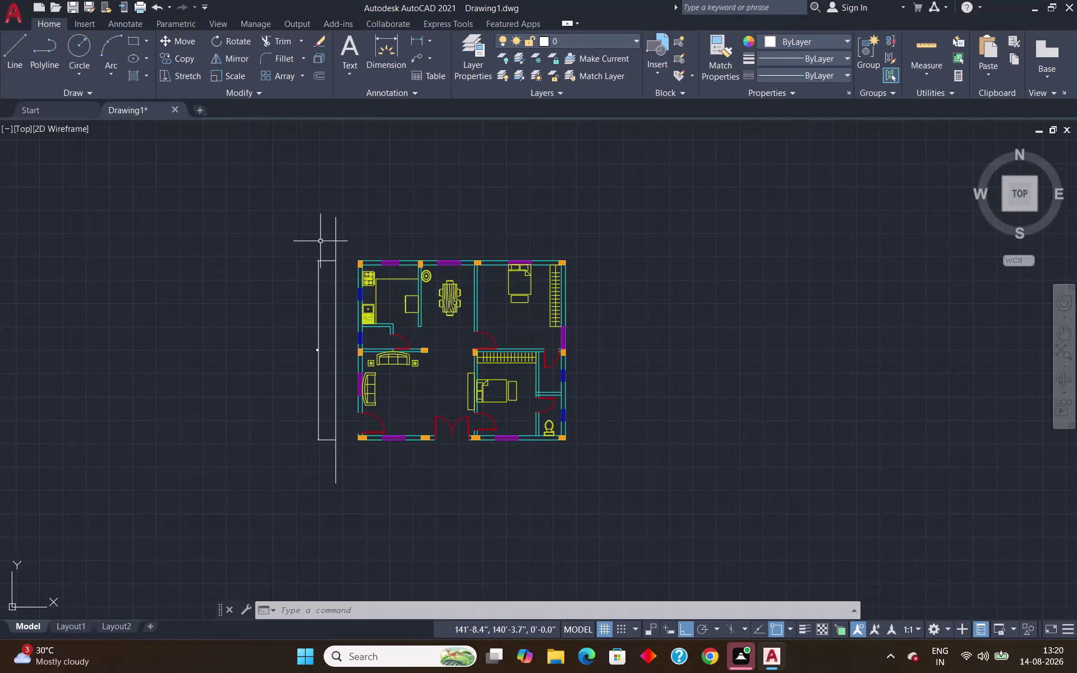
Draw the 43' top plot edge from the top of the left boundary line.
scroll(up, 3)
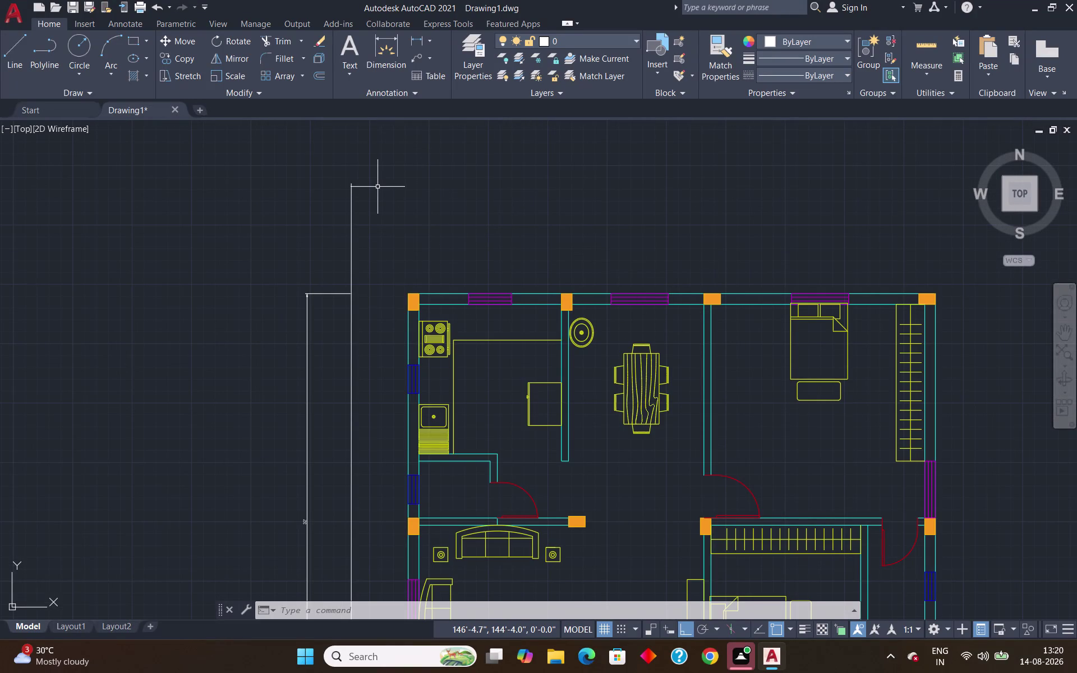
key(l)
key(Return)
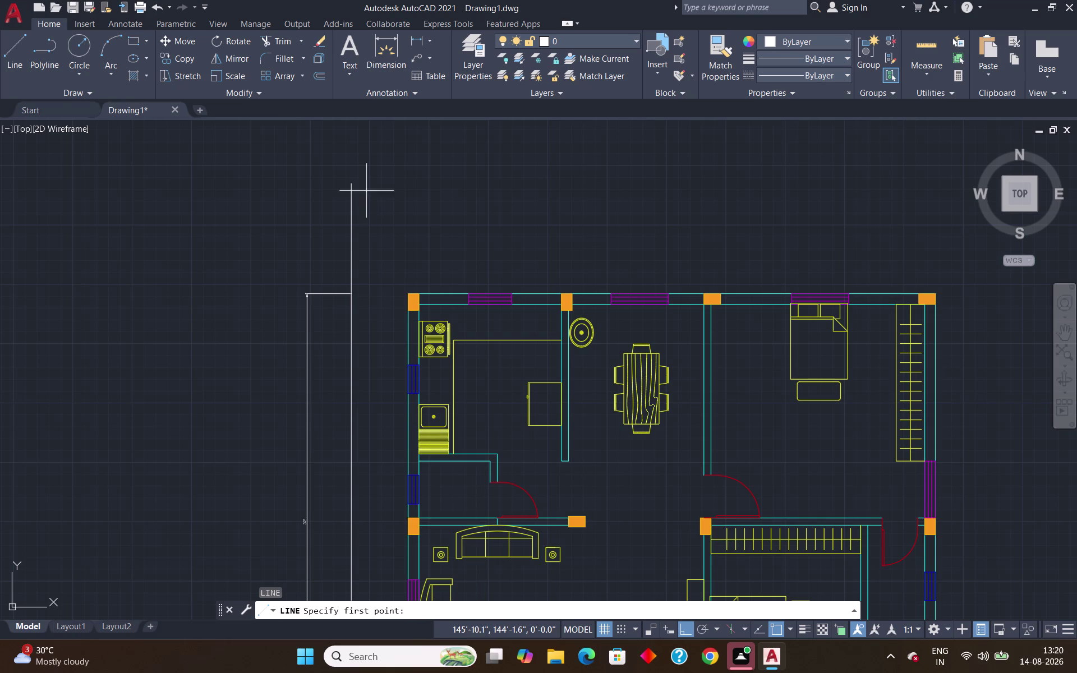
click(347, 186)
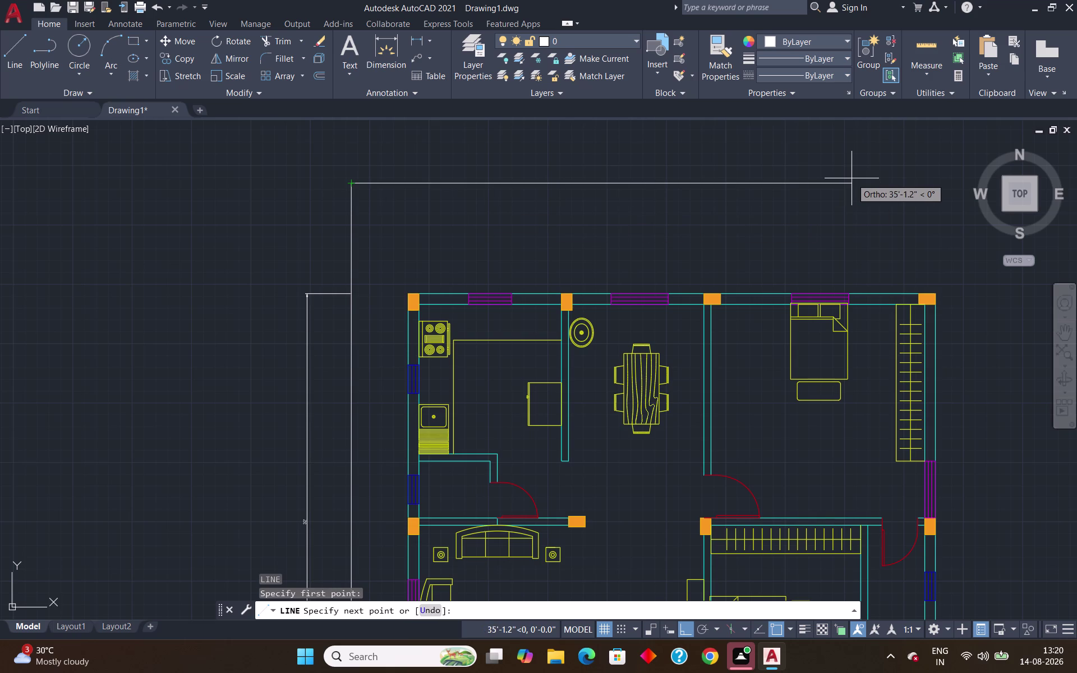
text(43')
key(Return)
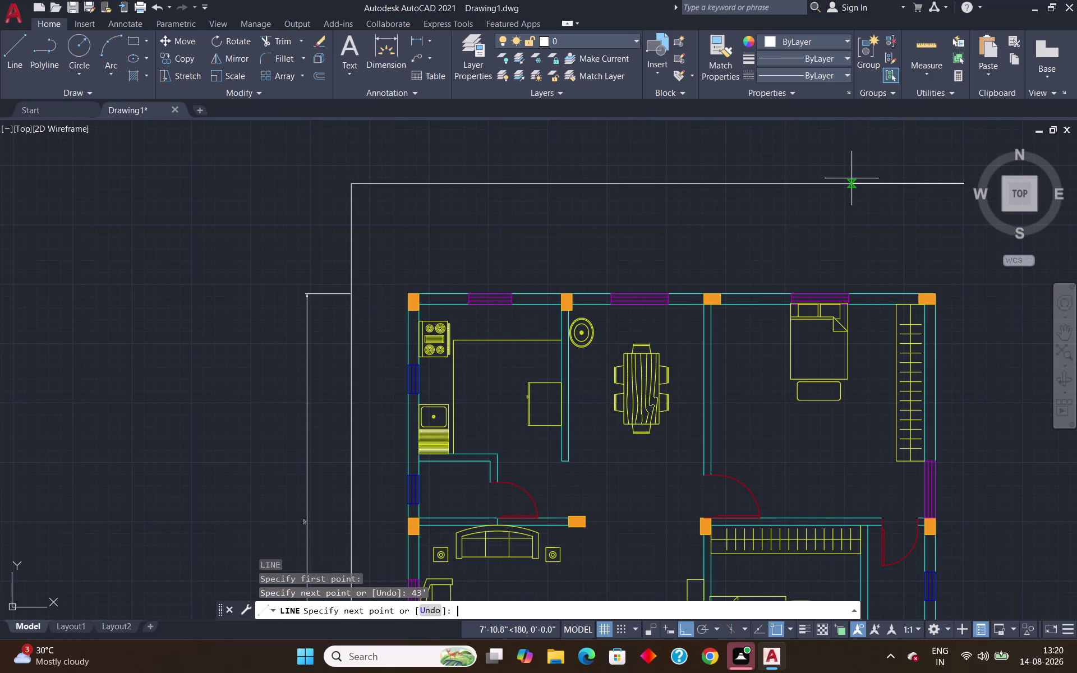
Continue the boundary with a 47'5" right edge and a 45' bottom edge.
scroll(down, 3)
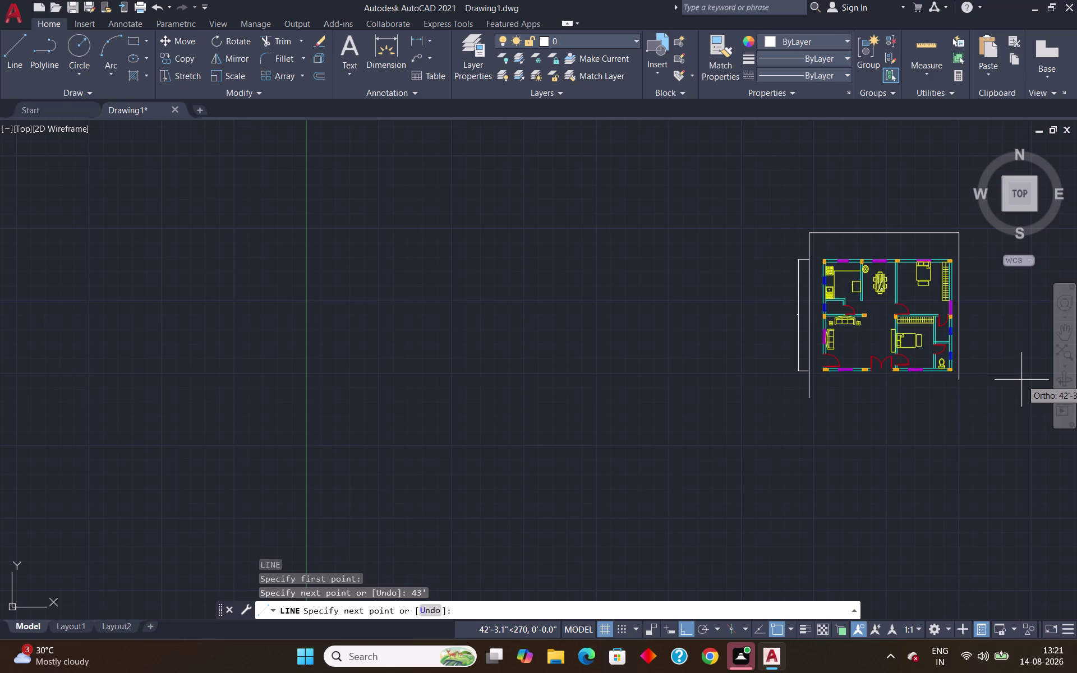
text(4)
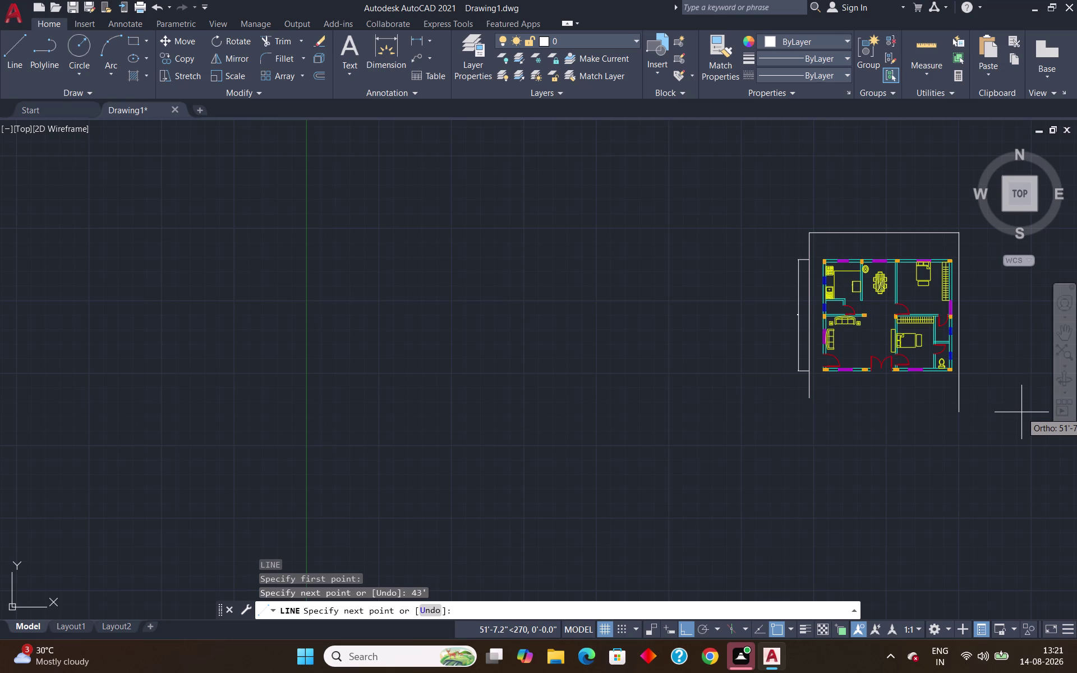
text(7')
key(5)
key(shift+quotedbl)
key(Return)
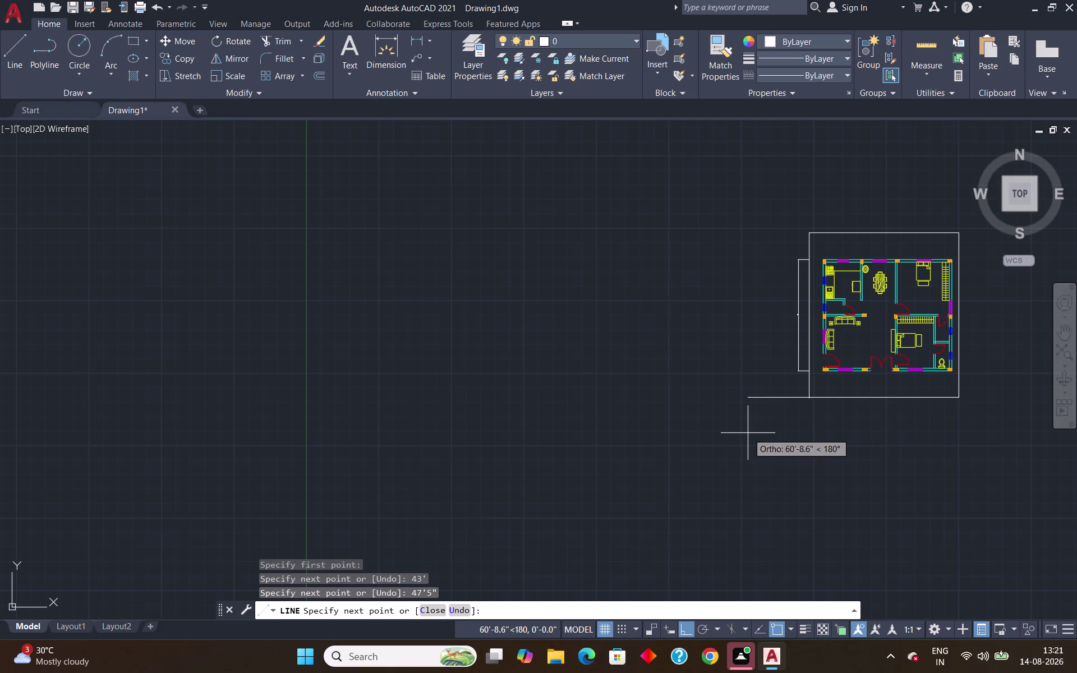
text(4)
text(5)
key(apostrophe)
key(Return)
key(Return)
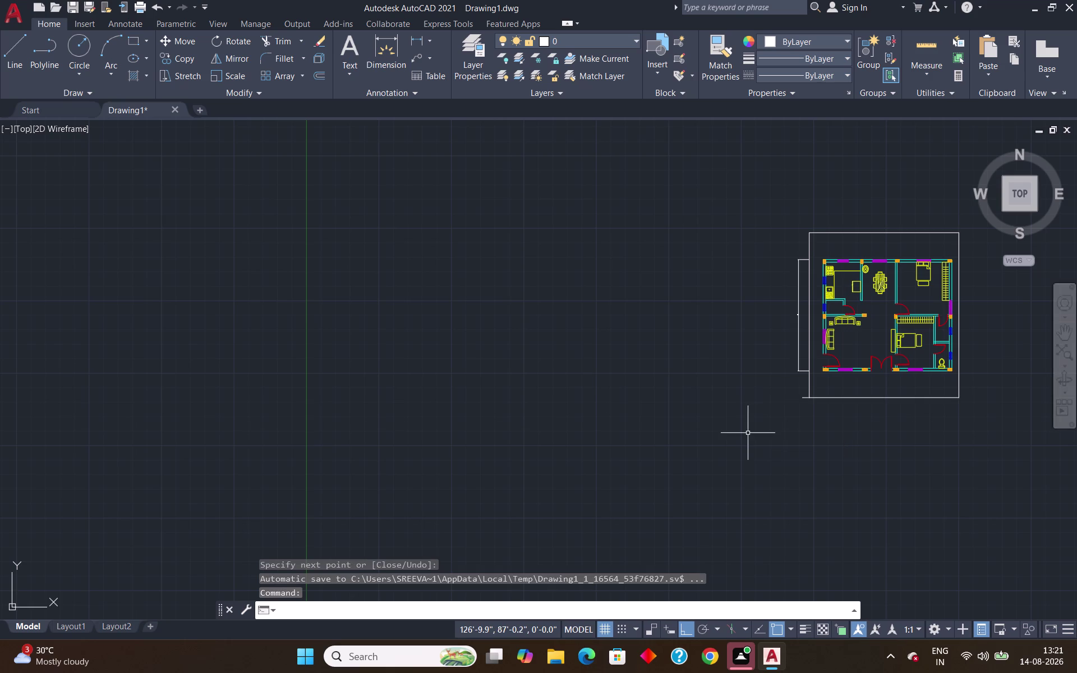
Erase the misplaced bottom boundary line.
scroll(up, 3)
scroll(down, 3)
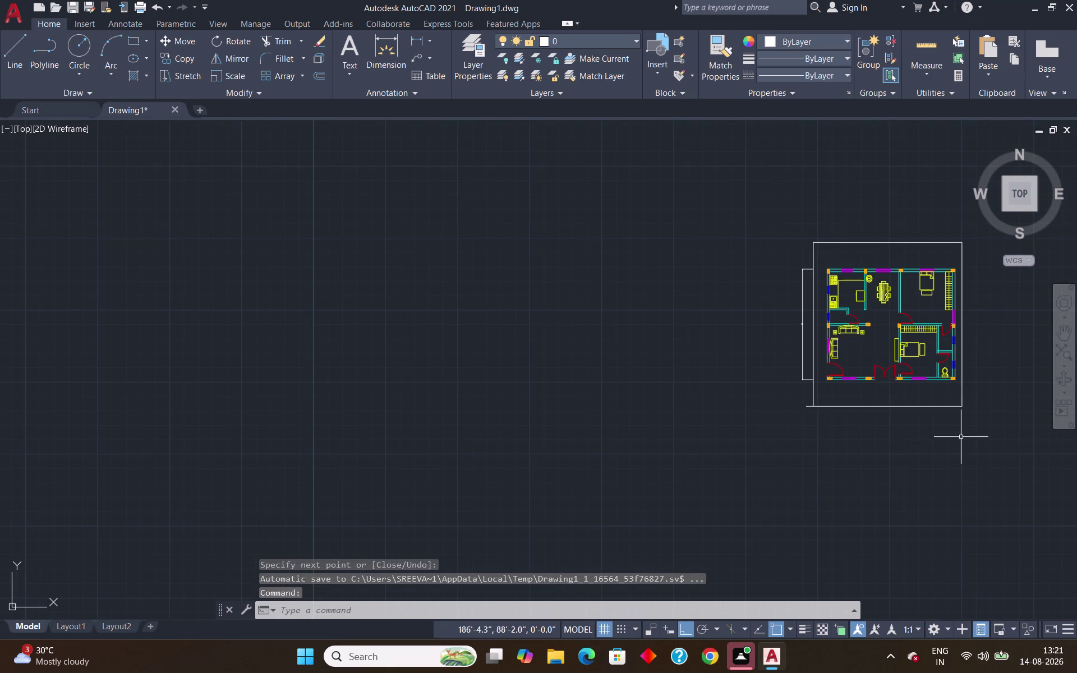
scroll(up, 3)
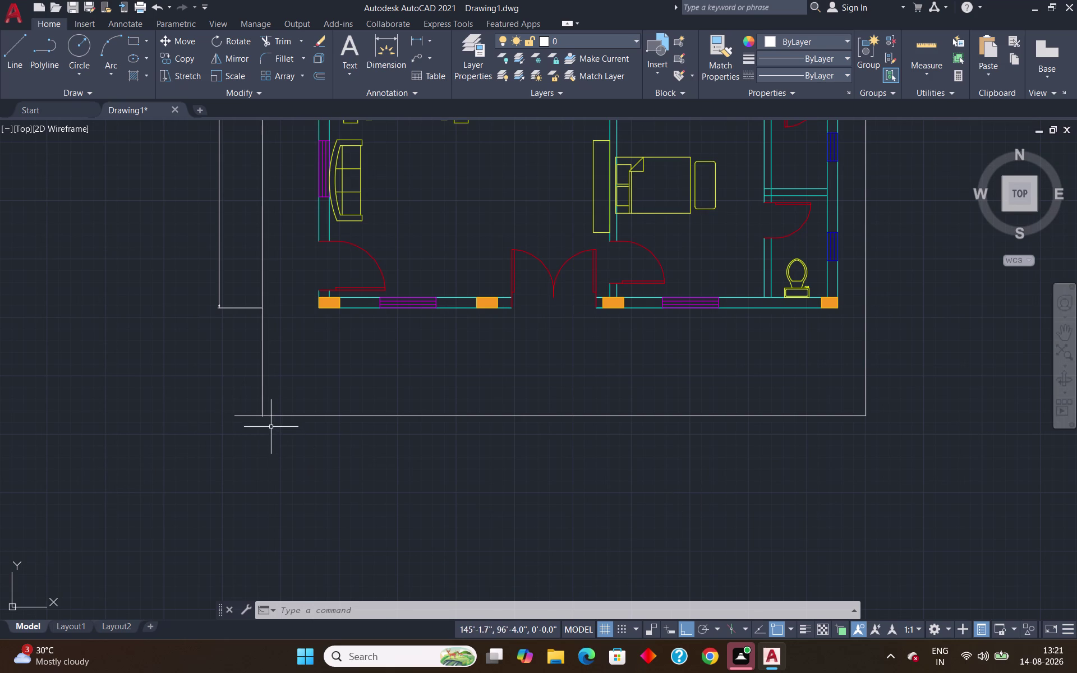
scroll(up, 3)
scroll(up, 3)
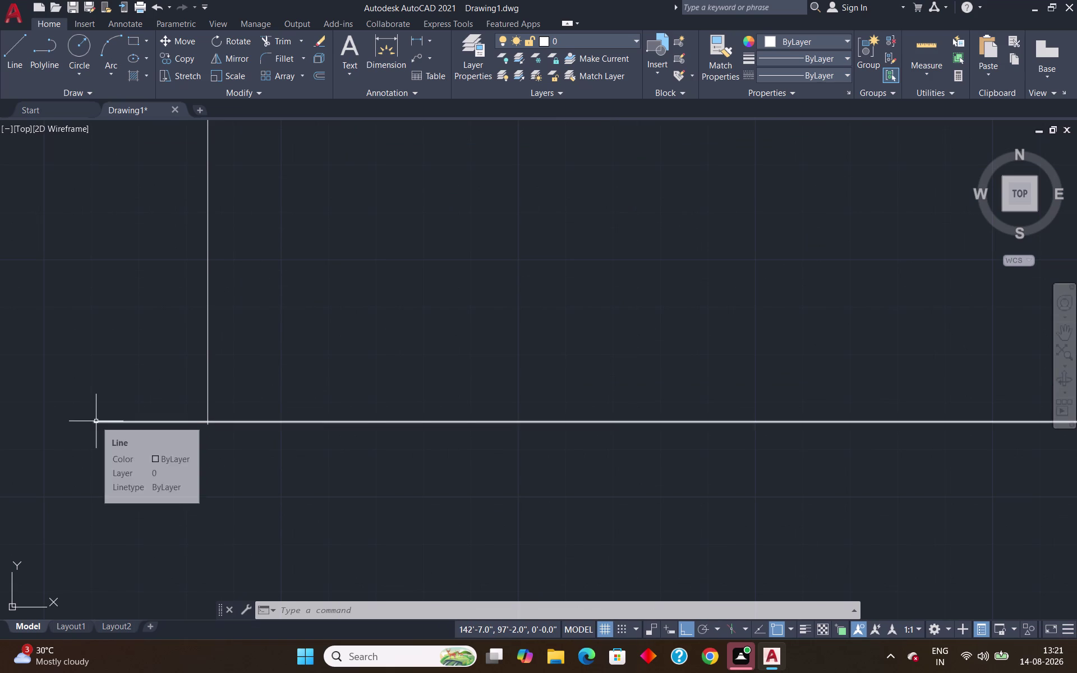
click(151, 423)
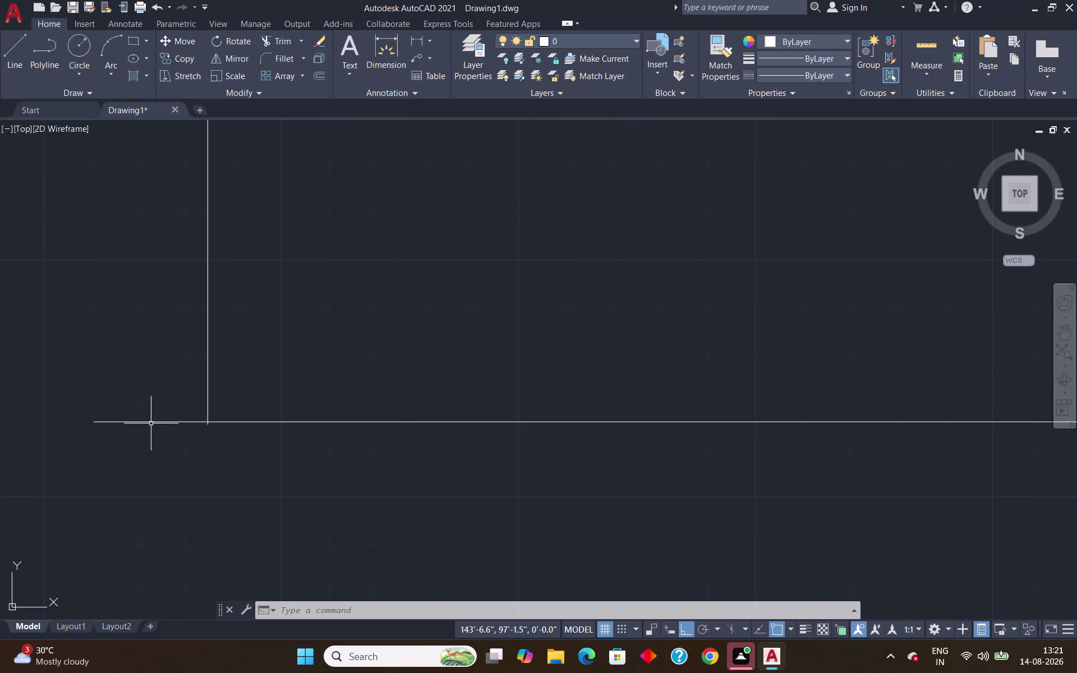
key(Delete)
Draw a new 43' bottom edge from the plot's lower-left corner.
key(l)
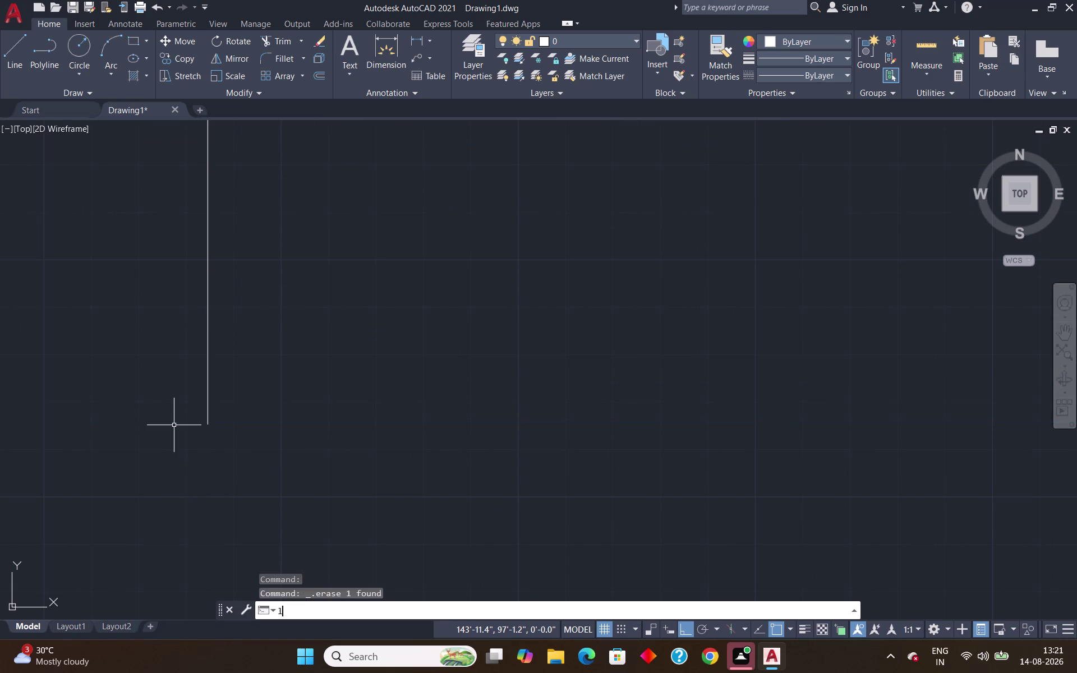
key(Return)
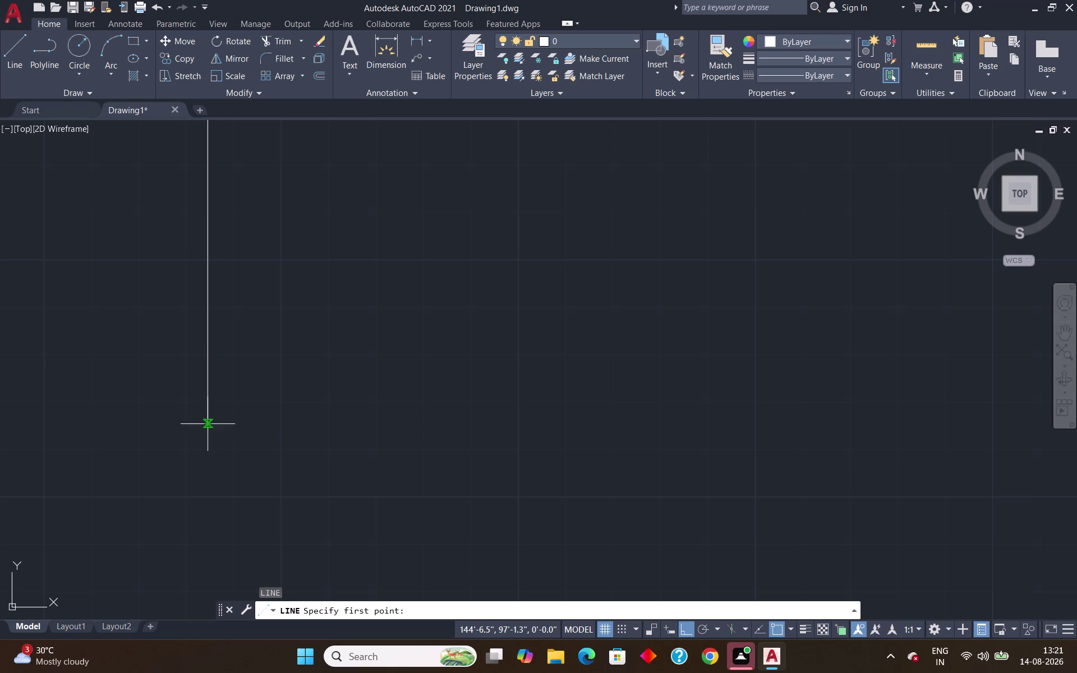
click(210, 423)
text(4)
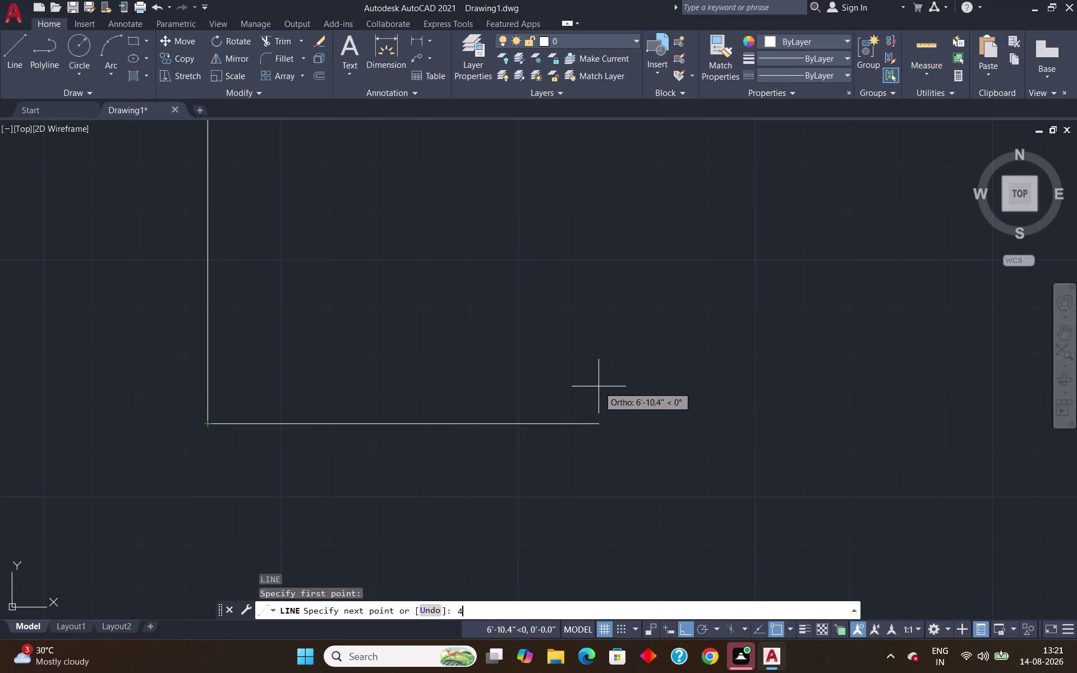
text(3)
key(apostrophe)
key(Return)
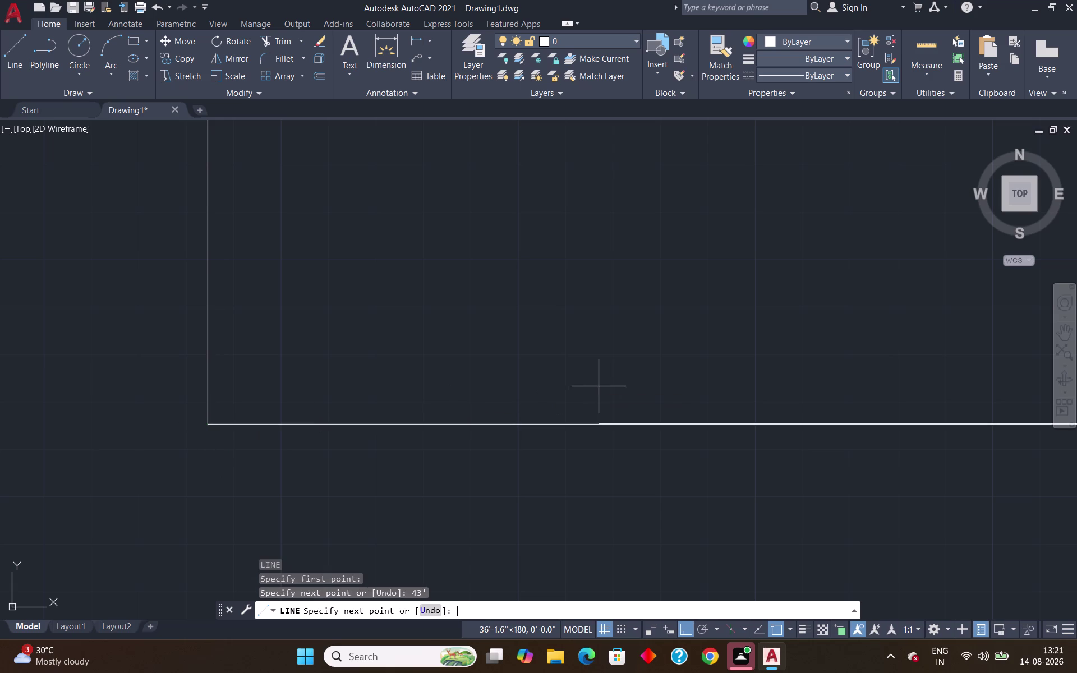
Pan to bring the whole plot into view.
key(l)
key(Return)
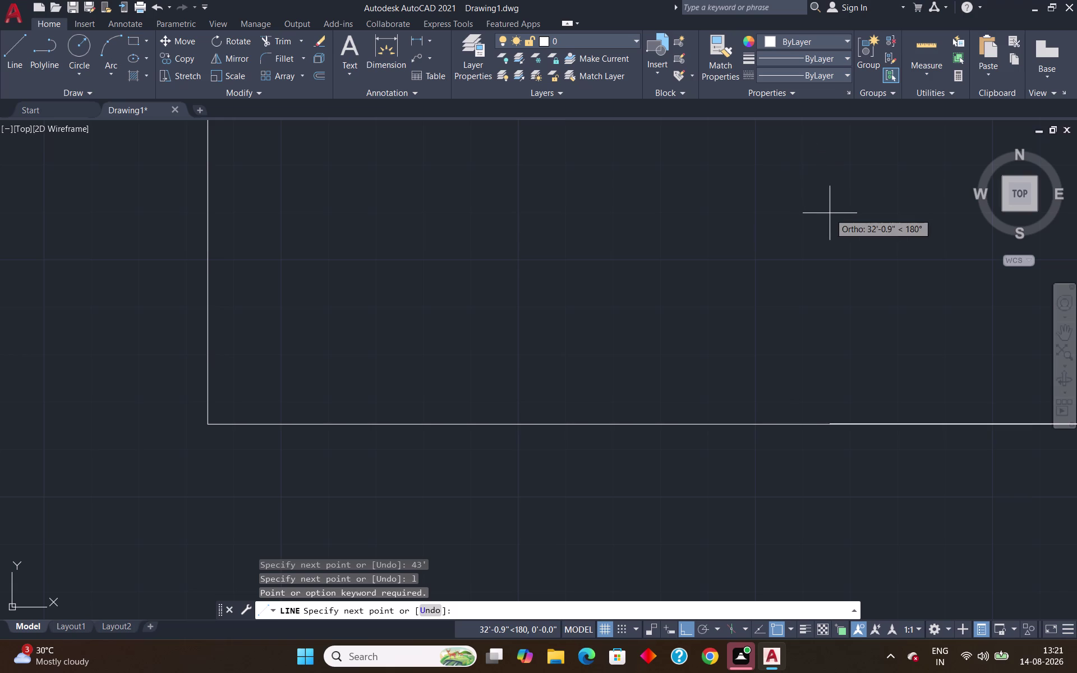
key(Return)
scroll(down, 3)
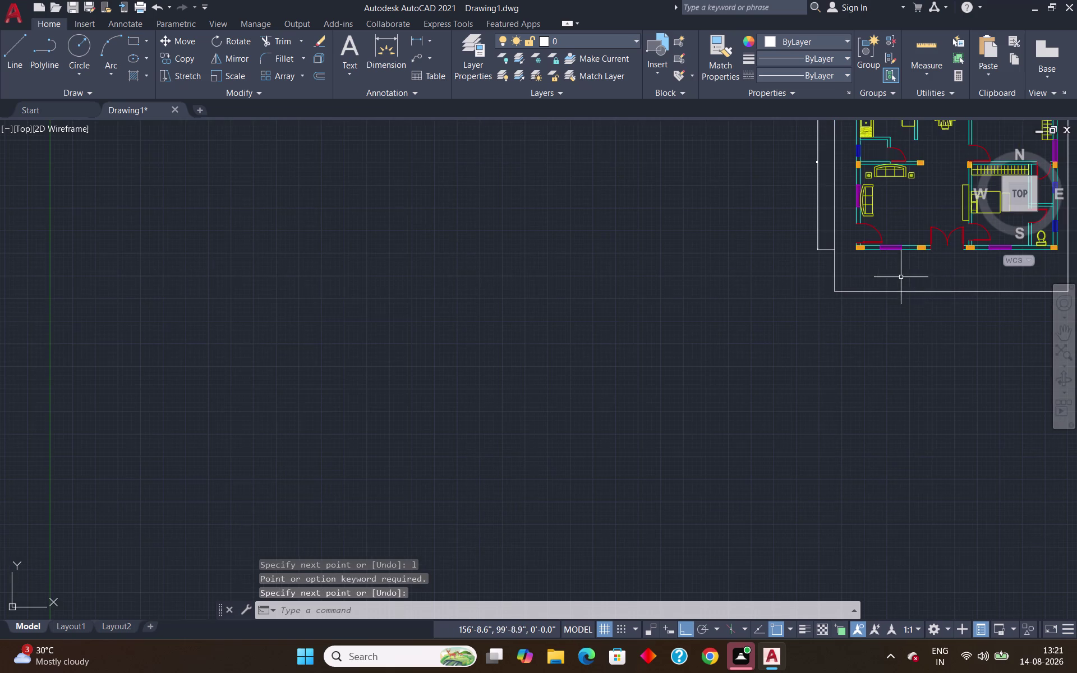
middle_drag(929, 299, 443, 459)
key(l)
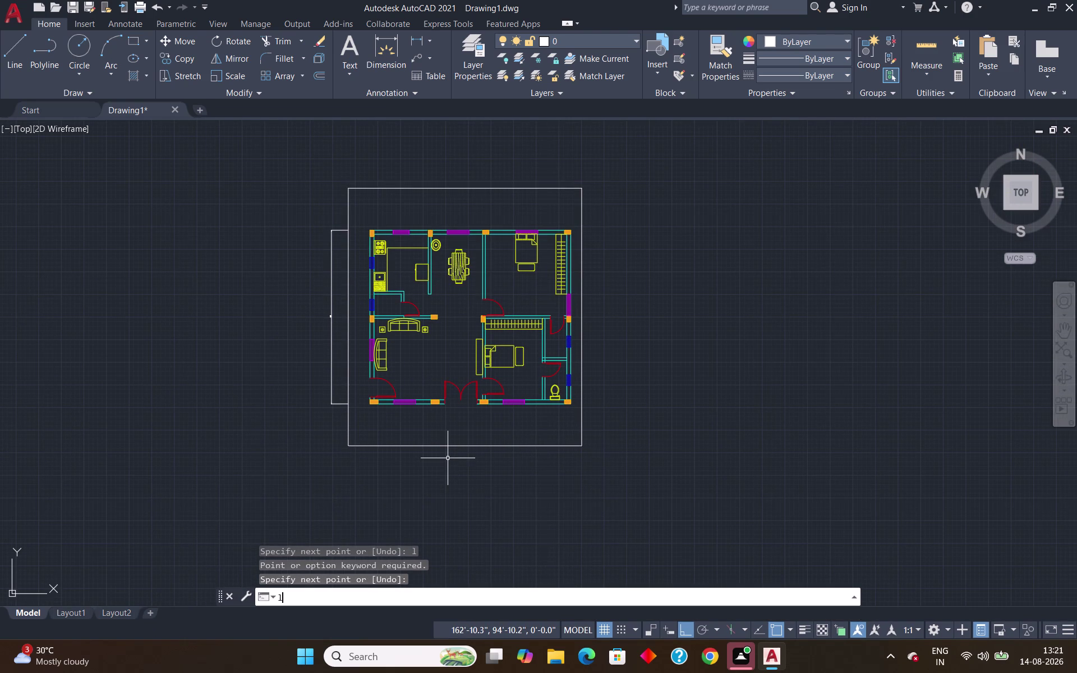
key(Return)
scroll(up, 3)
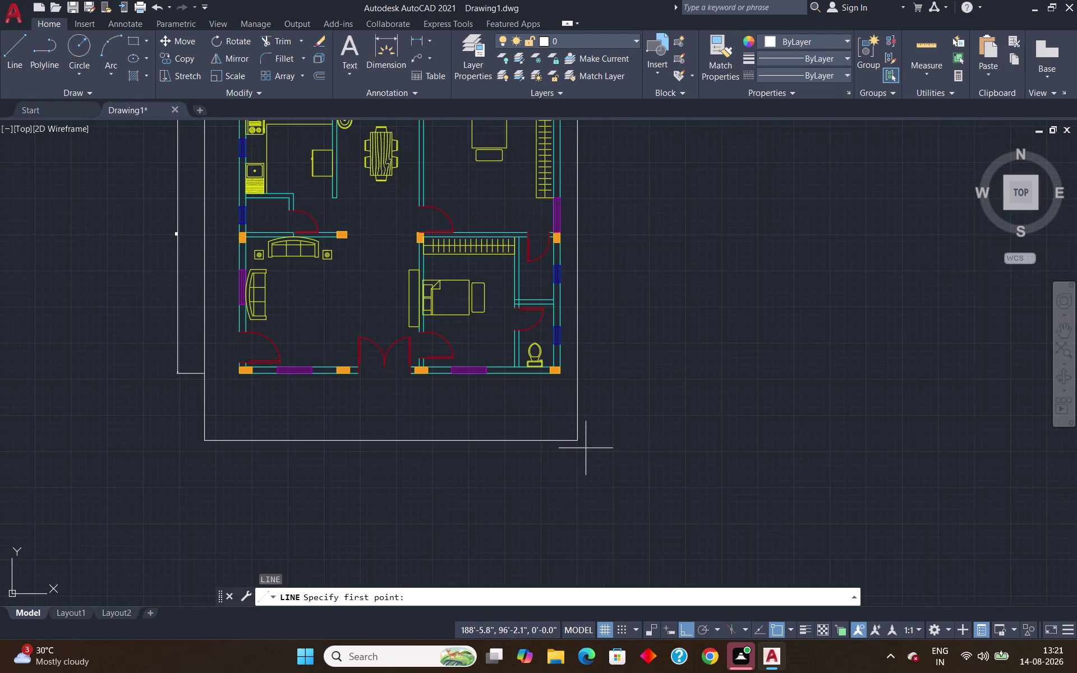
click(579, 442)
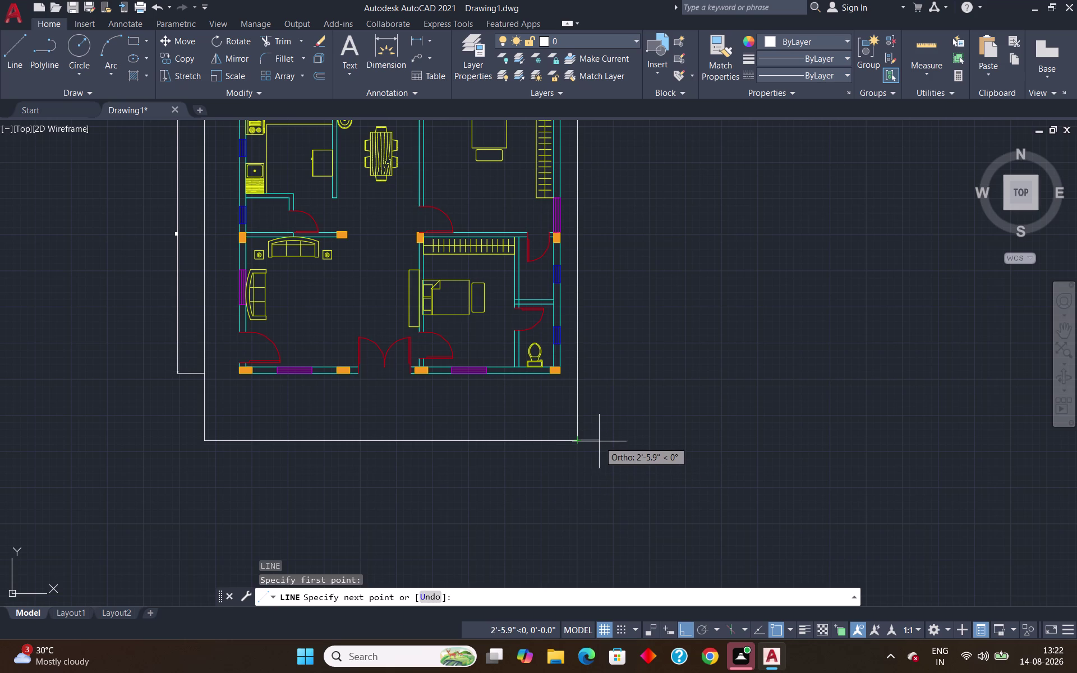
key(Return)
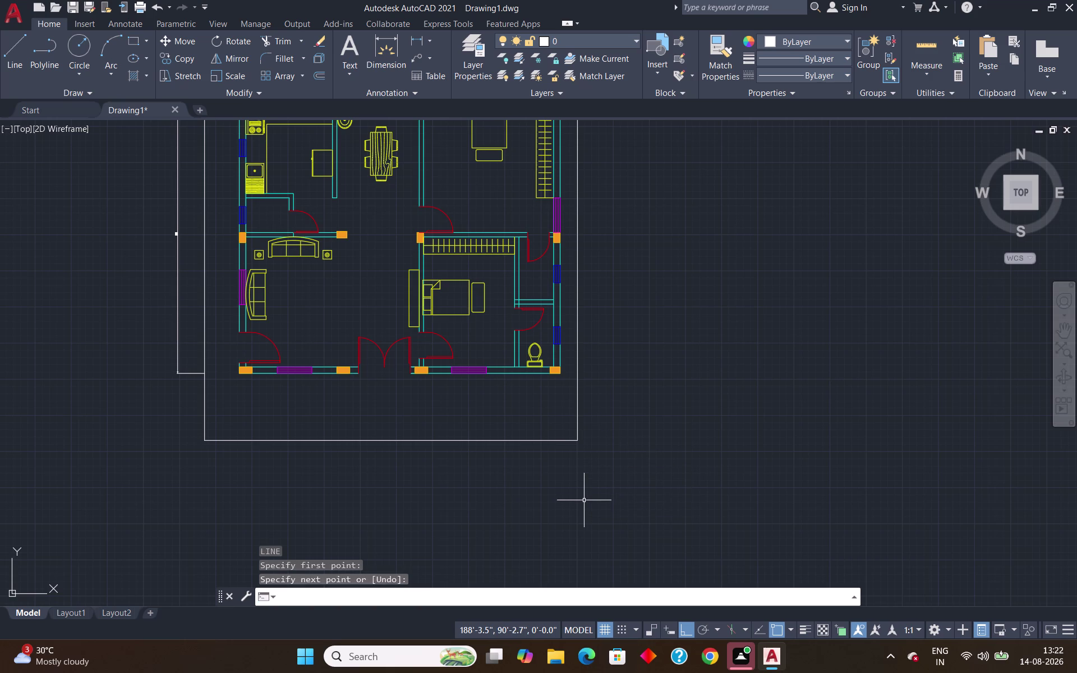
scroll(down, 3)
scroll(up, 3)
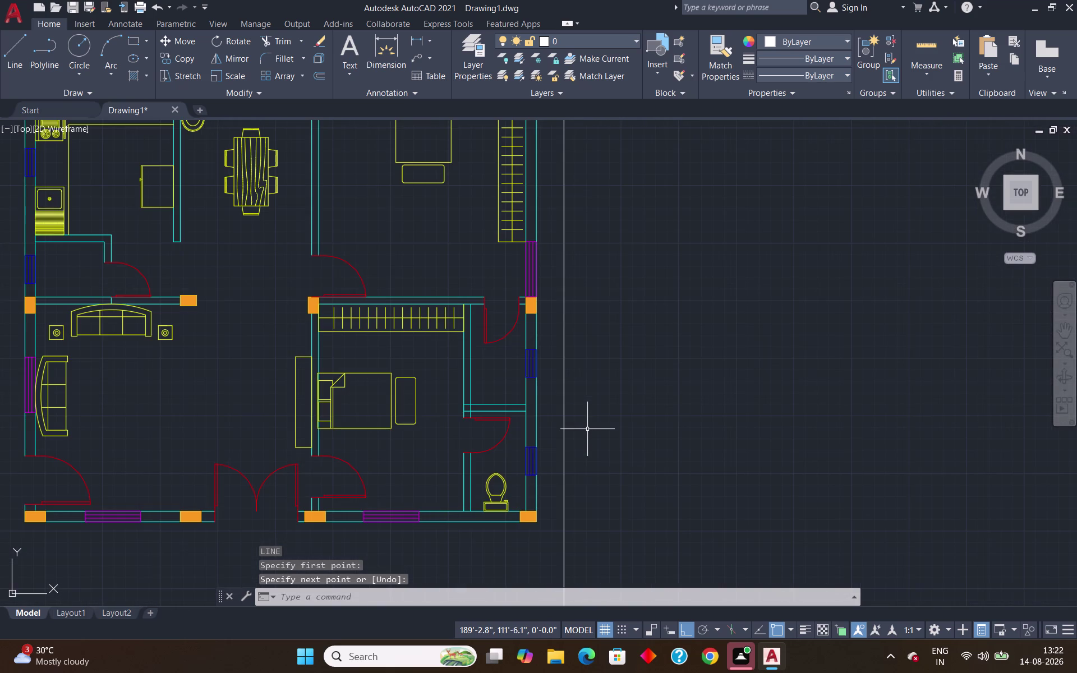
scroll(down, 3)
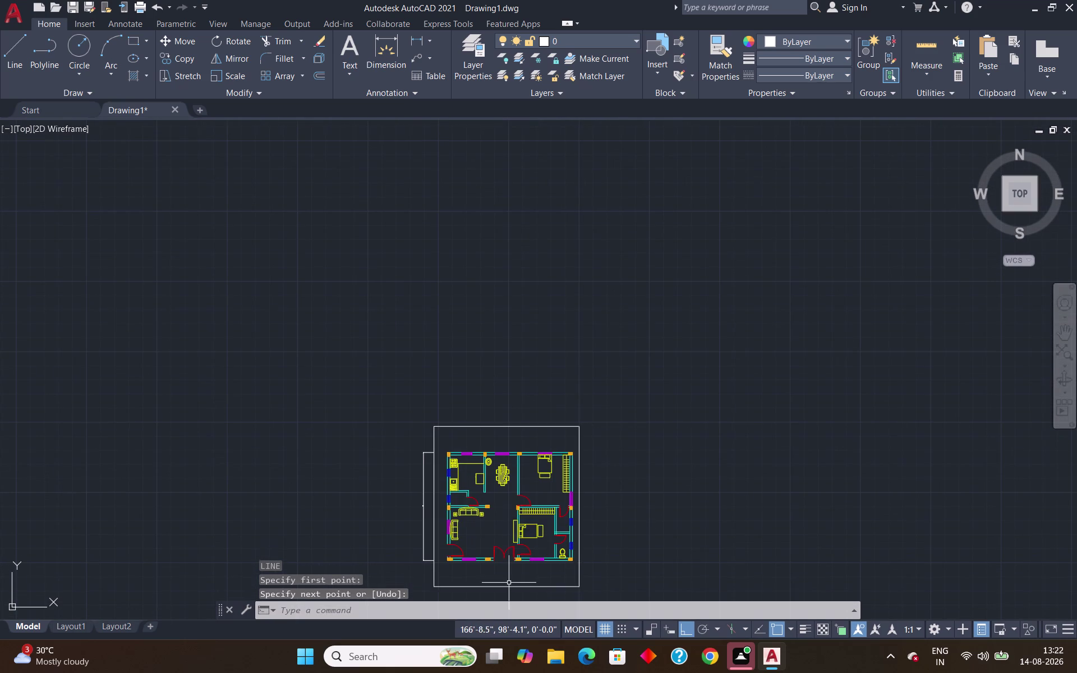
scroll(up, 3)
scroll(down, 3)
scroll(up, 3)
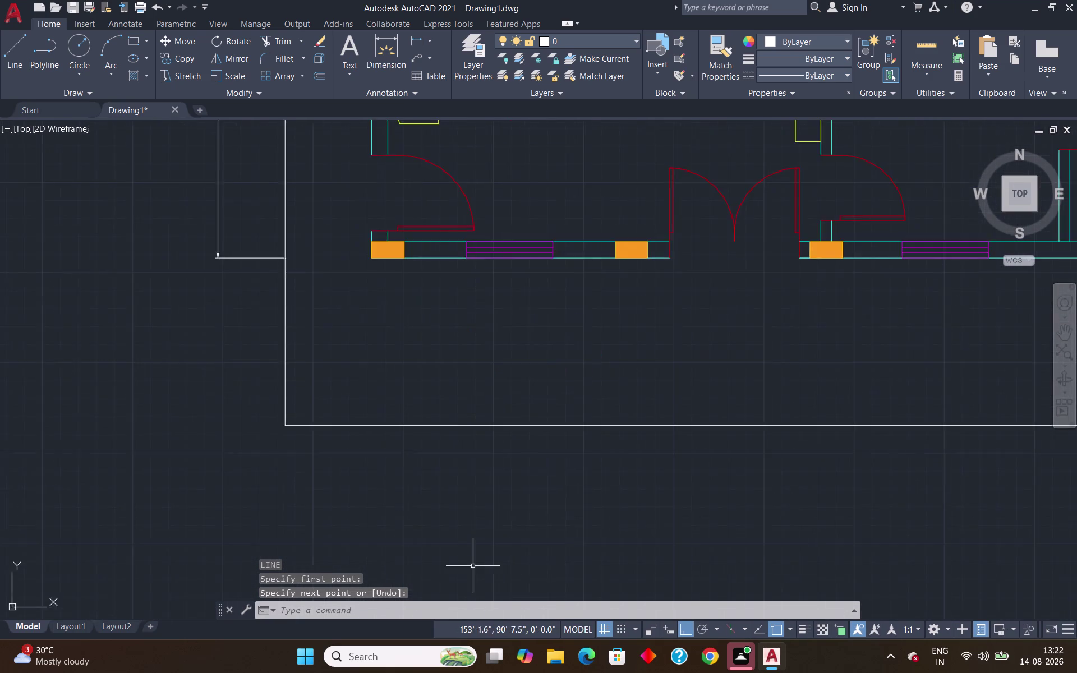
scroll(up, 3)
scroll(down, 3)
scroll(up, 3)
scroll(up, 3)
scroll(down, 3)
scroll(down, 3)
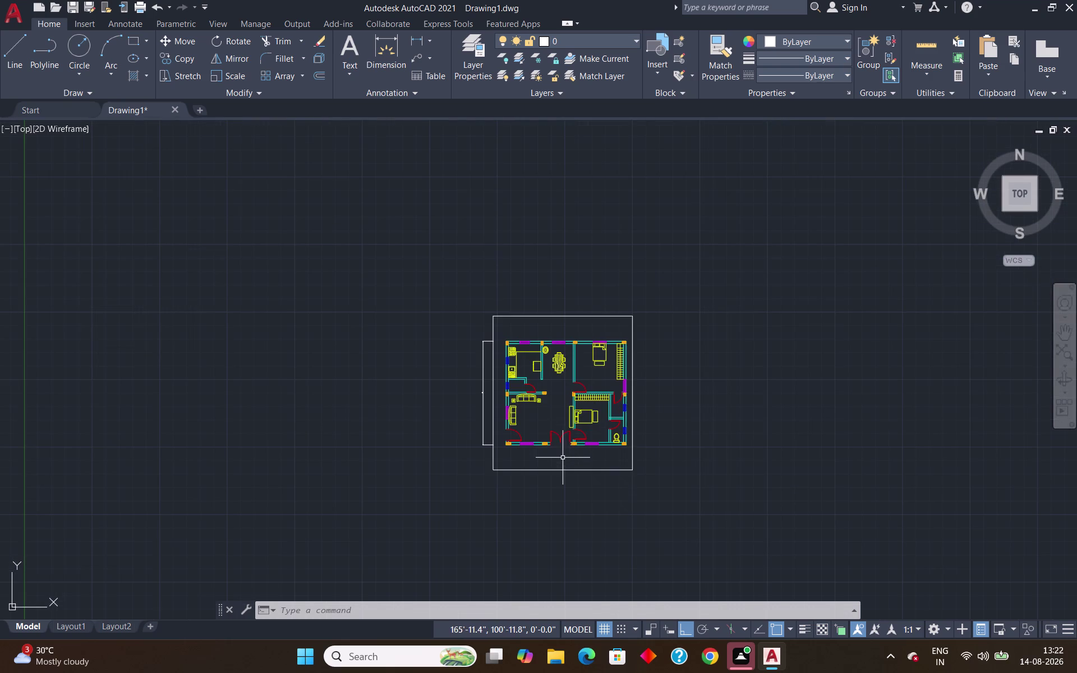
scroll(up, 3)
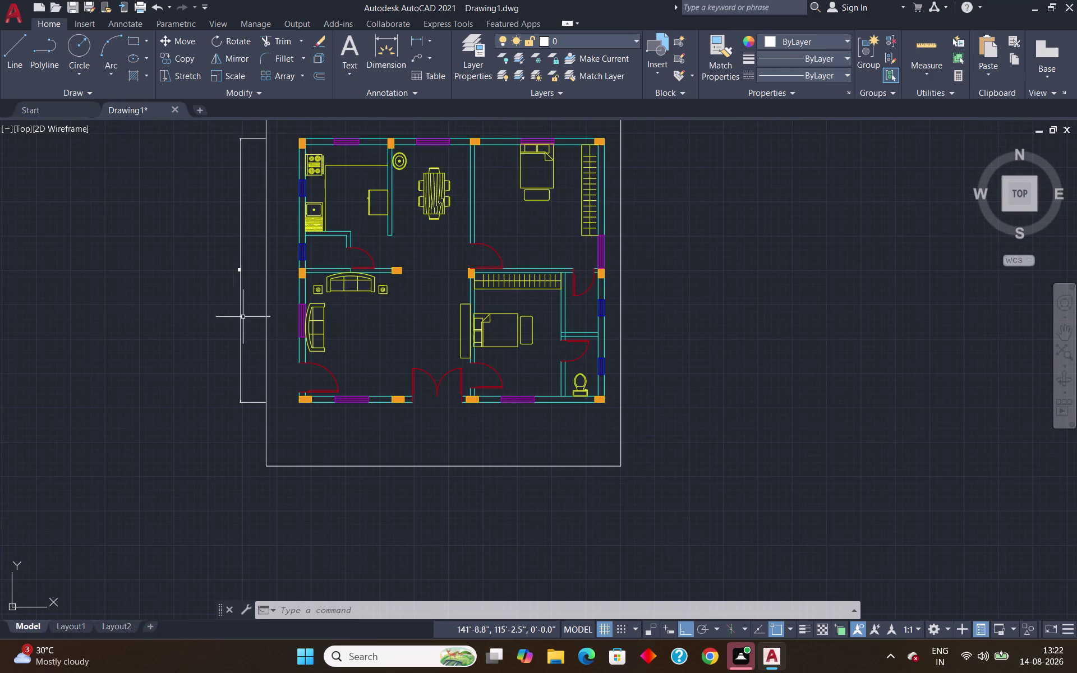
Erase the 32' dimension beside the plot.
click(241, 273)
key(Delete)
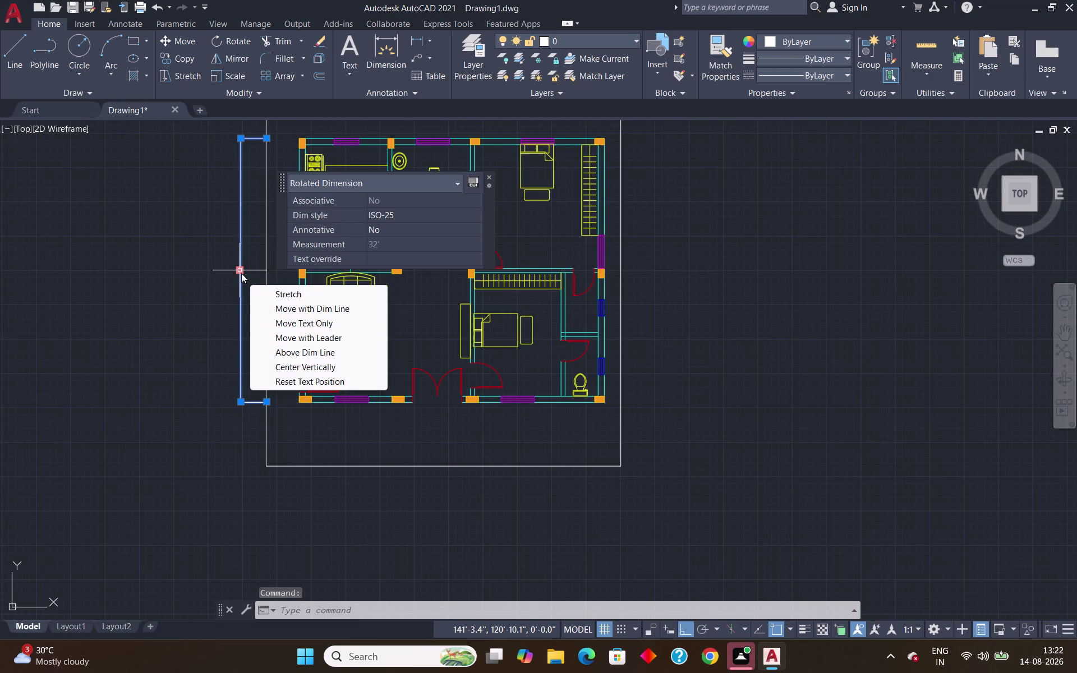
key(Delete)
key(Delete)
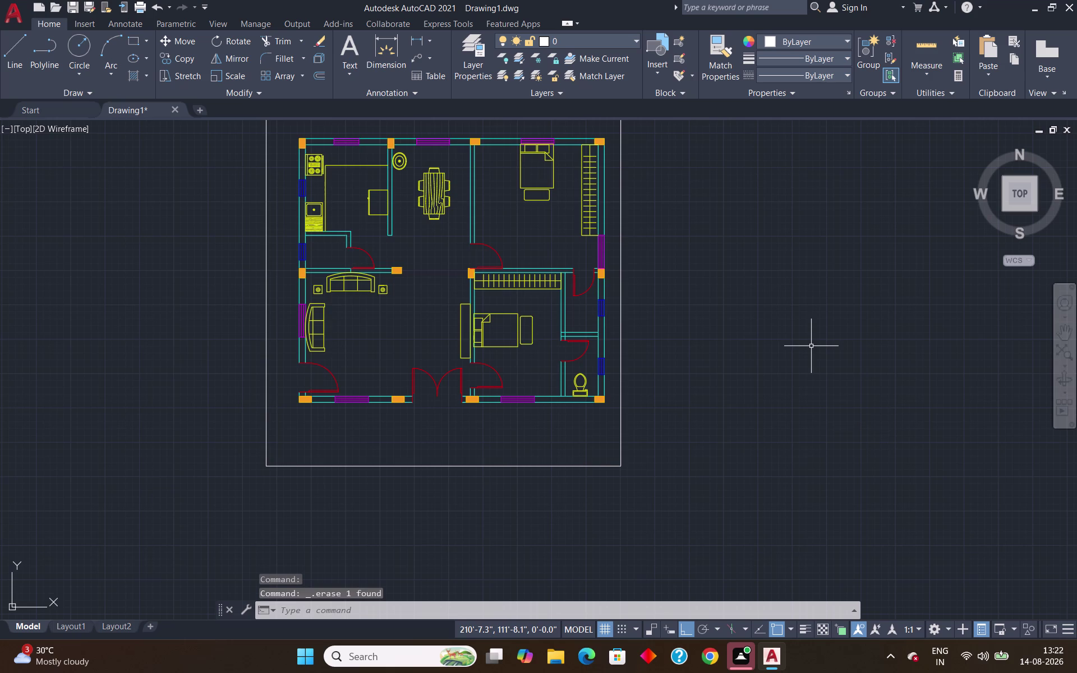
Recentre the plot and zoom in on the house's lower-left front wall.
scroll(down, 3)
middle_drag(777, 347, 644, 367)
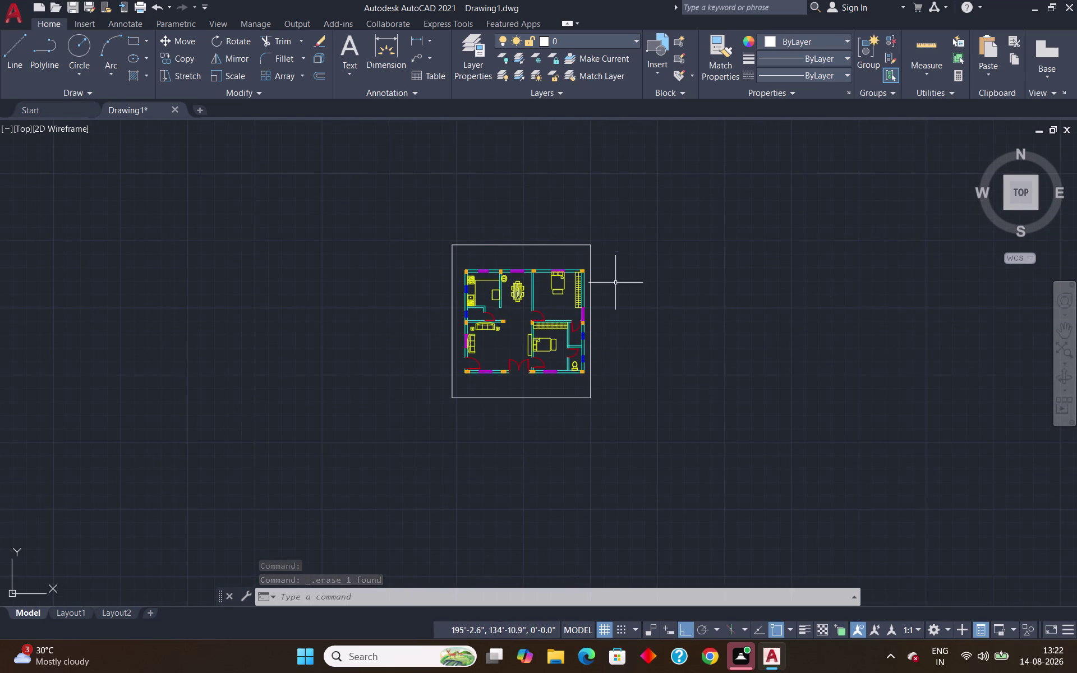
scroll(up, 3)
scroll(up, 3)
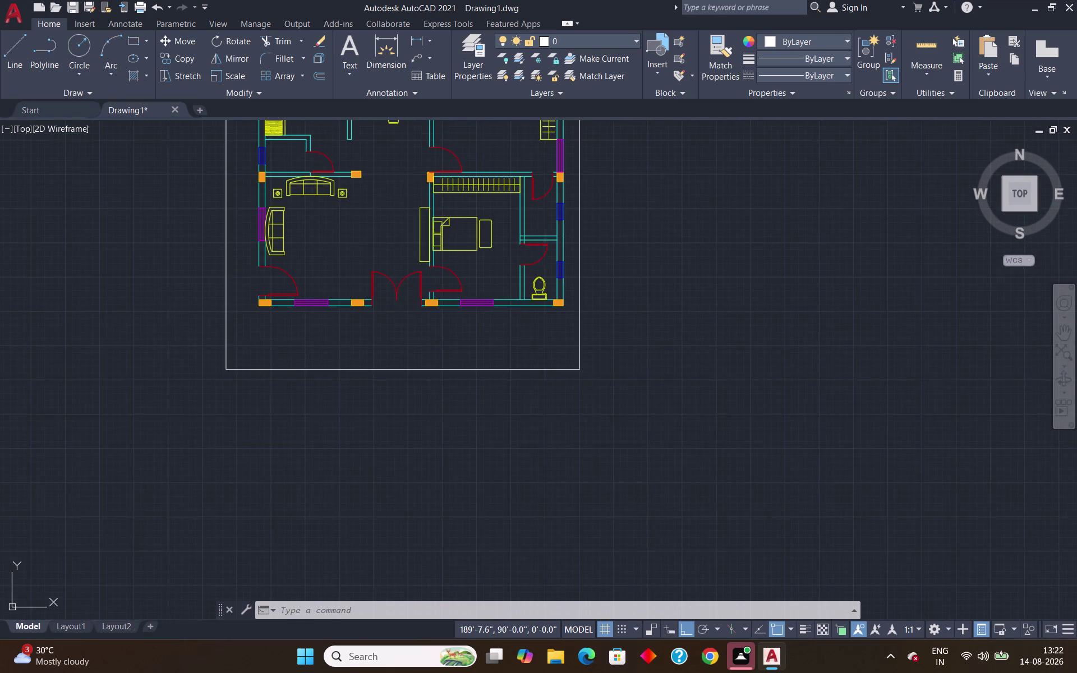
scroll(down, 3)
scroll(up, 3)
scroll(up, 3)
scroll(down, 3)
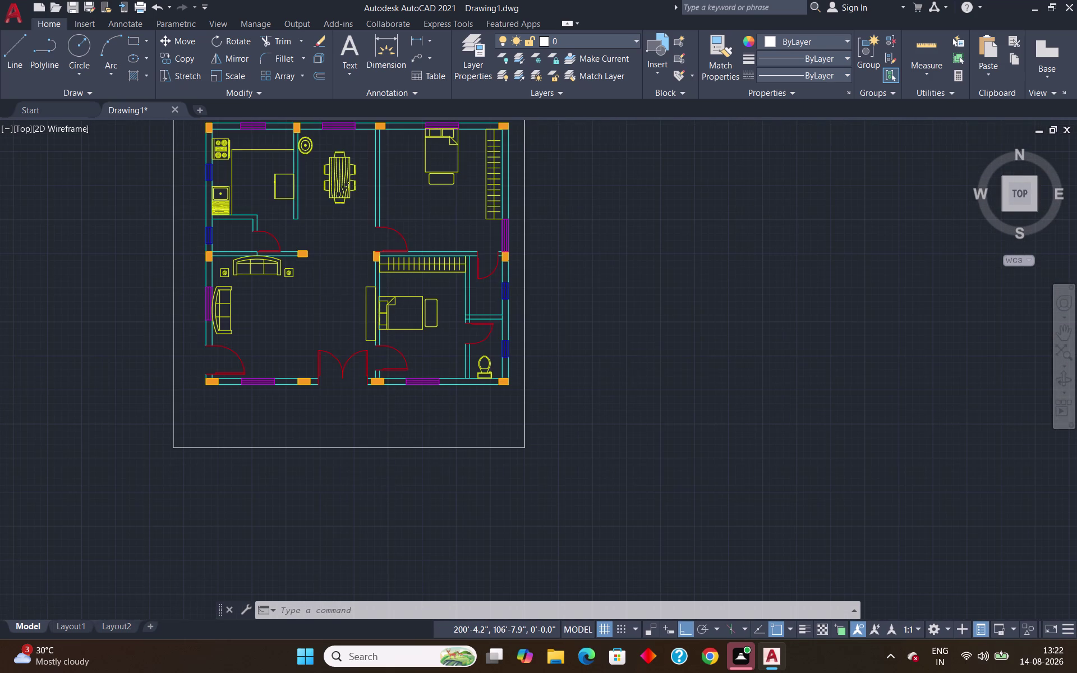
scroll(up, 3)
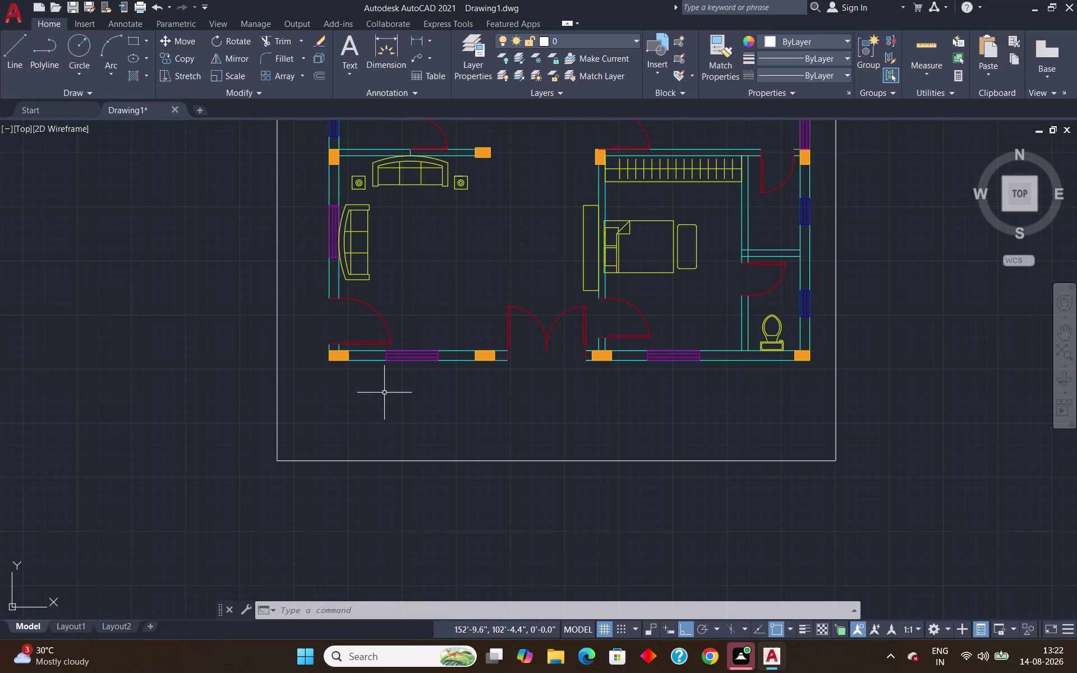
scroll(up, 3)
scroll(down, 3)
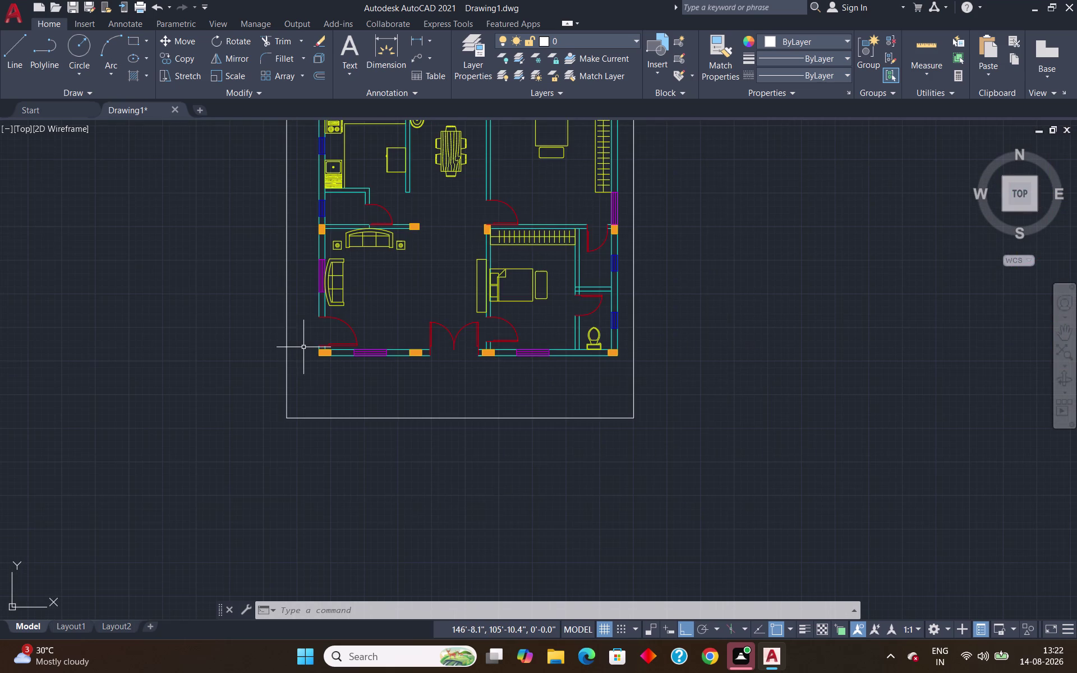
scroll(up, 3)
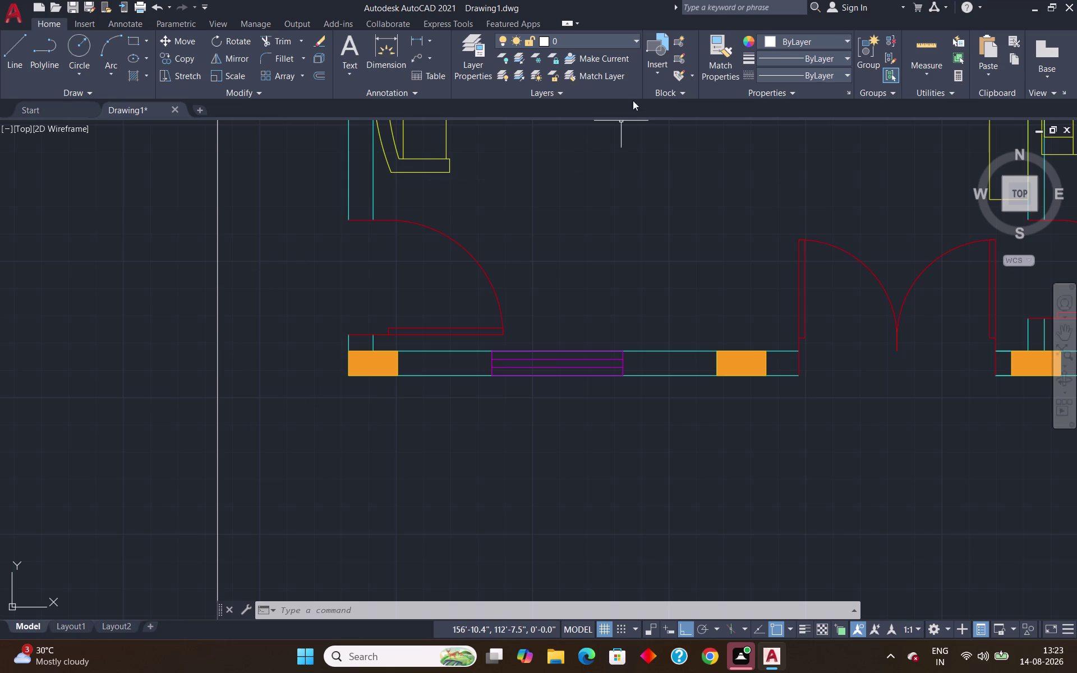
On the stairs layer, draw a line down from the wall corner, then left to the plot edge.
click(597, 37)
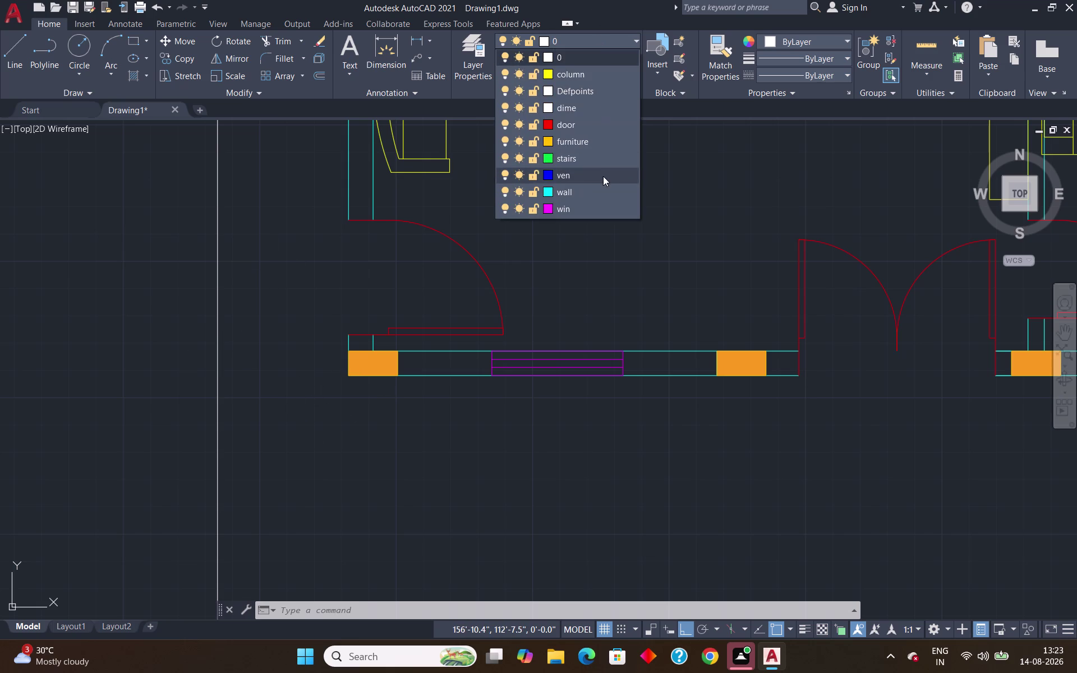
click(594, 161)
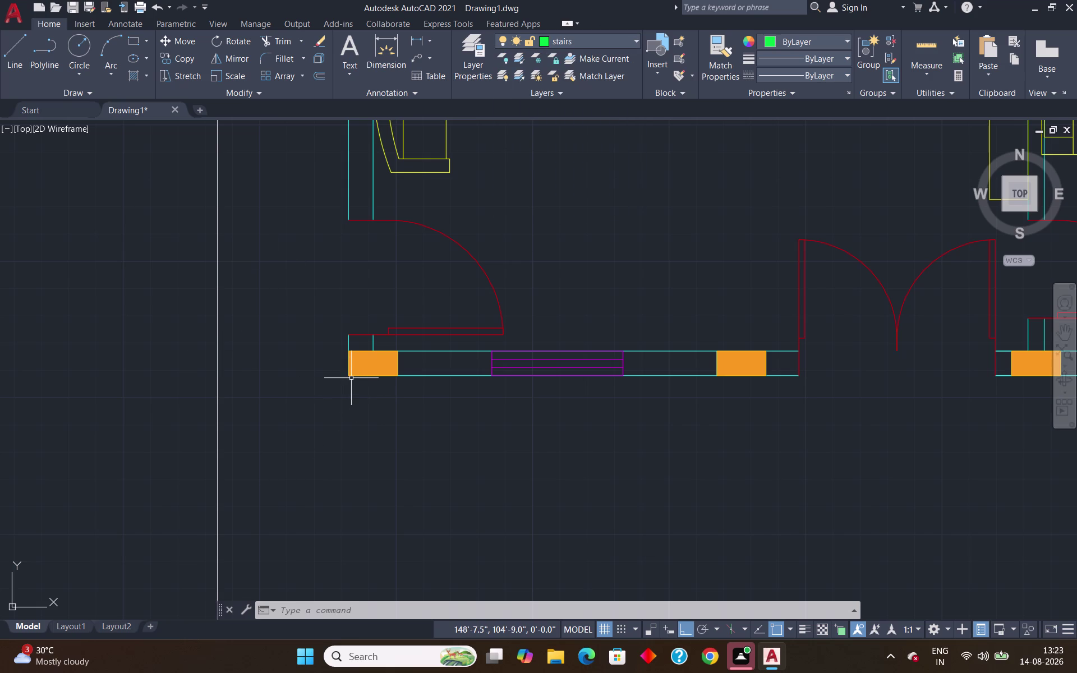
key(l)
key(Return)
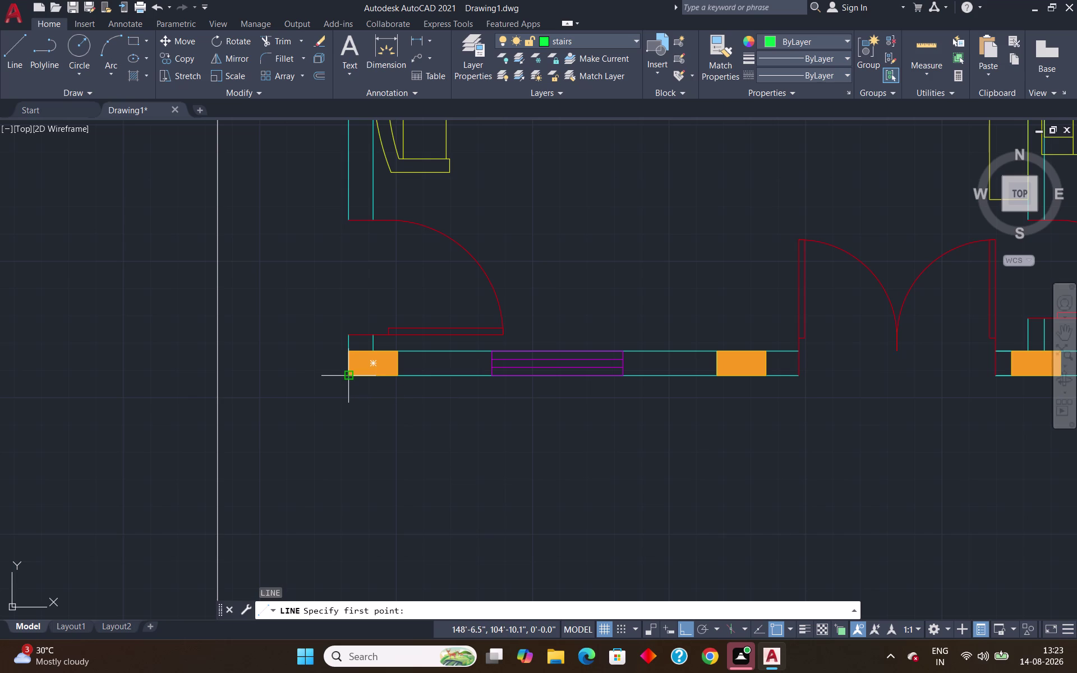
click(346, 353)
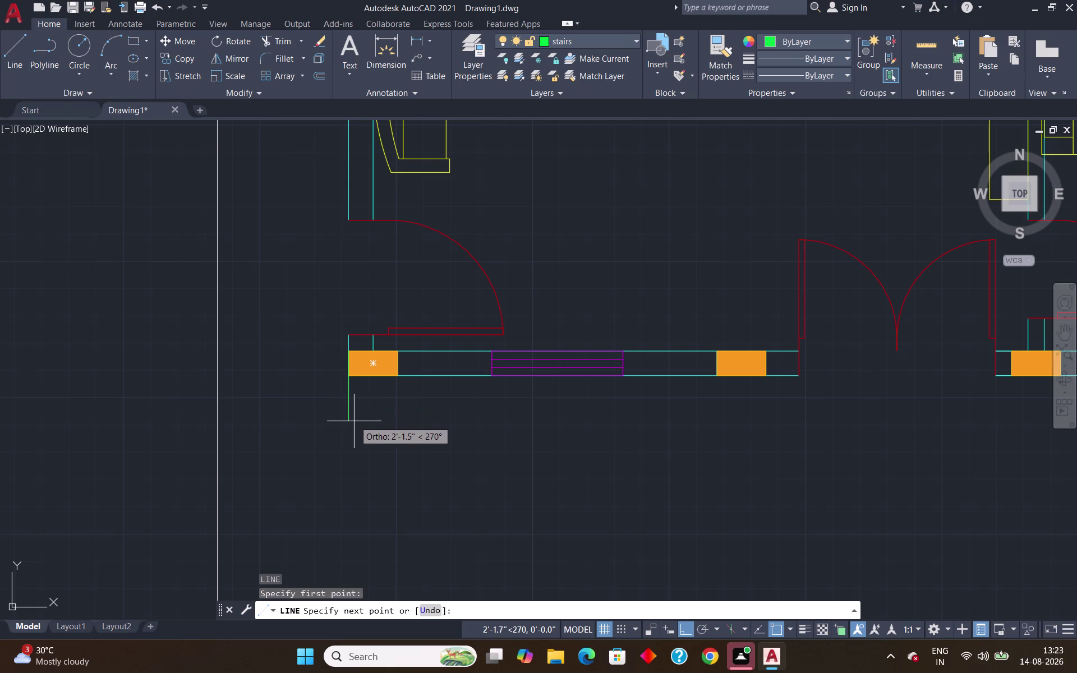
click(347, 452)
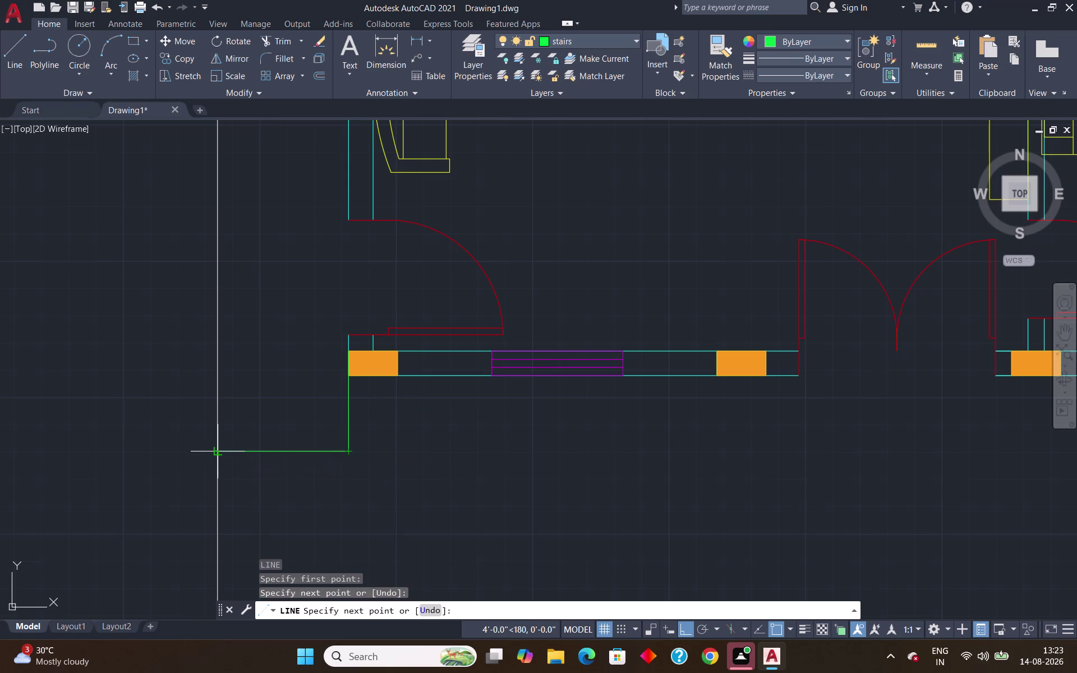
click(218, 448)
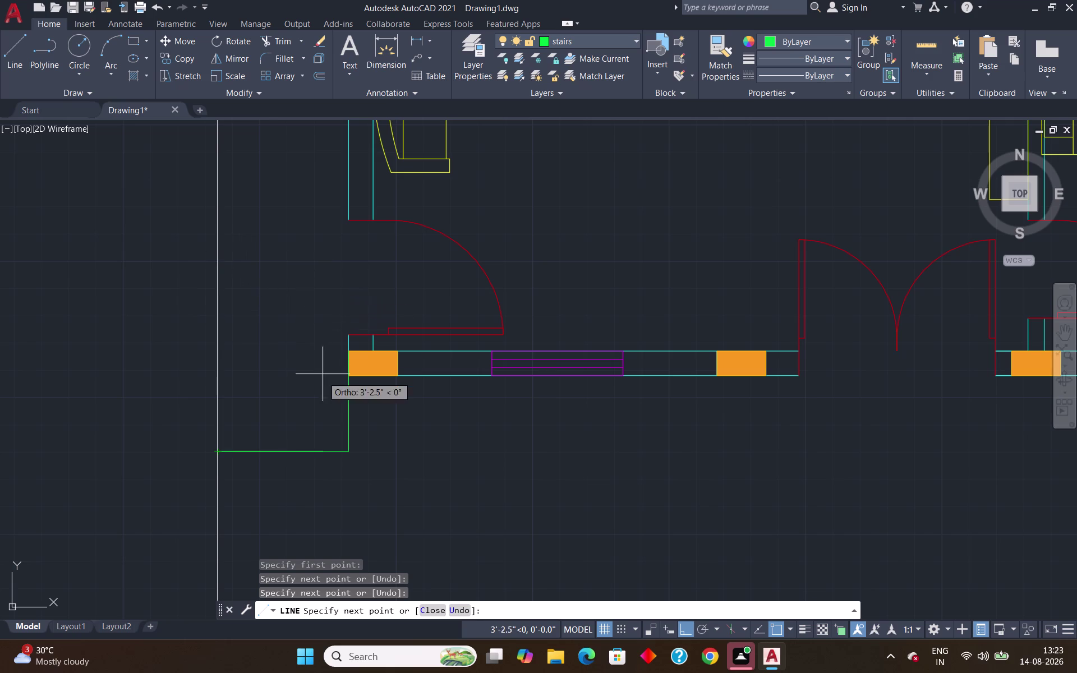
key(Escape)
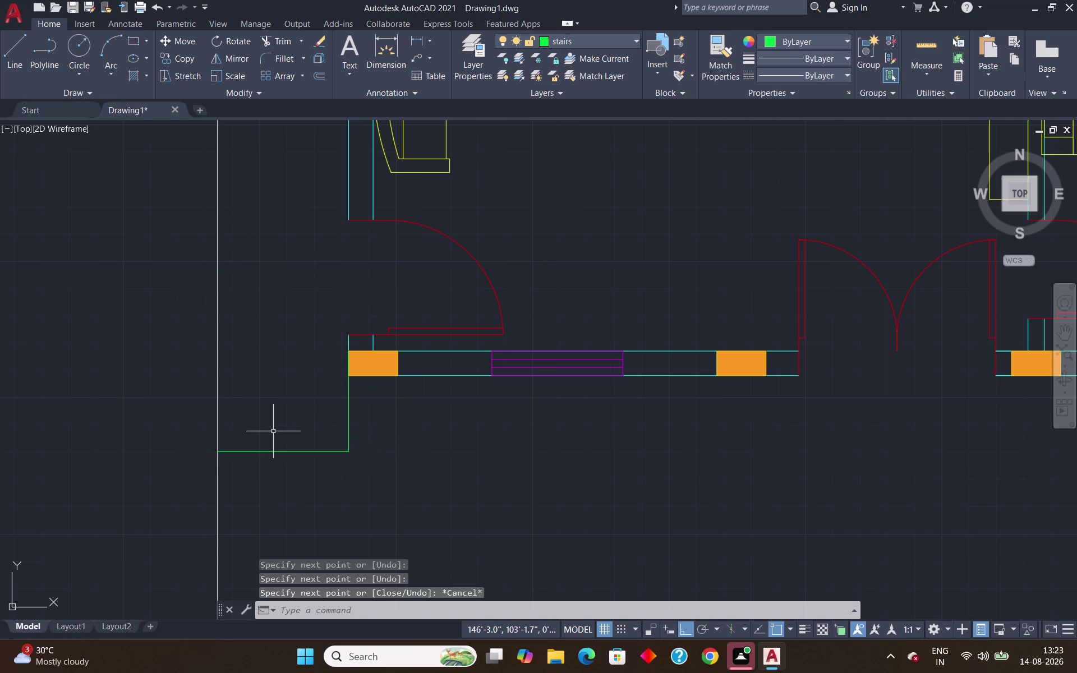
Draw a second porch line from beside the door up and left to the plot edge.
key(l)
key(Return)
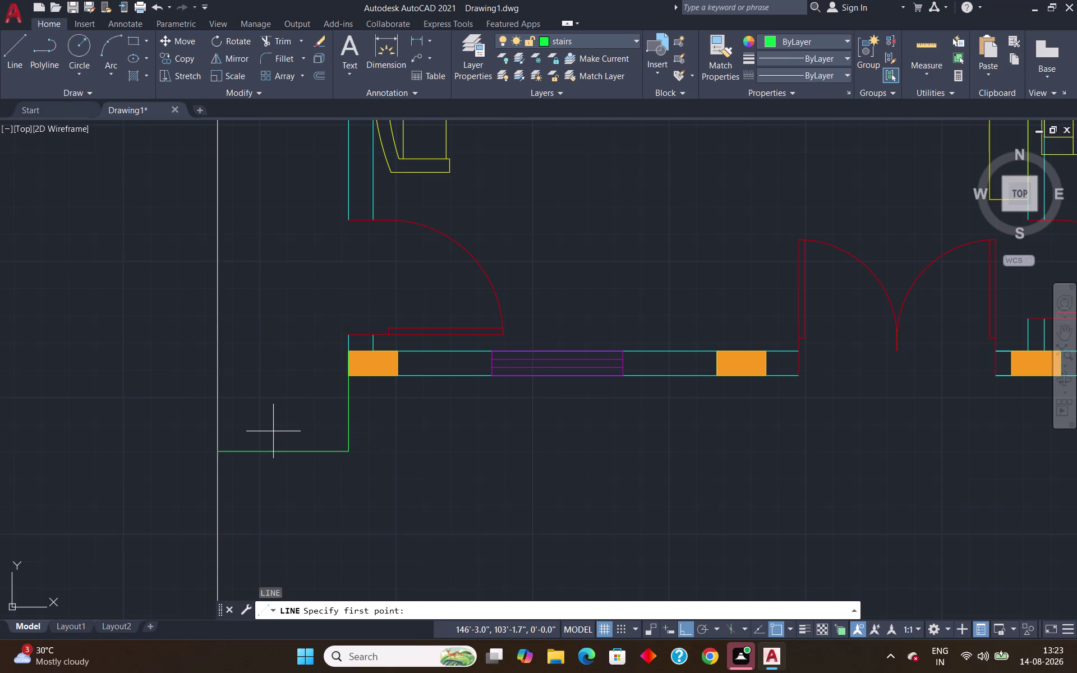
click(346, 217)
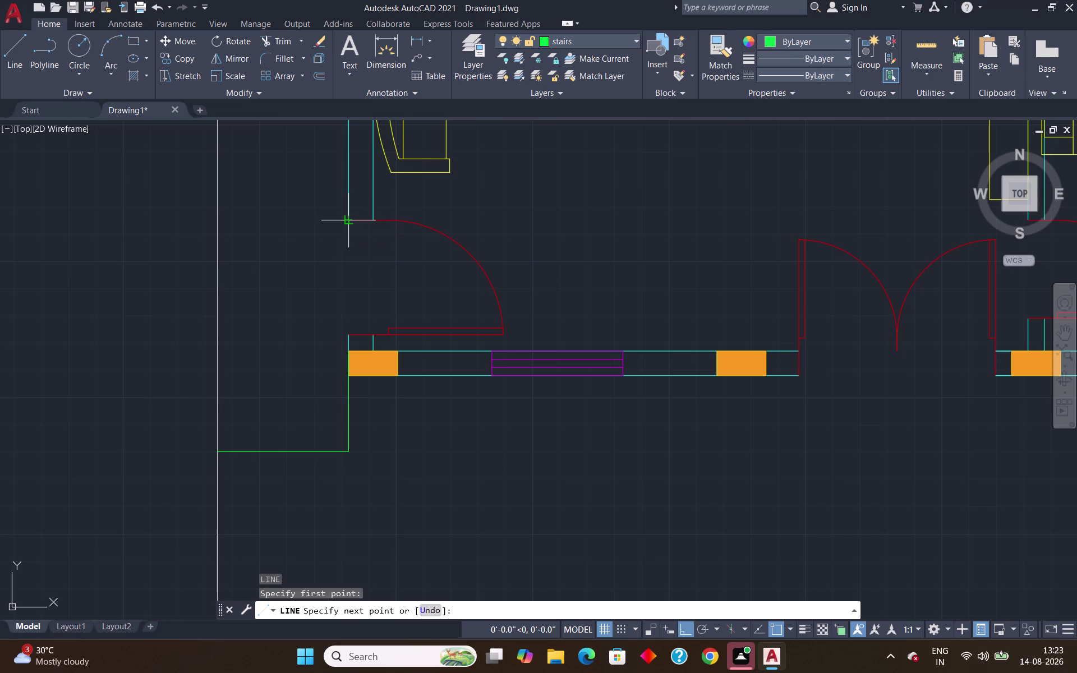
click(329, 157)
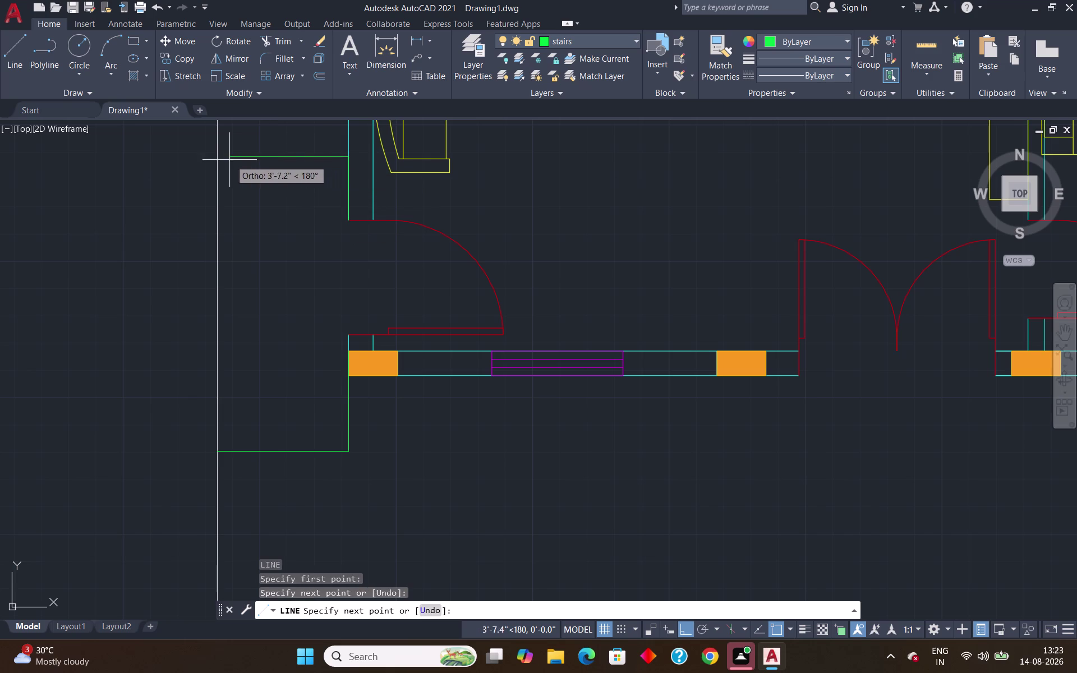
click(221, 157)
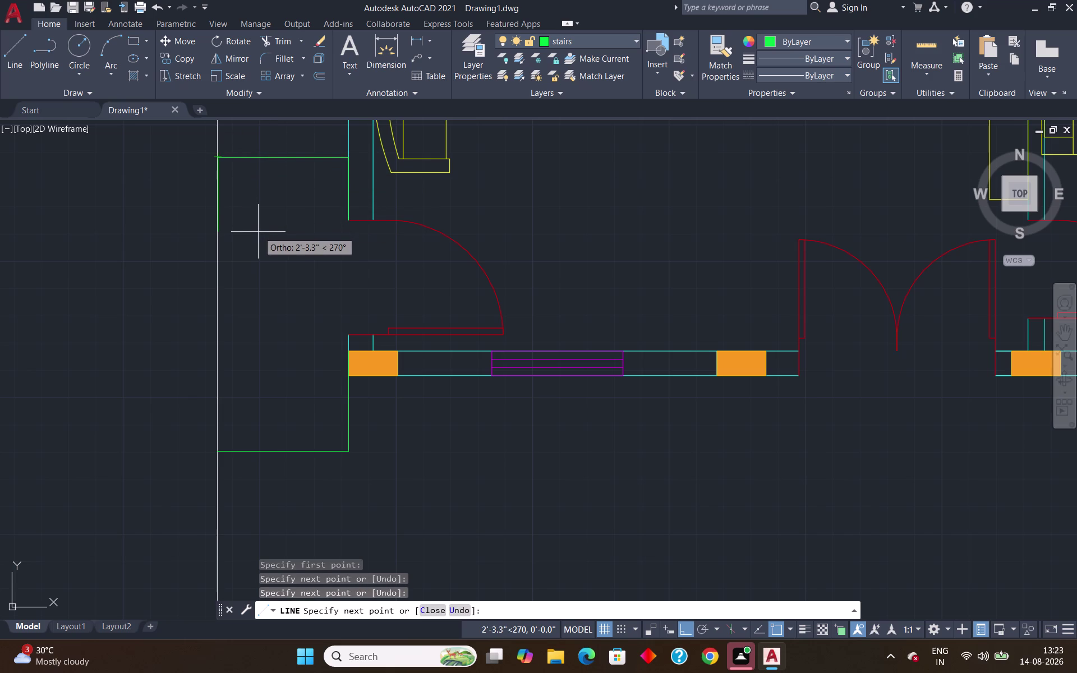
key(F8)
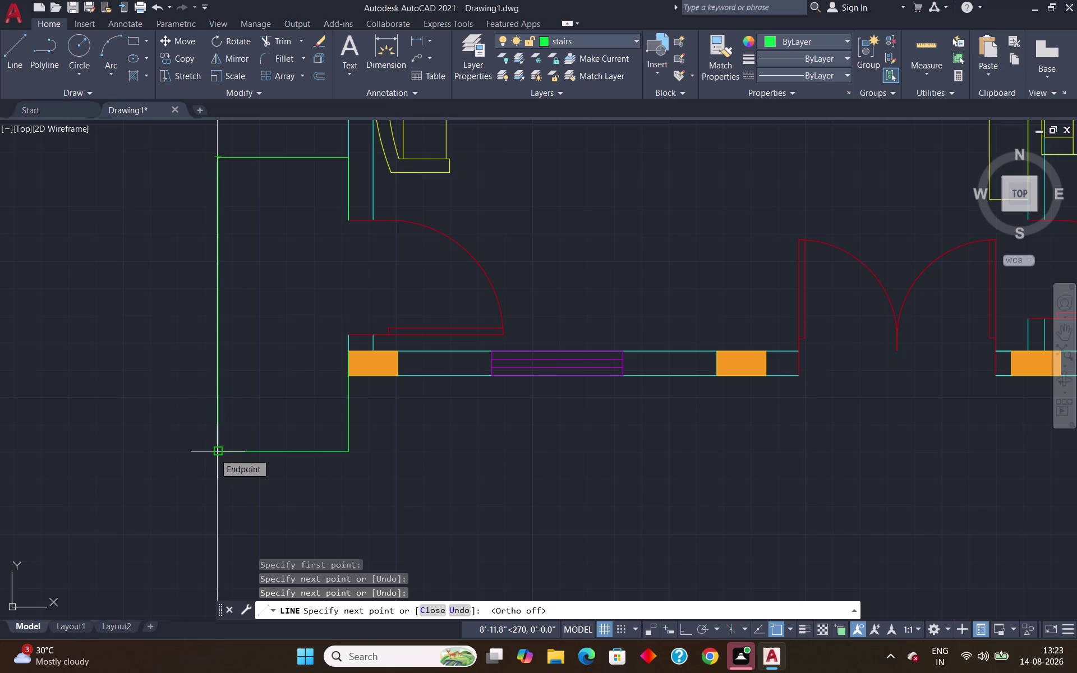
click(215, 453)
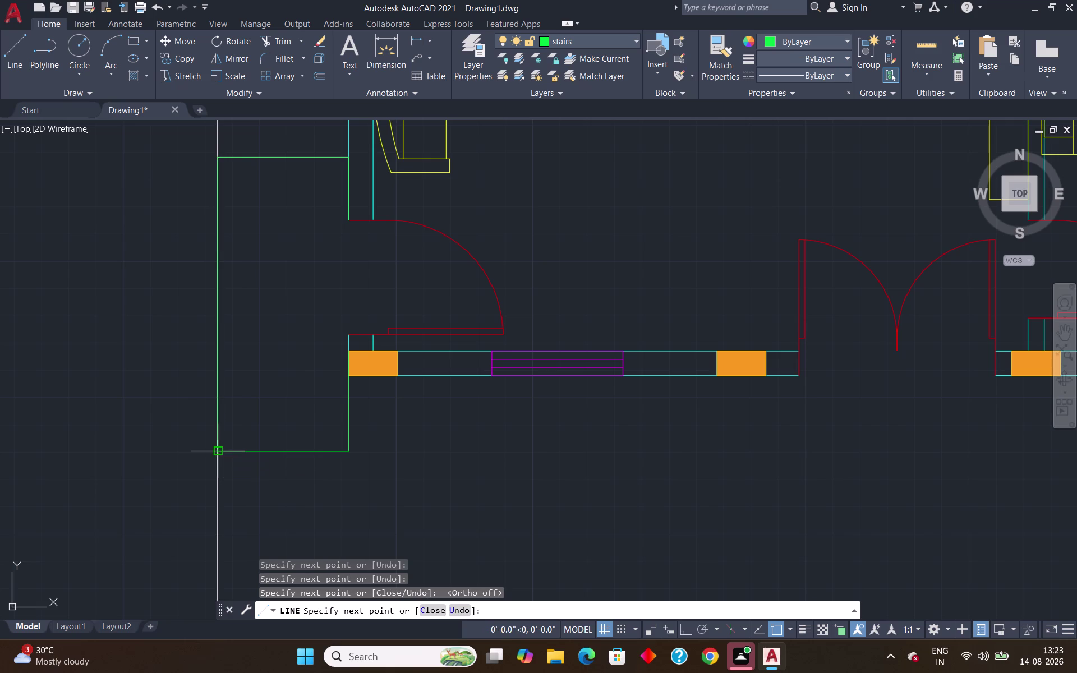
key(Return)
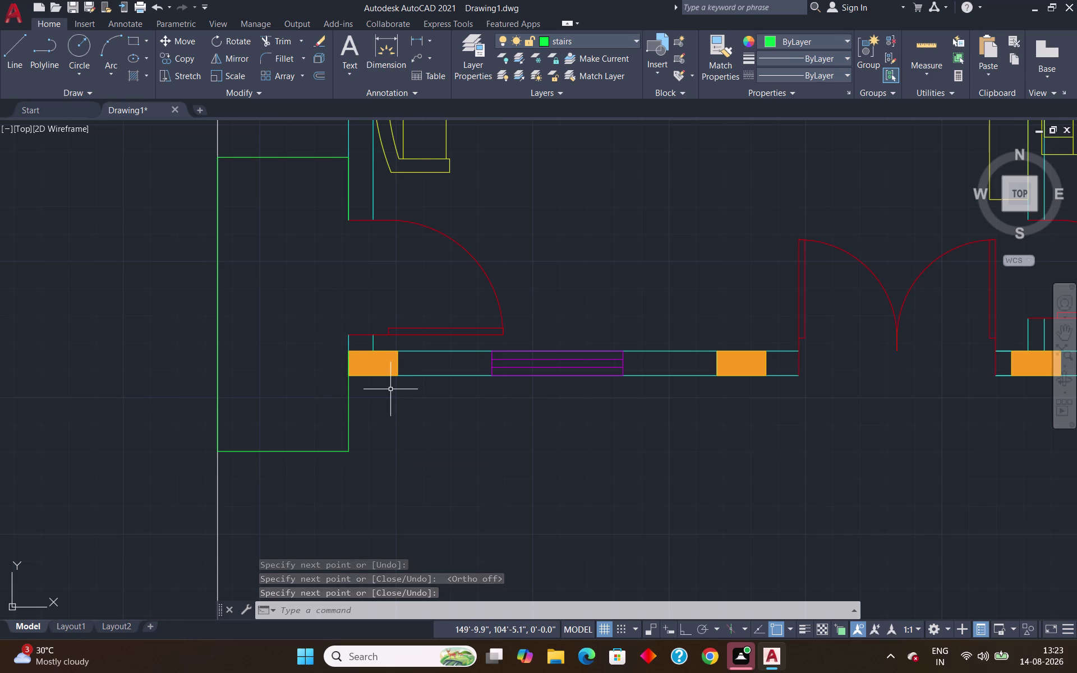
Draw a crossing line from the front wall corner left to the plot edge.
key(l)
key(Return)
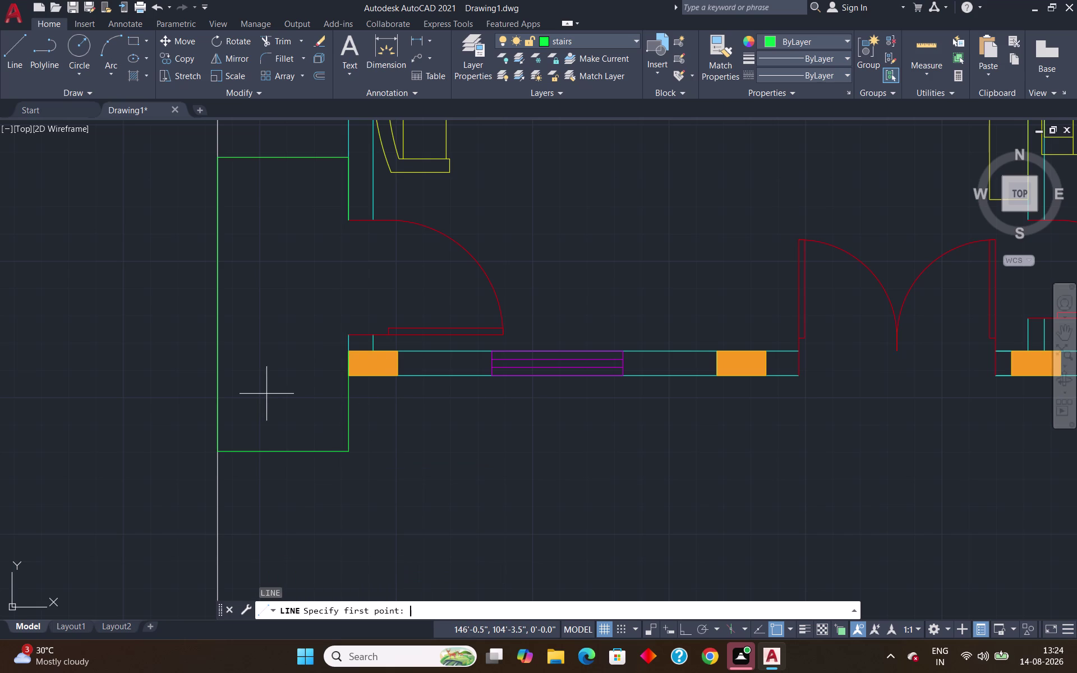
click(345, 354)
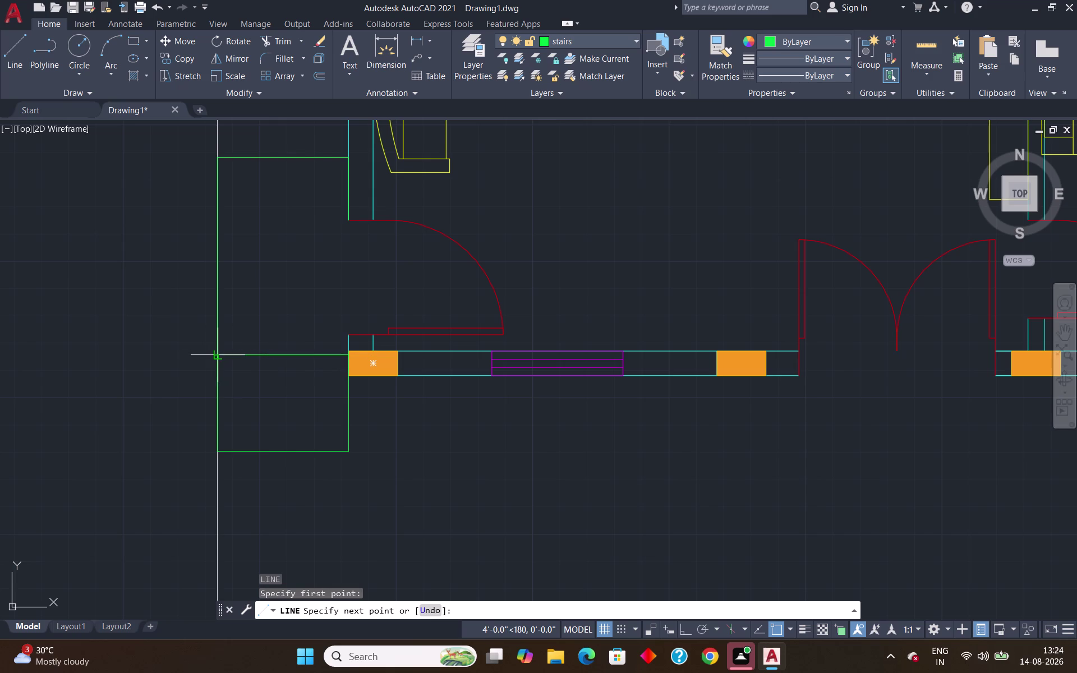
click(218, 352)
key(Return)
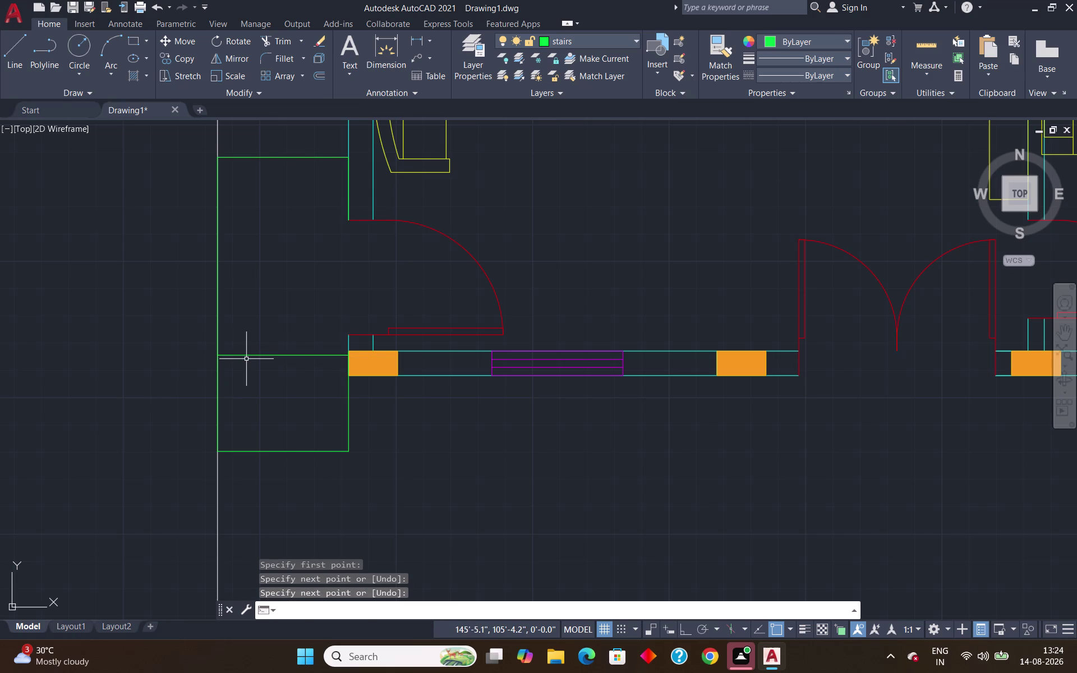
key(o)
key(Return)
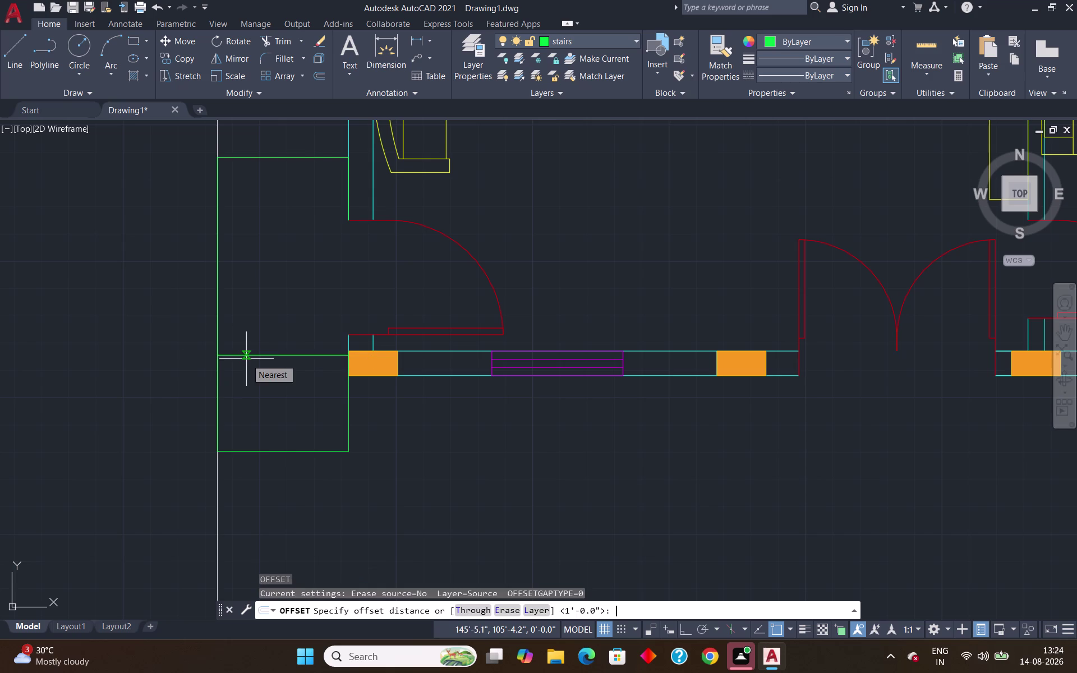
Try offsetting the crossing line at 1" and then 1', cancelling both.
key(1)
key(shift+quotedbl)
key(Return)
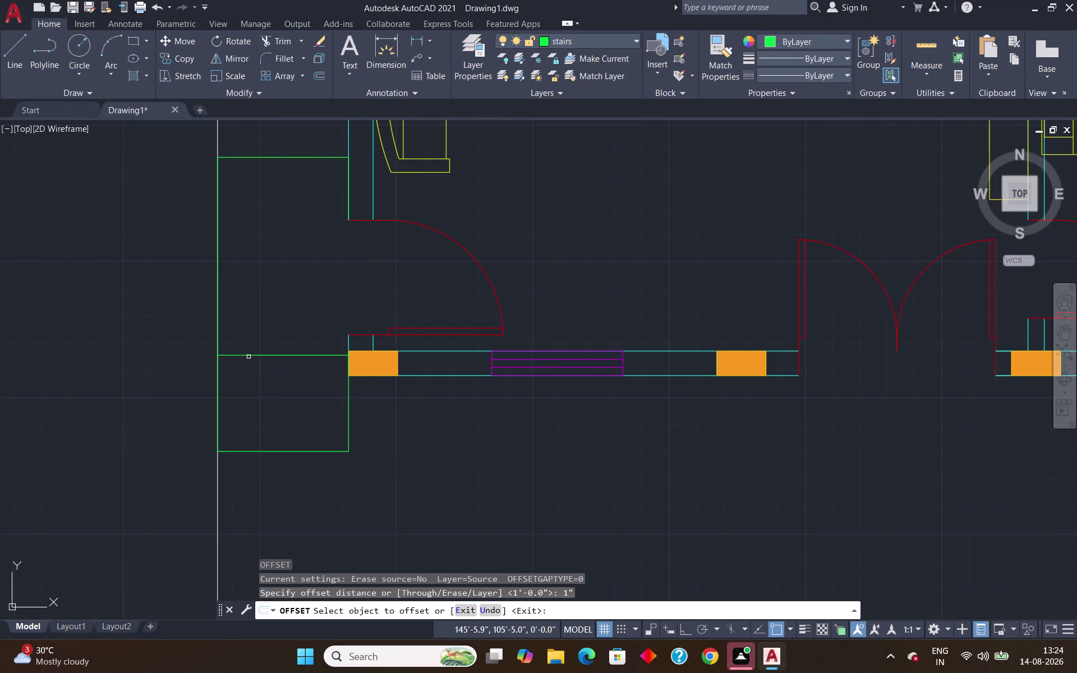
click(248, 356)
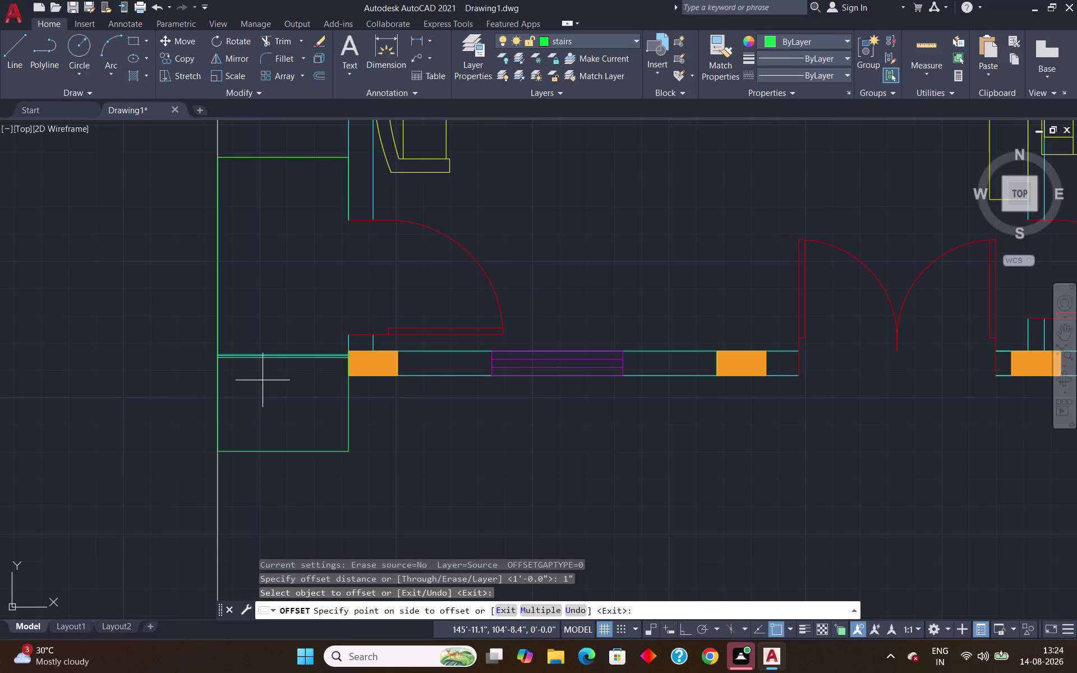
key(Escape)
key(o)
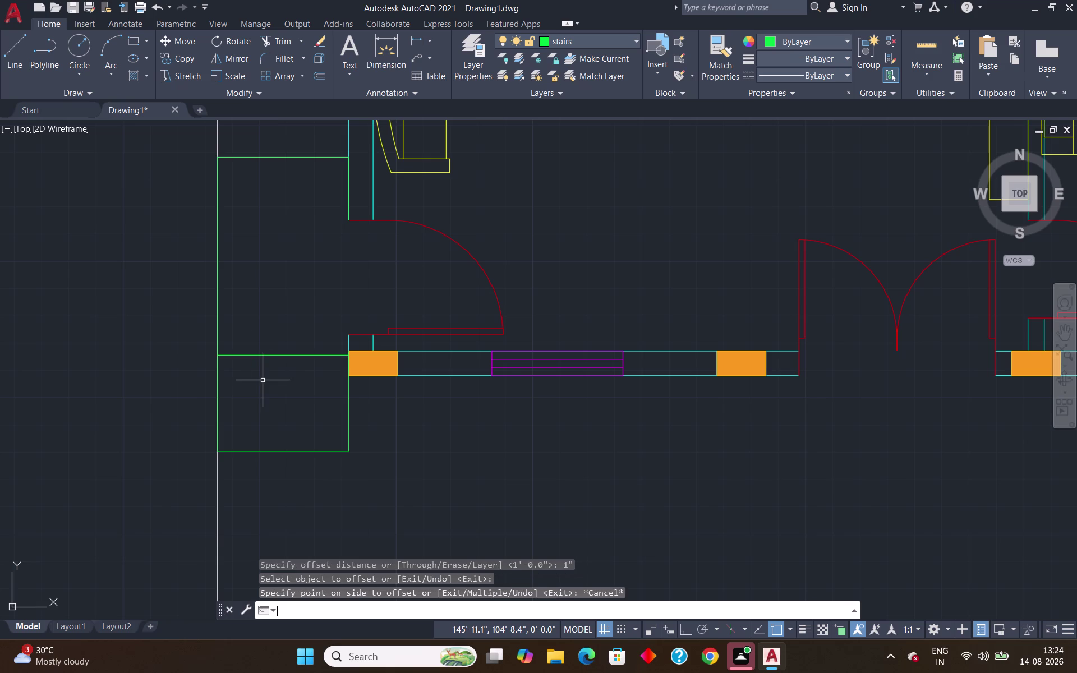
key(Return)
text(1')
key(Return)
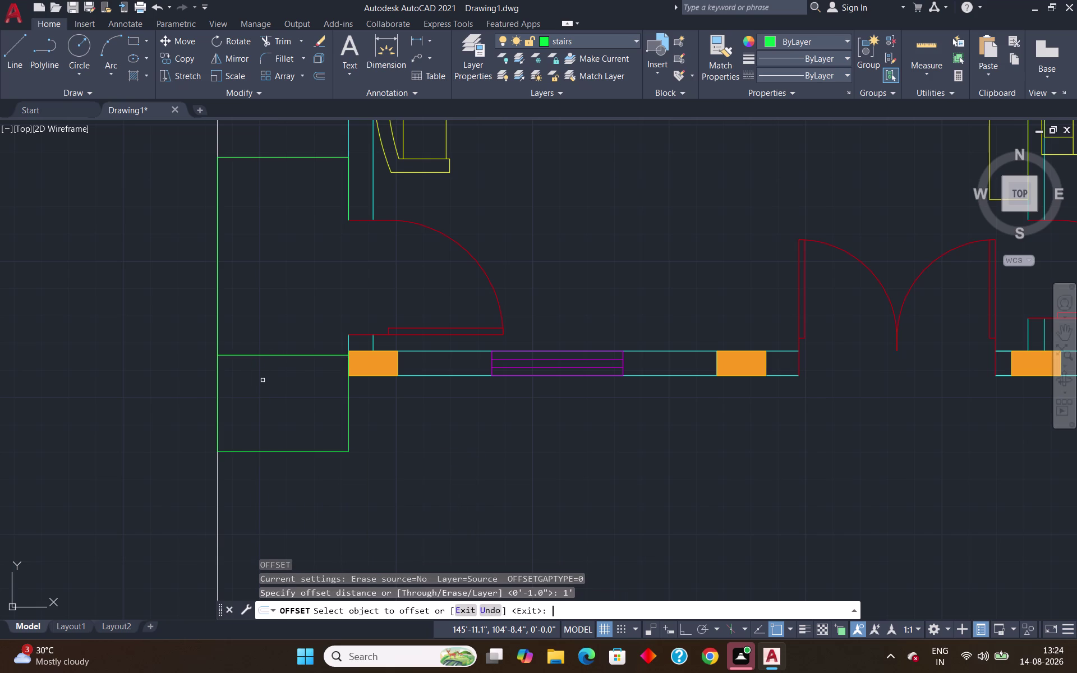
click(241, 355)
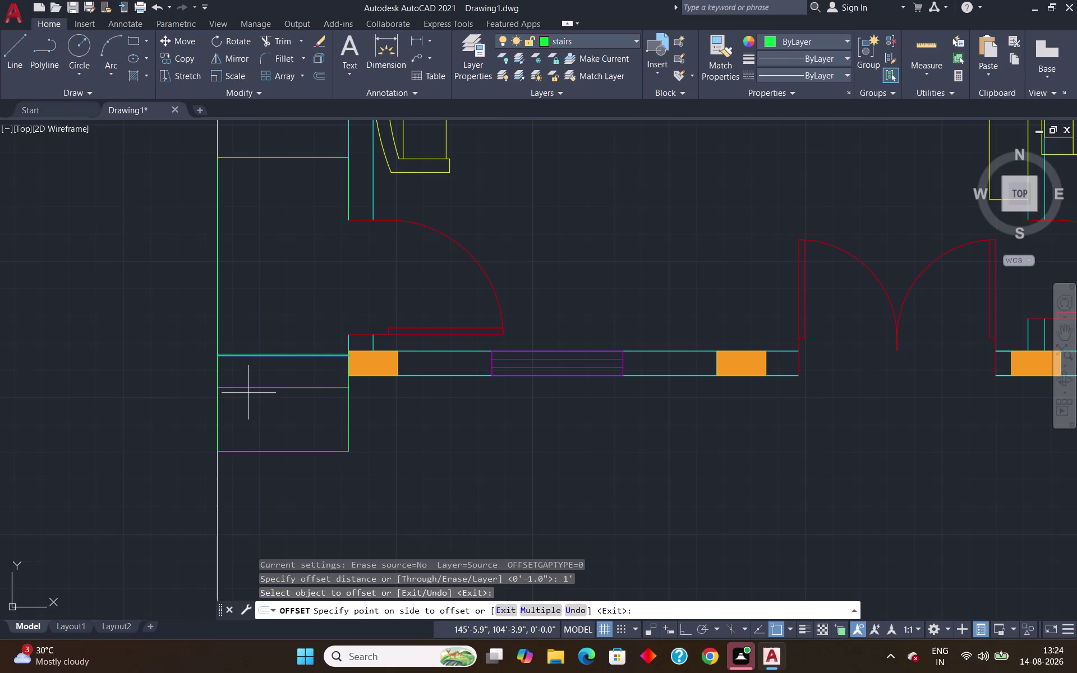
key(Escape)
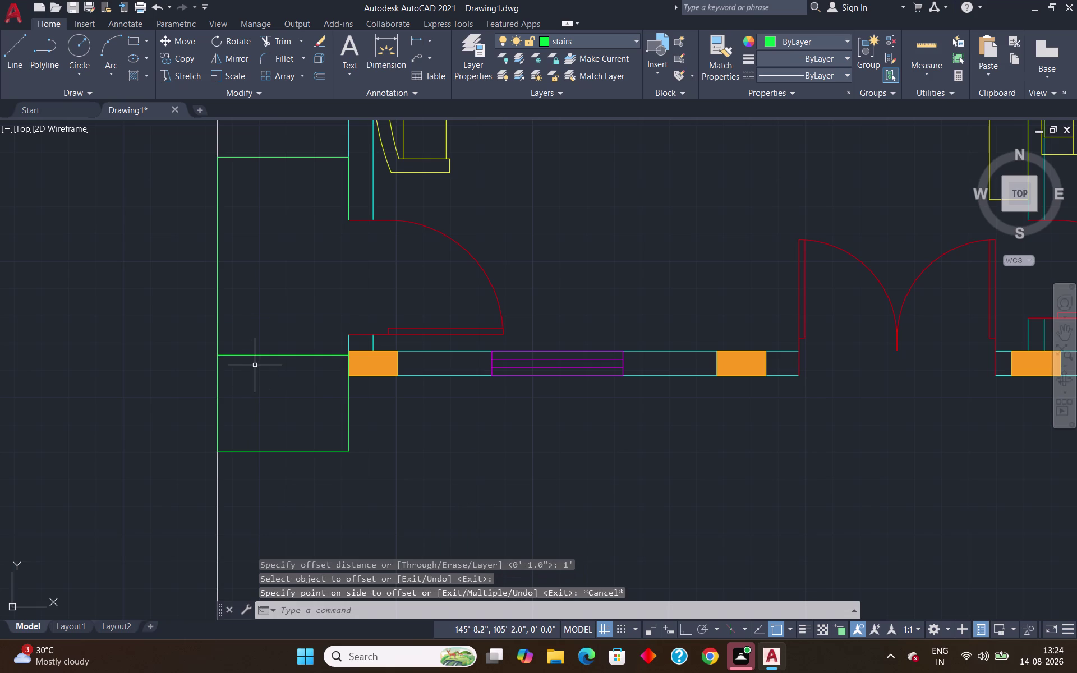
Attempt a 6' offset of the top stair line, then cancel it.
key(o)
key(Return)
key(6)
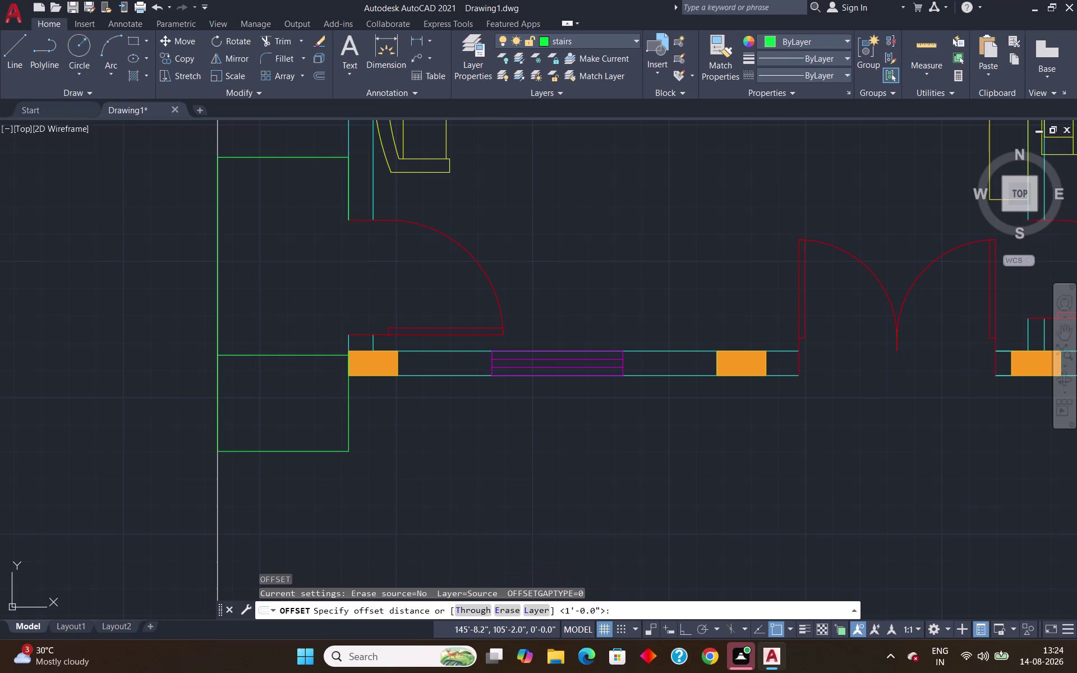
key(apostrophe)
key(BackSpace)
key(apostrophe)
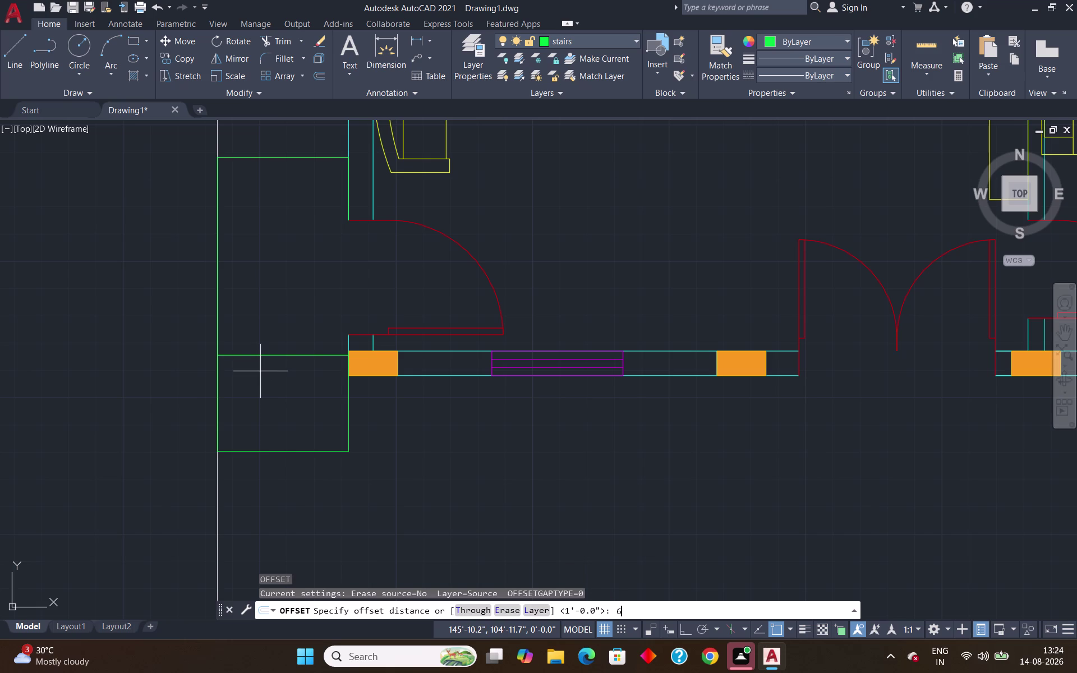
key(Return)
key(Return)
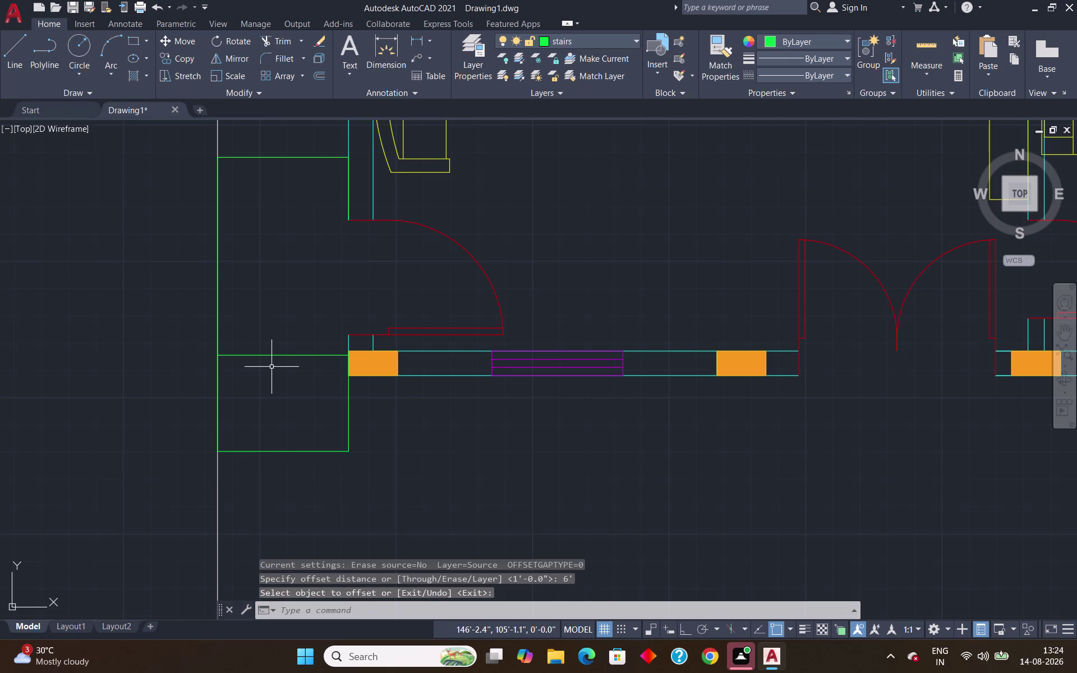
key(o)
key(Return)
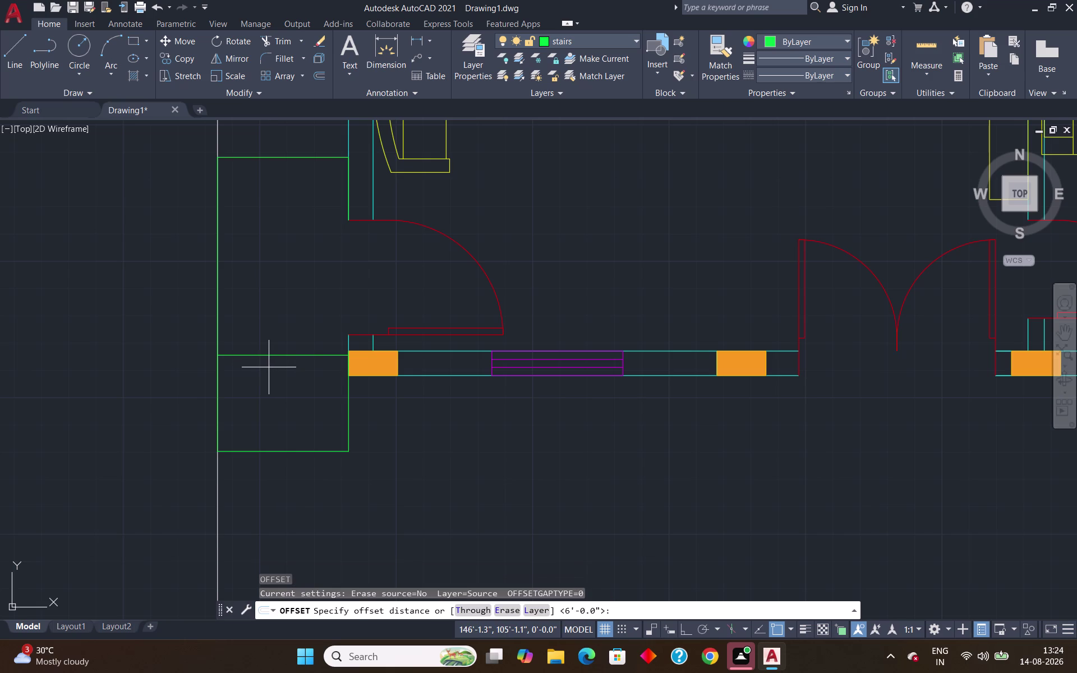
key(Return)
click(268, 355)
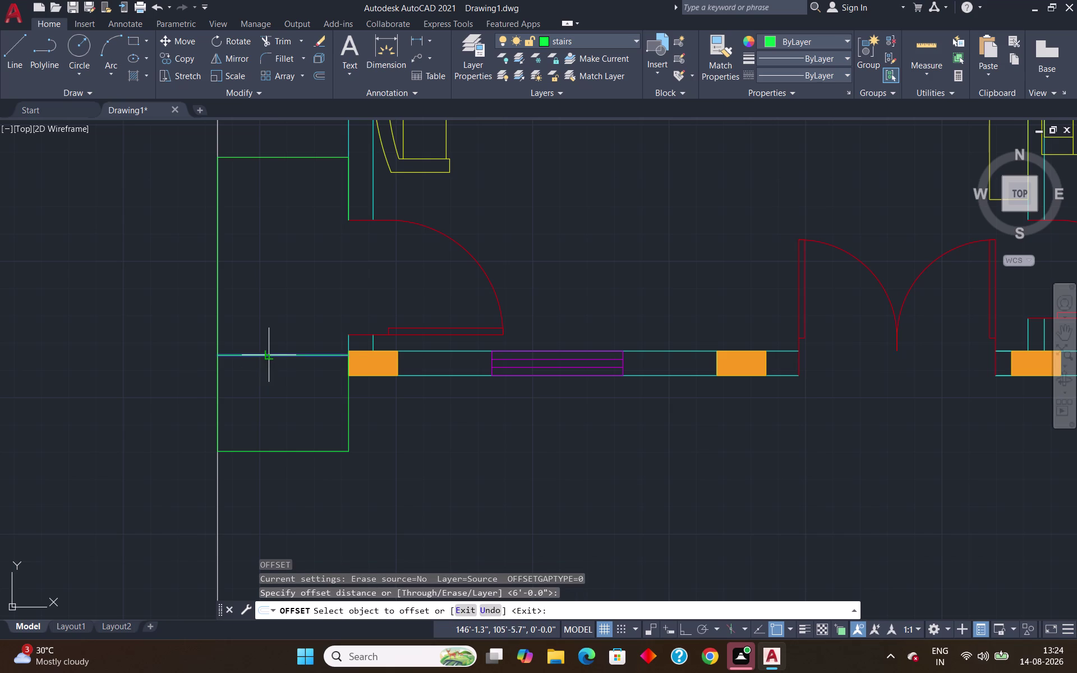
key(Escape)
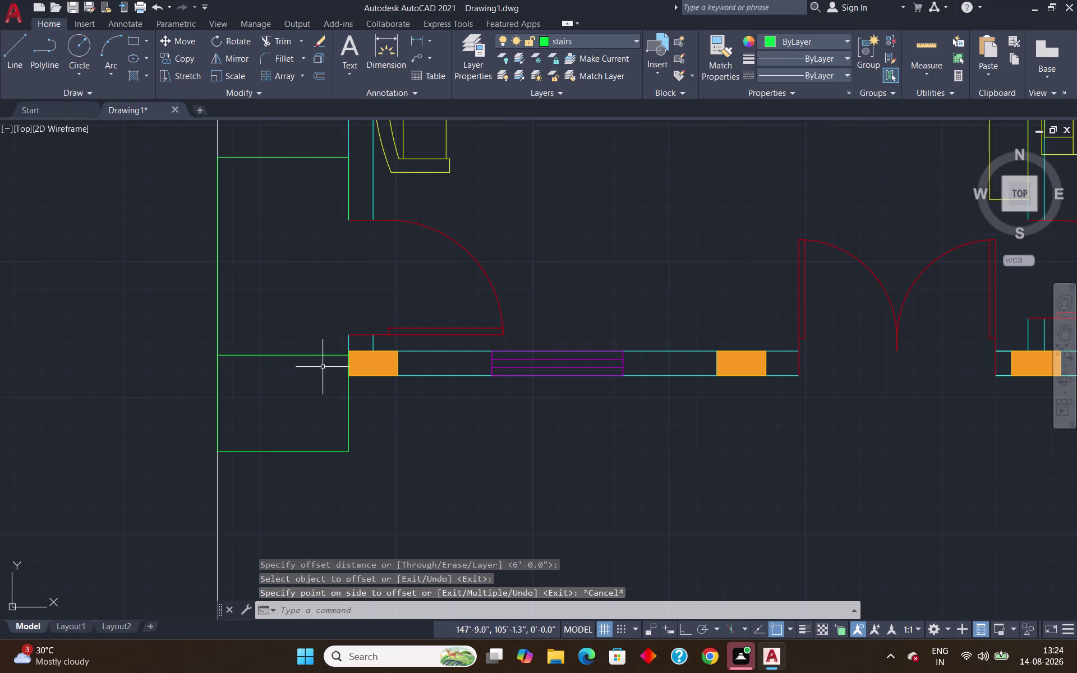
Offset the top stair line downward three times at 6" spacing.
key(o)
key(Return)
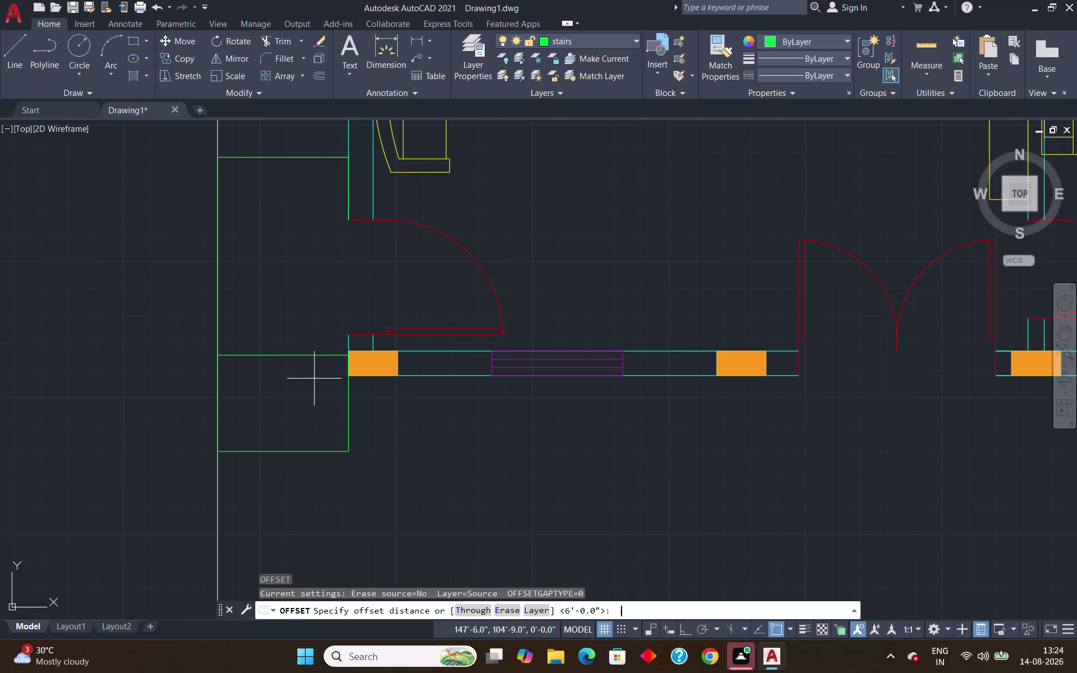
key(6)
key(apostrophe)
key(BackSpace)
key(shift+quotedbl)
key(Return)
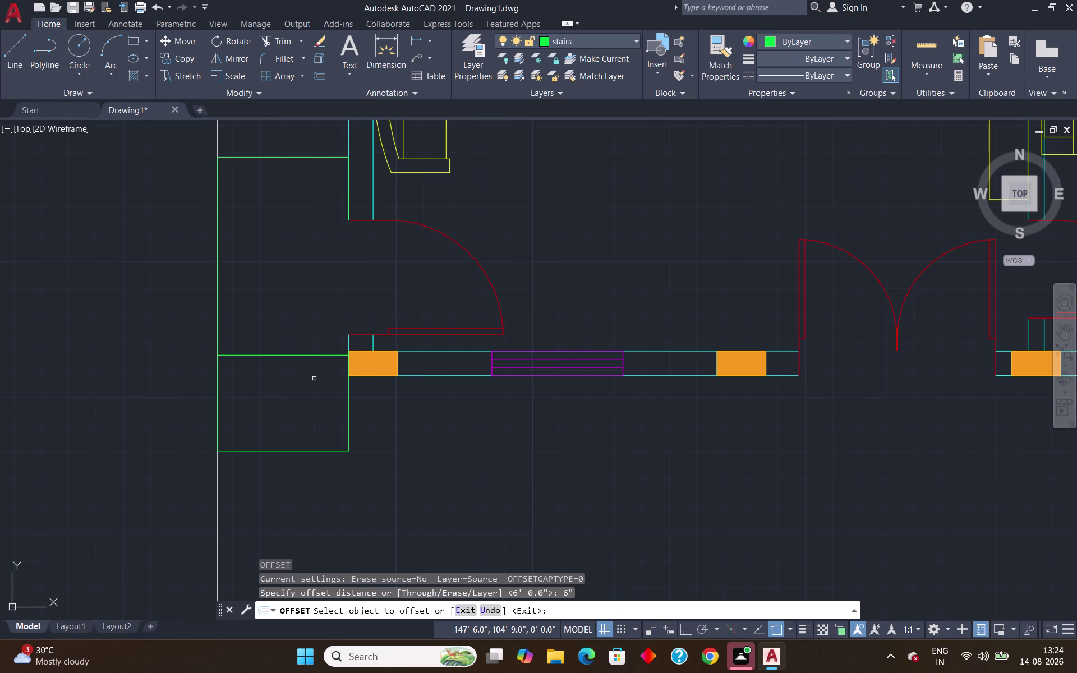
click(263, 355)
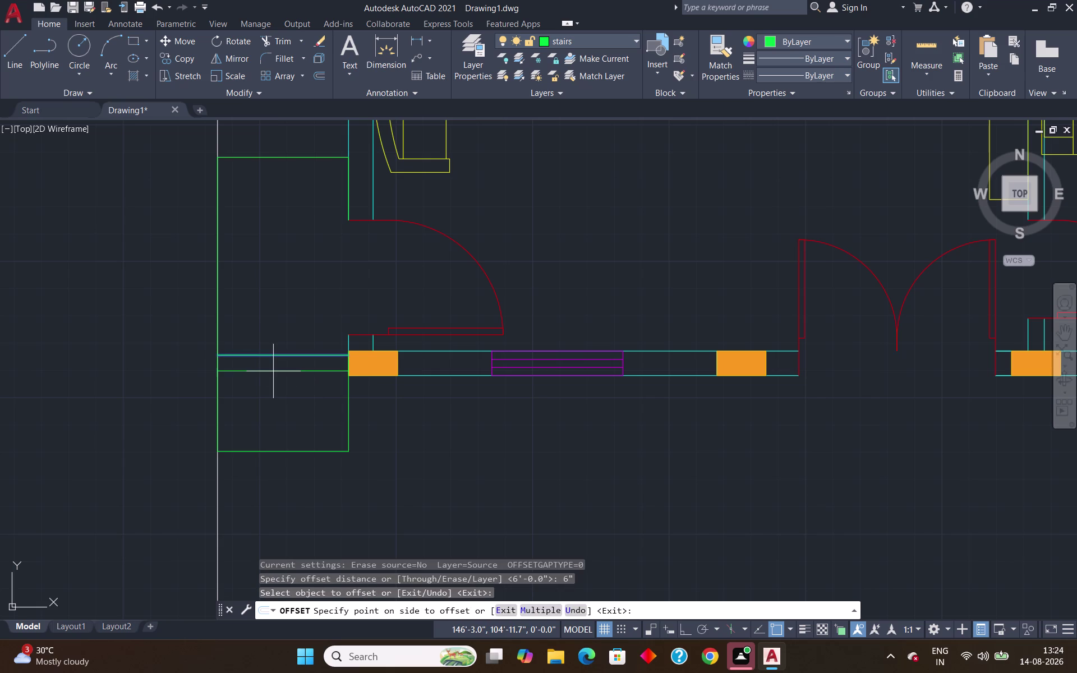
click(273, 372)
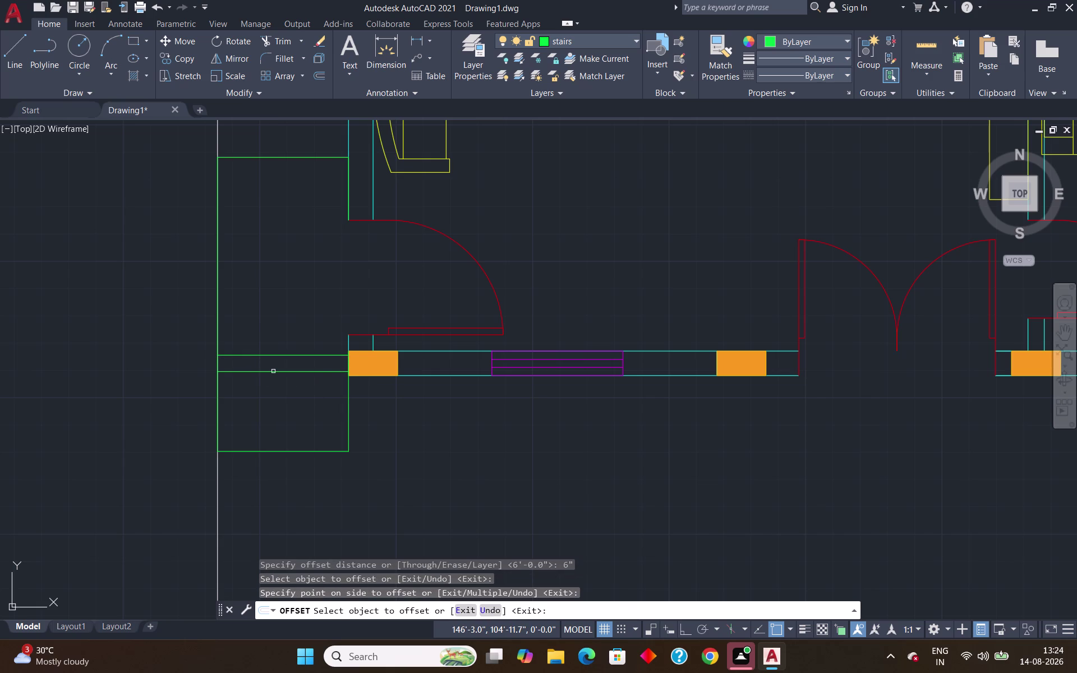
click(273, 371)
click(284, 403)
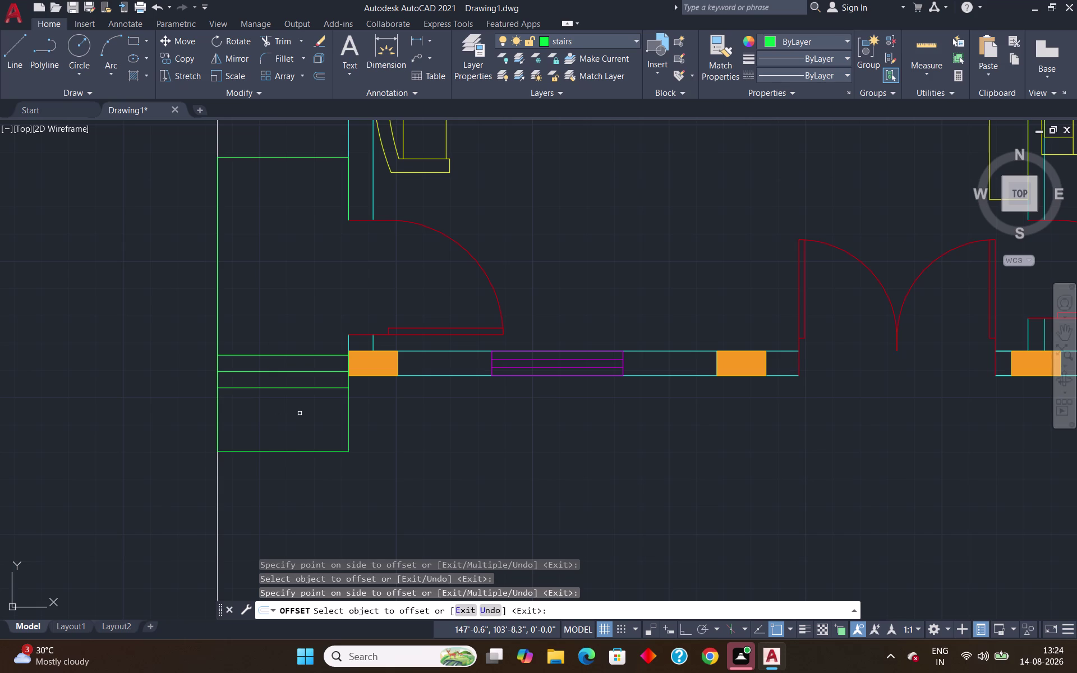
click(265, 388)
click(270, 402)
key(Escape)
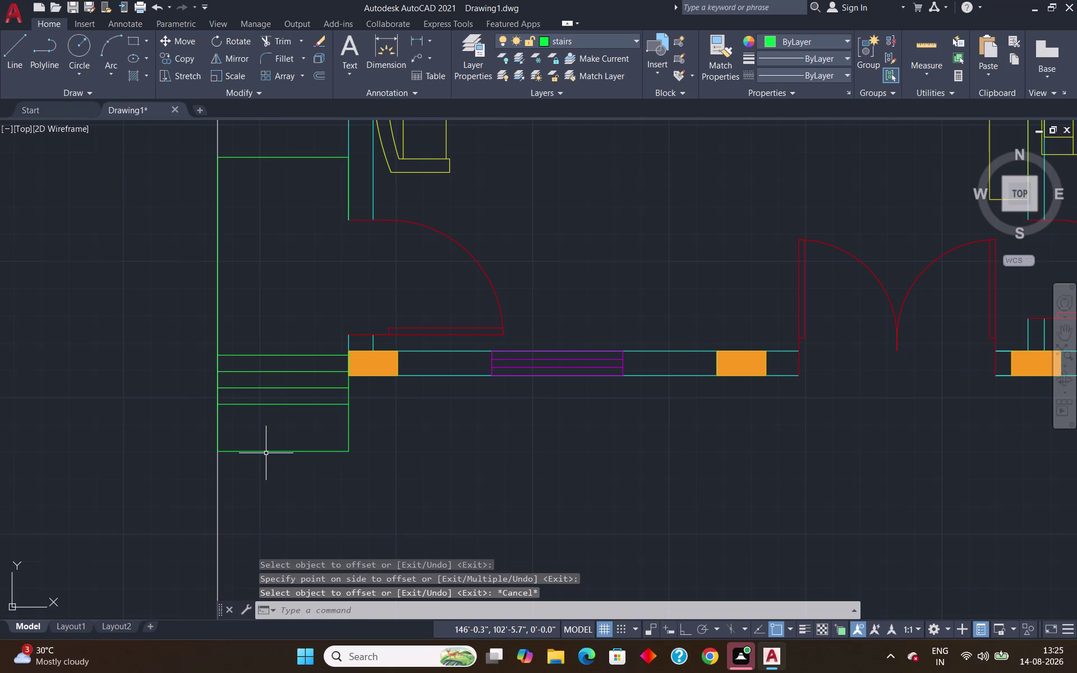
Draw two slanted lines from the stair box's bottom-left corner to a centre peak and bottom-right corner.
key(l)
key(Return)
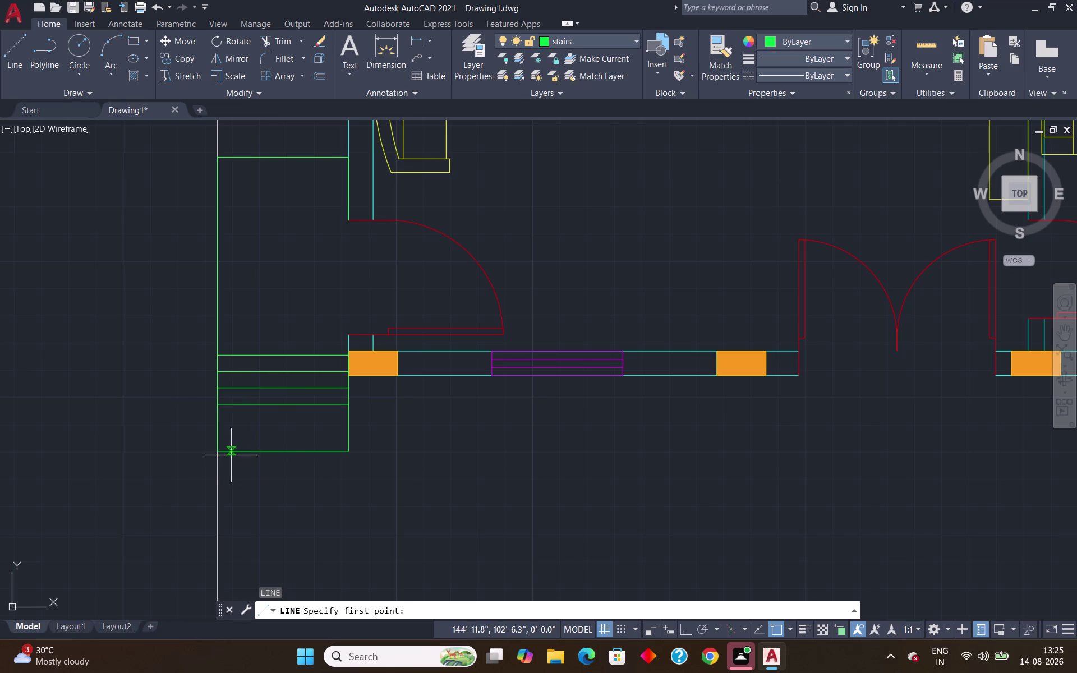
key(Escape)
key(l)
key(Return)
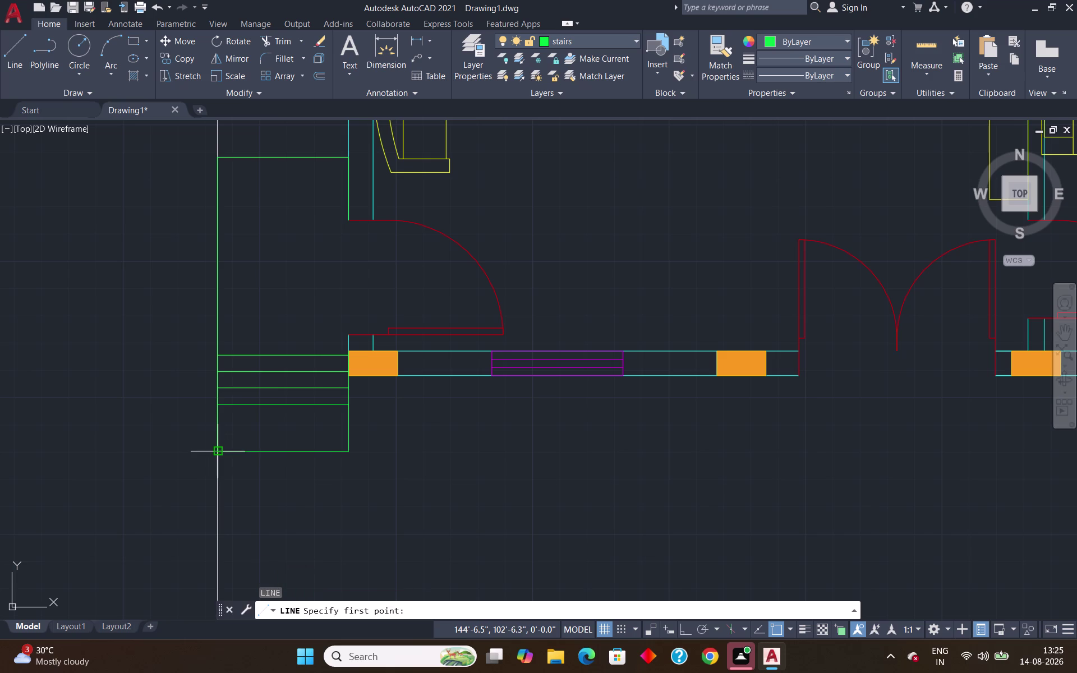
click(220, 451)
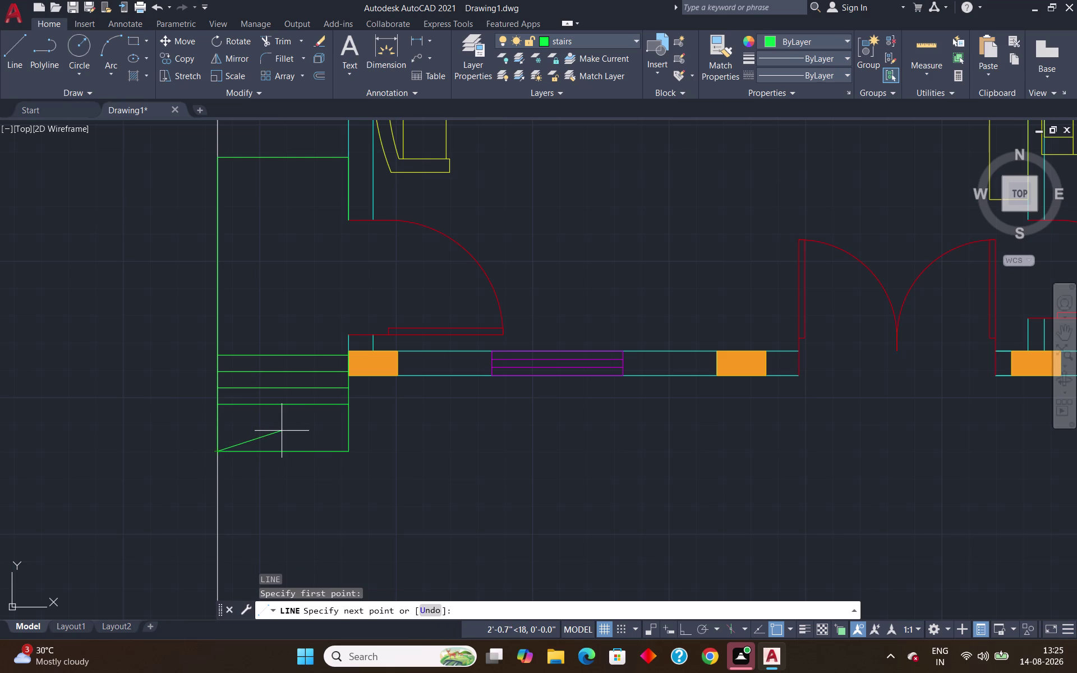
click(281, 431)
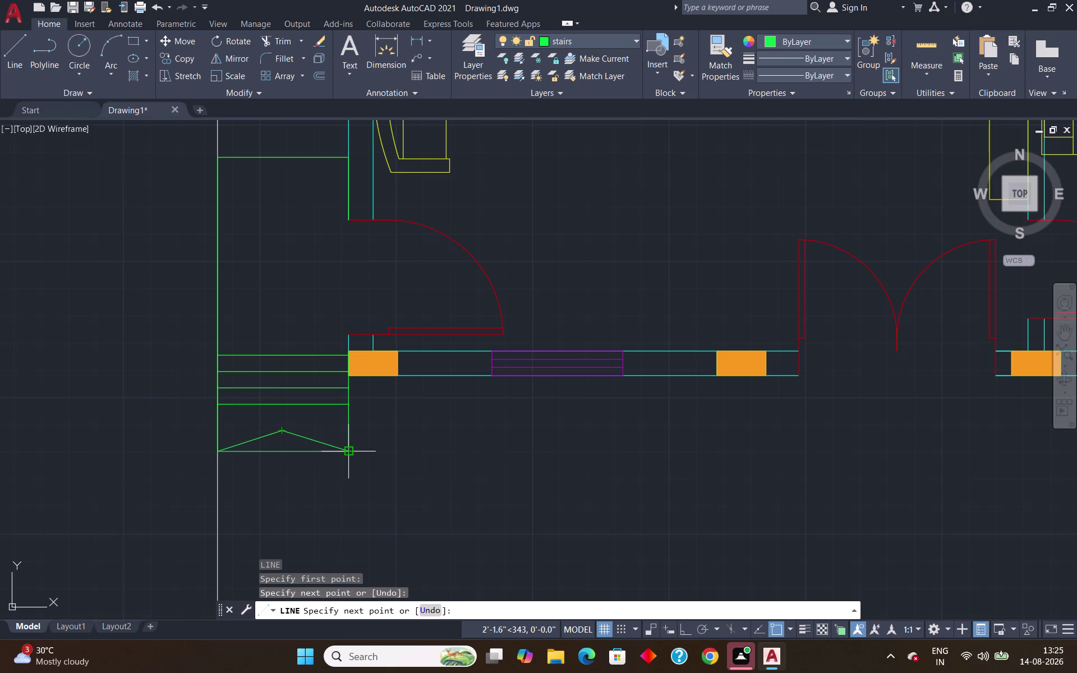
click(347, 451)
key(Return)
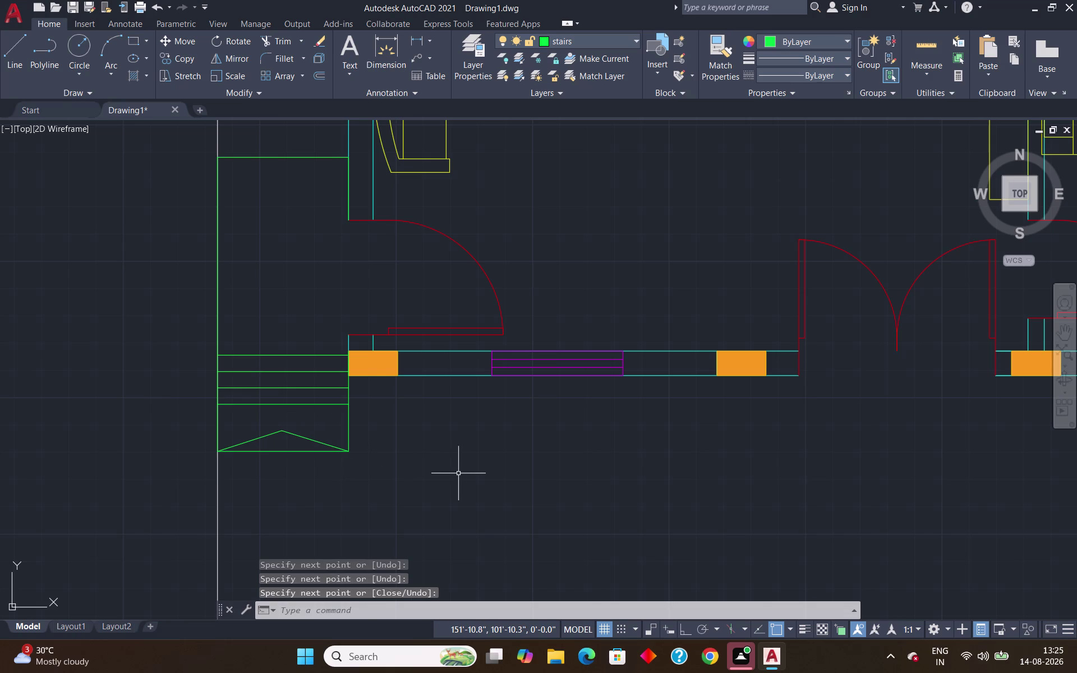
Draw a short line, about 3'6", down from the wall corner by the front-left door.
scroll(down, 3)
middle_drag(475, 496, 398, 421)
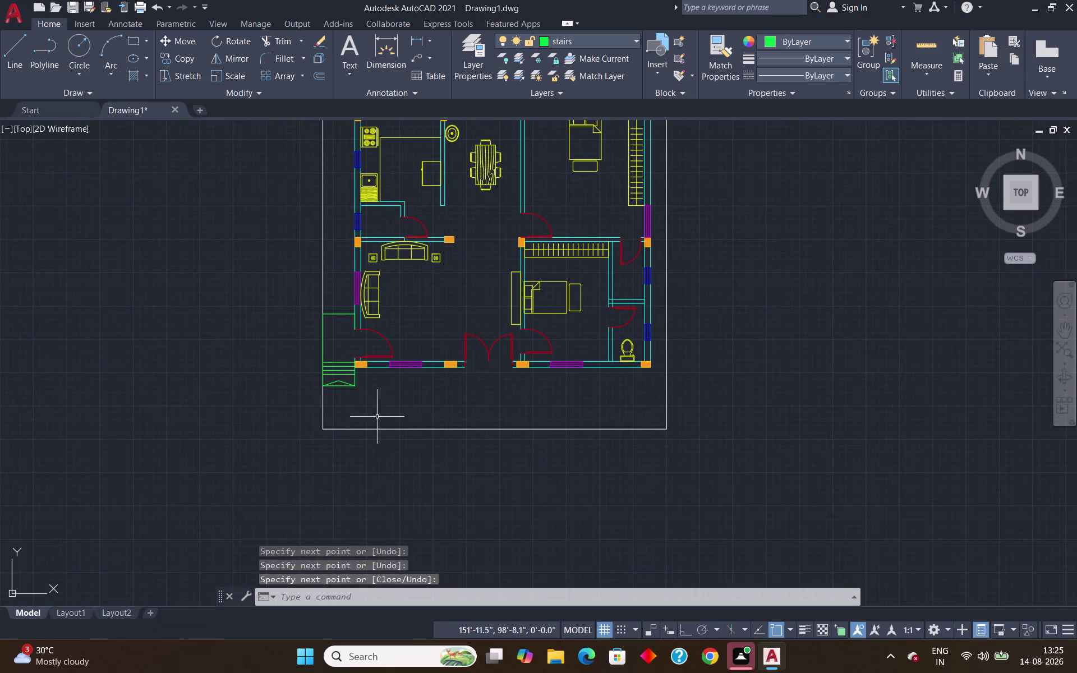
scroll(up, 3)
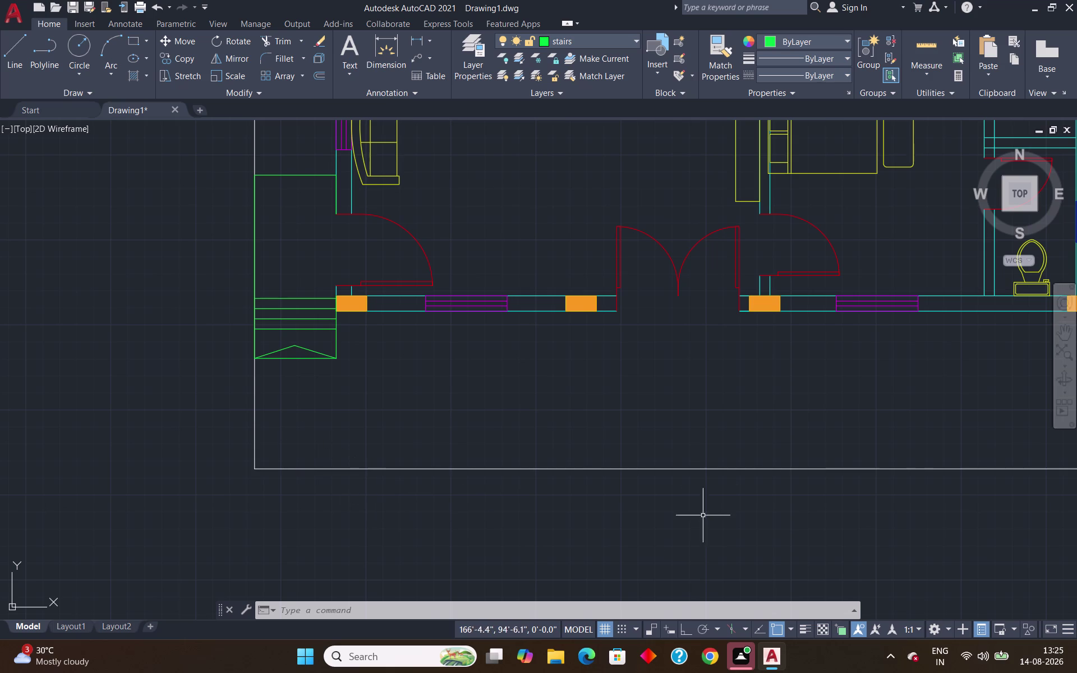
scroll(down, 3)
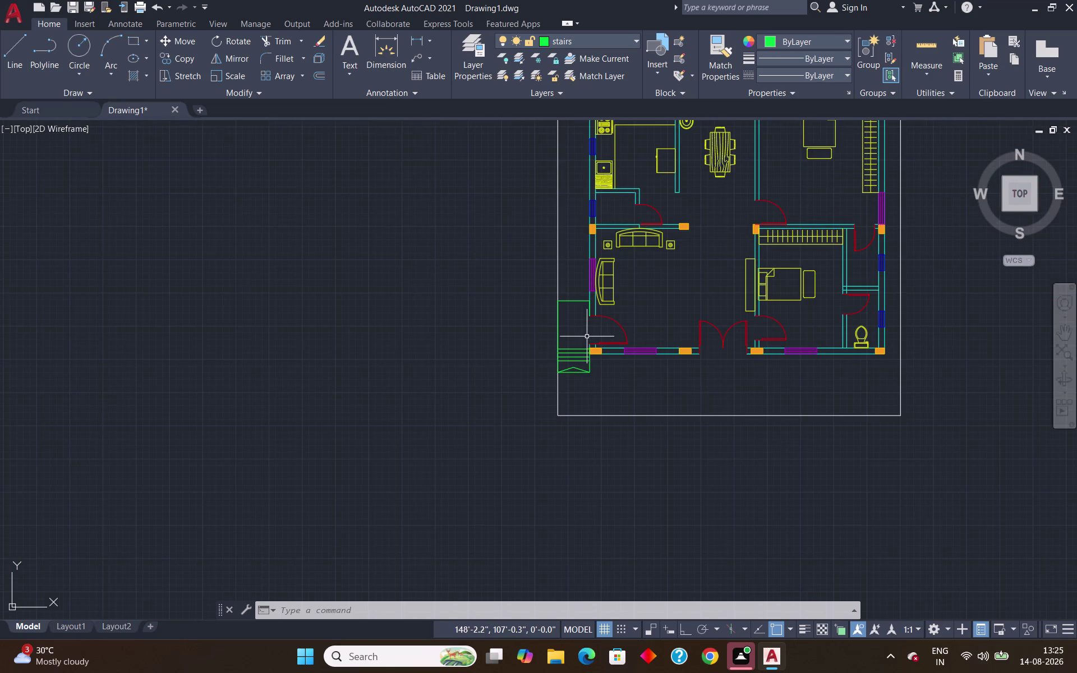
scroll(up, 3)
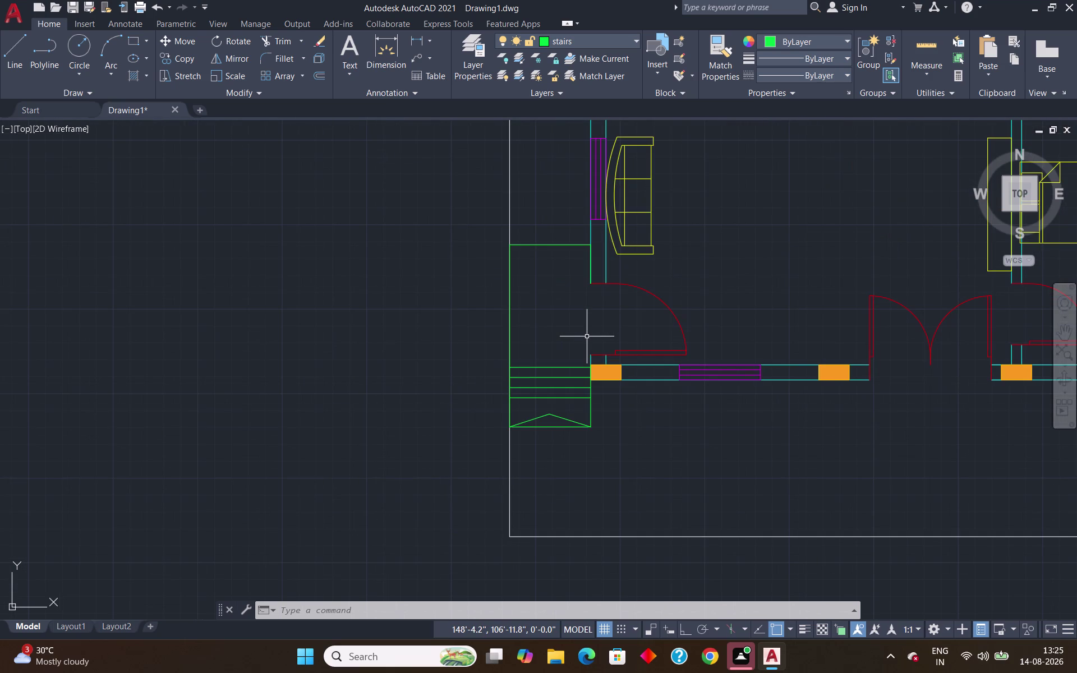
key(l)
key(Return)
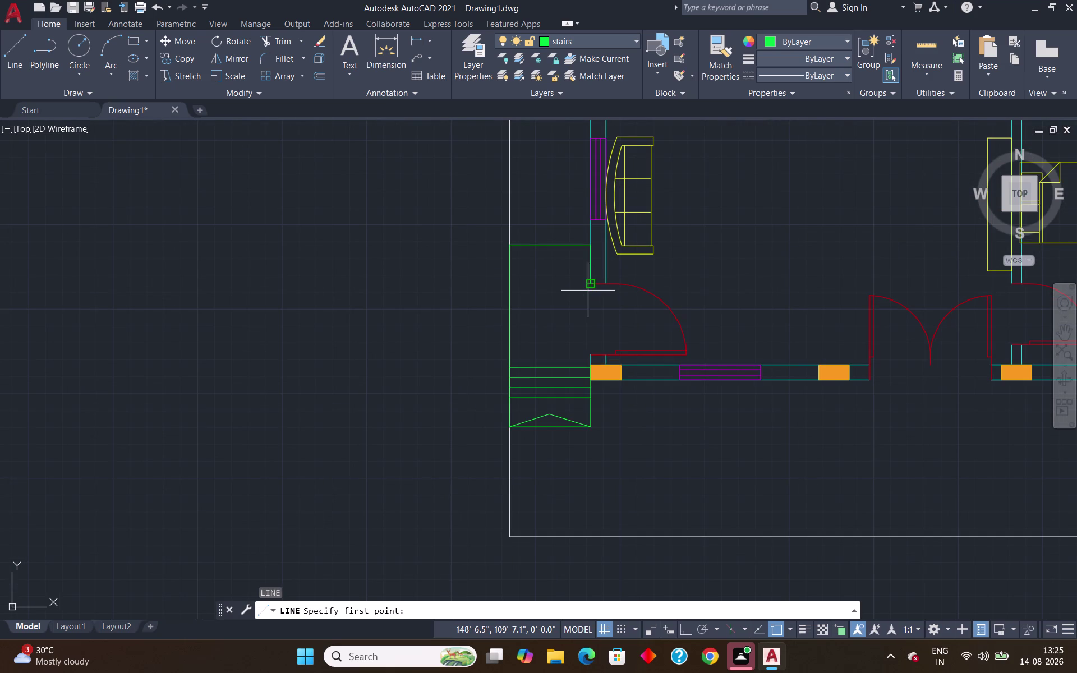
click(589, 287)
click(592, 355)
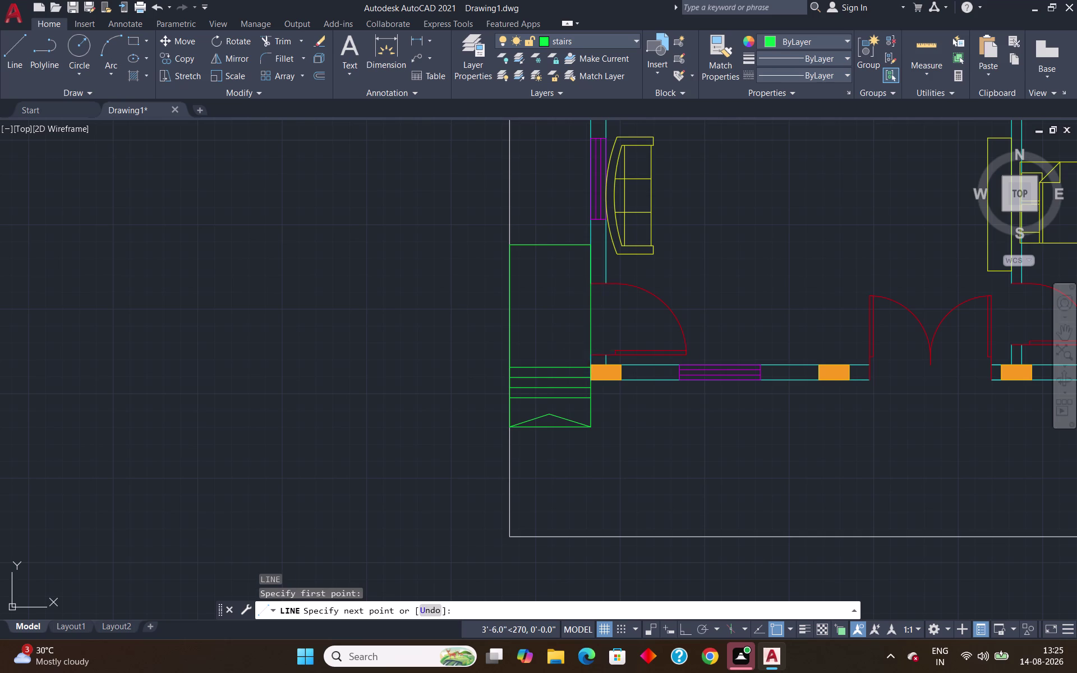
key(Return)
Zoom out and pan to centre the front entrance.
scroll(down, 3)
scroll(down, 3)
middle_drag(758, 442, 604, 370)
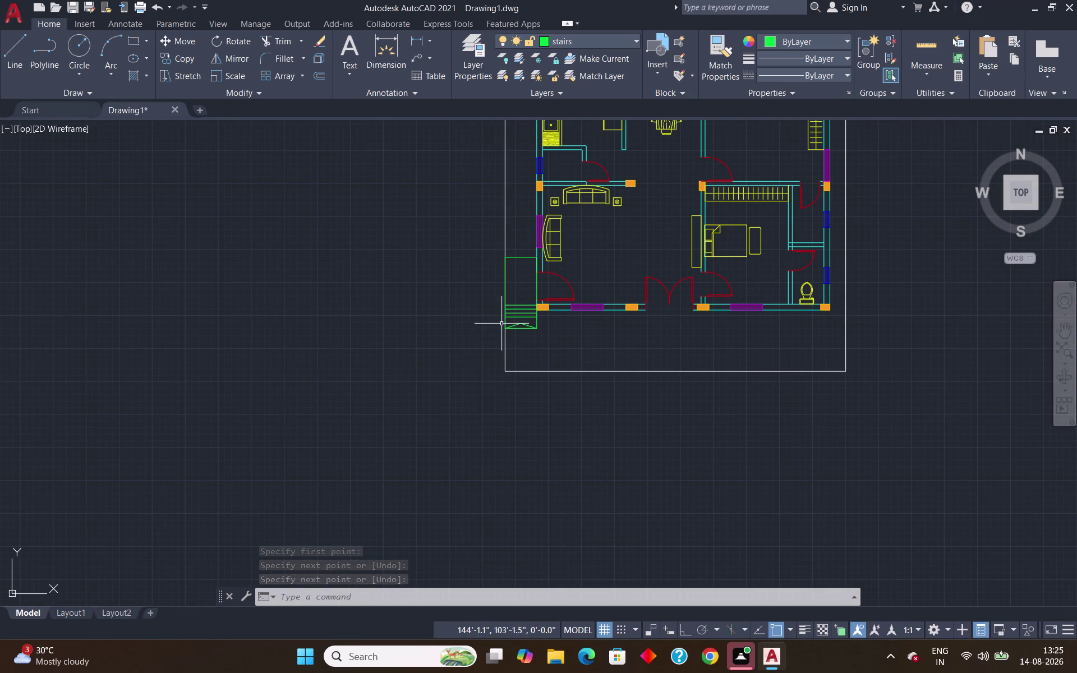
scroll(up, 3)
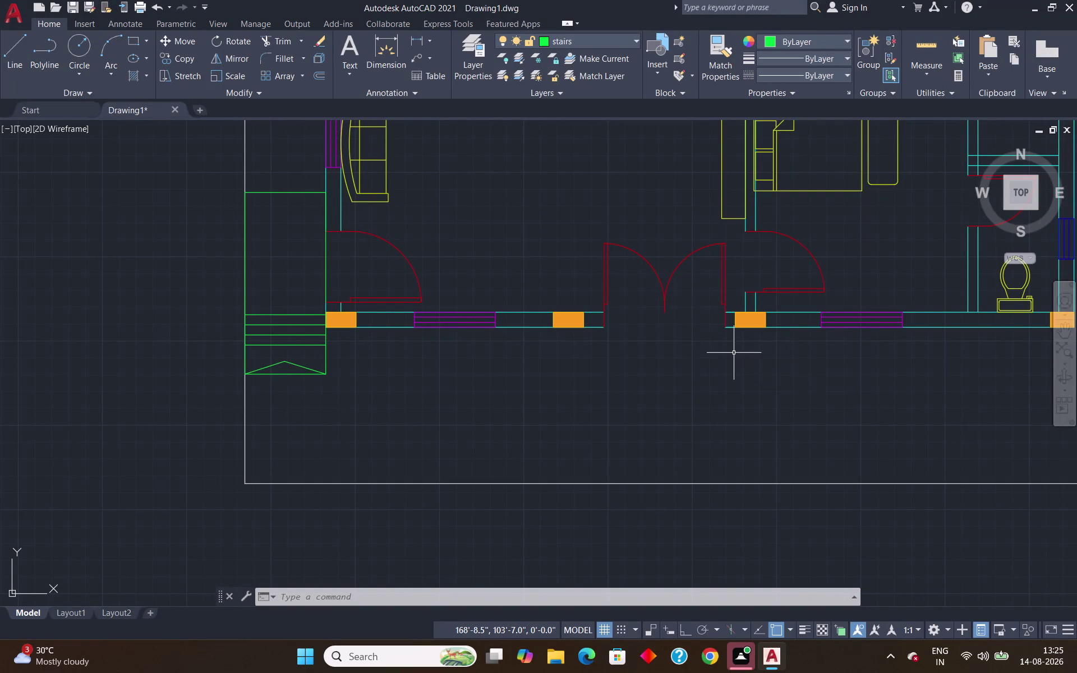
With Ortho on, draw the porch sides 4' down from the door jamb, across, and back up.
key(l)
key(Return)
click(722, 331)
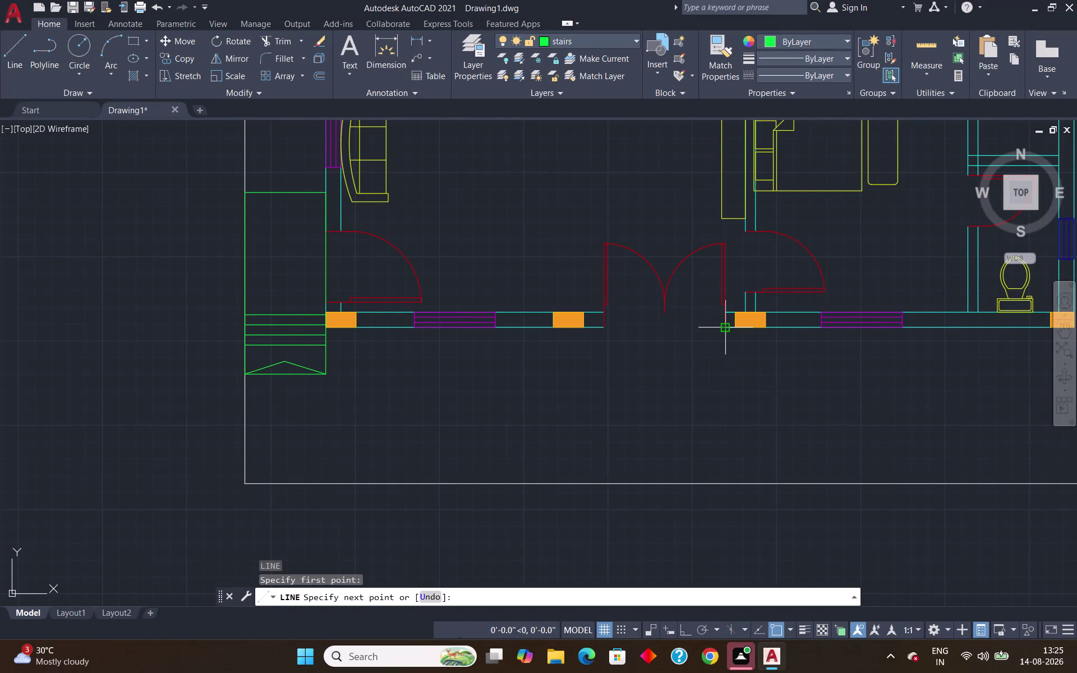
key(F8)
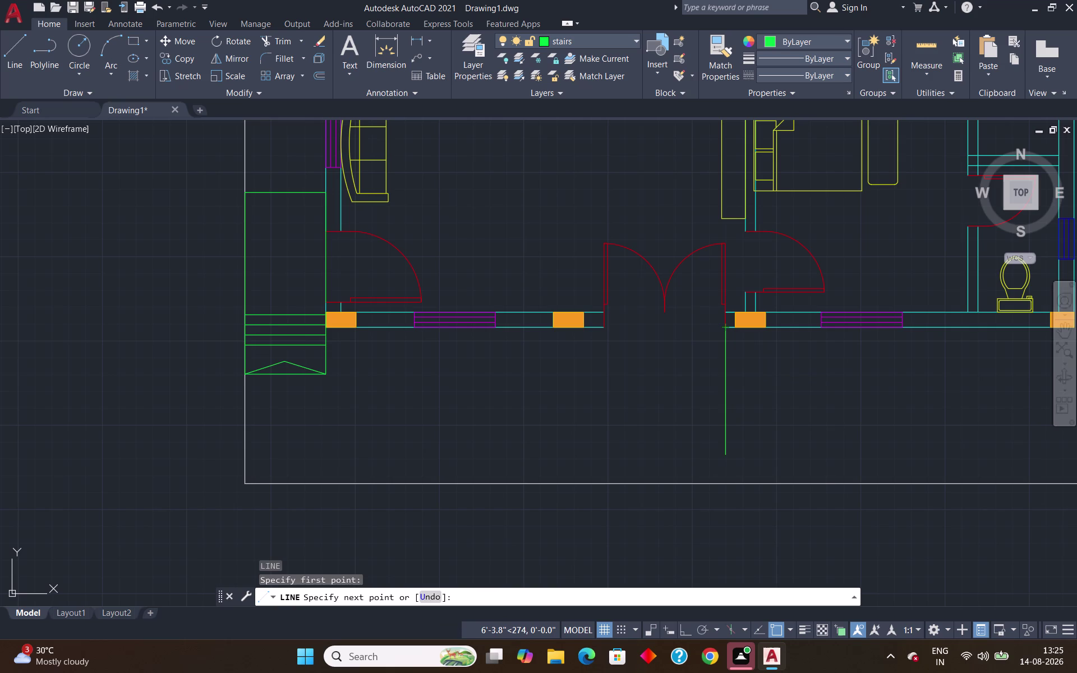
text(4')
key(Return)
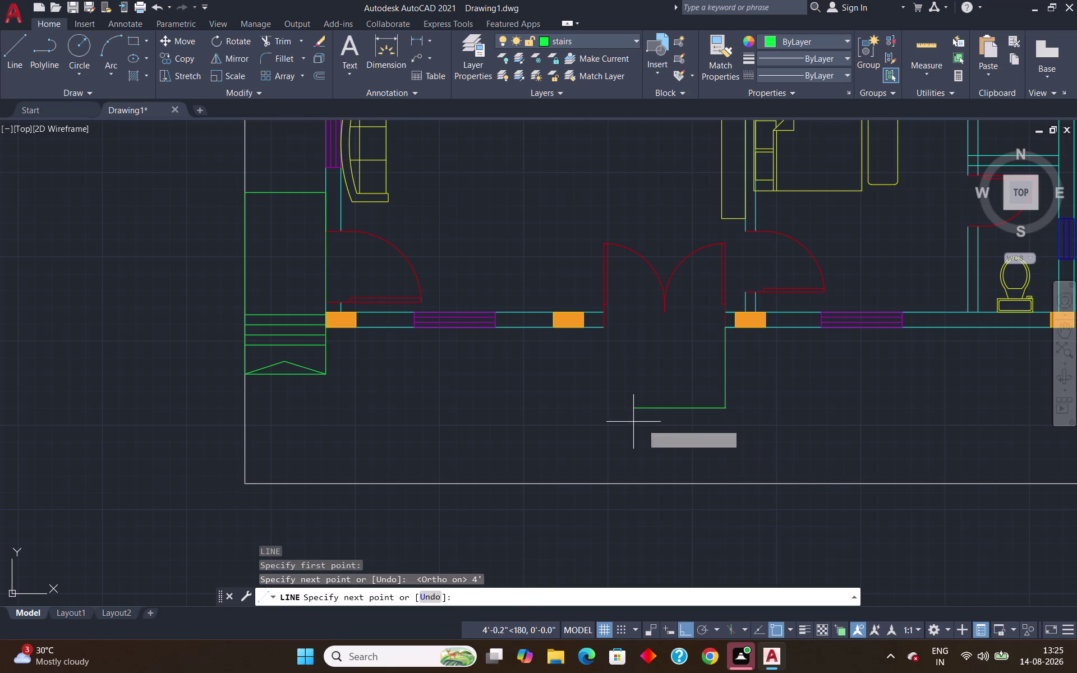
click(566, 407)
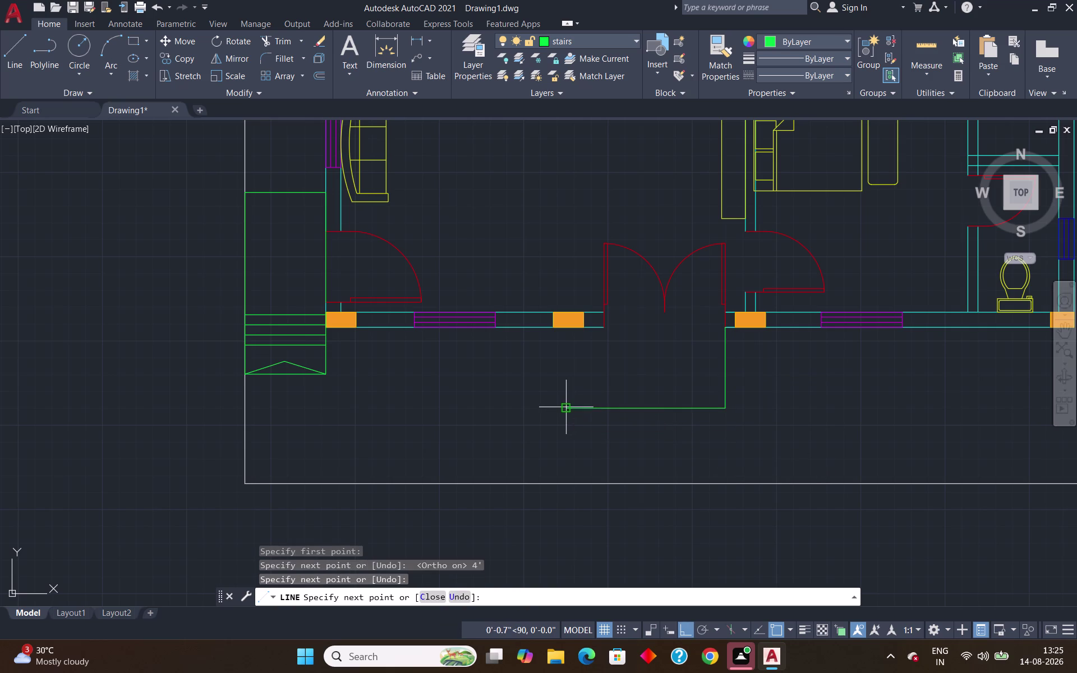
click(566, 332)
key(Return)
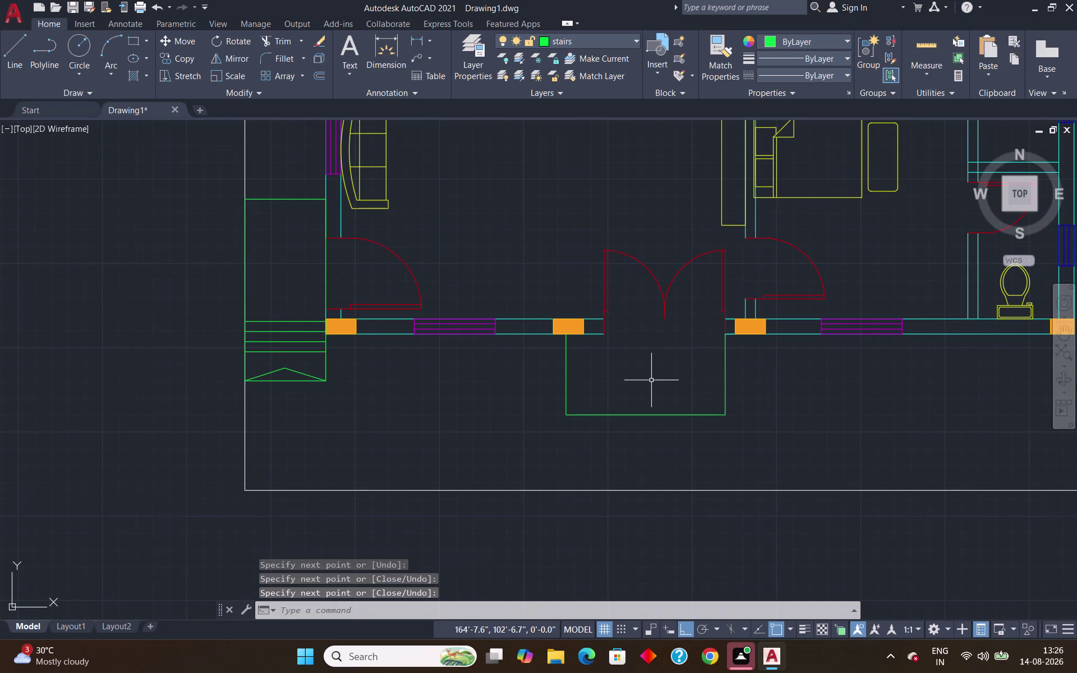
Draw a line along the wall from the column to the door jamb, closing the porch.
key(space)
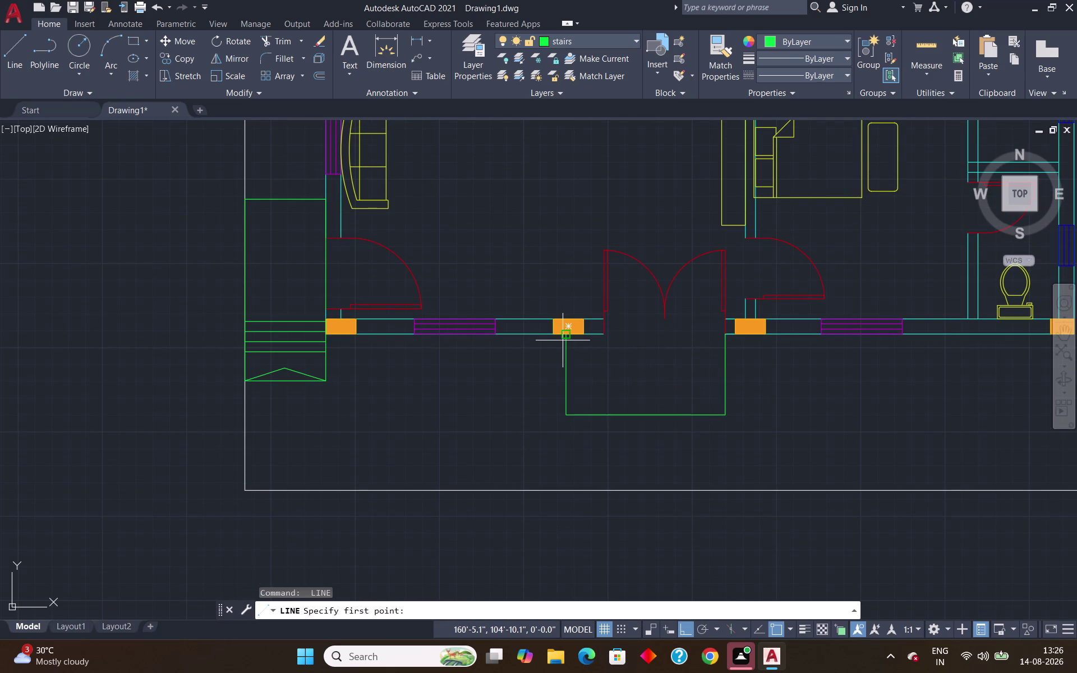
click(565, 339)
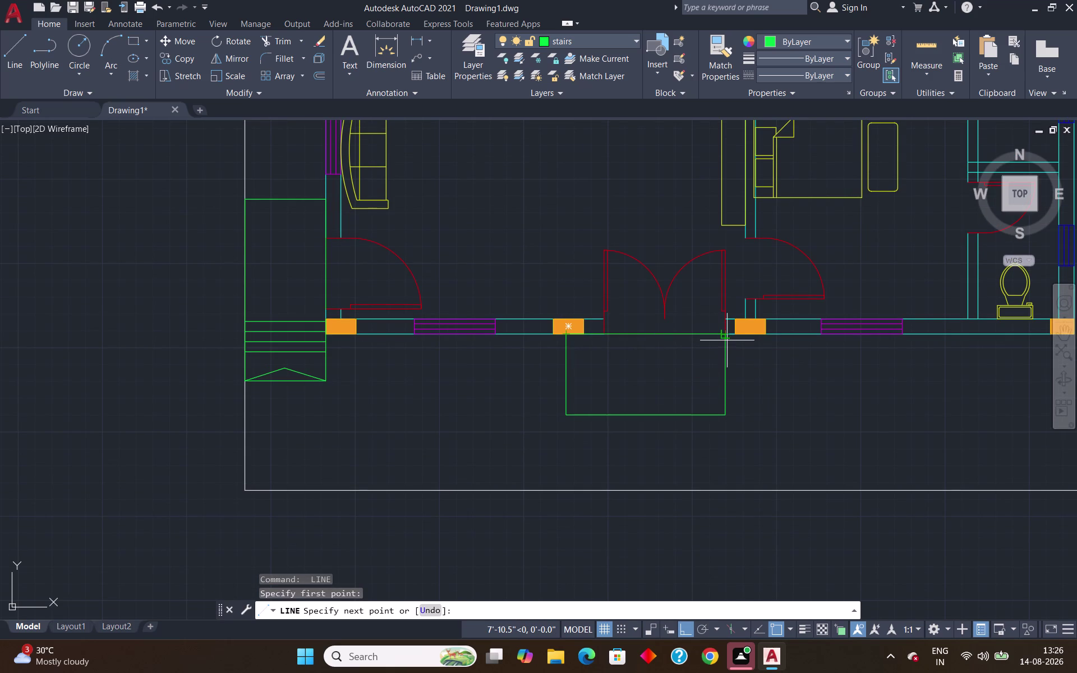
click(727, 341)
key(Return)
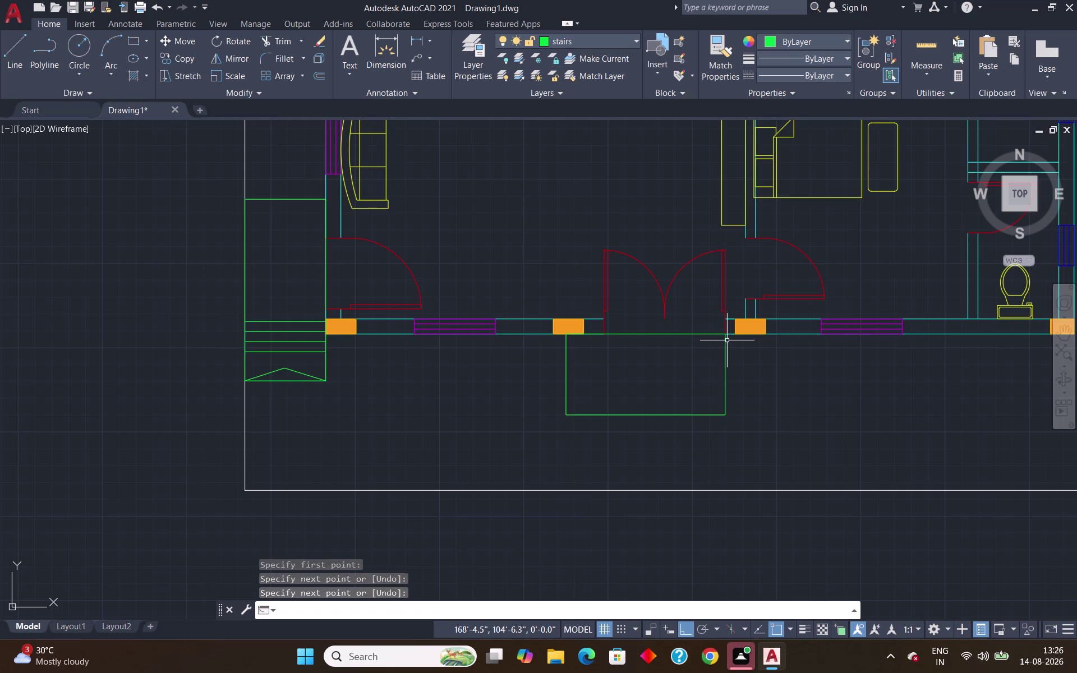
key(o)
key(Return)
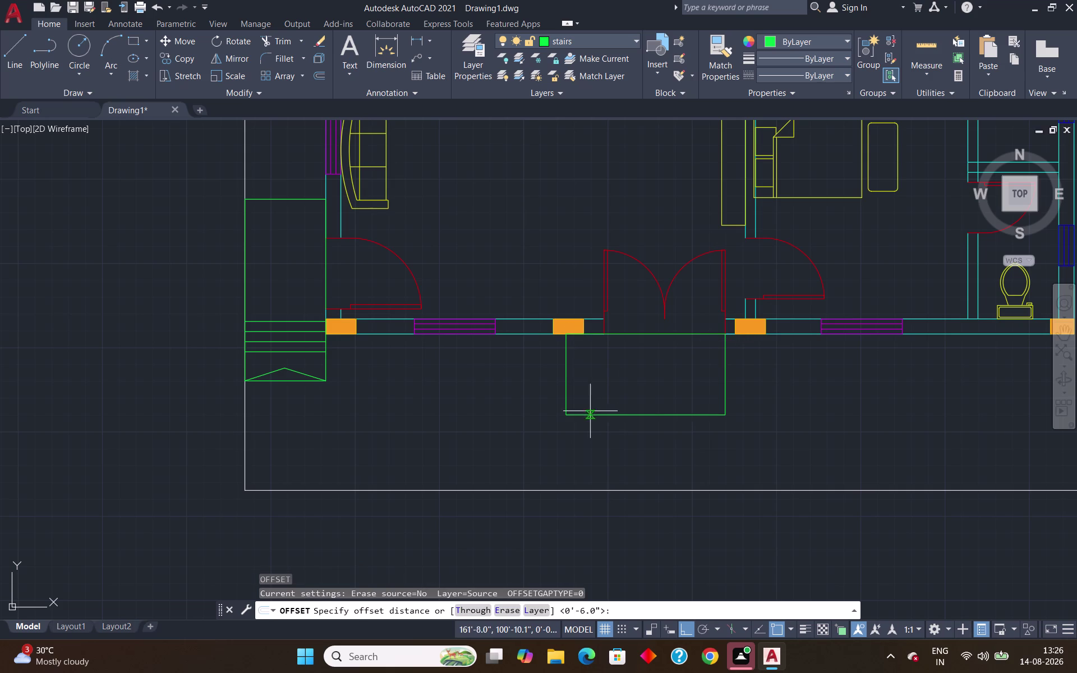
Offset porch edges 6 inches inward to create parallel step lines.
key(Return)
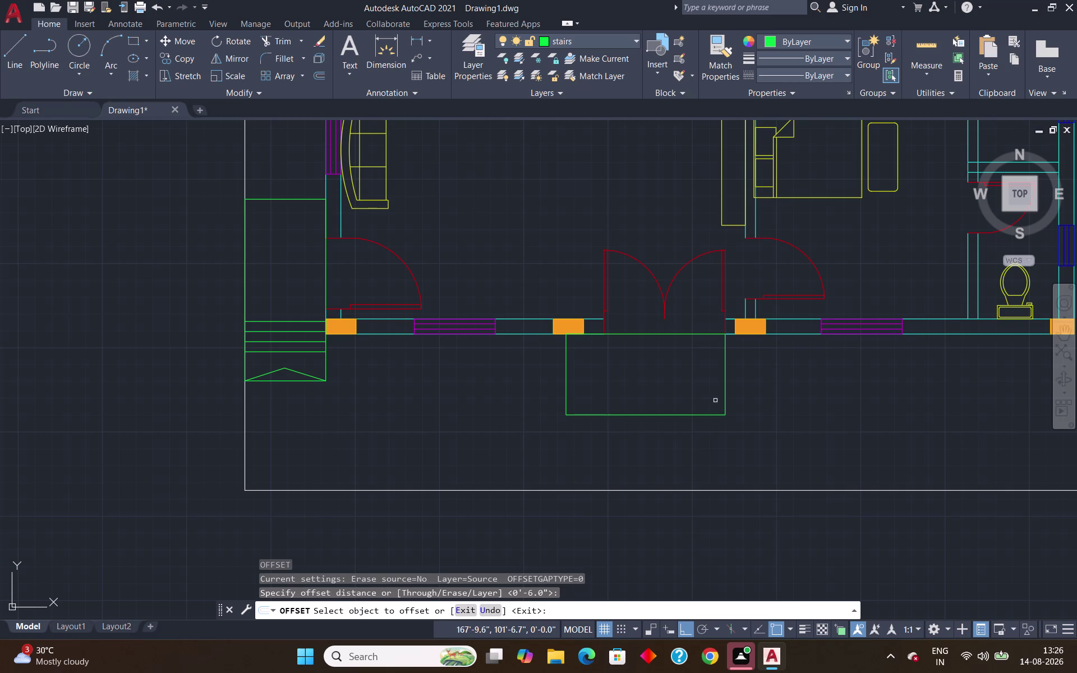
click(566, 377)
click(584, 378)
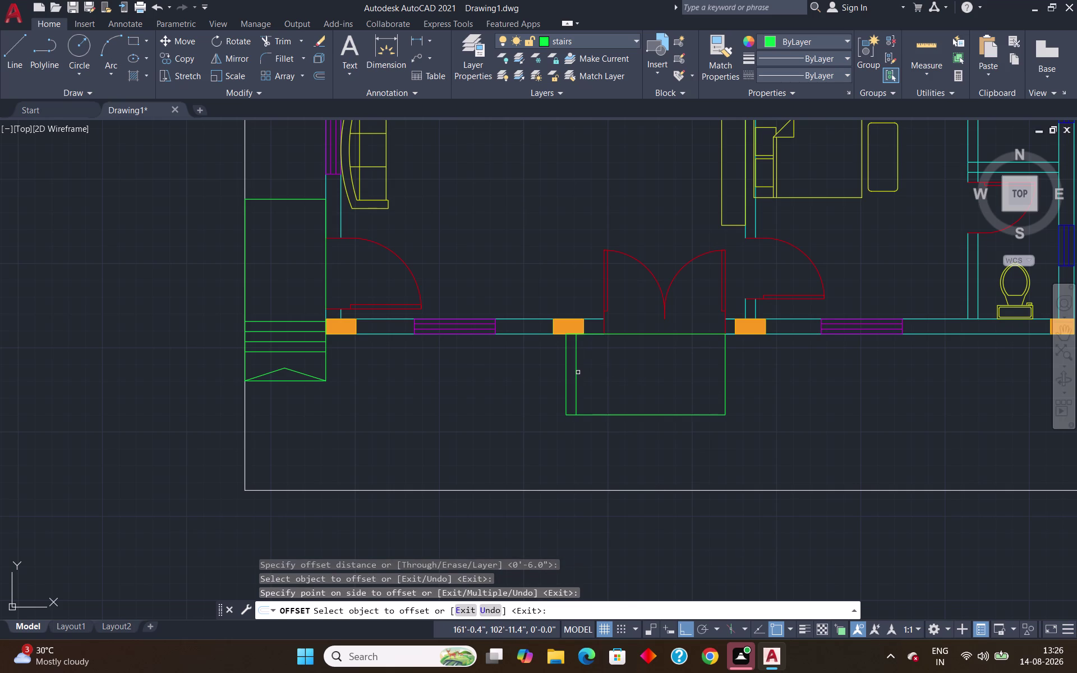
click(577, 371)
click(617, 380)
click(586, 373)
click(600, 375)
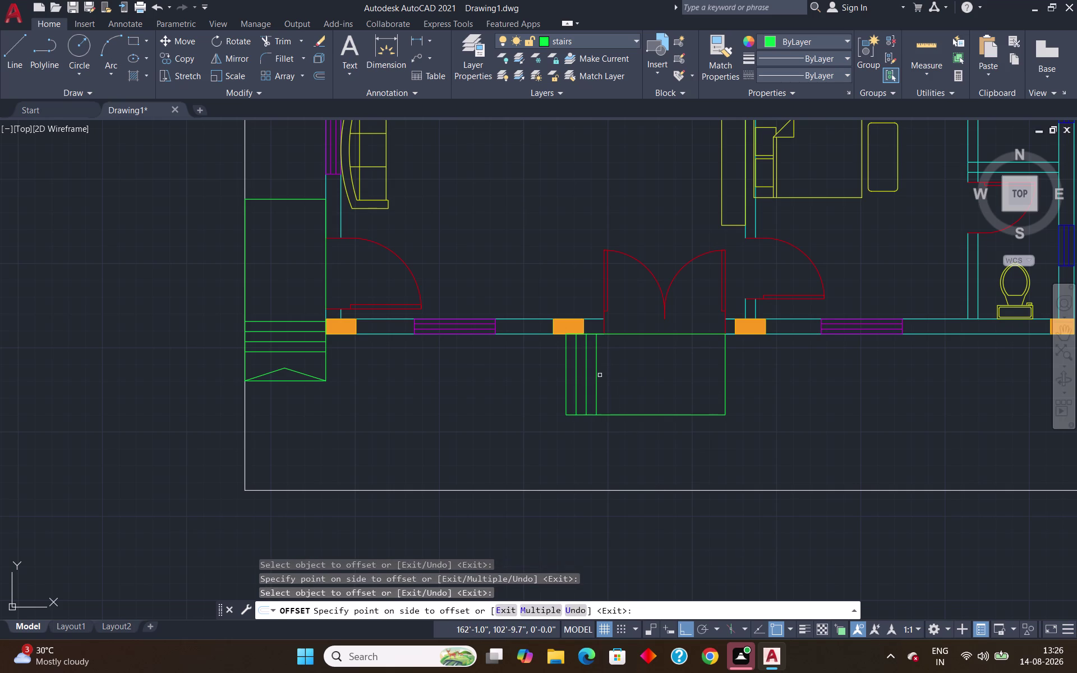
click(595, 372)
click(620, 380)
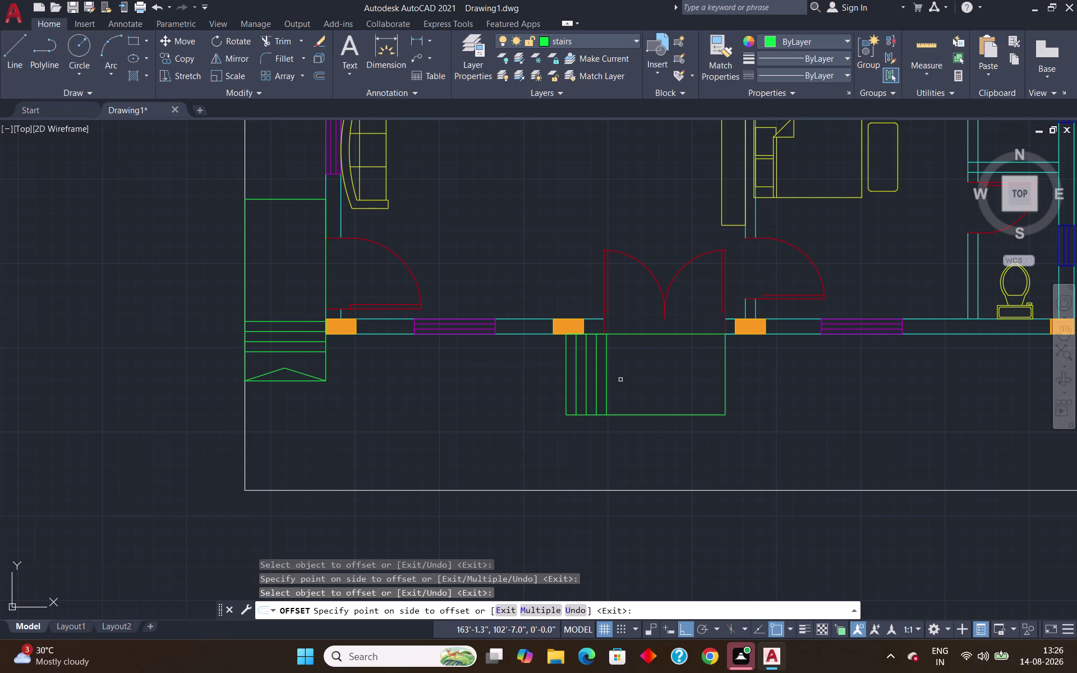
click(607, 372)
click(619, 373)
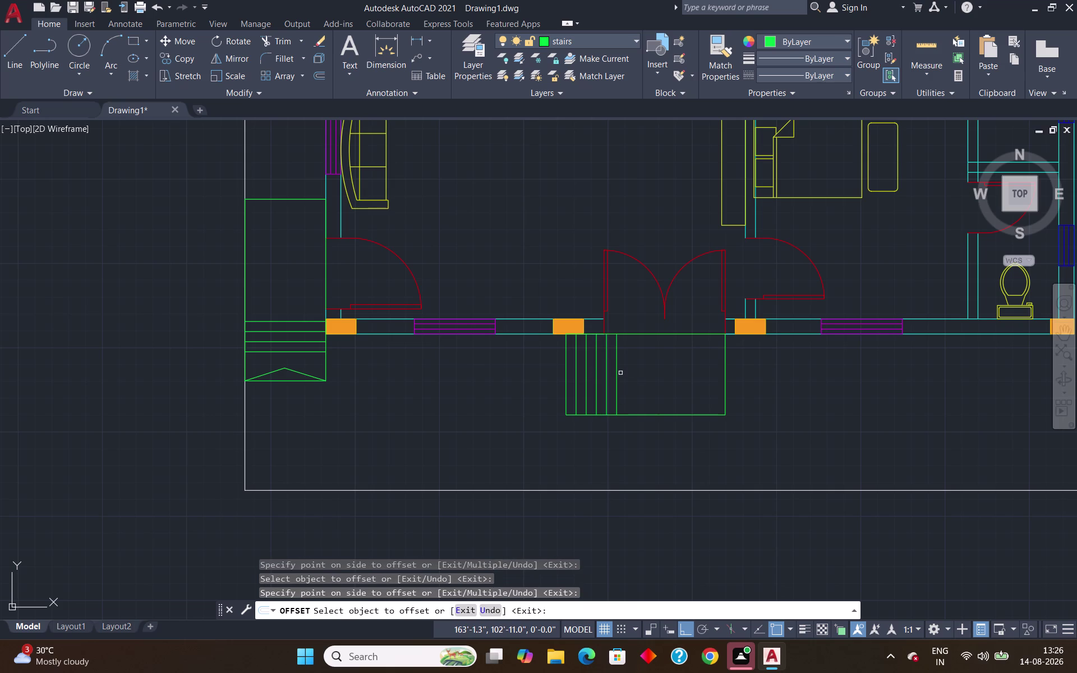
key(Escape)
Trim the excess step line segments inside the porch.
text(t)
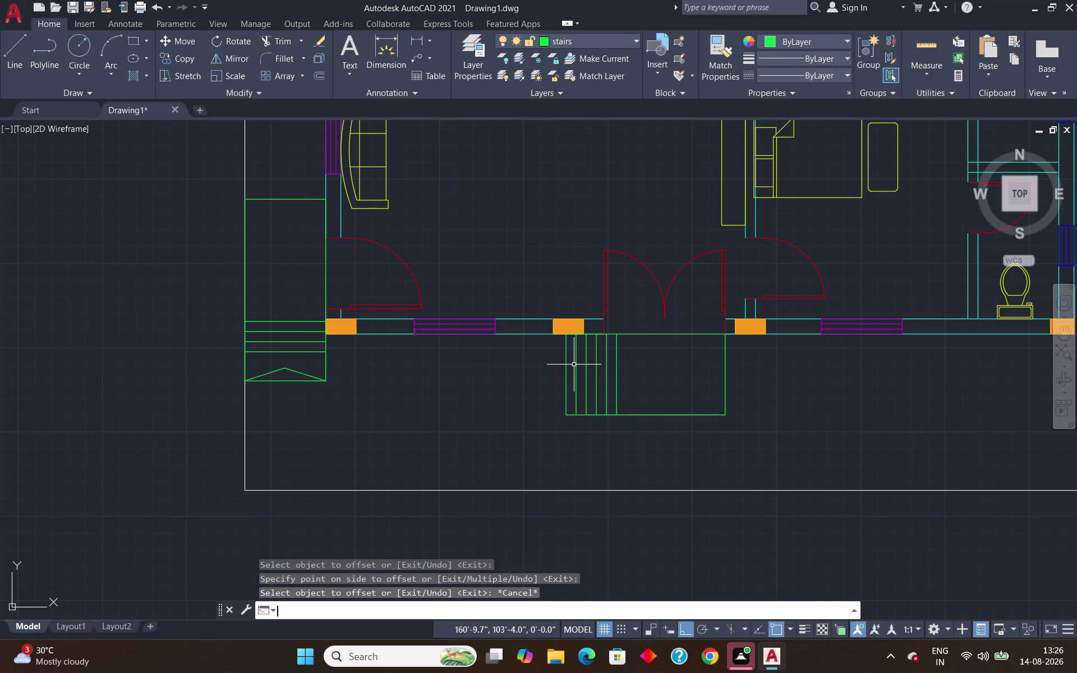
text(r)
key(Return)
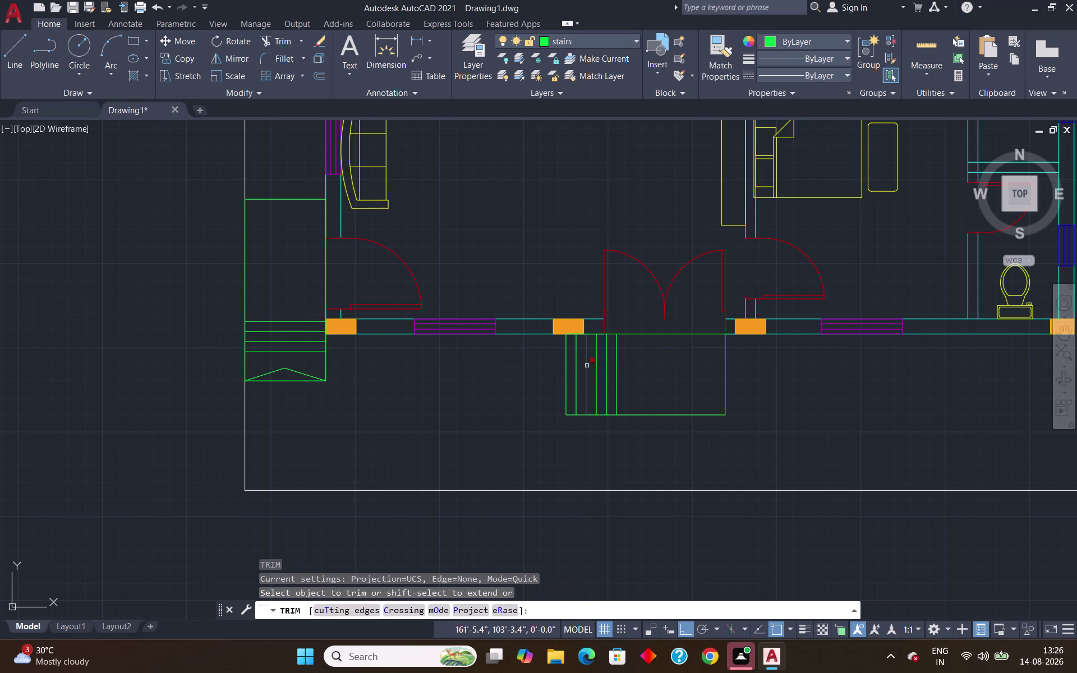
click(587, 366)
click(575, 367)
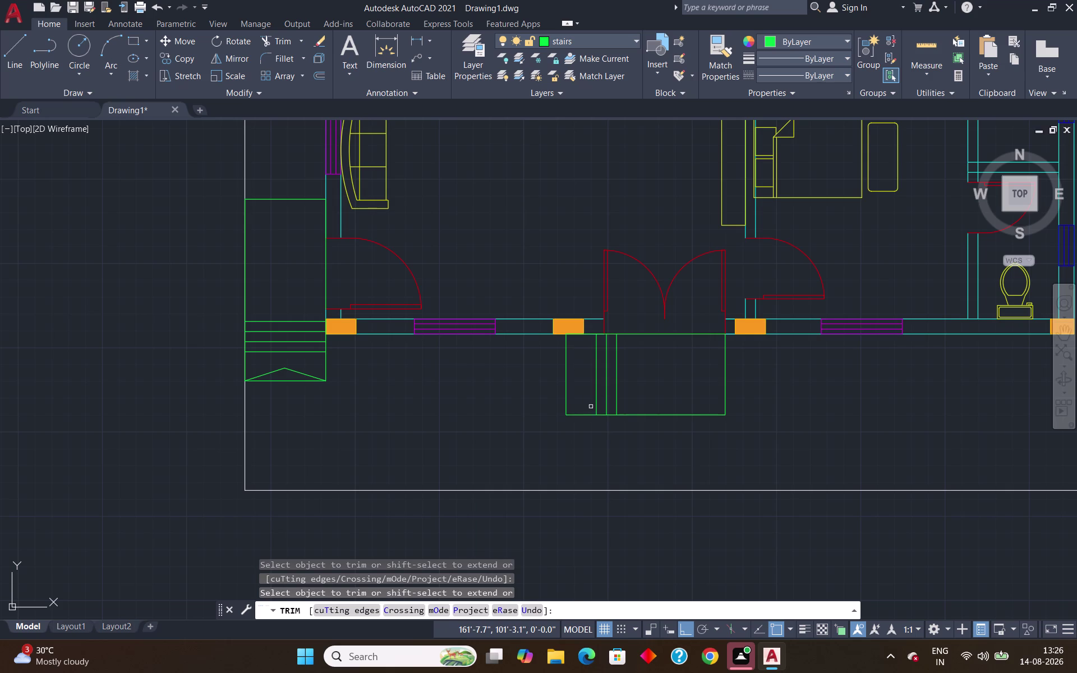
key(Escape)
Draw a V-shaped arrow from the porch's top-left corner to its middle and bottom-left.
key(l)
key(Return)
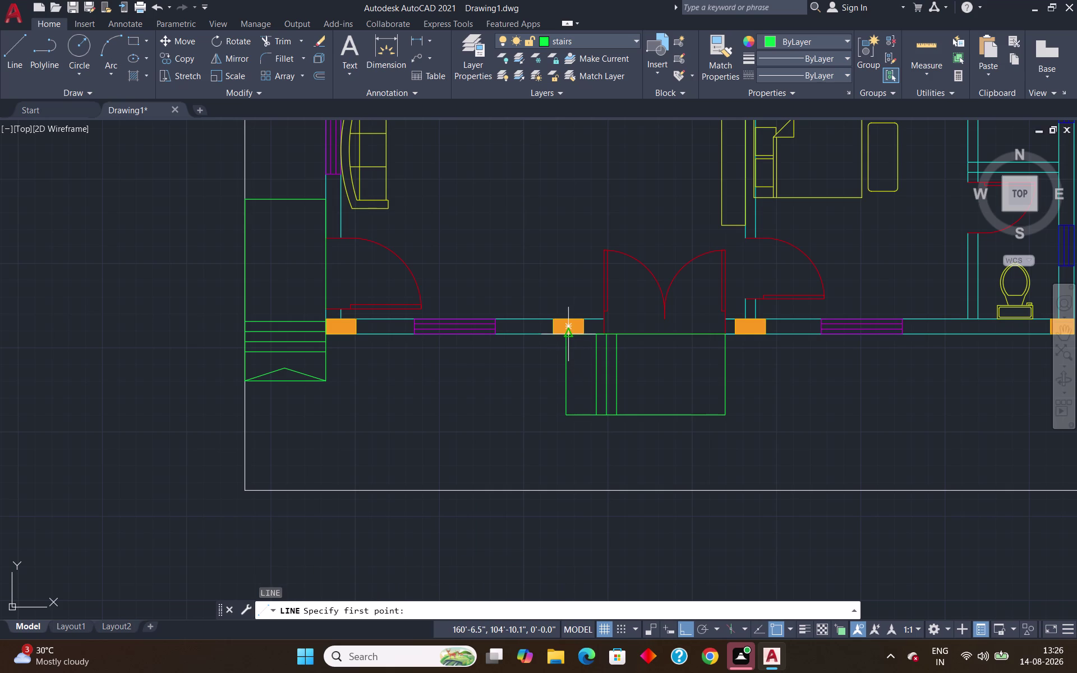
click(562, 338)
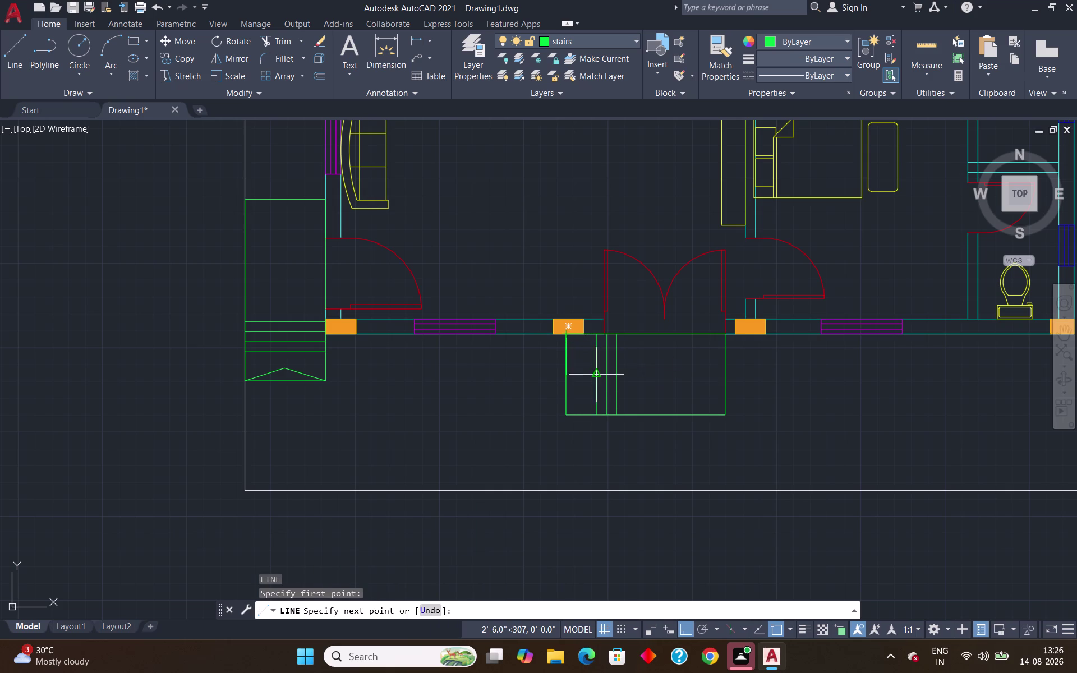
click(595, 375)
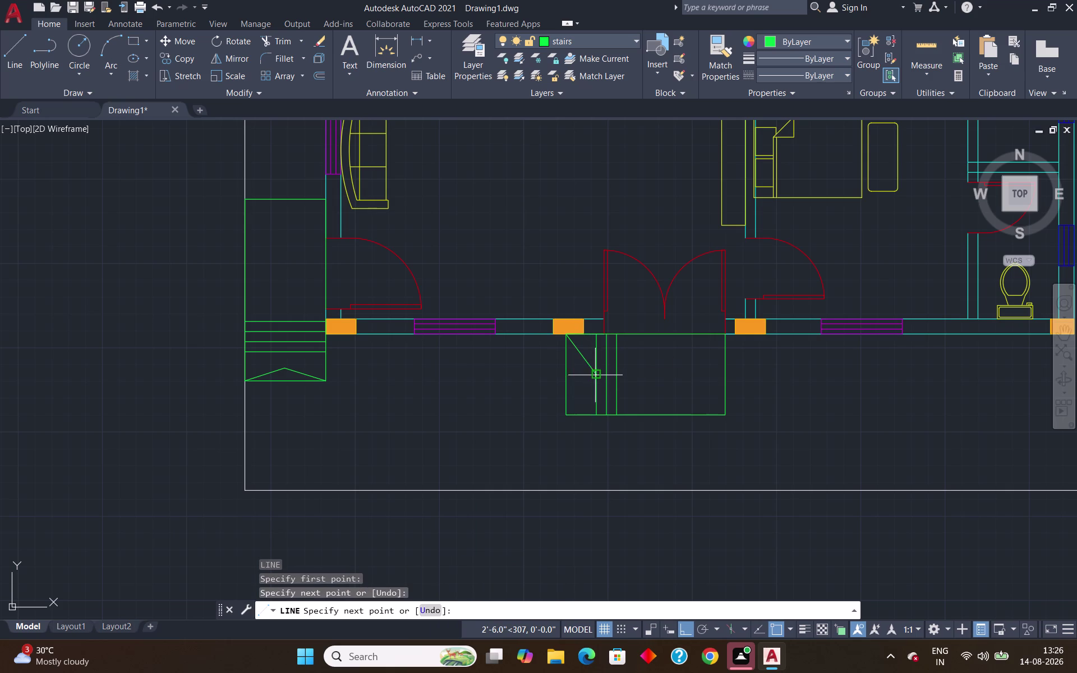
click(569, 417)
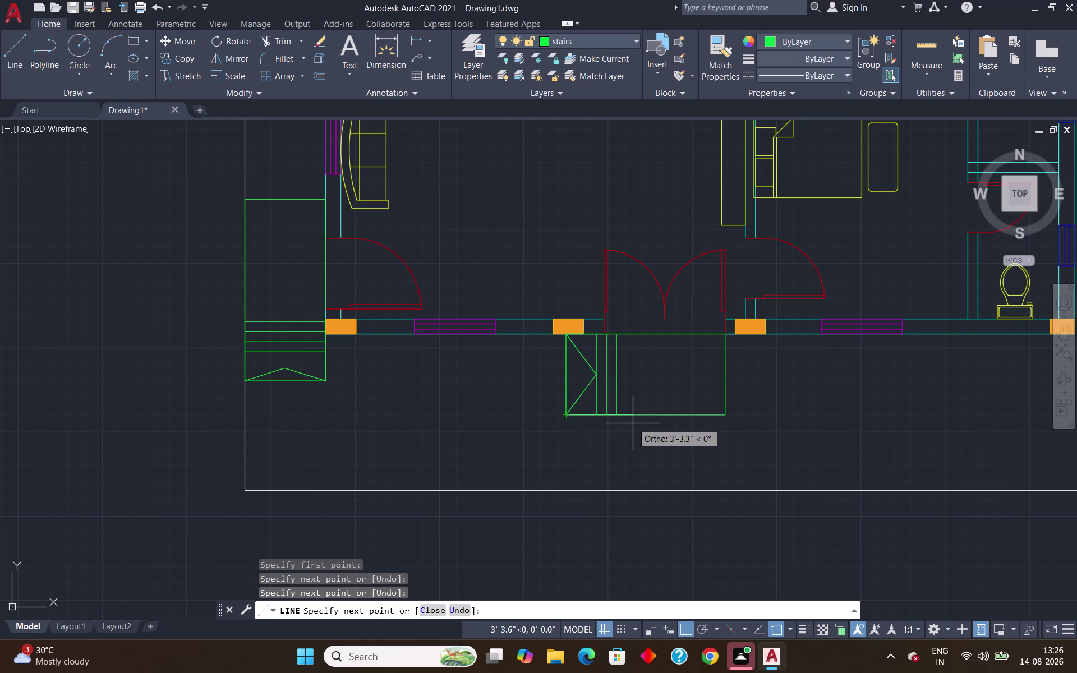
key(Return)
scroll(down, 3)
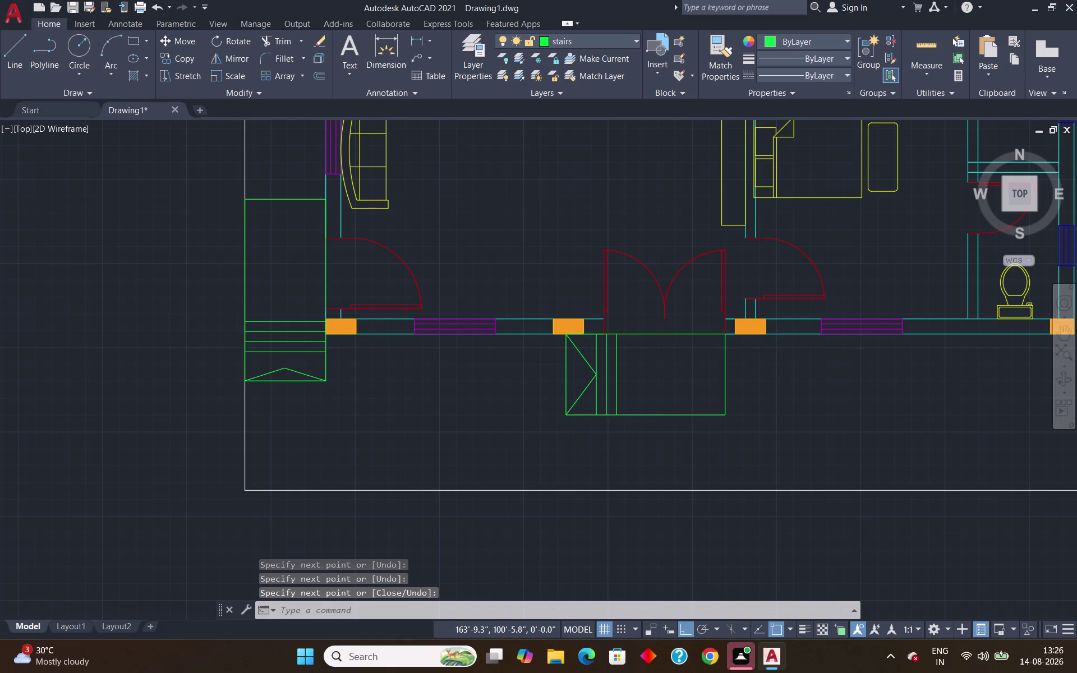
scroll(down, 3)
Make door the current layer.
scroll(up, 3)
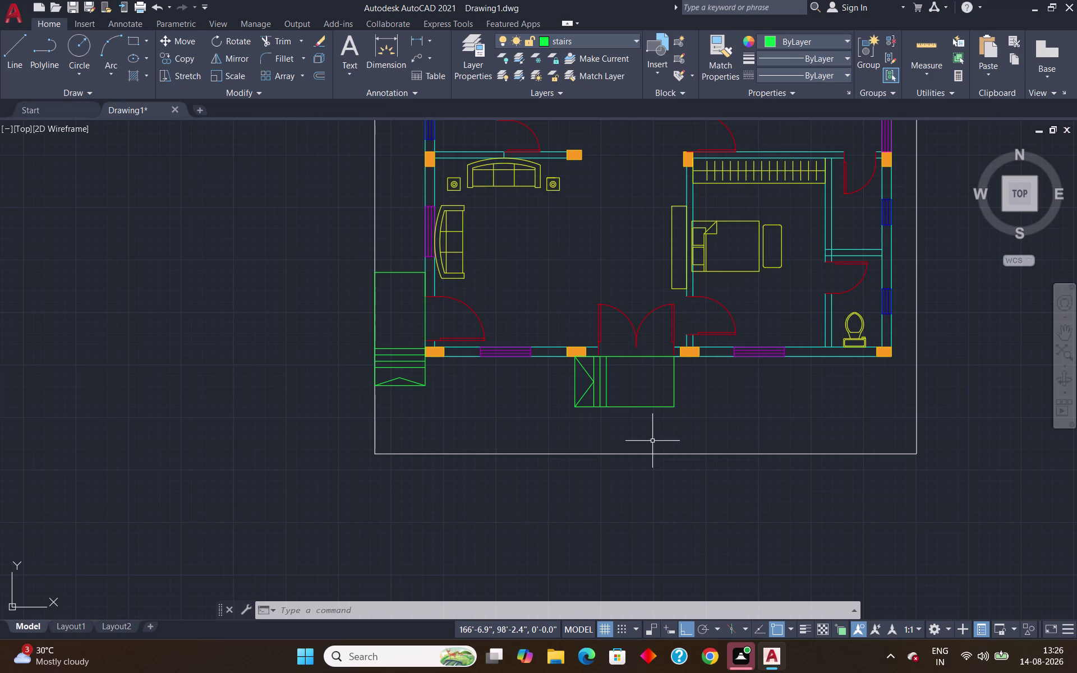
scroll(down, 3)
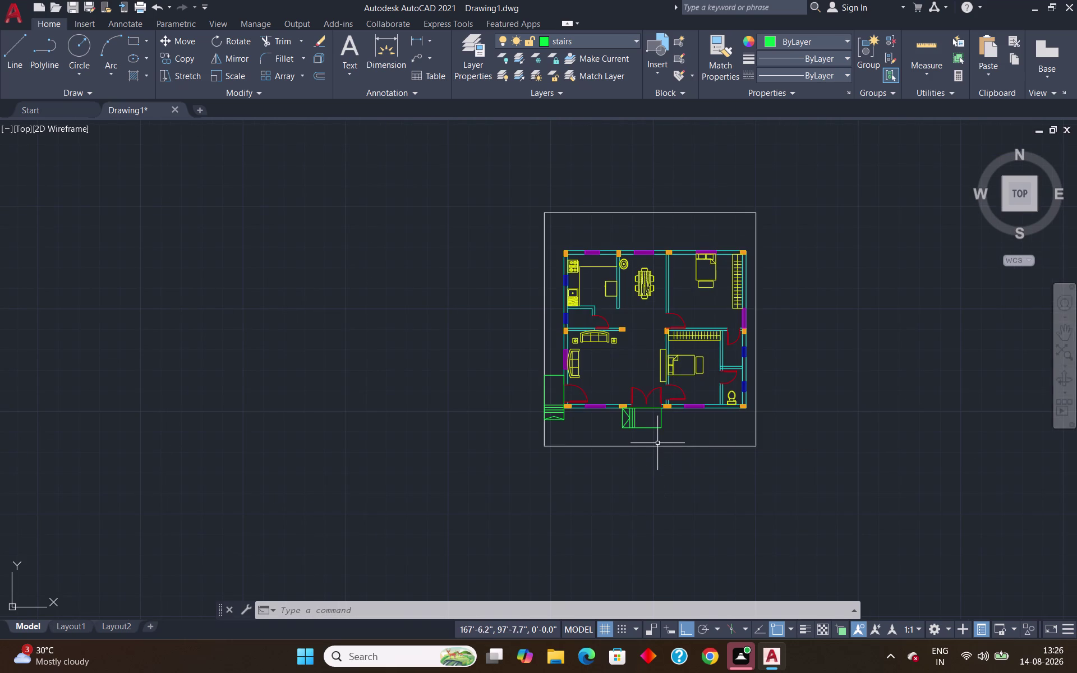
scroll(up, 3)
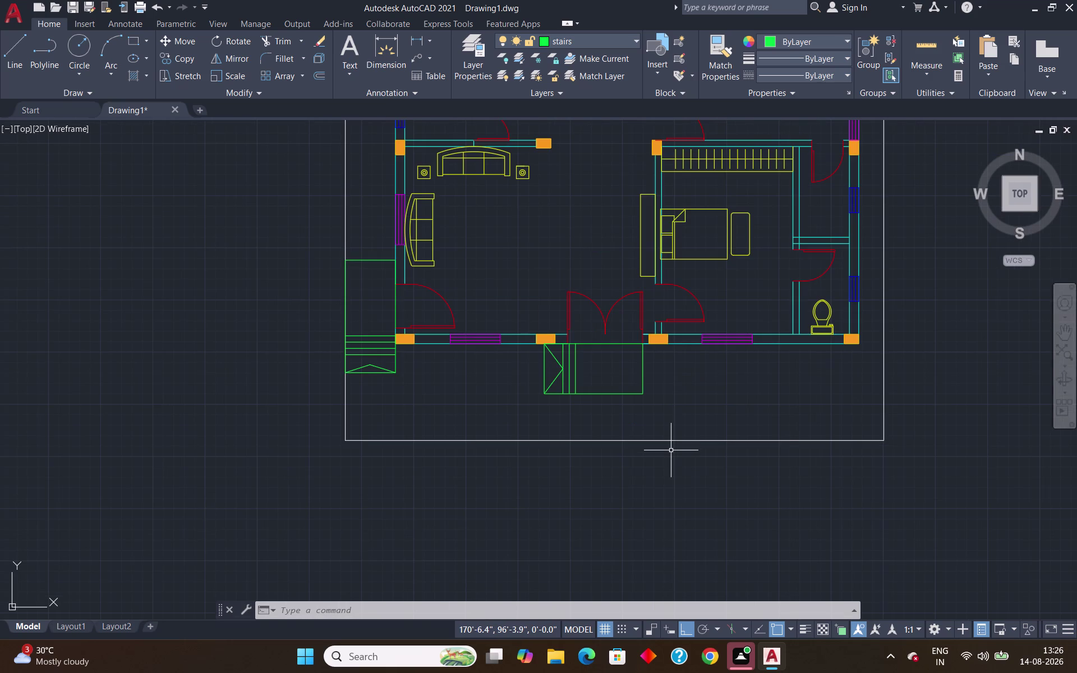
click(626, 43)
click(603, 122)
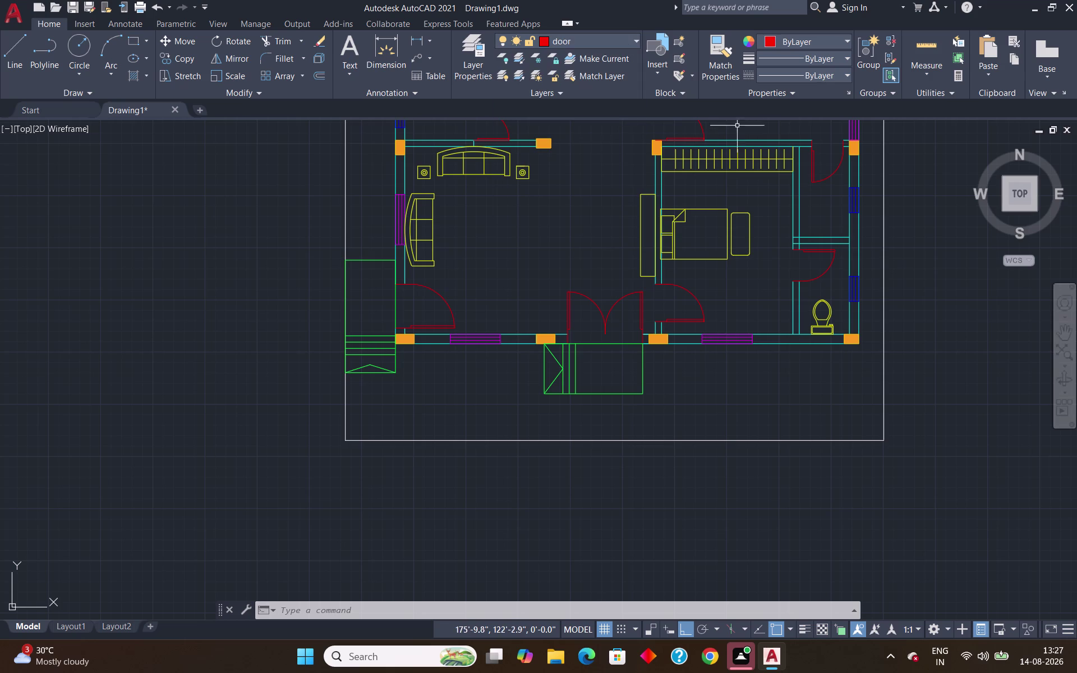
Load the DASHEDX2 linetype and set it as the current linetype.
click(845, 77)
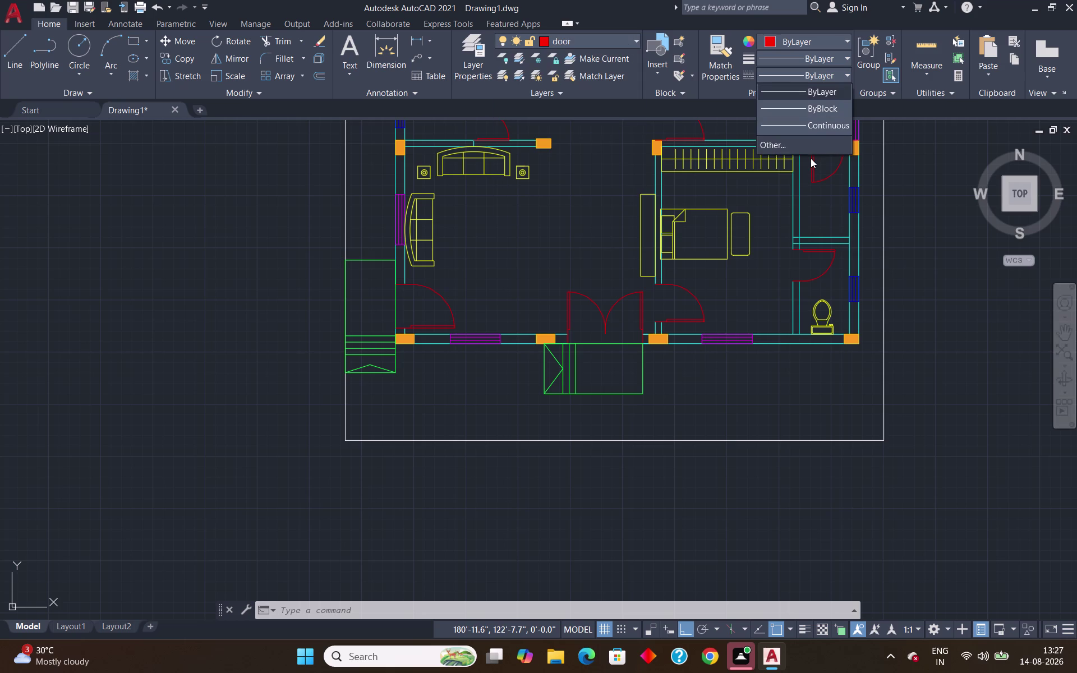
click(809, 148)
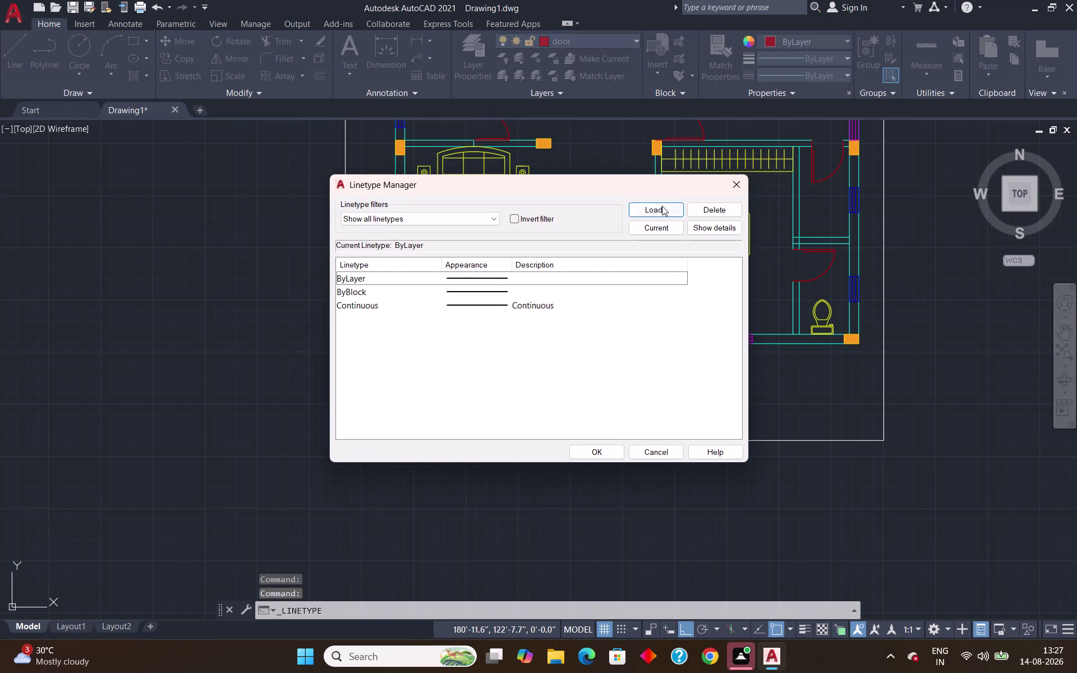
click(661, 205)
scroll(down, 3)
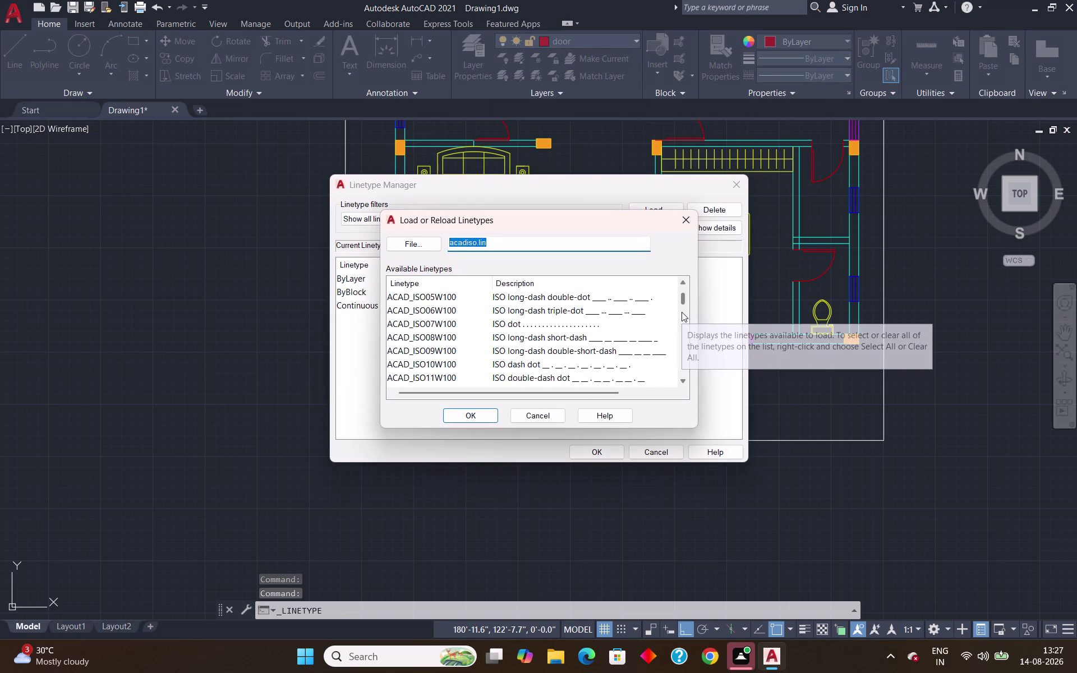
scroll(down, 3)
scroll(down, 3)
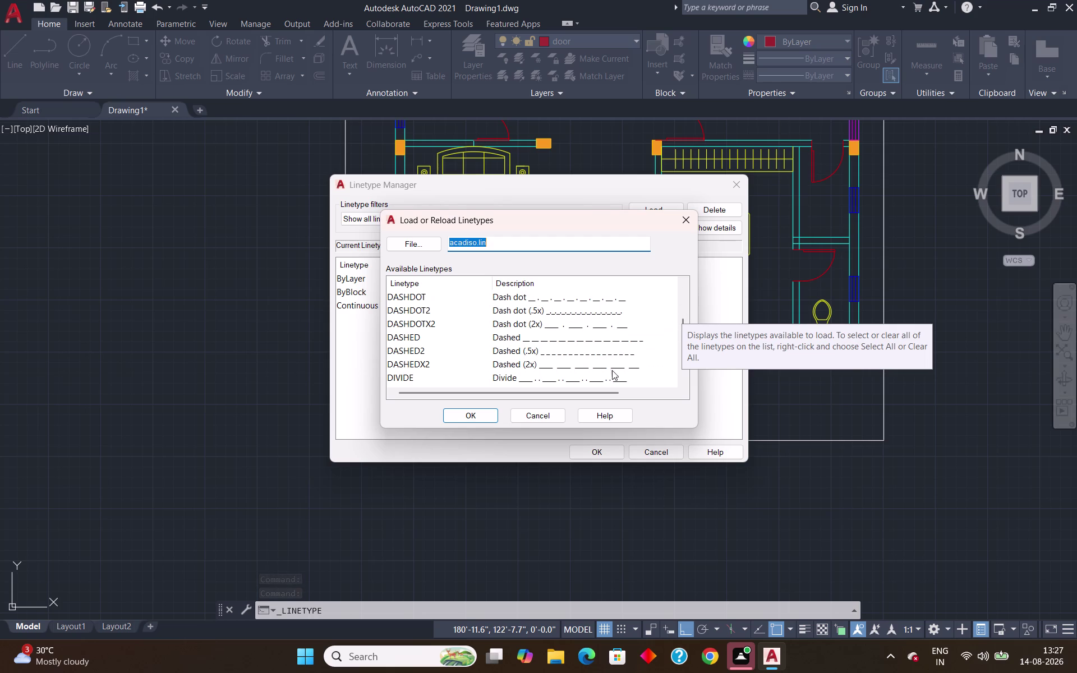
click(602, 364)
click(480, 420)
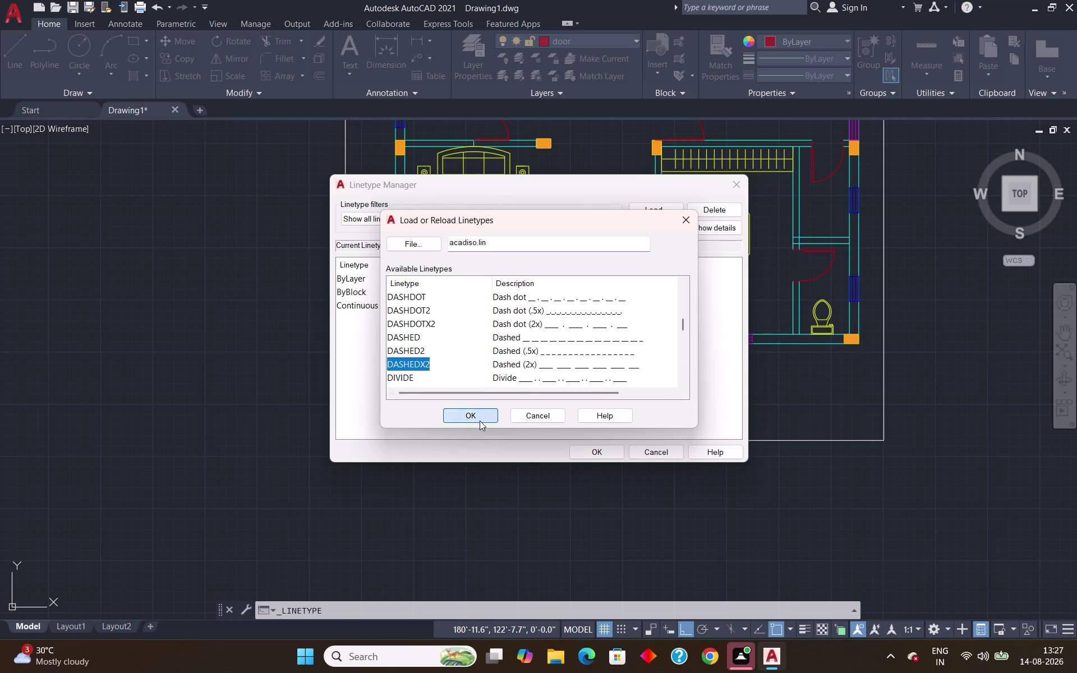
click(587, 455)
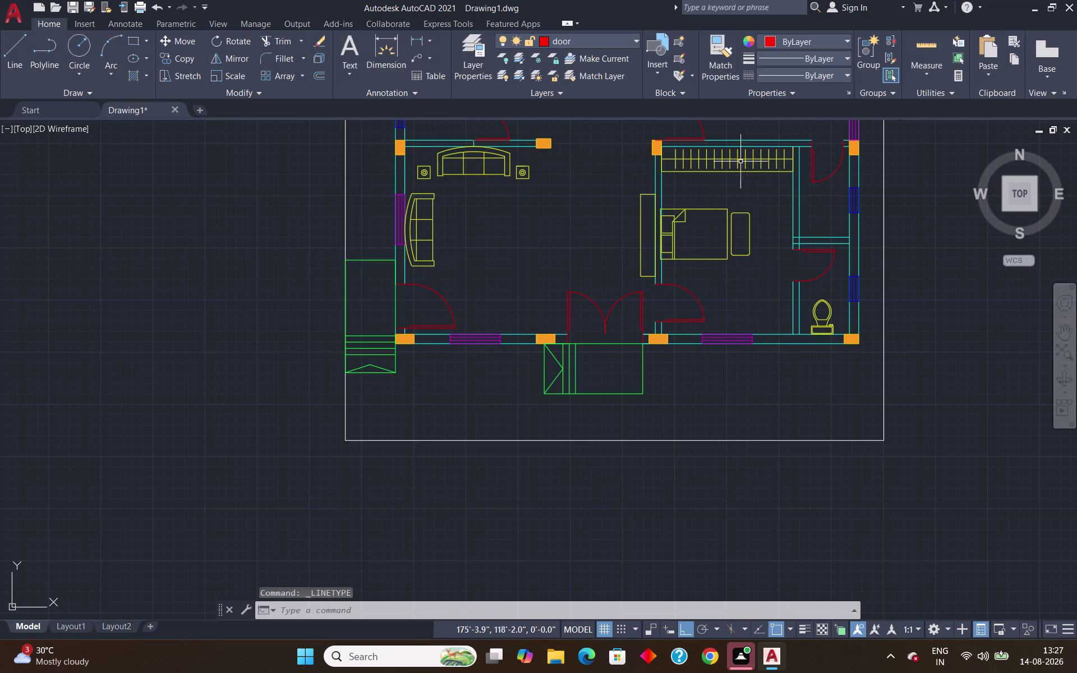
click(837, 77)
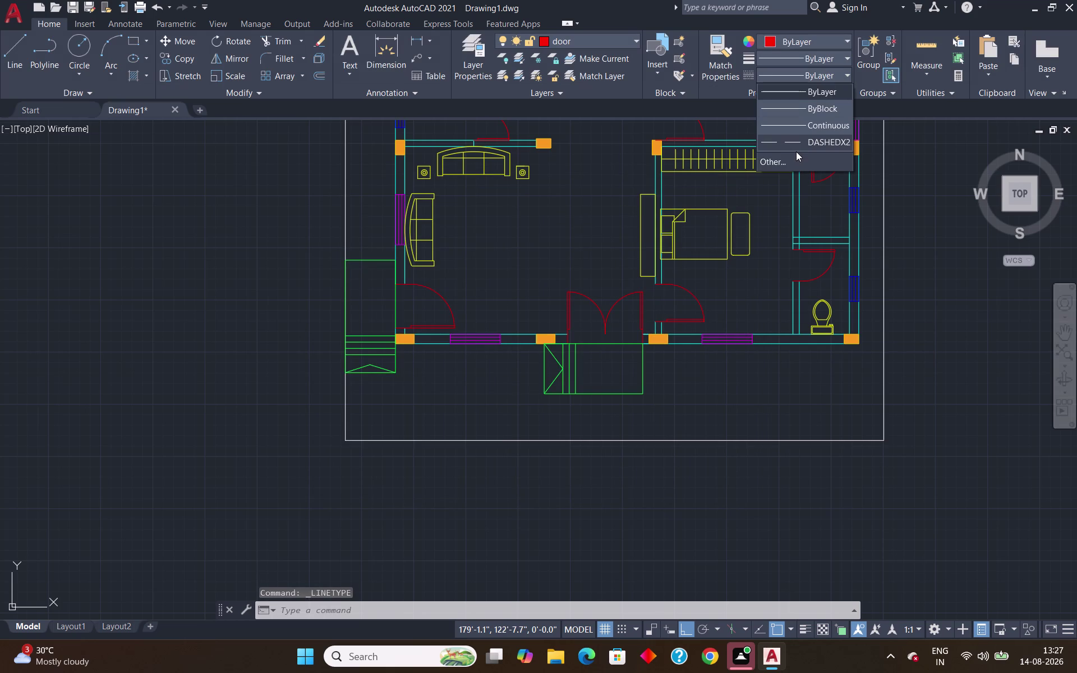
click(796, 145)
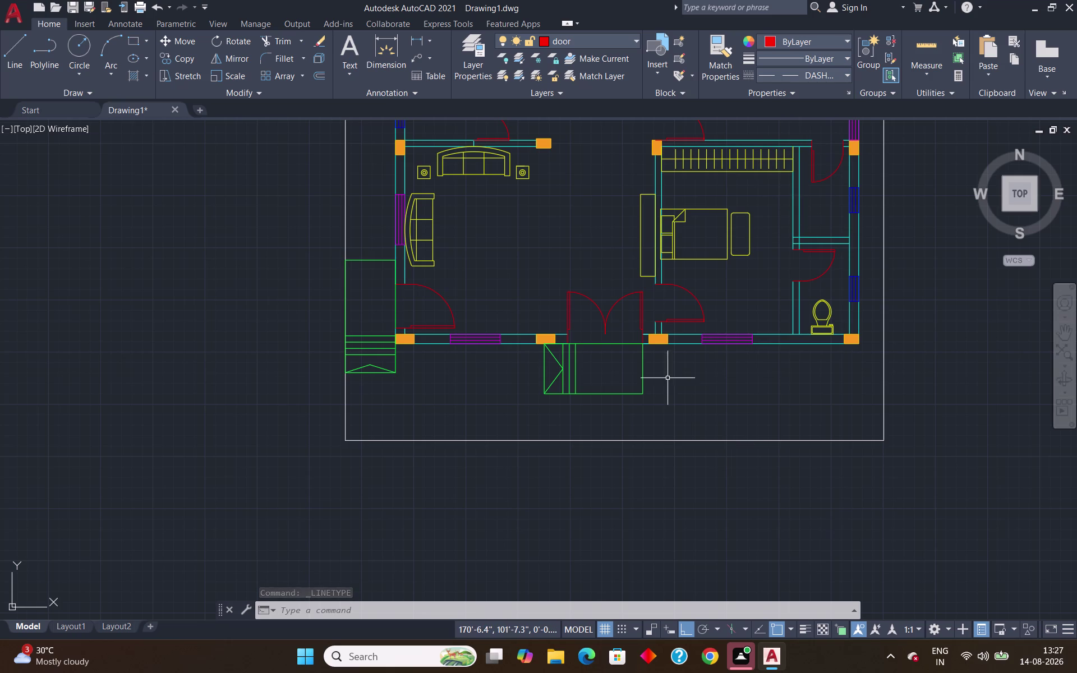
scroll(up, 3)
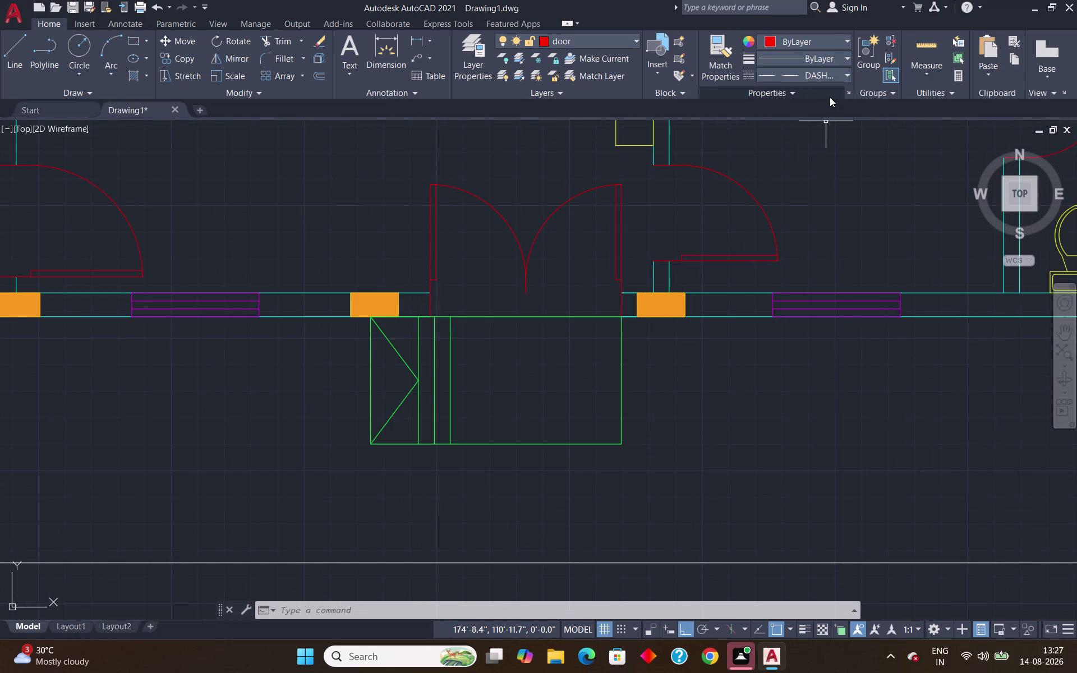
Change the linetype scale from 1 to 20 in the Properties palette, then close it.
text(pr)
key(Return)
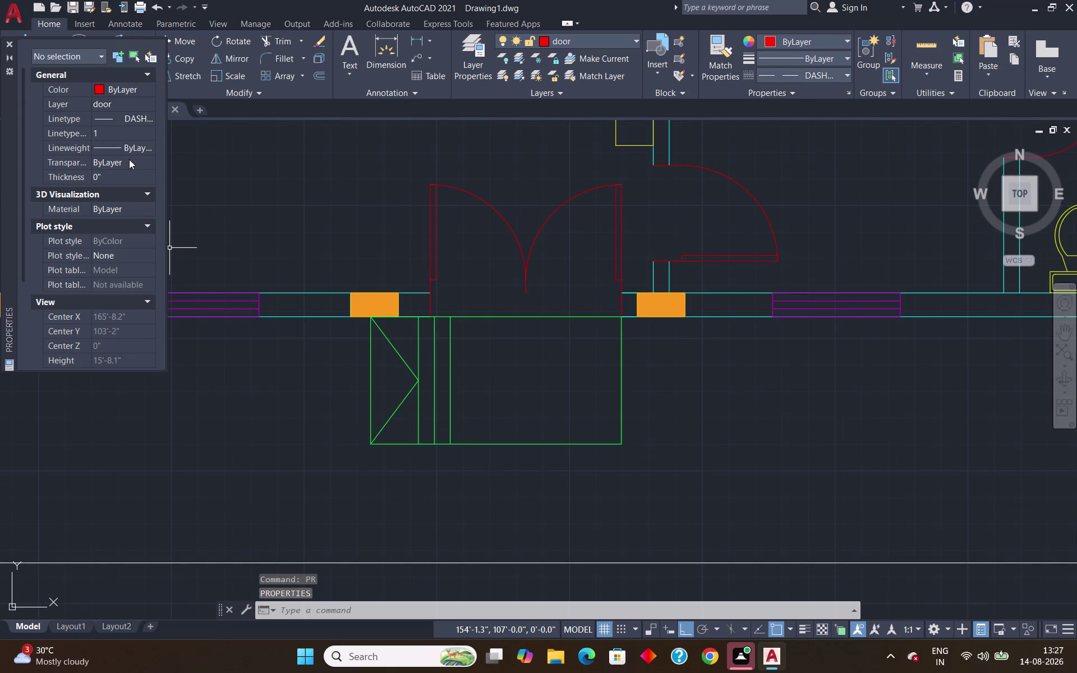
click(131, 149)
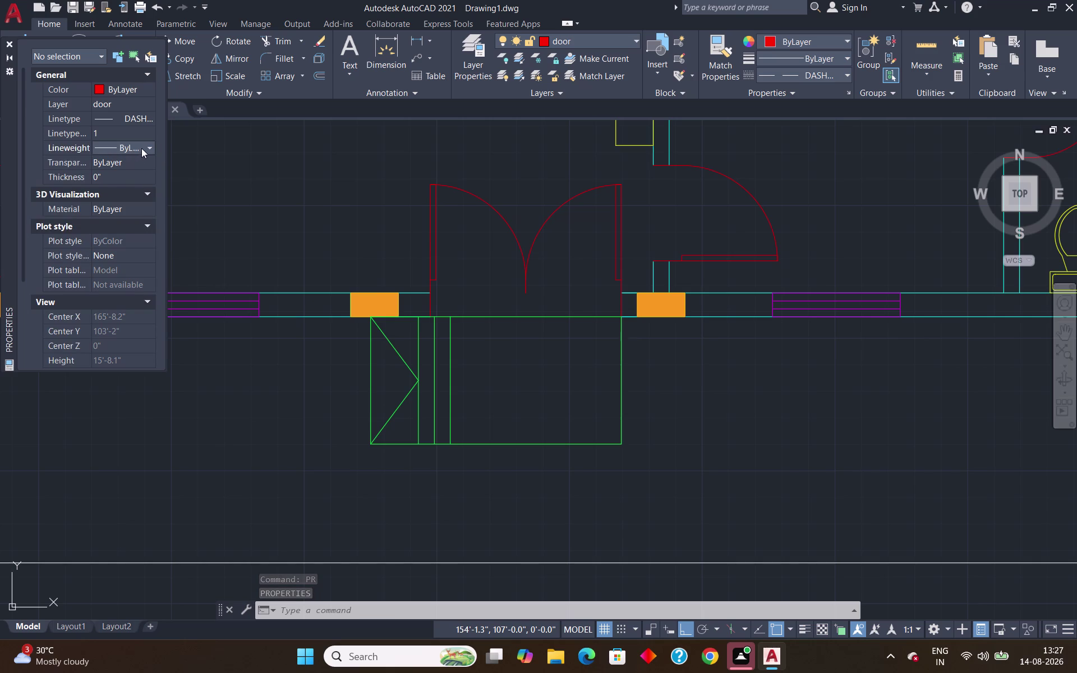
click(138, 118)
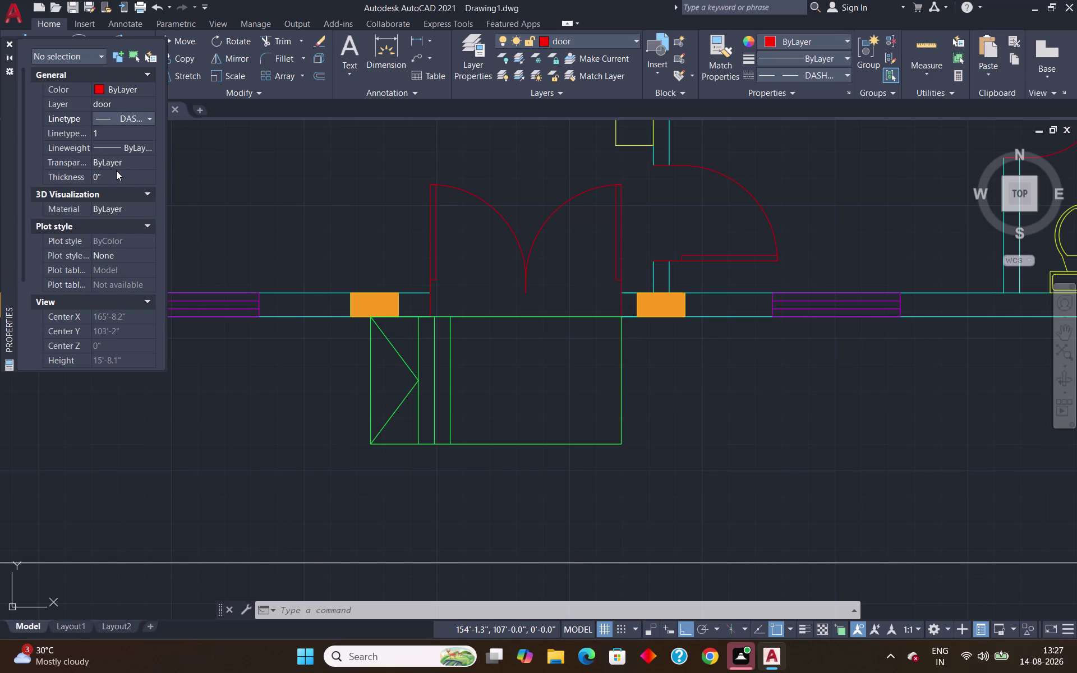
click(123, 128)
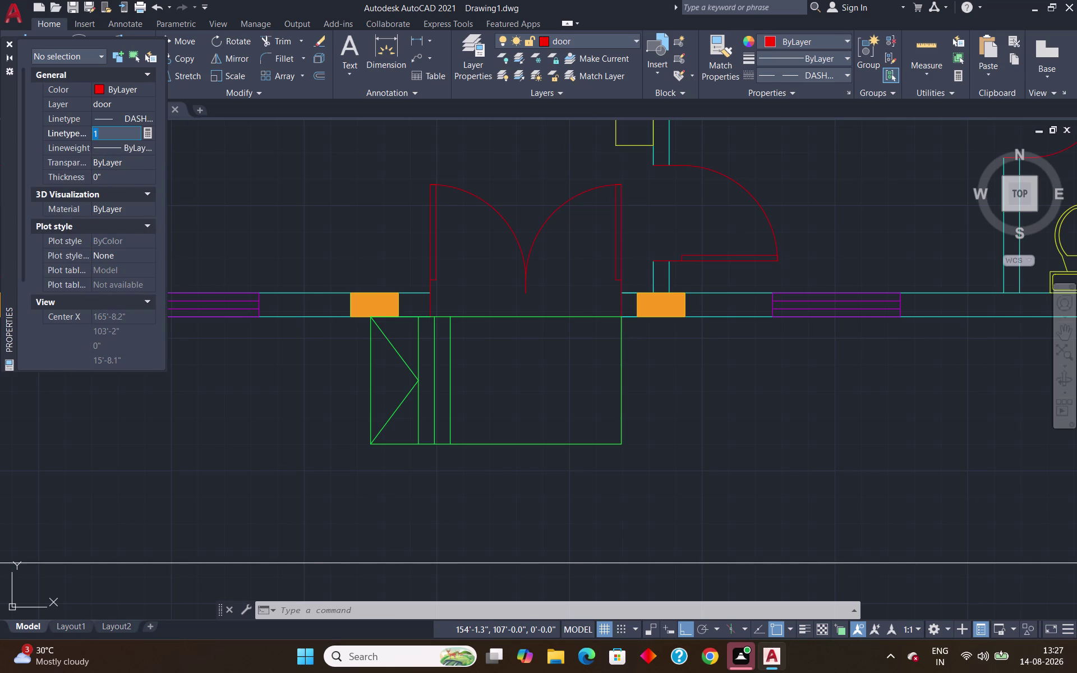
key(BackSpace)
text(20)
key(Return)
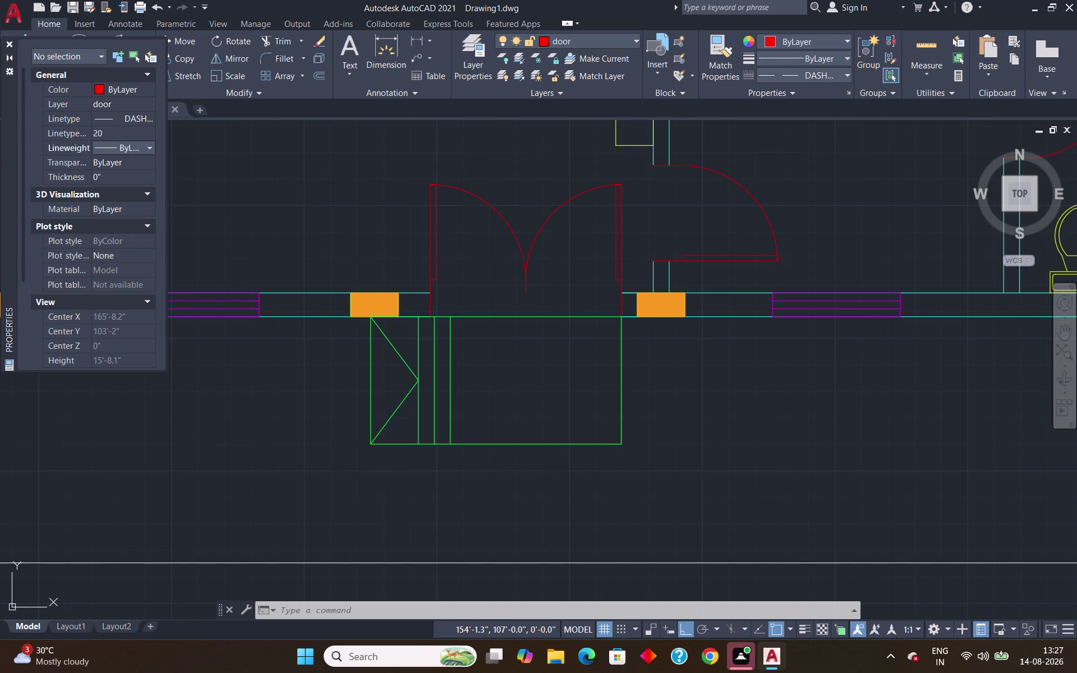
click(7, 42)
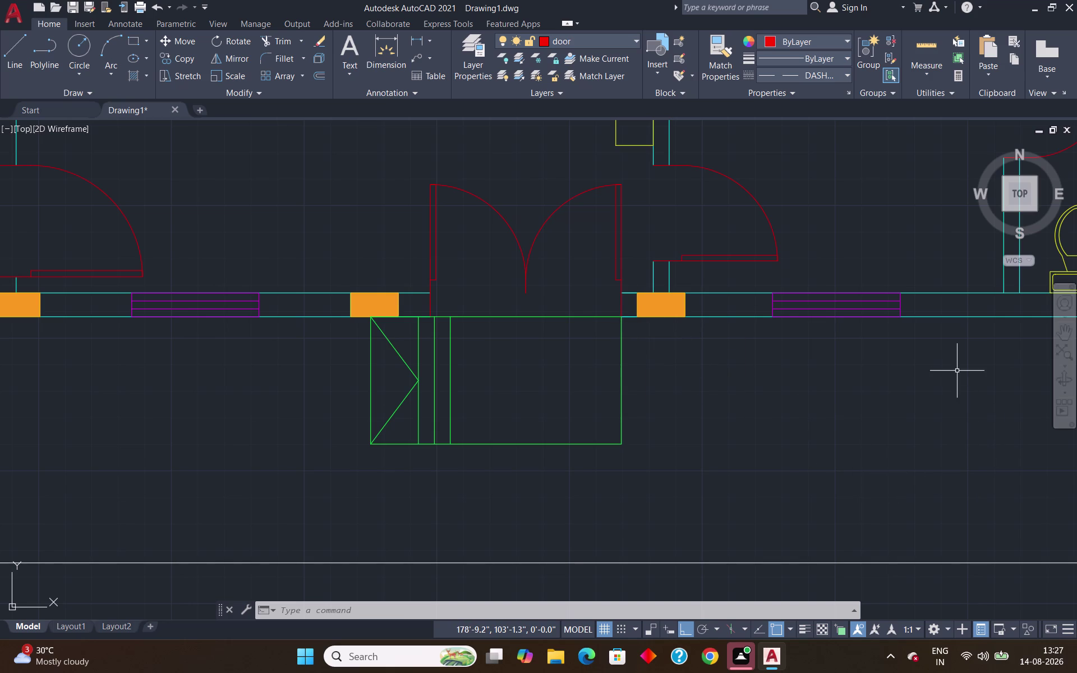
Draw a 6'9" line down from just below the front wall, right of the porch.
scroll(down, 3)
scroll(up, 3)
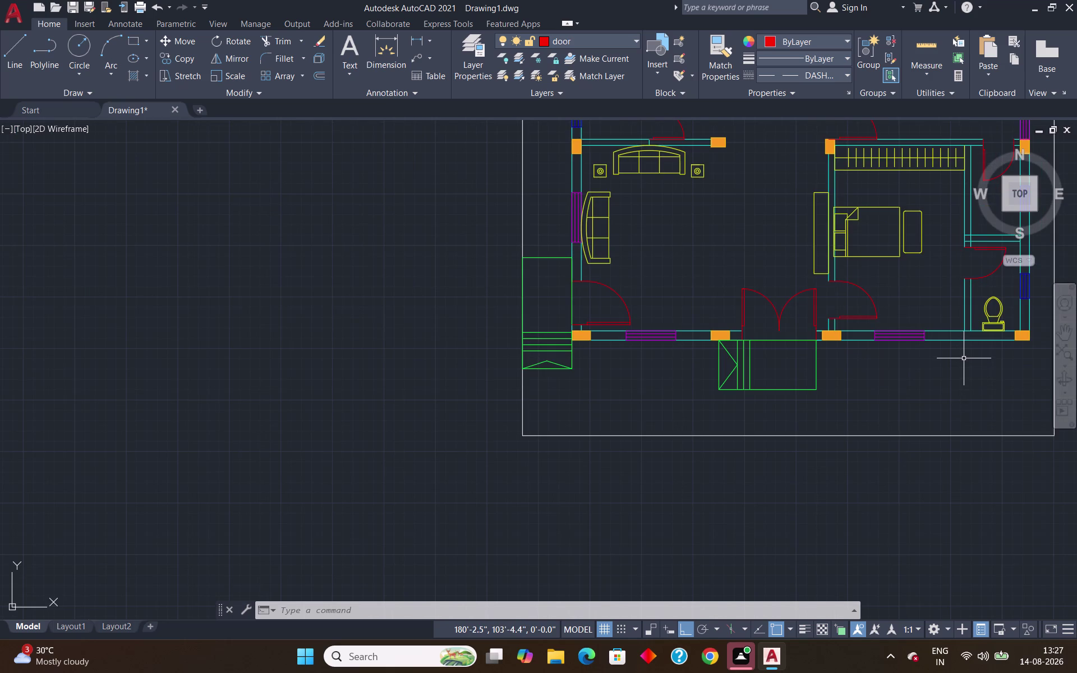
key(l)
key(Return)
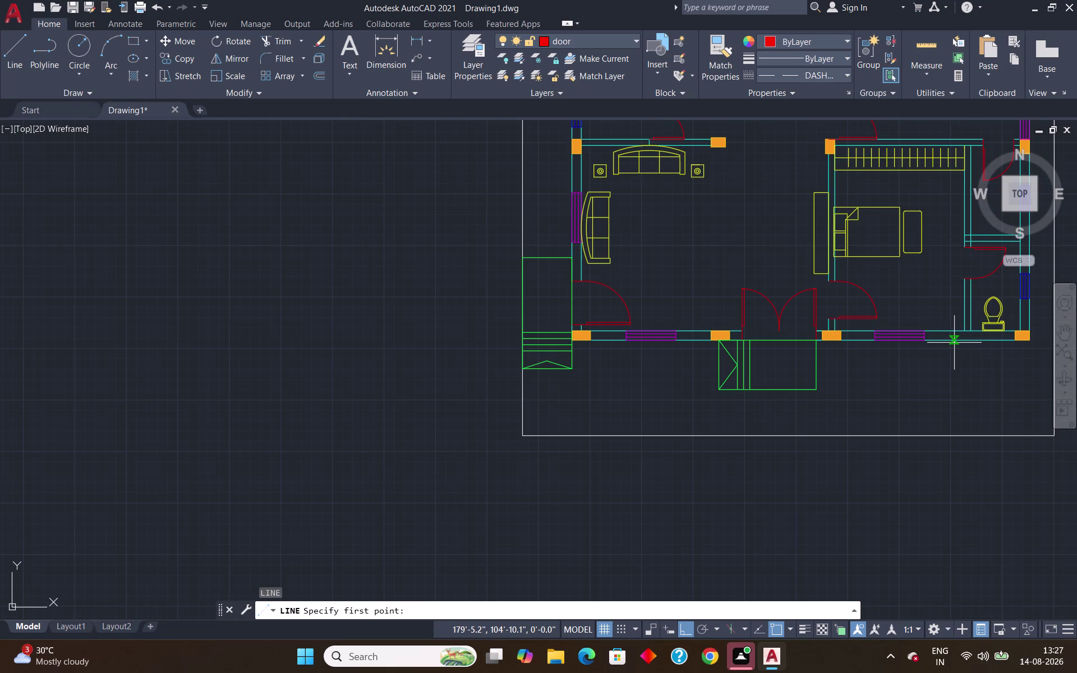
click(954, 341)
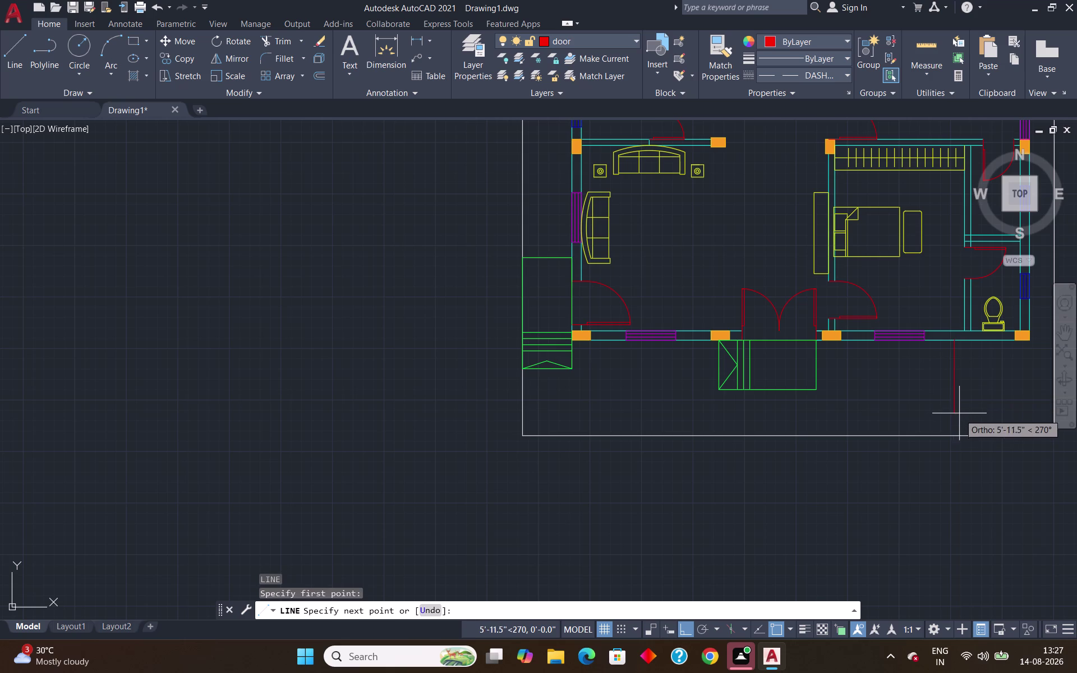
scroll(up, 3)
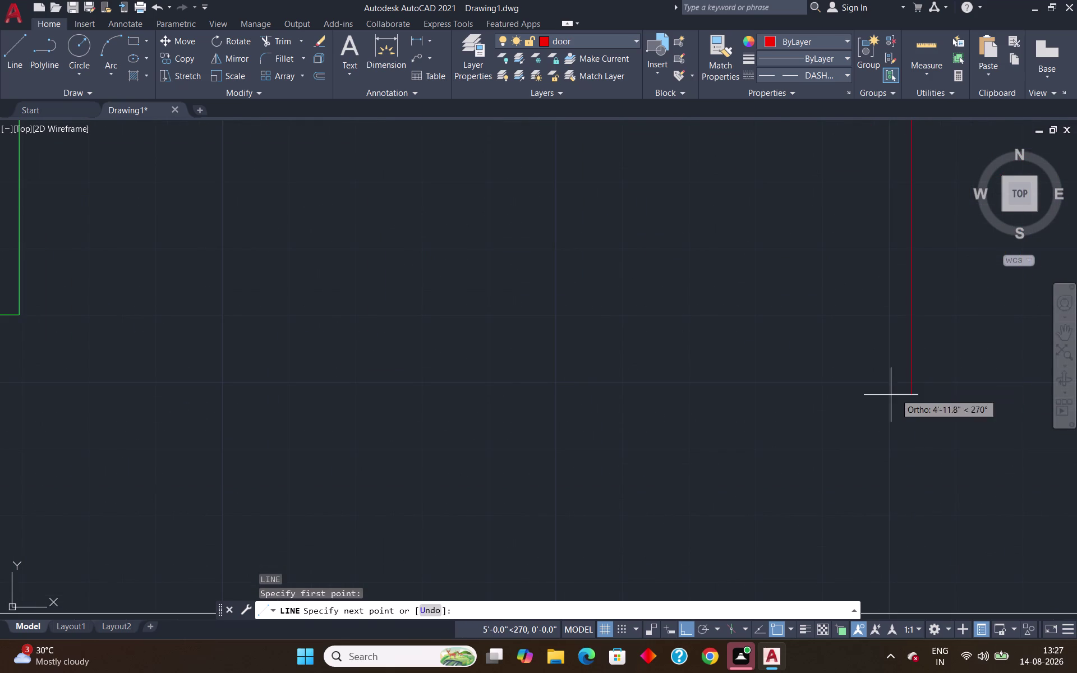
scroll(down, 3)
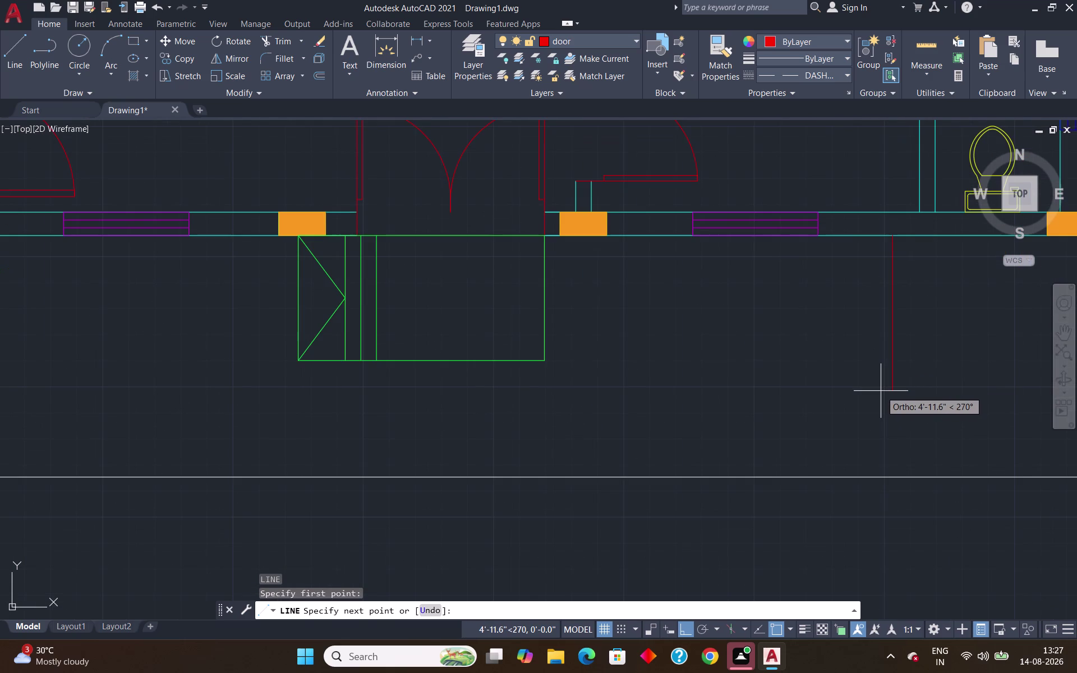
text(6'9)
key(shift+quotedbl)
key(Return)
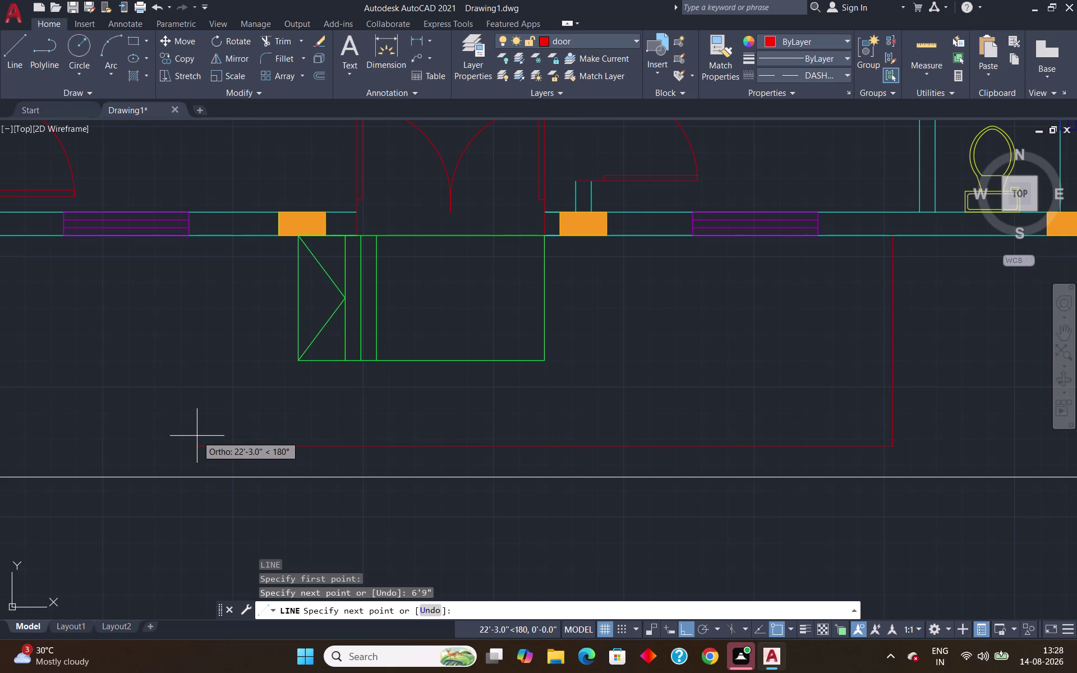
Pan around the plan and end an extra line segment near the lower left.
scroll(down, 3)
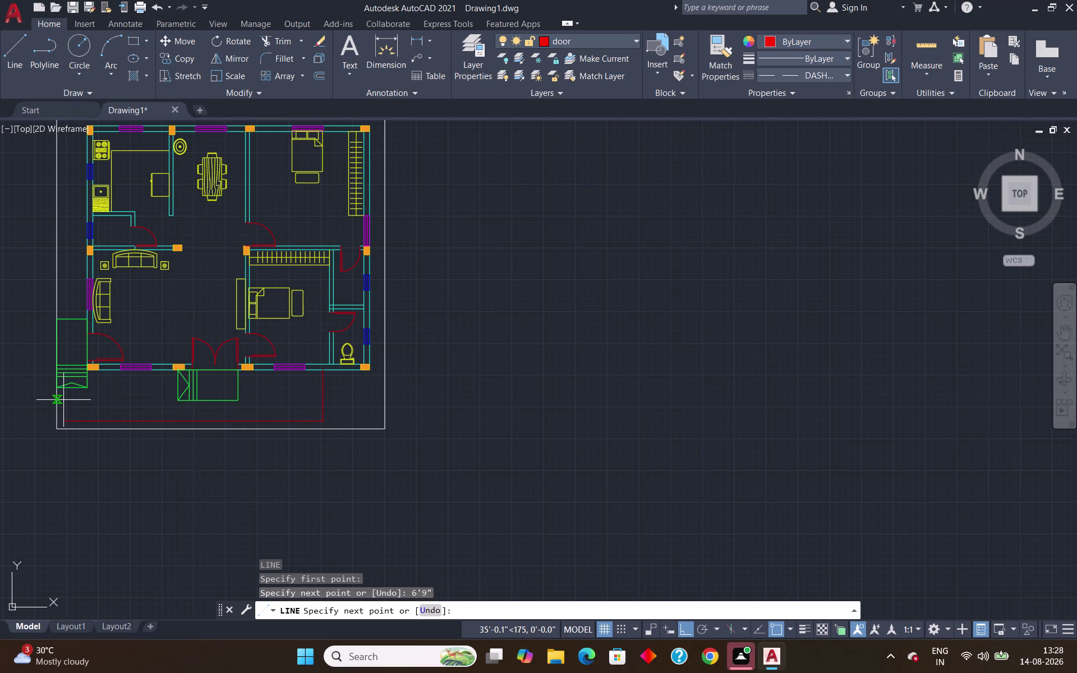
scroll(up, 3)
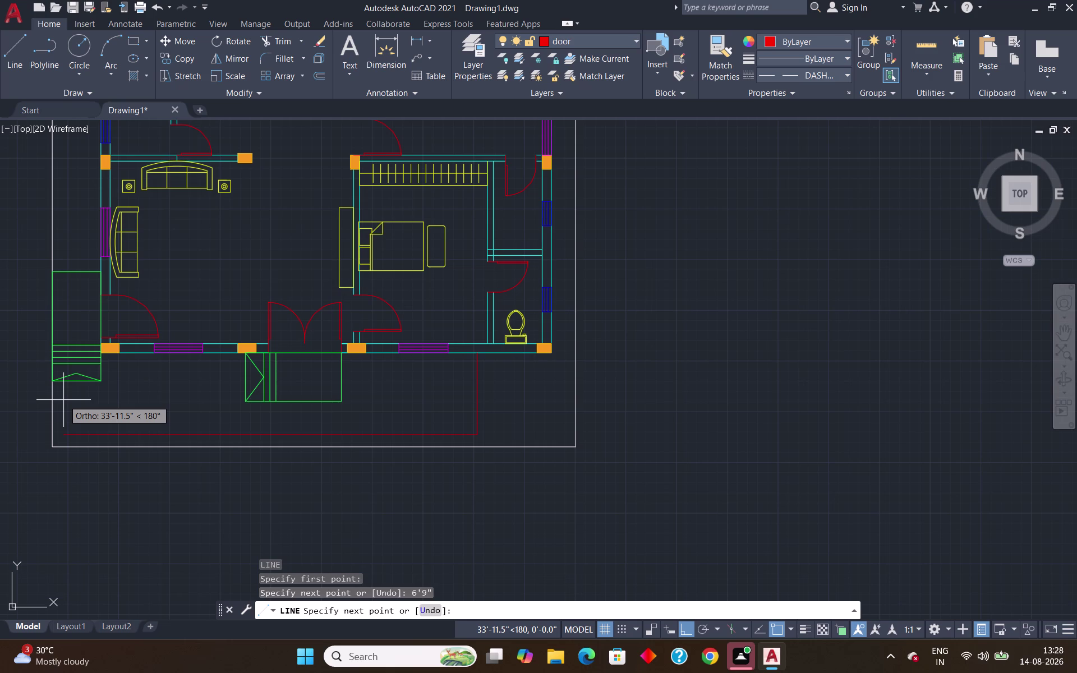
scroll(down, 3)
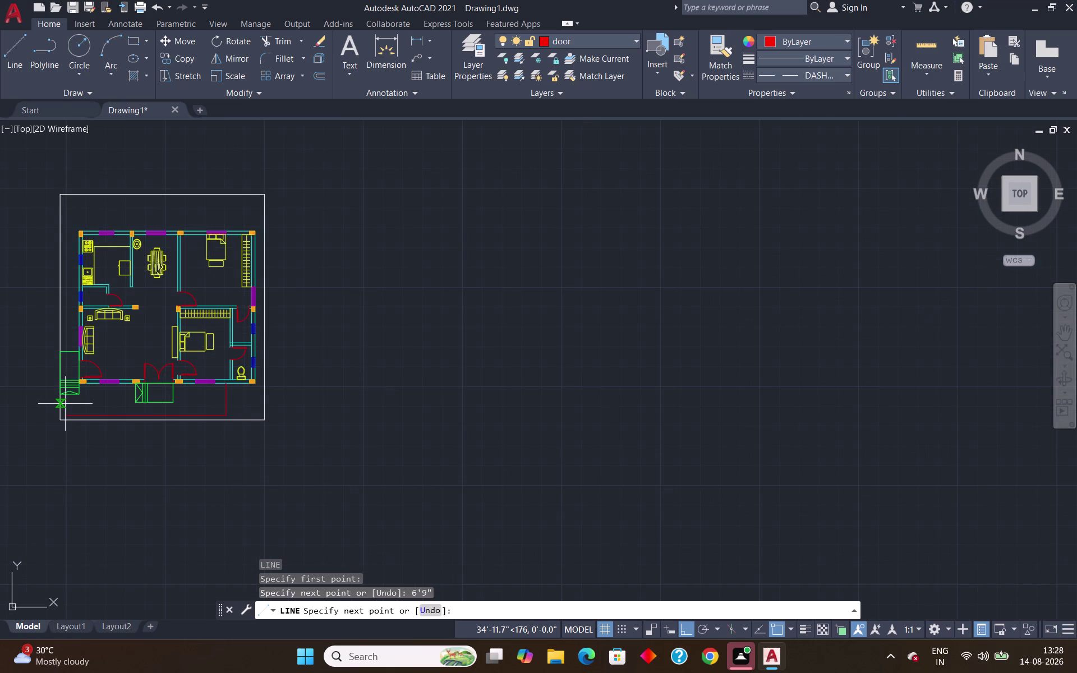
middle_drag(65, 403, 120, 407)
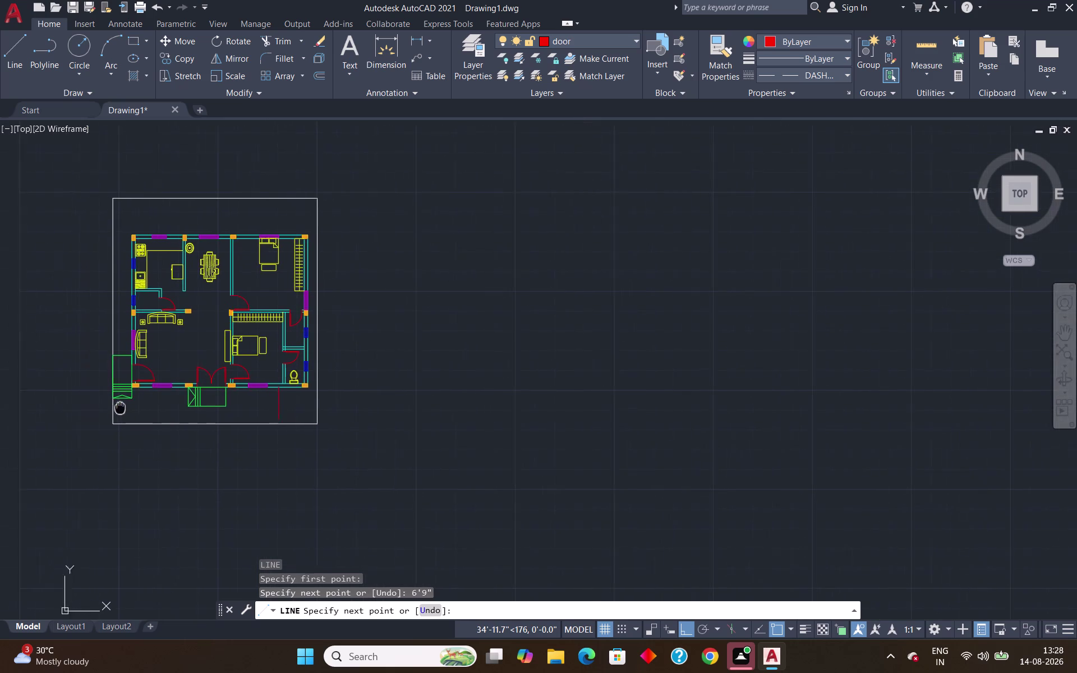
middle_drag(120, 407, 314, 400)
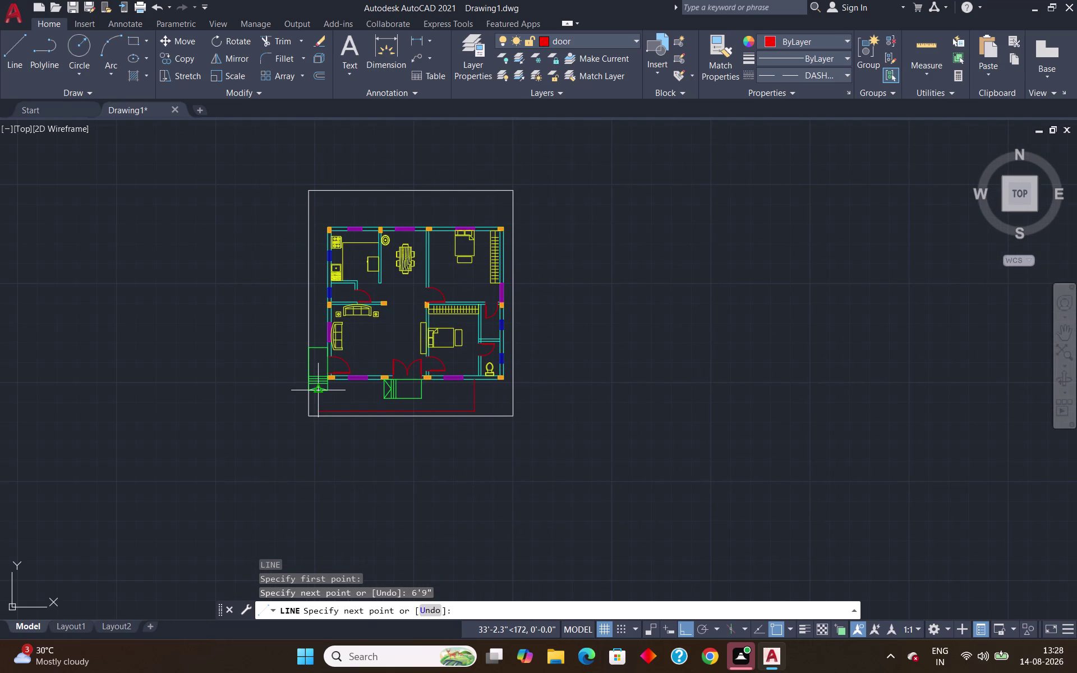
scroll(up, 3)
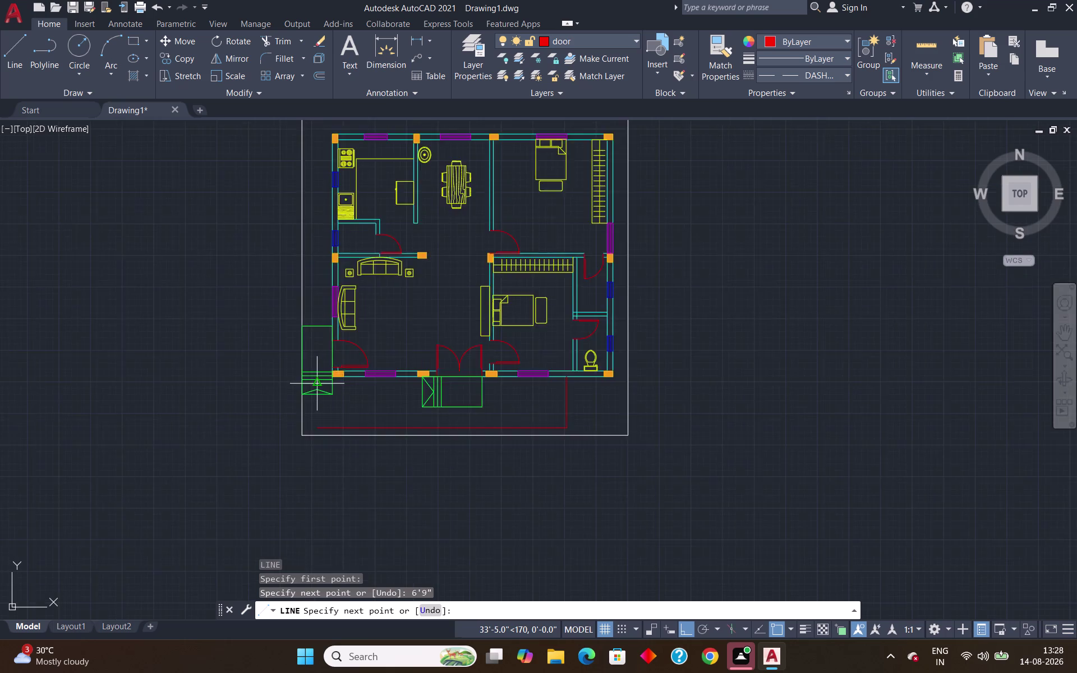
scroll(up, 3)
scroll(down, 3)
scroll(down, 3)
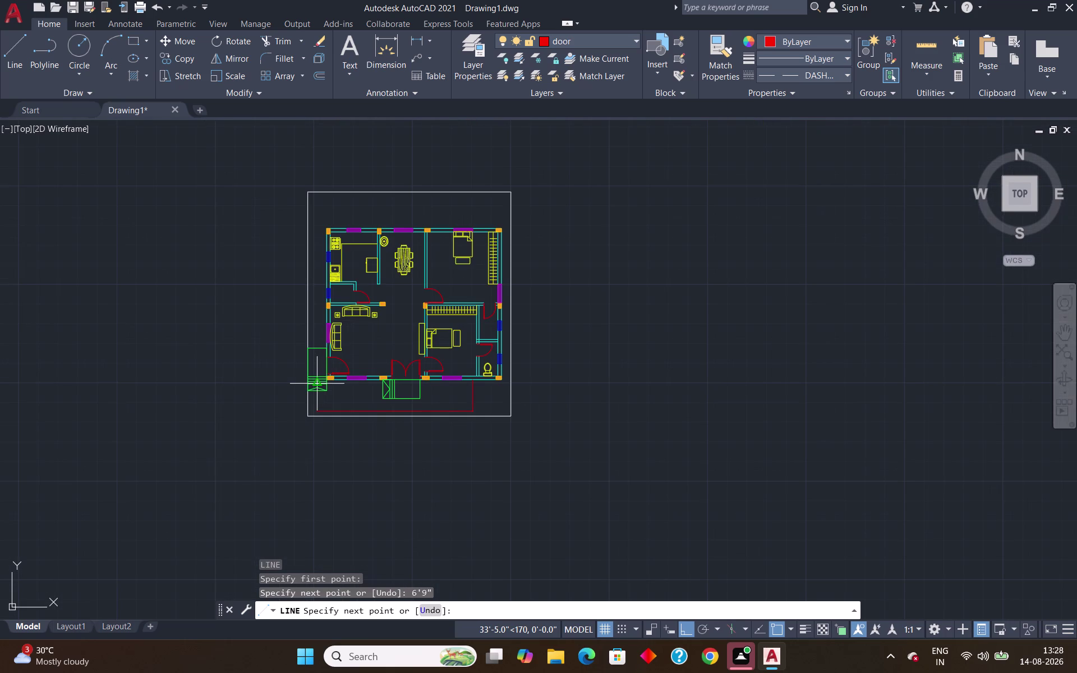
scroll(up, 3)
scroll(up, 3)
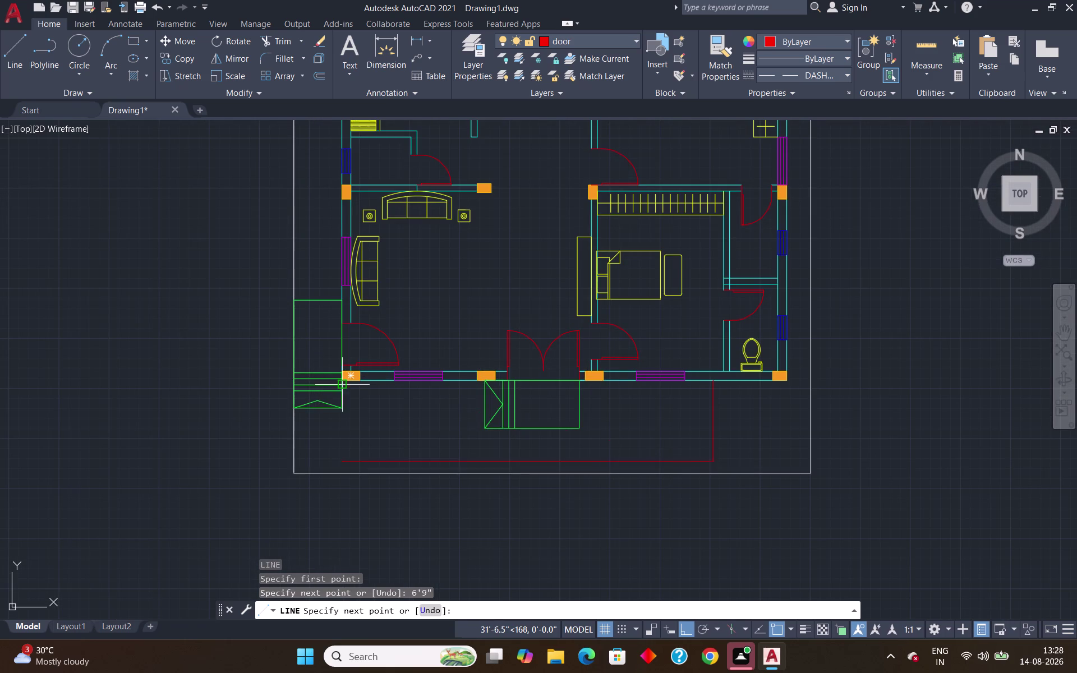
click(294, 428)
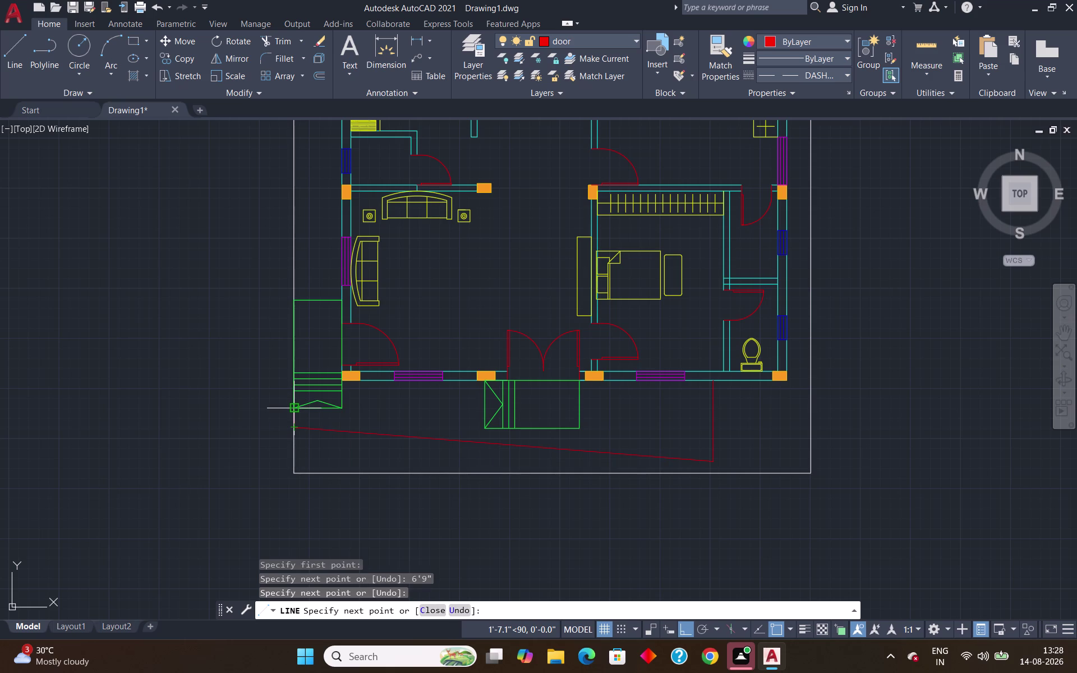
key(Escape)
Delete the stray diagonal line and select the 6'9" vertical line.
click(354, 425)
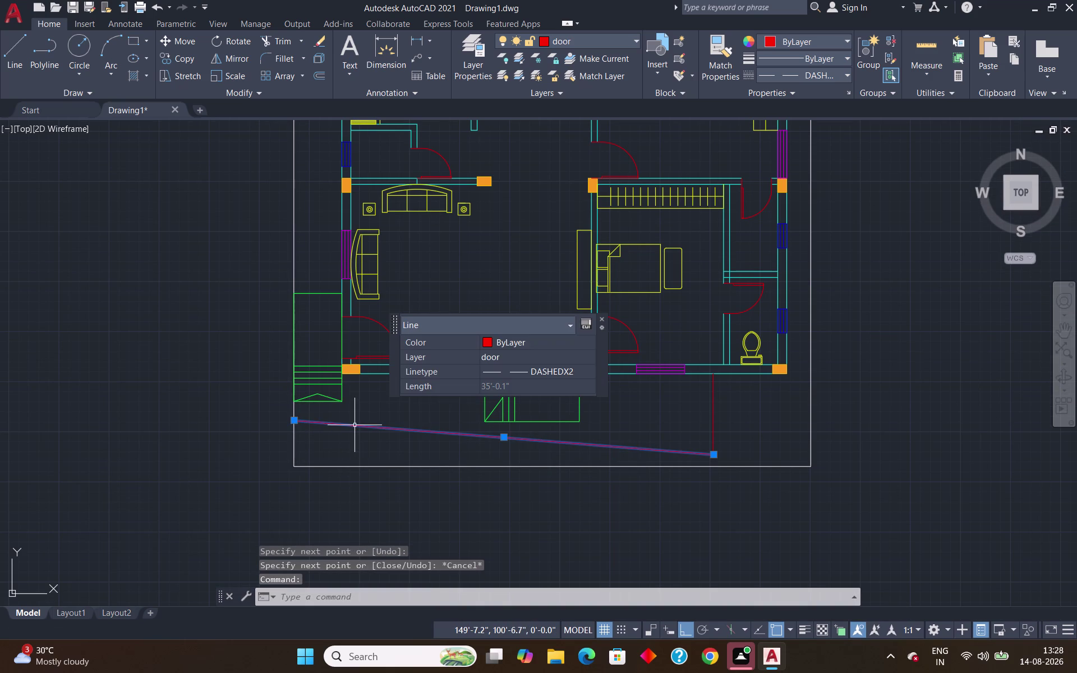
key(Delete)
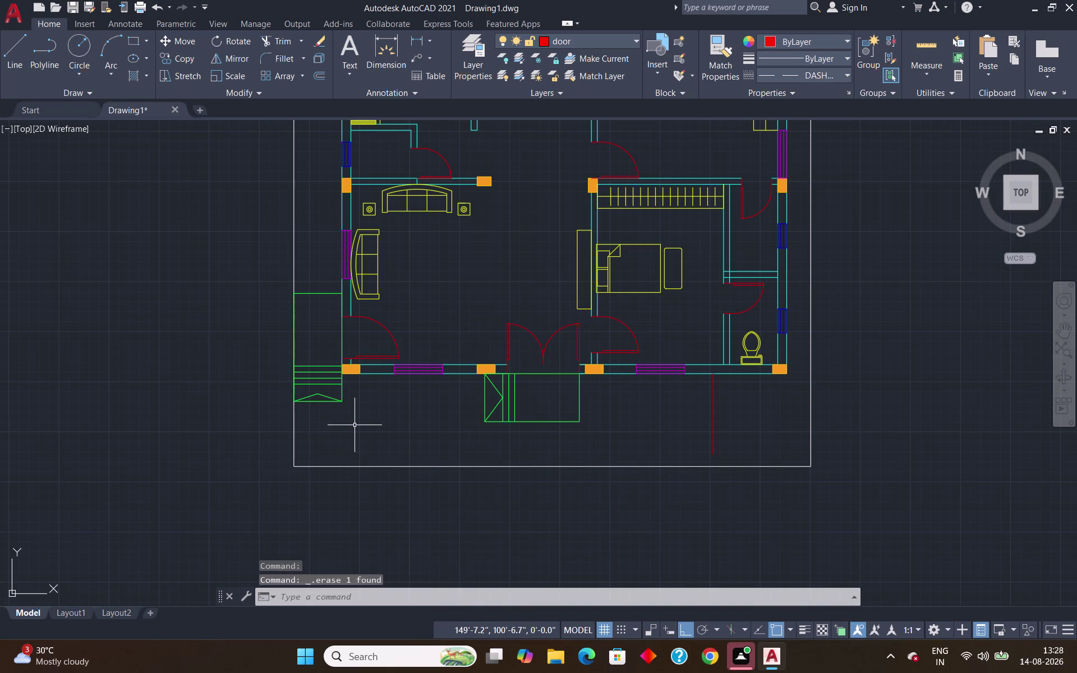
click(714, 424)
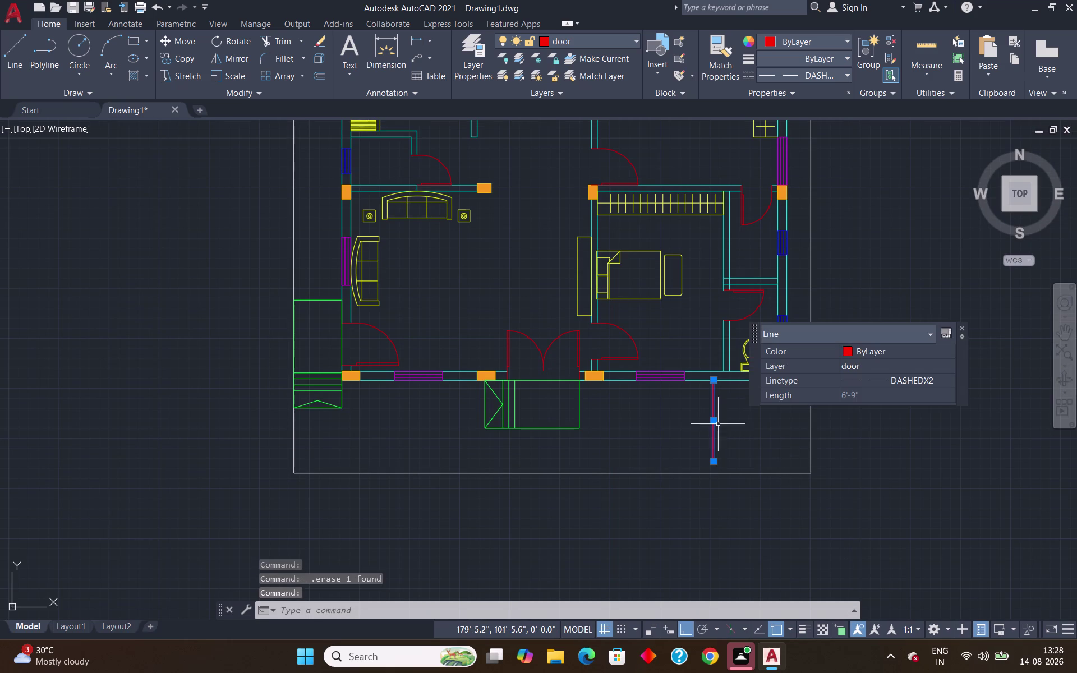
Keep the dashed linetype and set the line's linetype scale to 15.
text(pr)
key(Return)
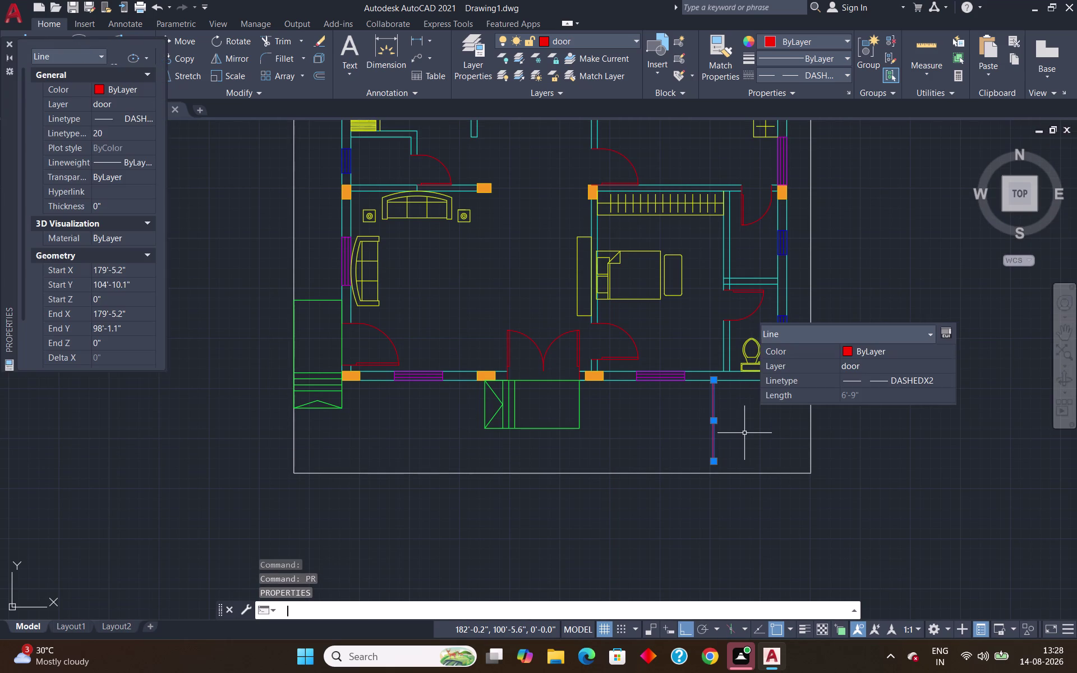
click(140, 115)
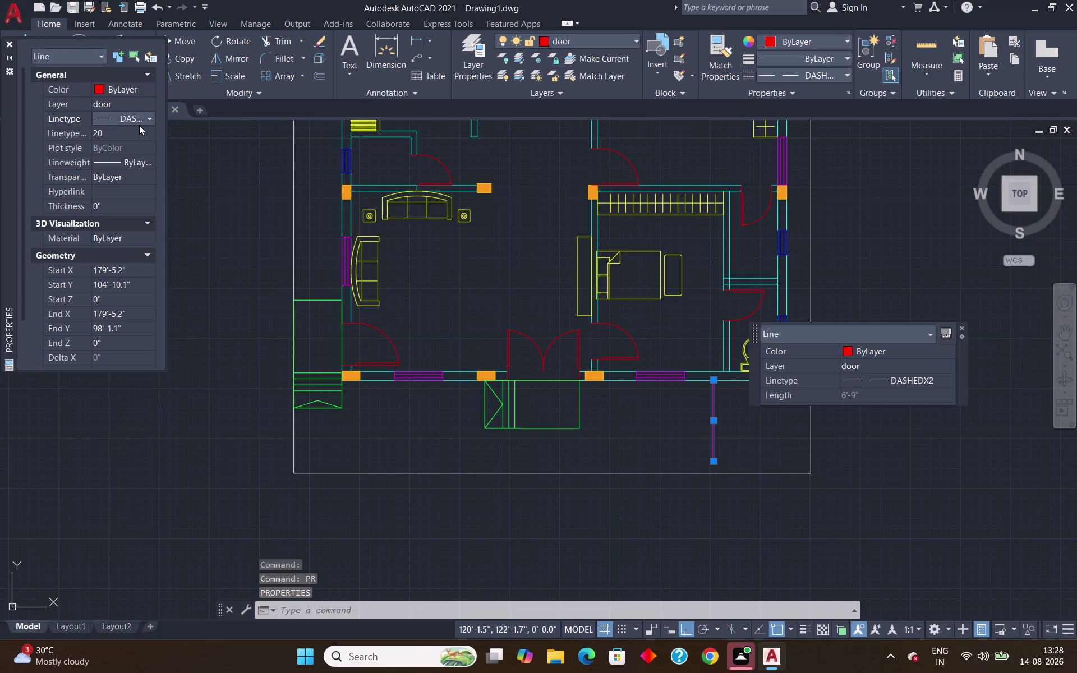
click(147, 119)
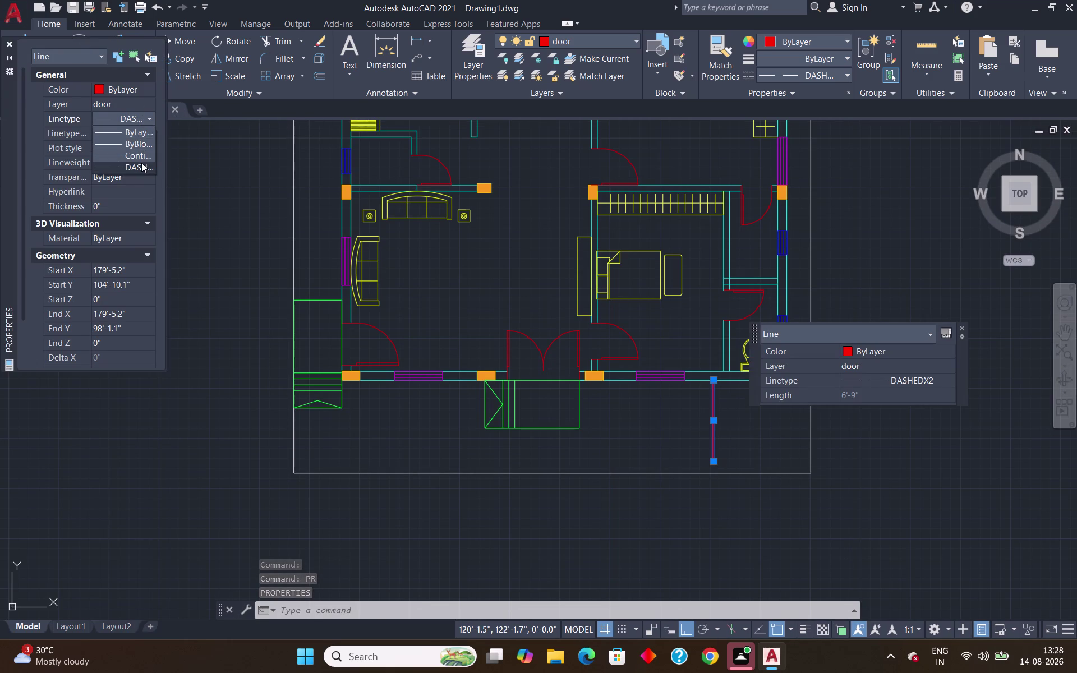
click(141, 163)
click(103, 133)
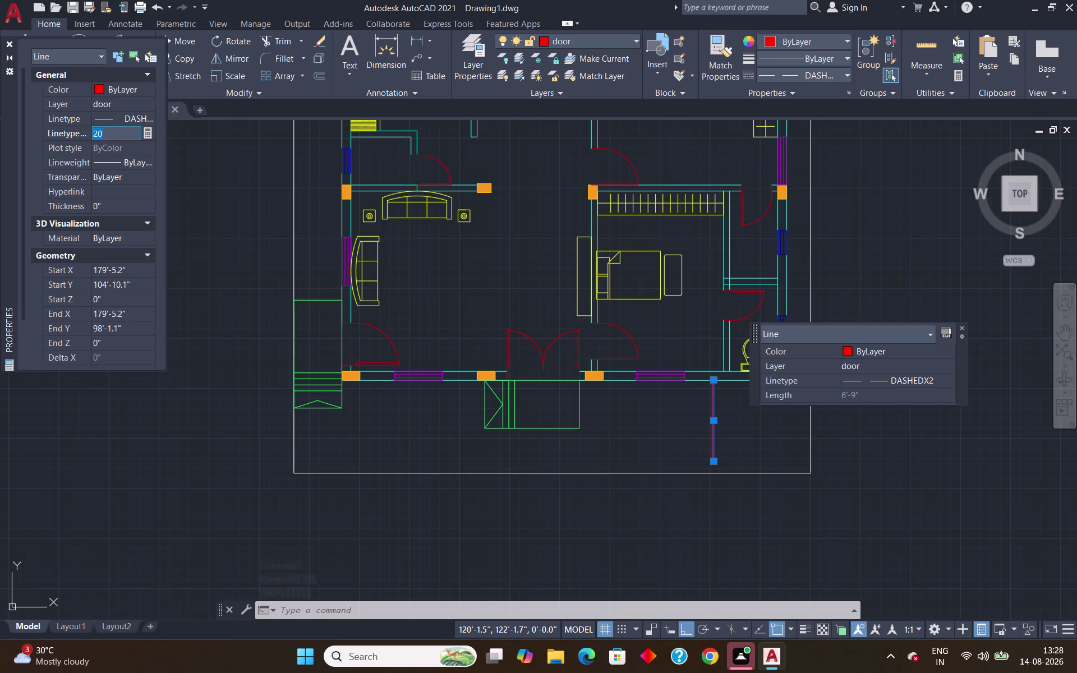
key(Delete)
text(1)
text(5)
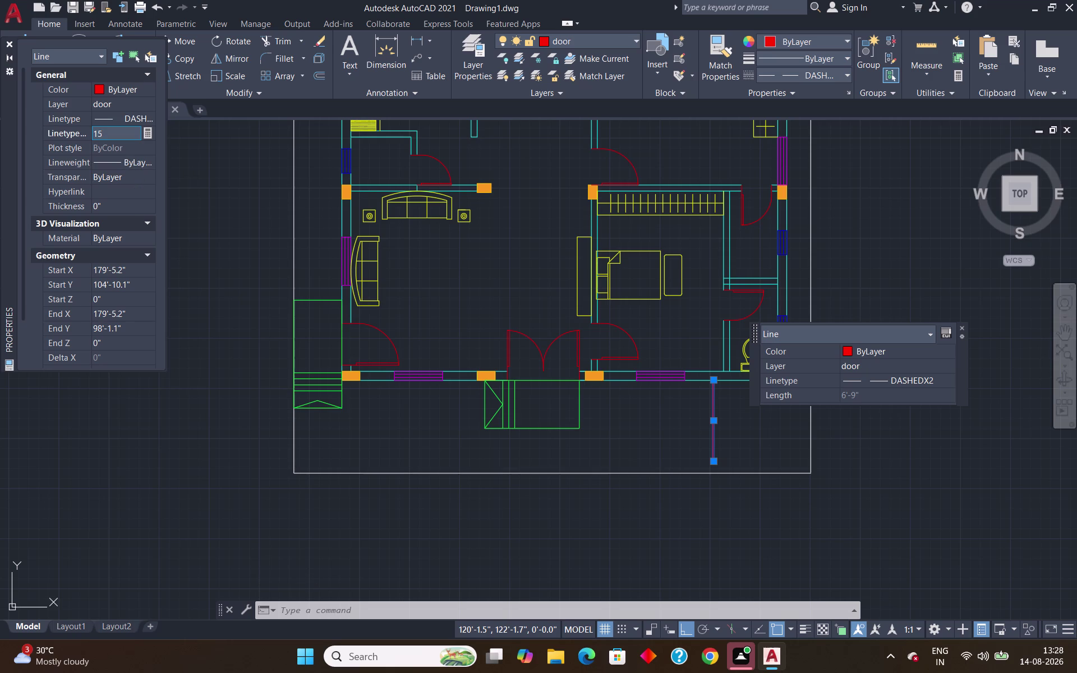
key(Return)
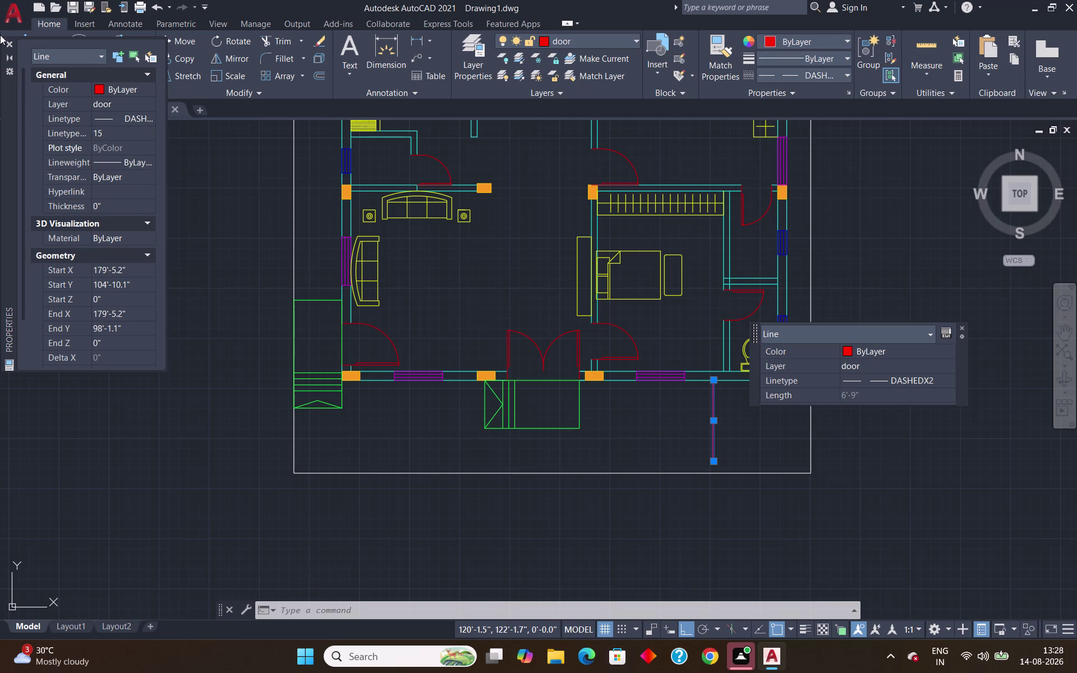
Close the Properties palette and clear the line selection.
click(7, 43)
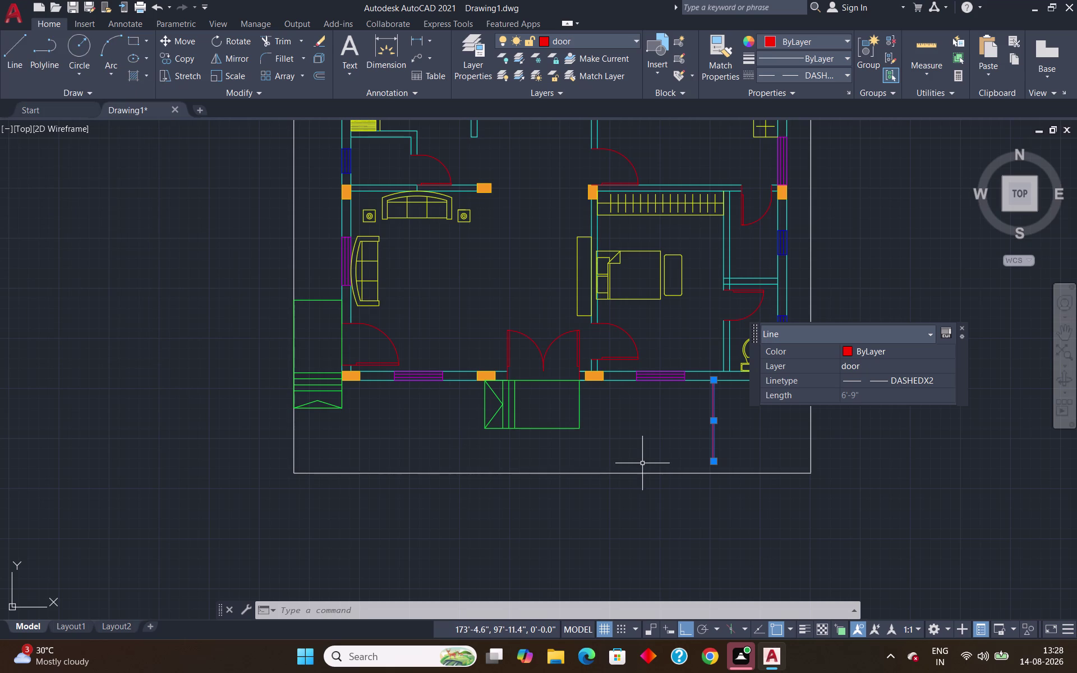
key(Return)
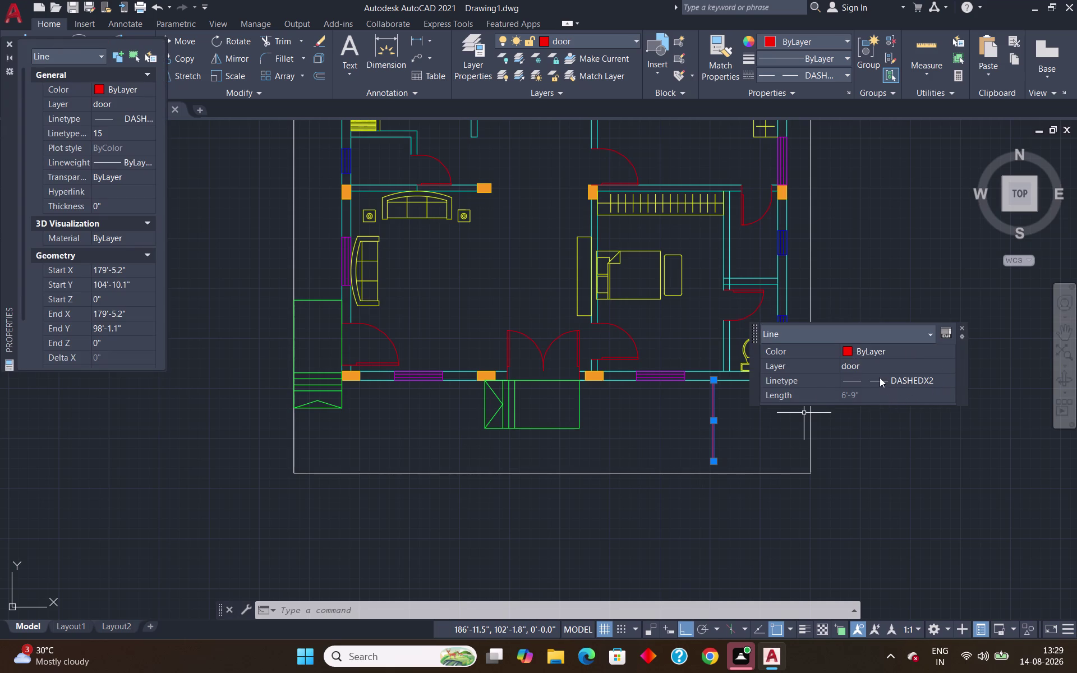
click(958, 326)
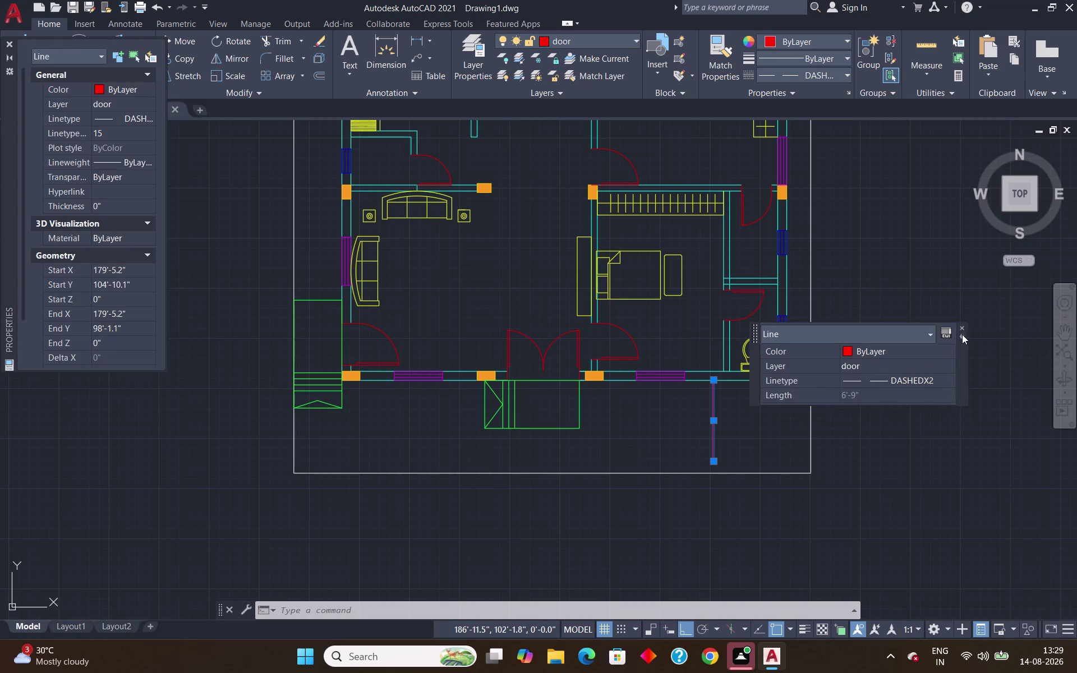
double_click(960, 330)
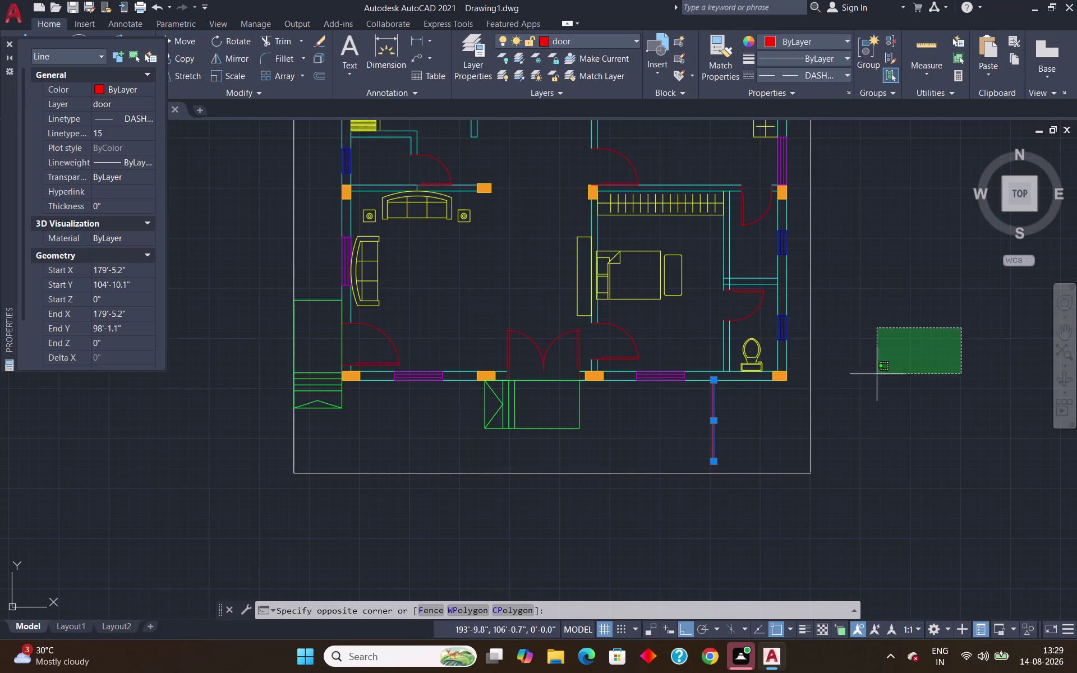
key(Escape)
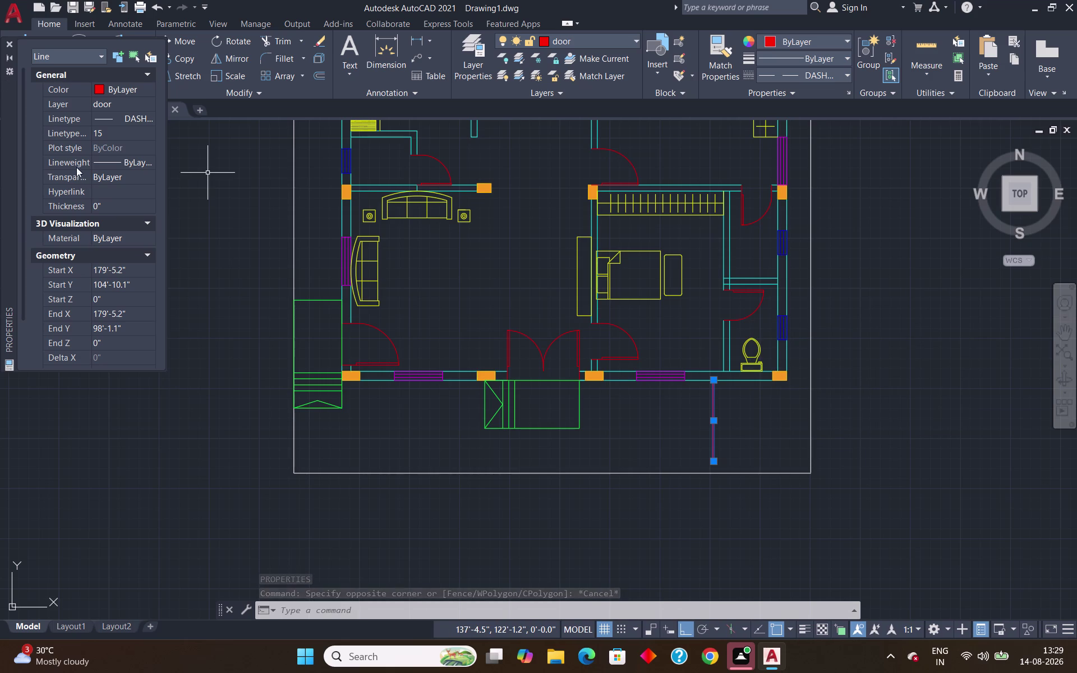
click(7, 41)
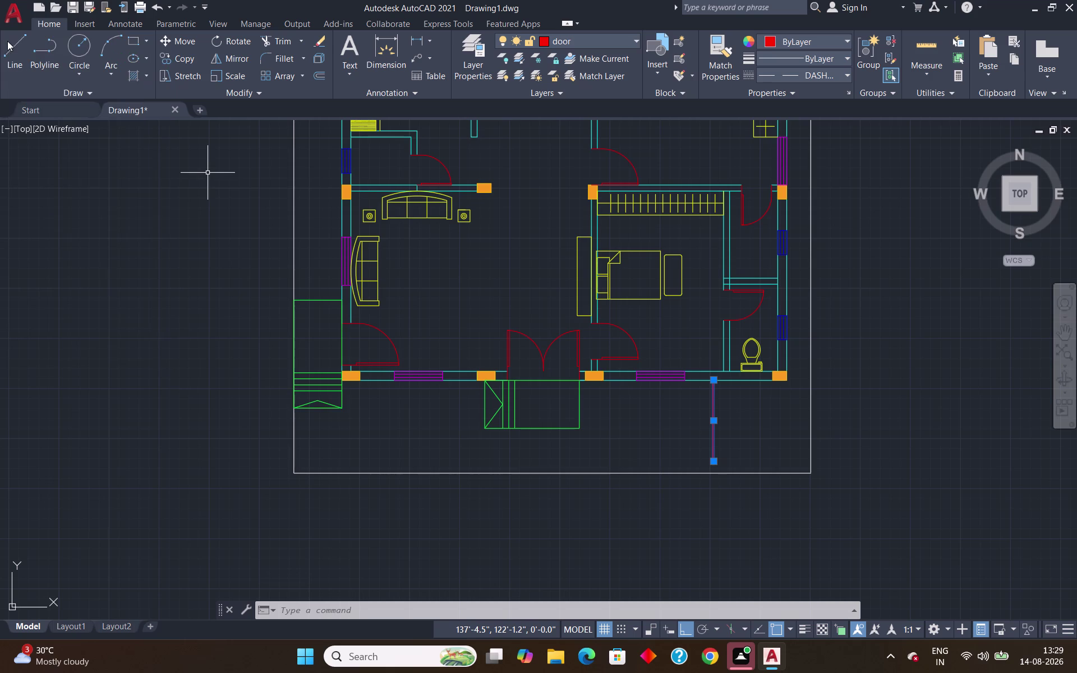
key(Return)
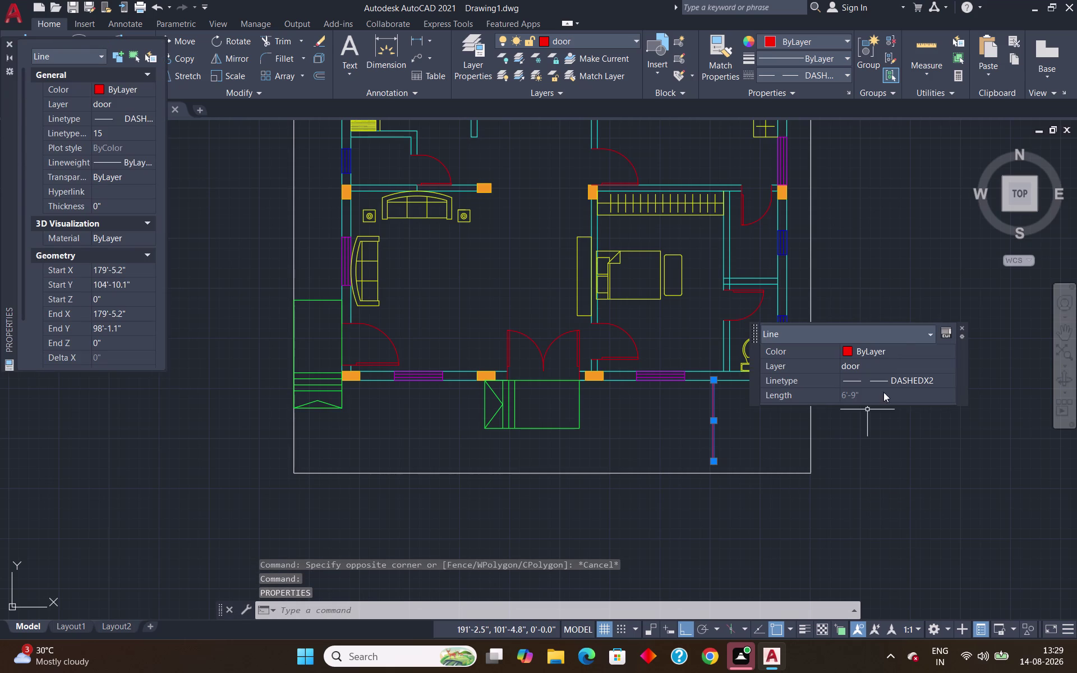
click(958, 324)
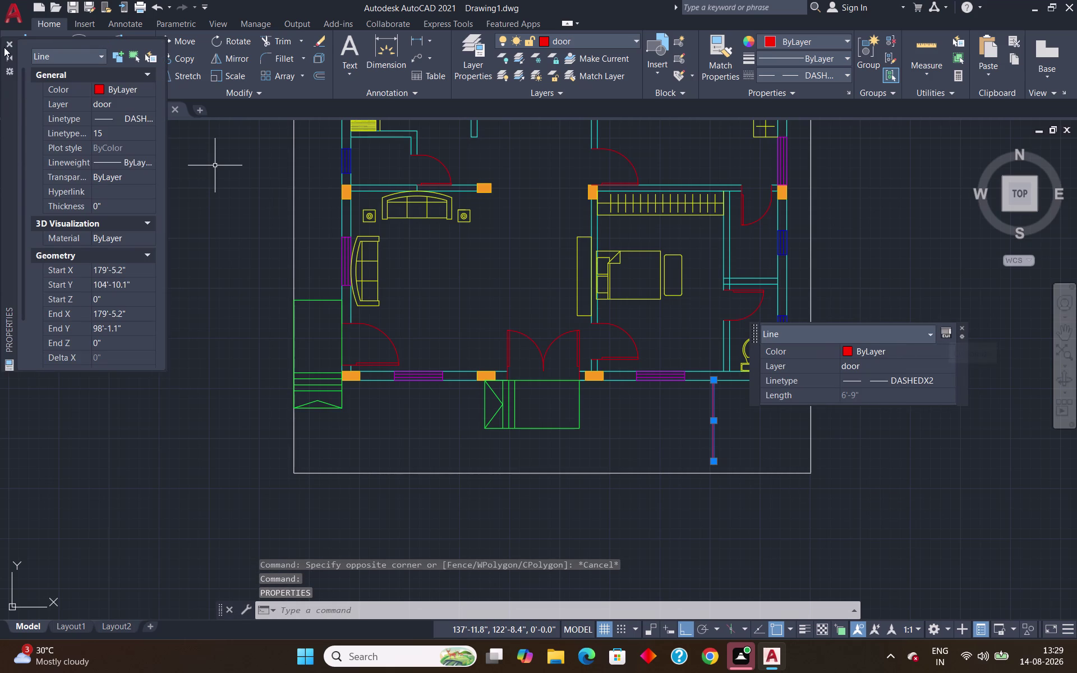
click(6, 42)
key(Escape)
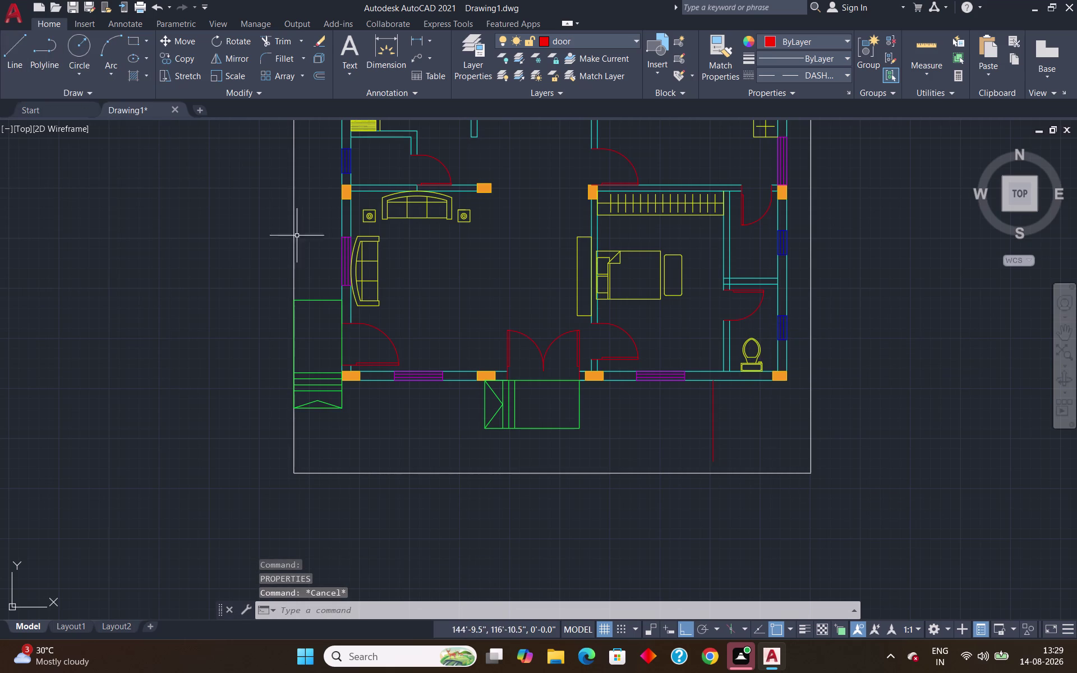
Delete the dashed line below the front wall and browse the color, layer and linetype lists.
scroll(up, 3)
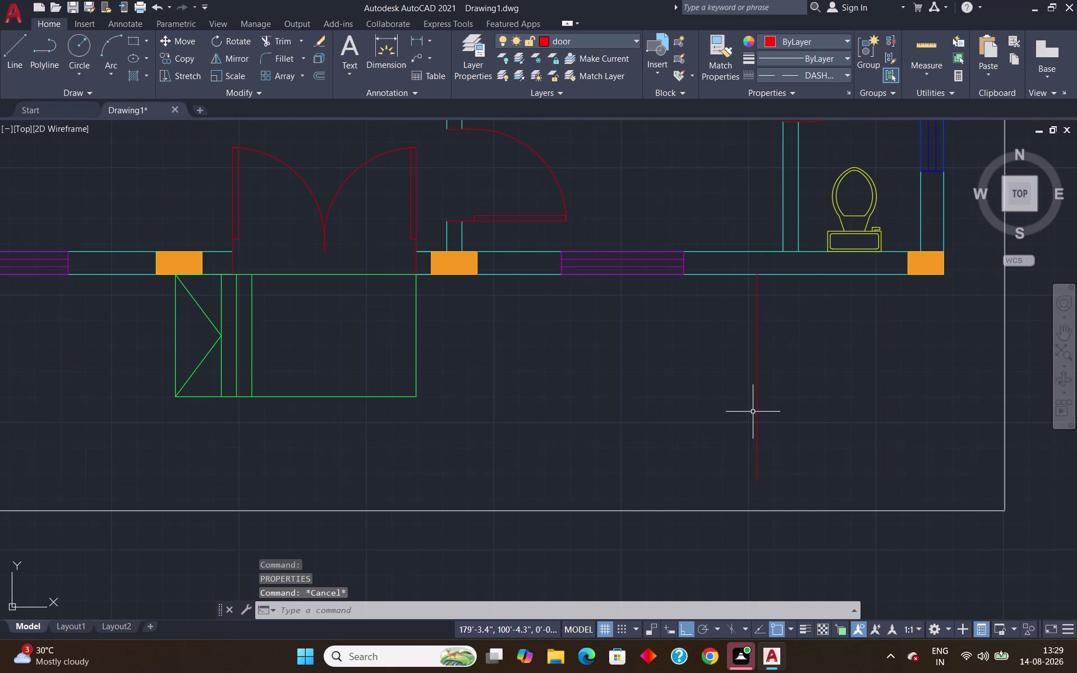
click(757, 408)
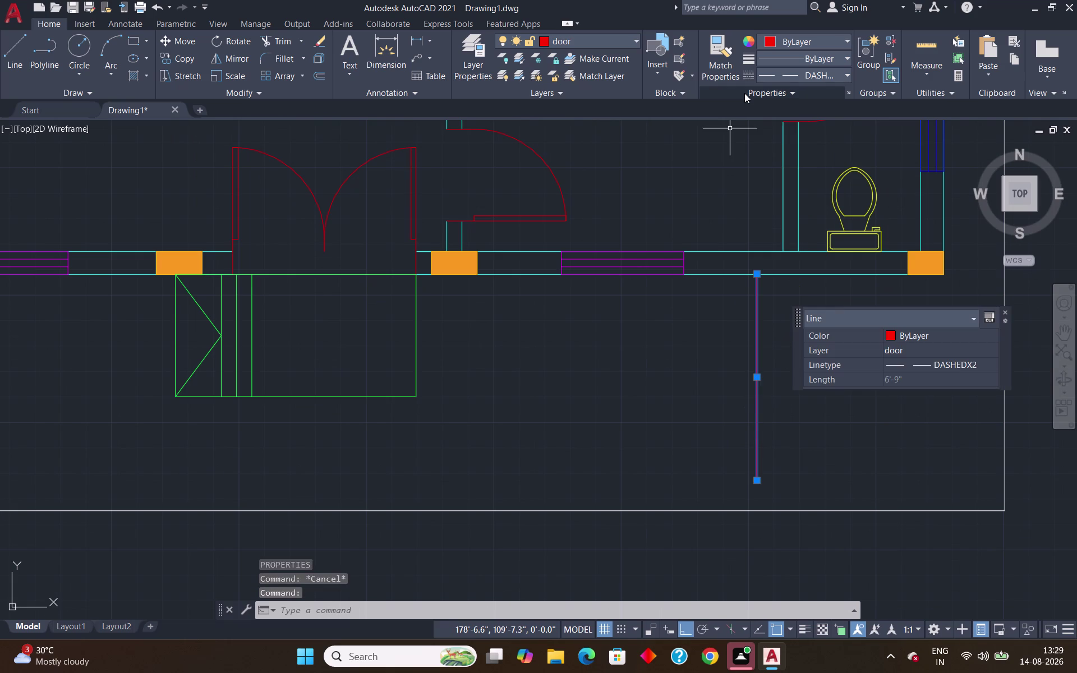
key(Delete)
click(787, 45)
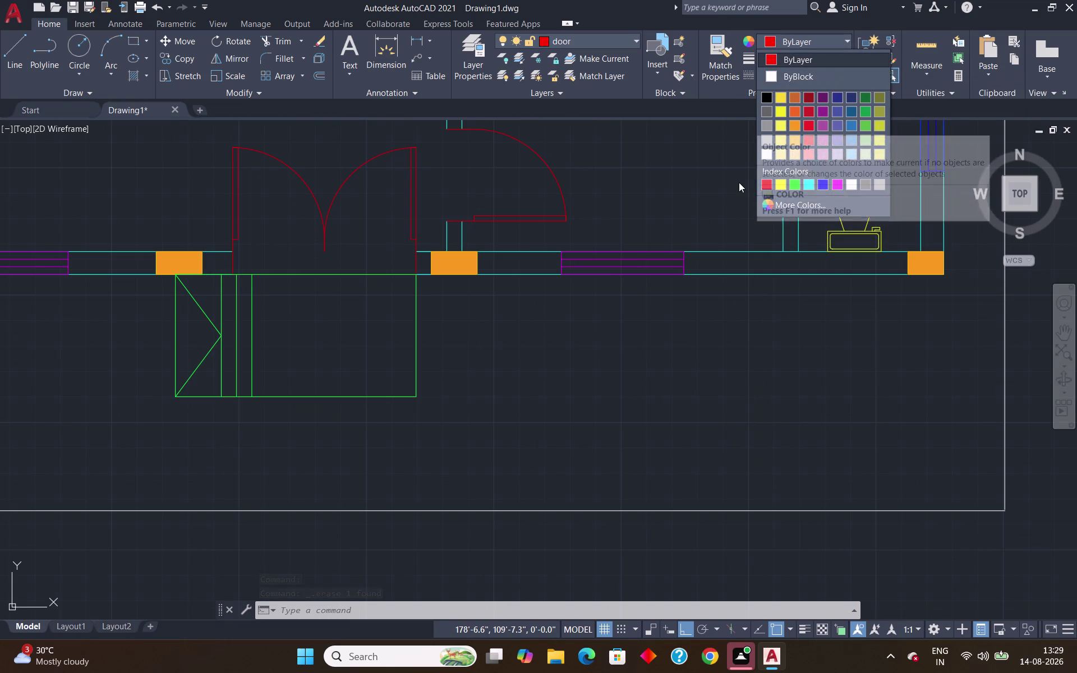
click(692, 146)
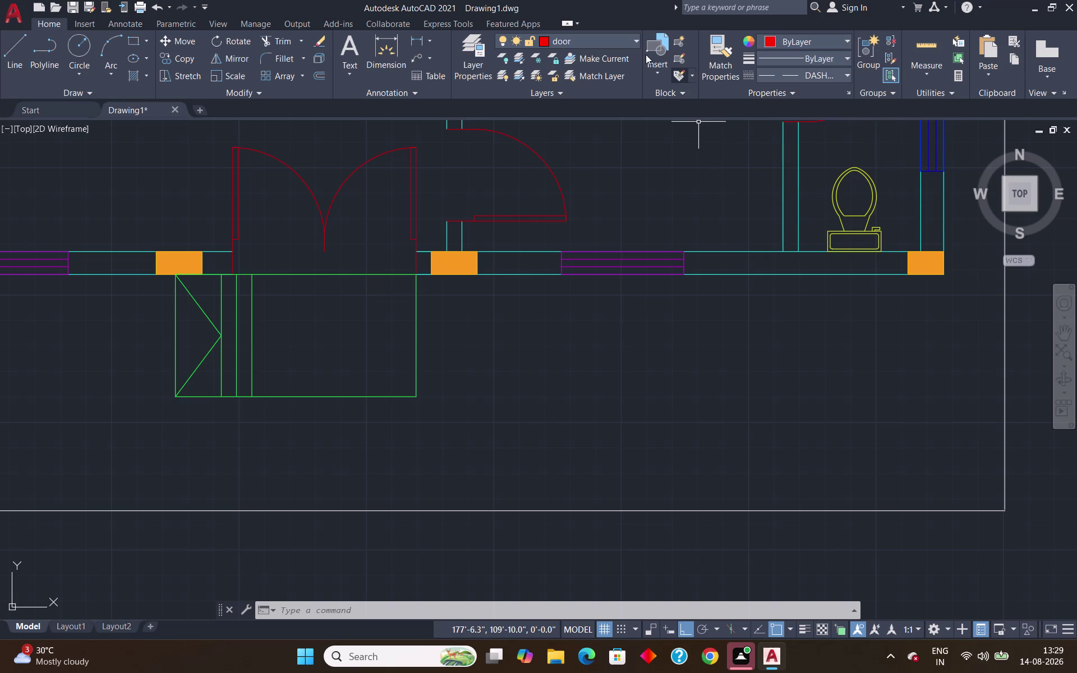
click(632, 41)
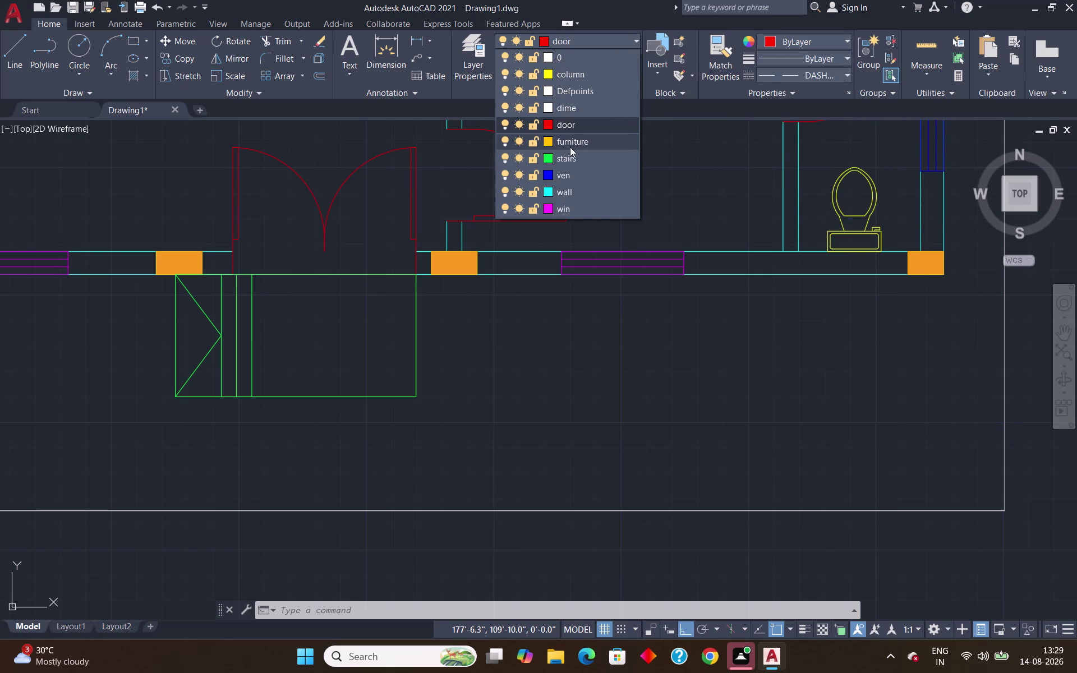
scroll(down, 3)
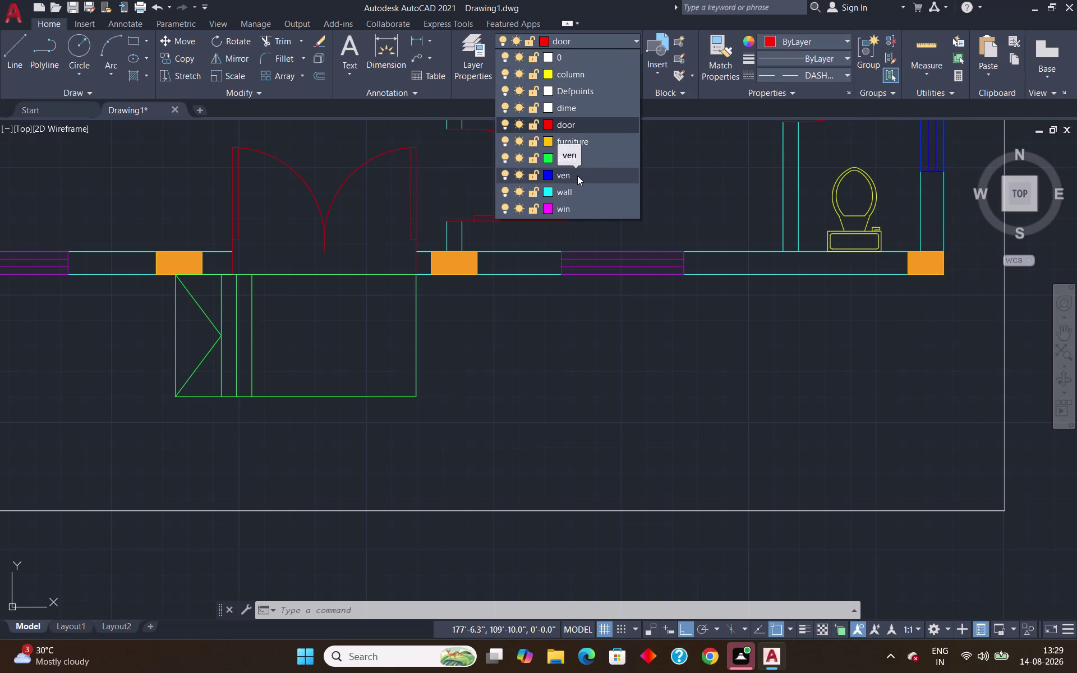
scroll(down, 3)
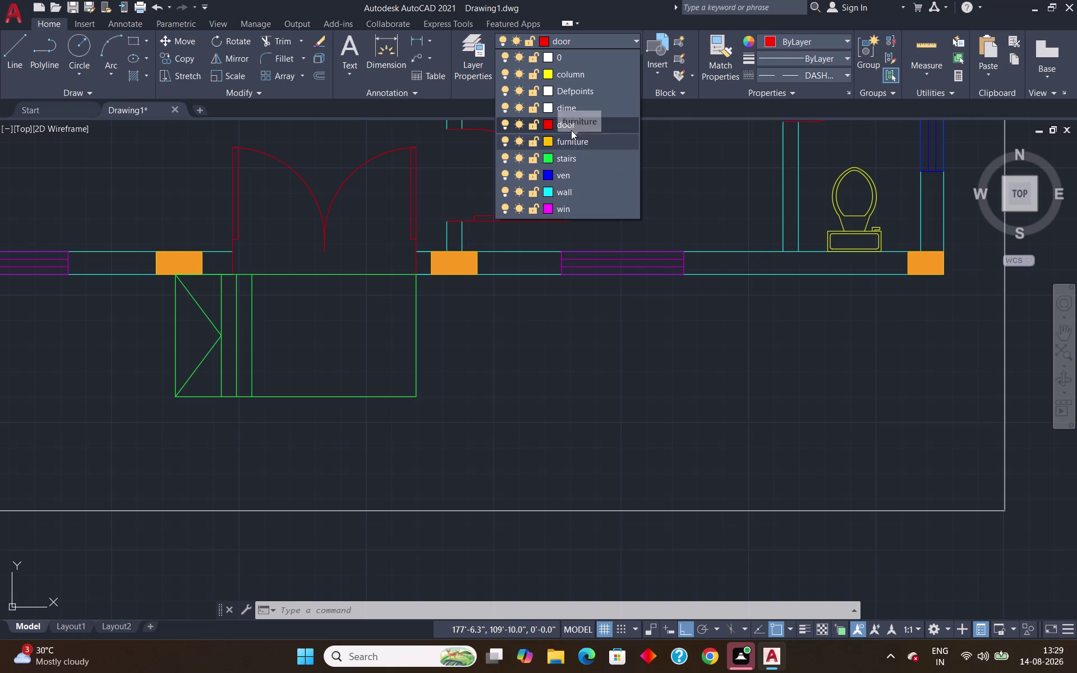
click(571, 126)
click(818, 76)
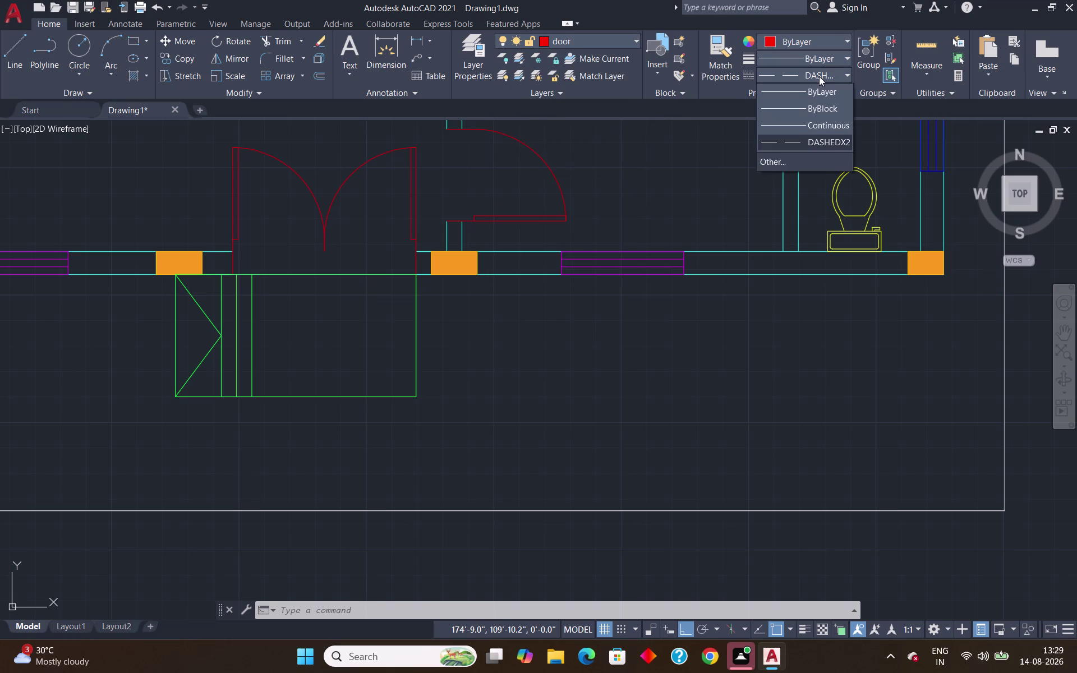
click(812, 137)
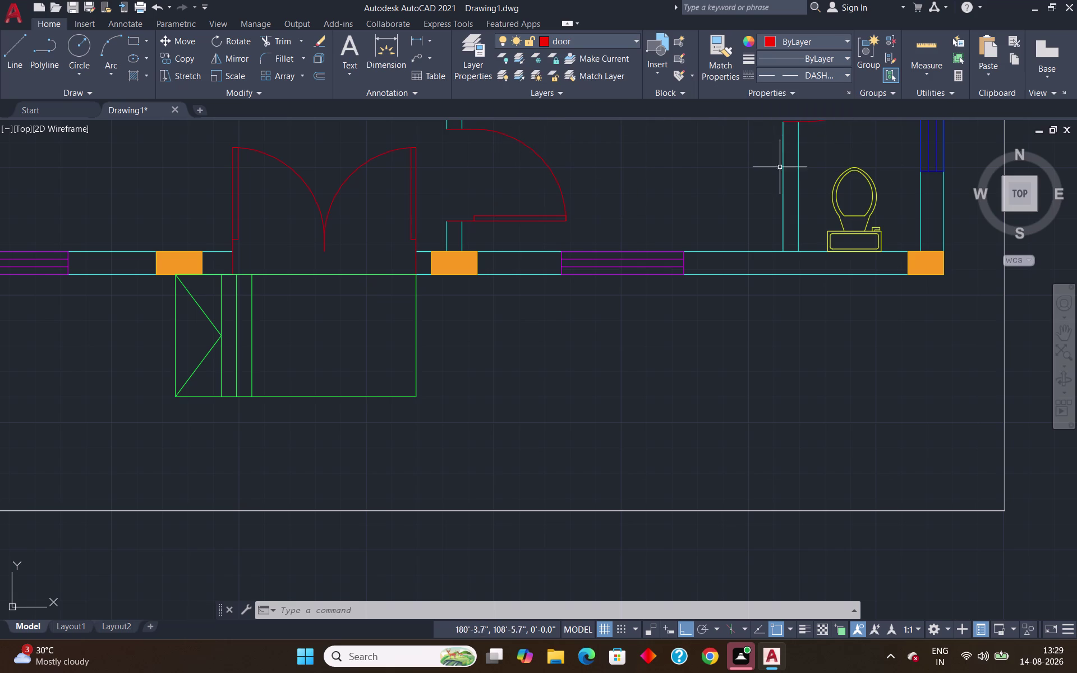
Make wall the current layer.
click(596, 43)
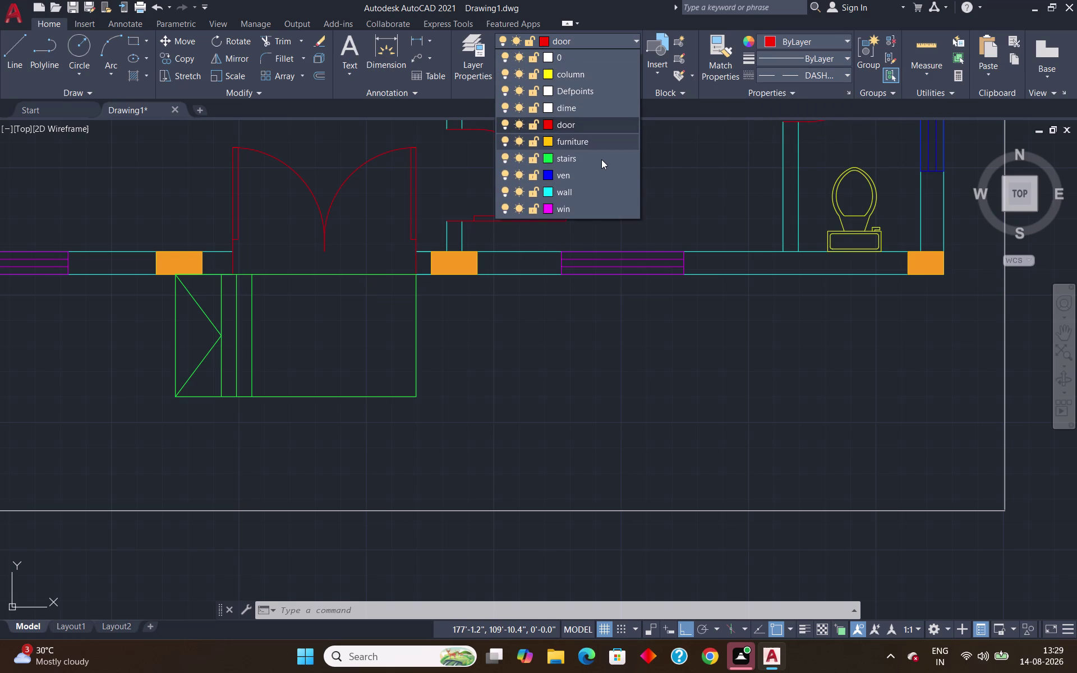
click(593, 186)
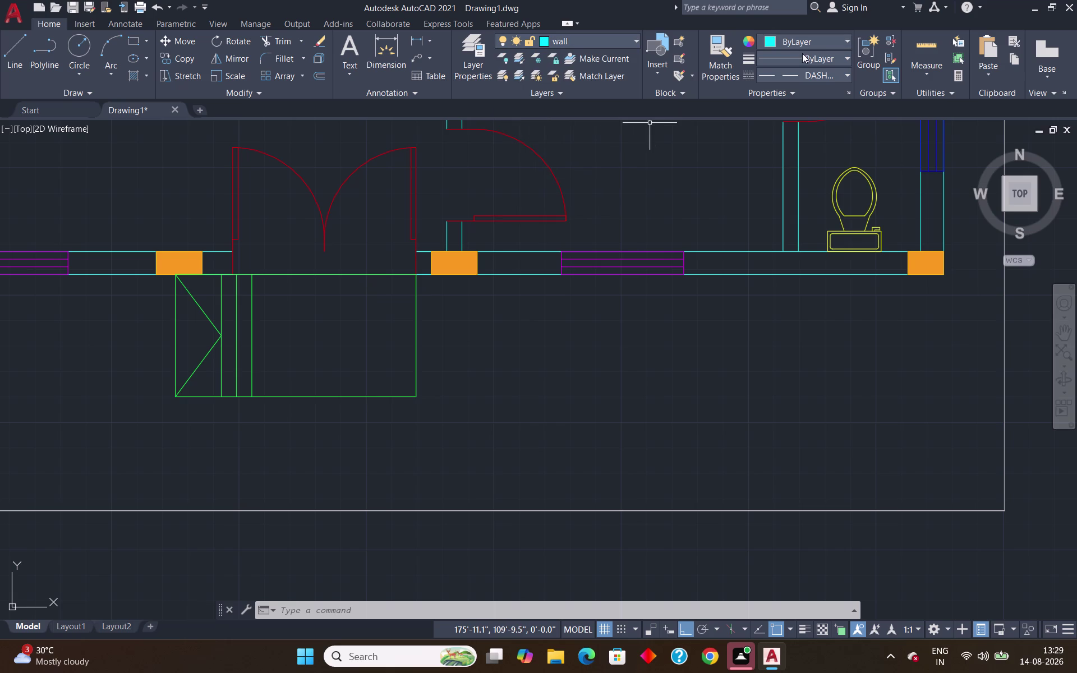
click(812, 70)
click(801, 143)
key(l)
key(Return)
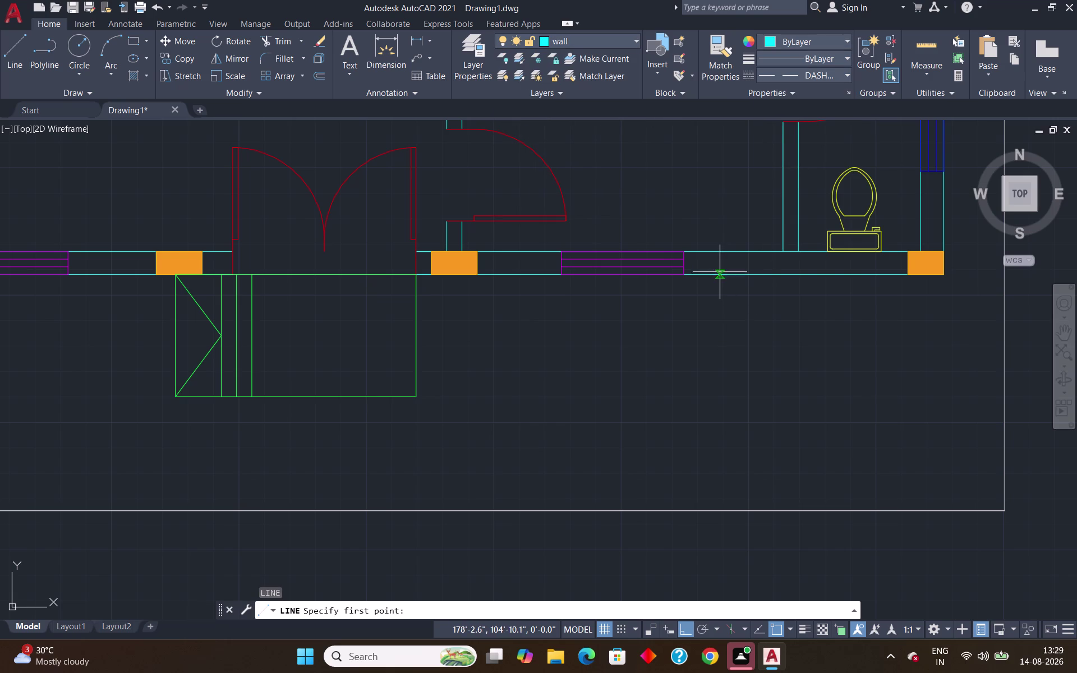
Cancel the line in progress and make door the current layer.
click(719, 275)
scroll(up, 3)
scroll(down, 3)
key(Escape)
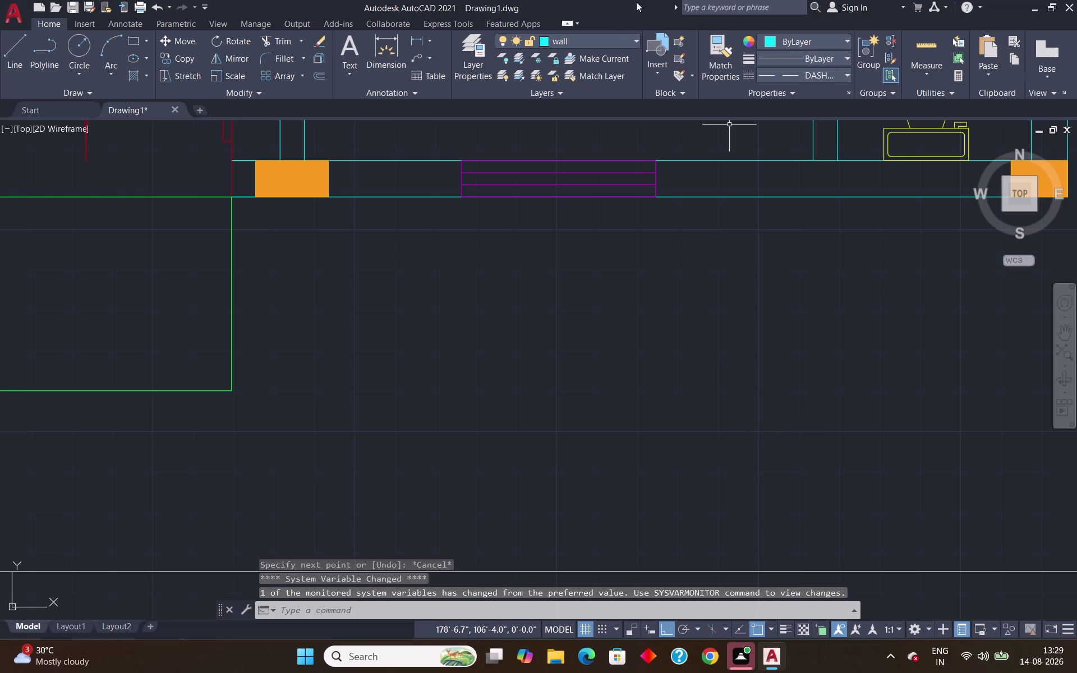
click(619, 40)
click(593, 121)
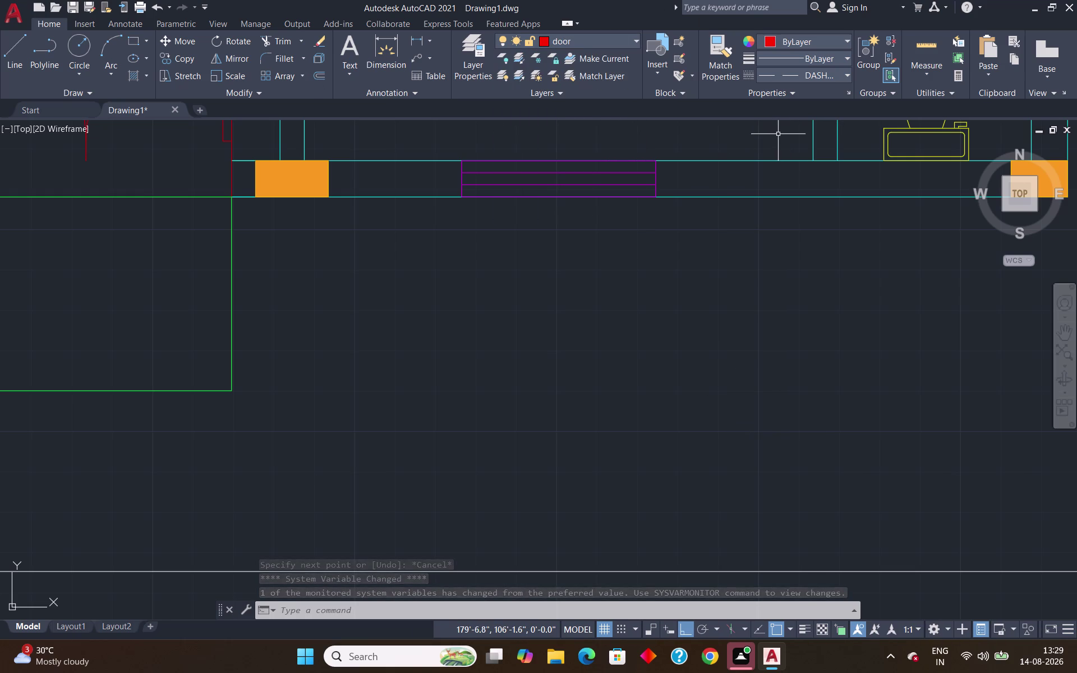
Draw a door-layer outline 6'9" down from the front wall, left to the plot edge, then up.
key(l)
key(Return)
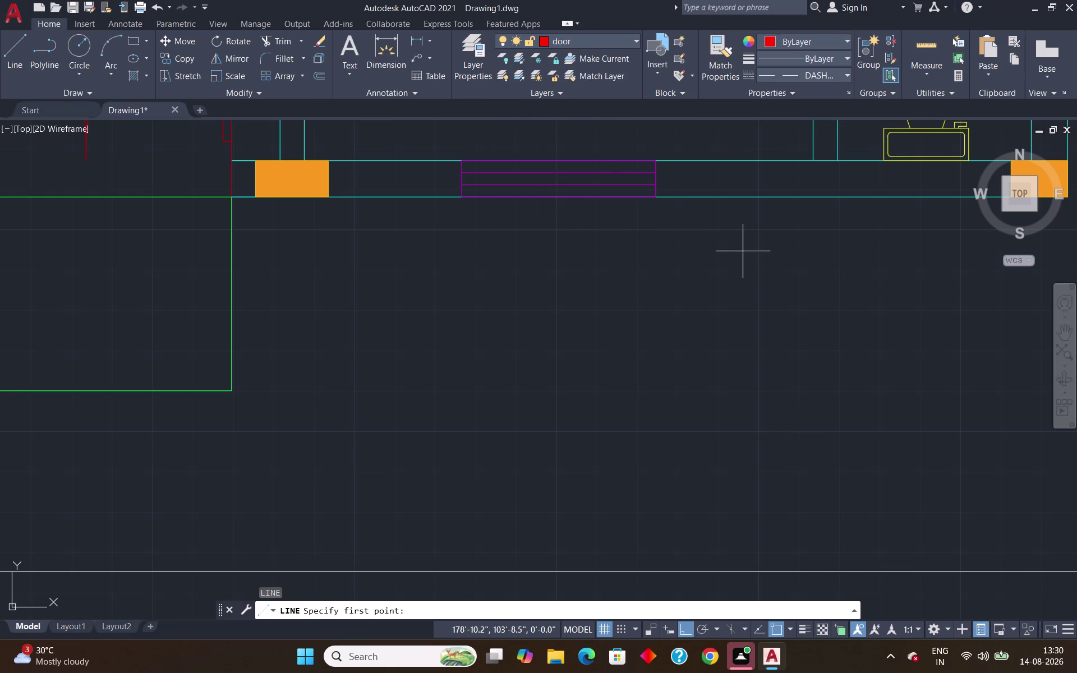
click(749, 194)
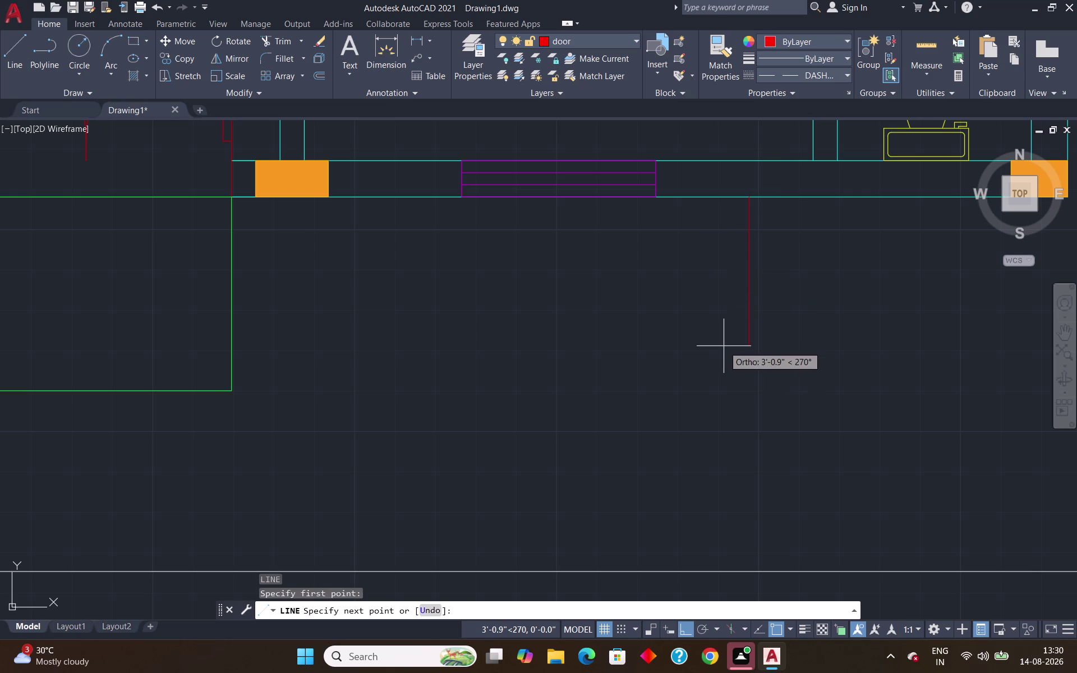
scroll(down, 3)
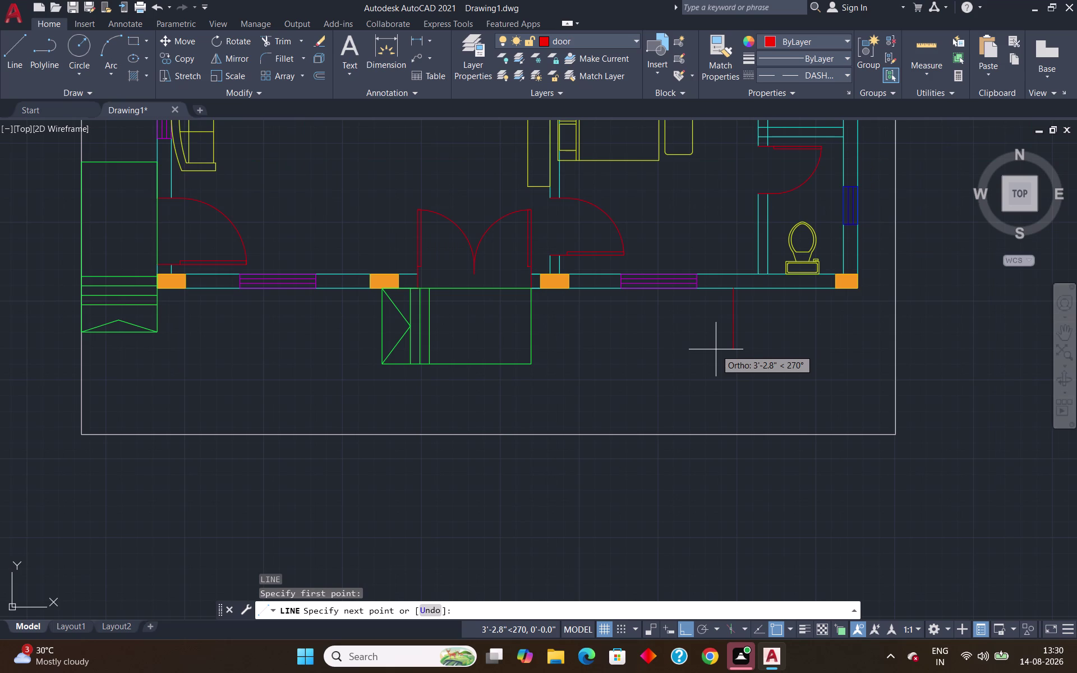
text(6')
key(9)
key(shift+quotedbl)
key(Return)
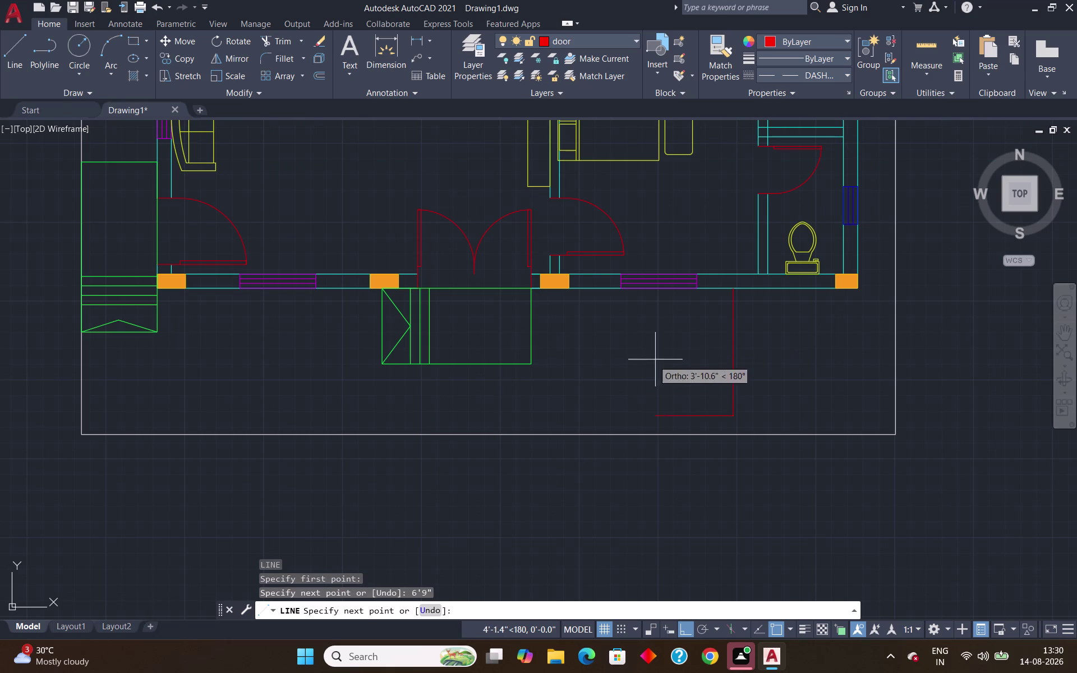
click(82, 413)
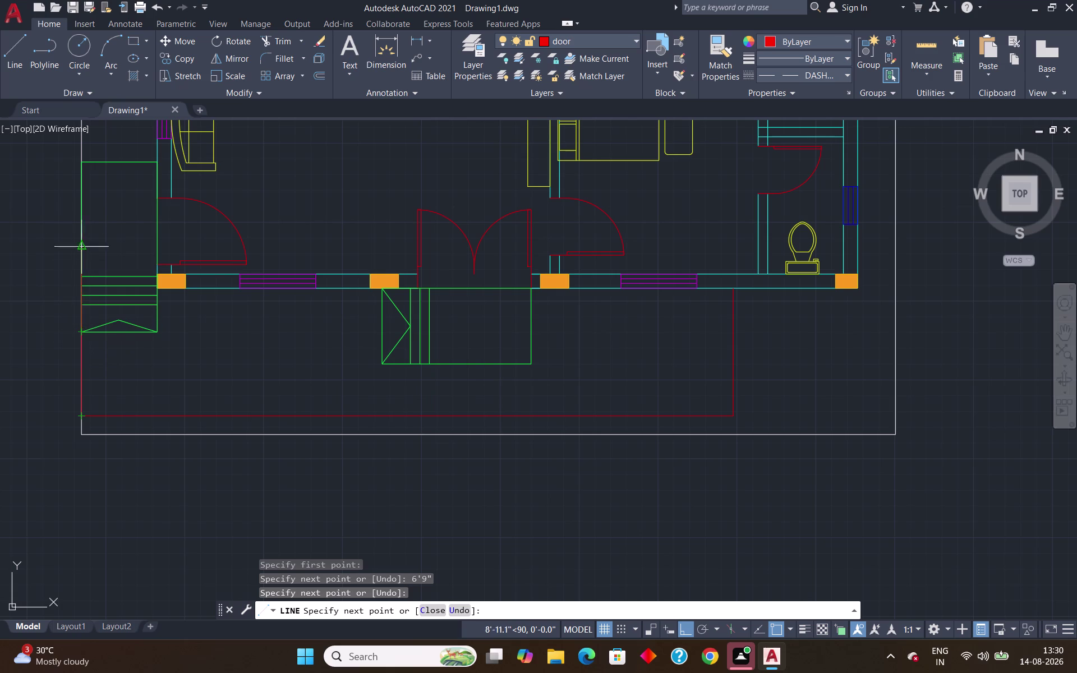
click(83, 166)
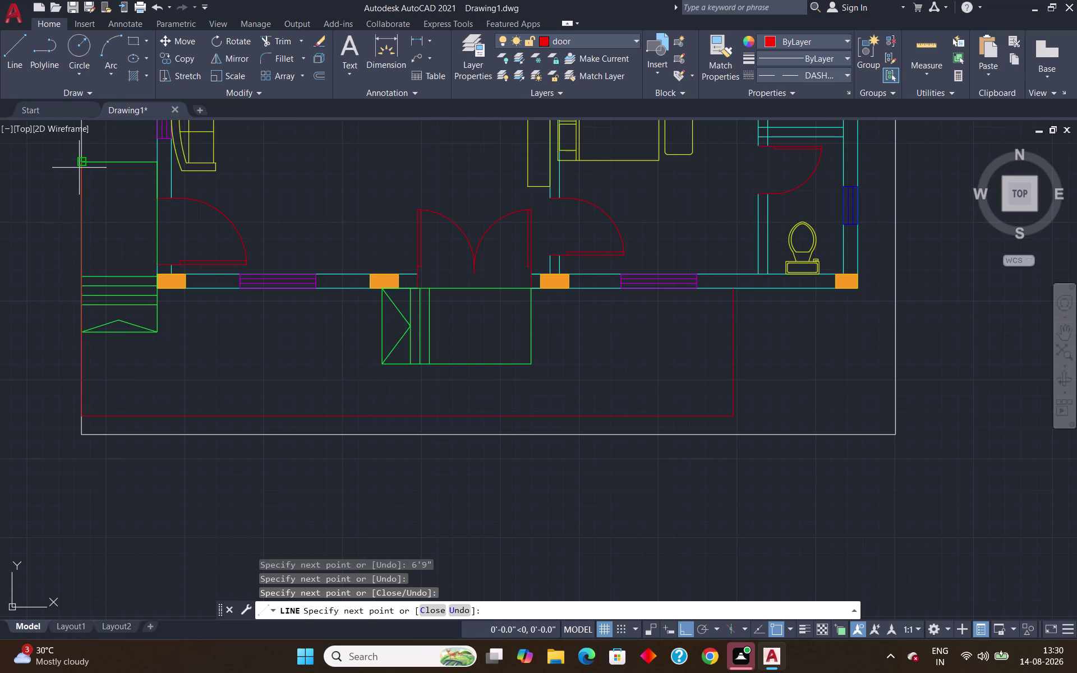
key(Return)
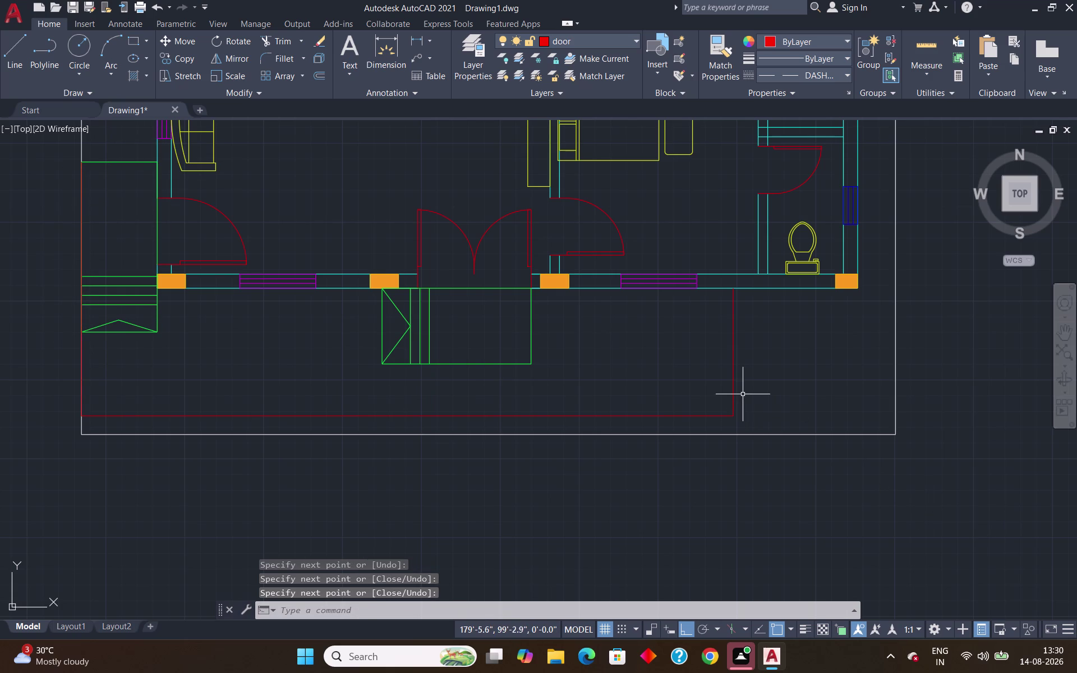
click(732, 384)
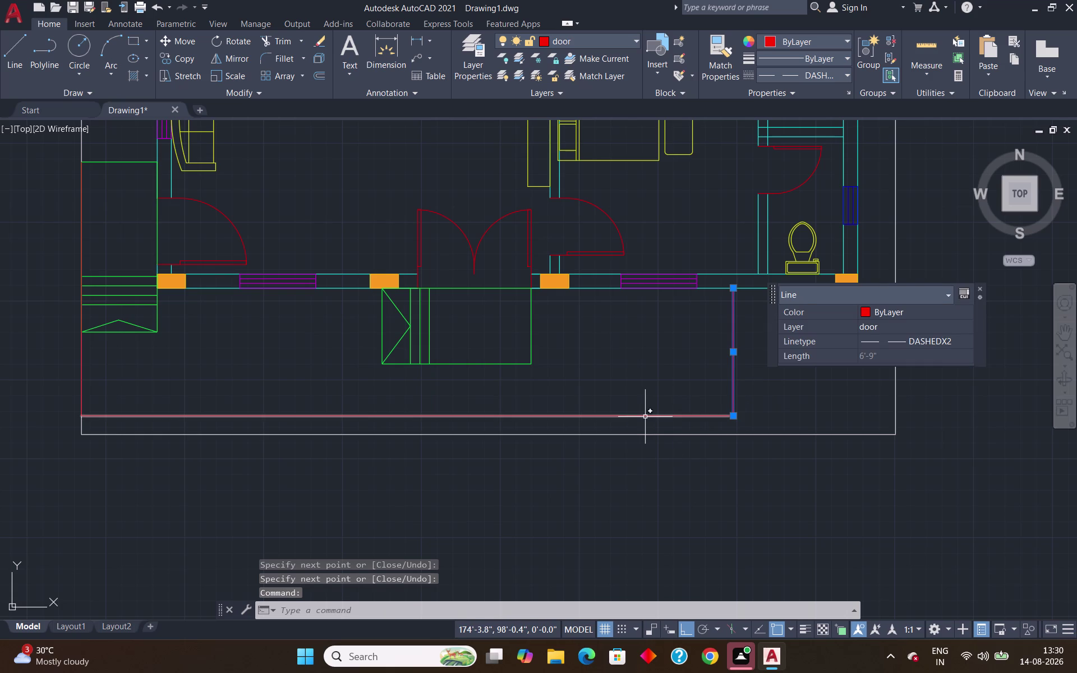
Select the three outline lines and change their linetype scale from 20 to 5 in Properties.
click(645, 416)
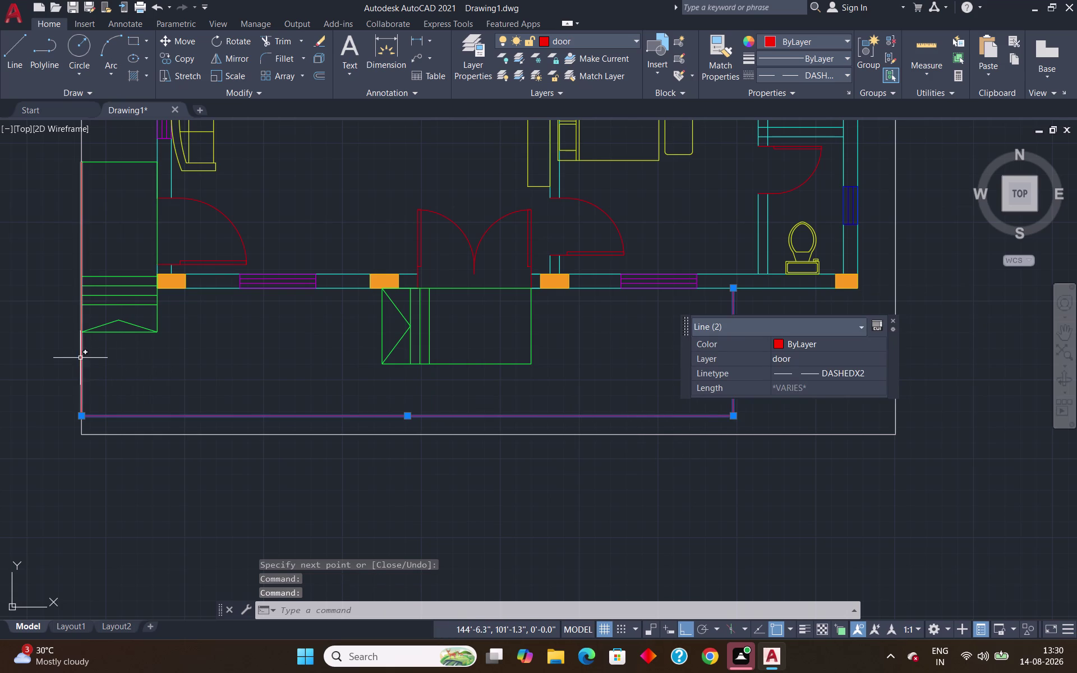
click(79, 358)
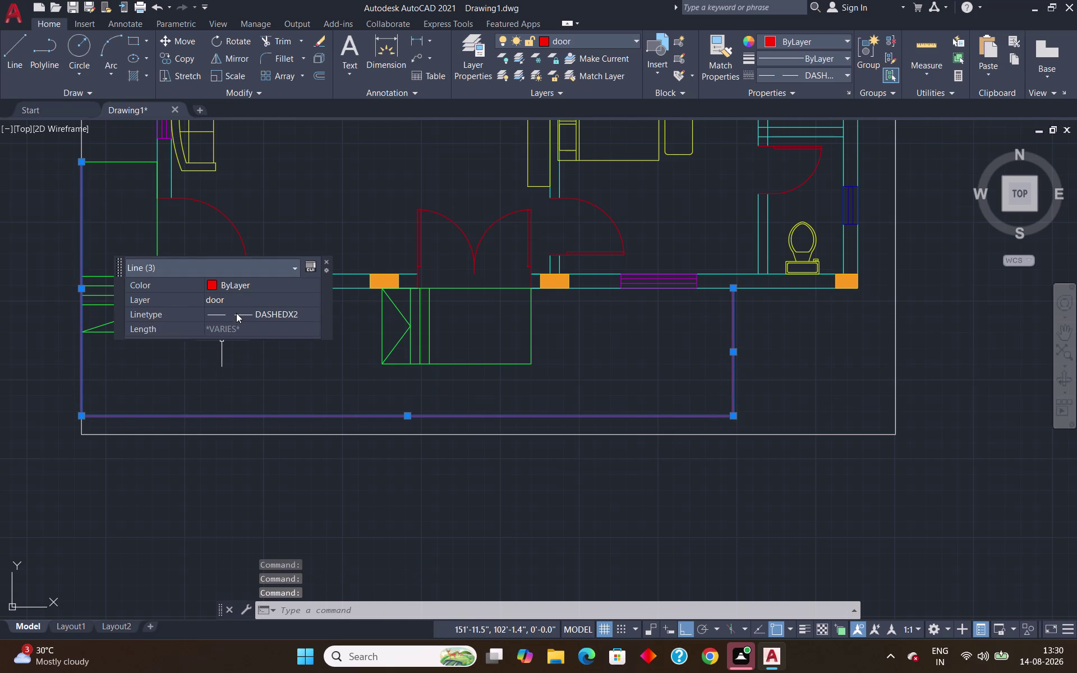
text(pr)
key(Return)
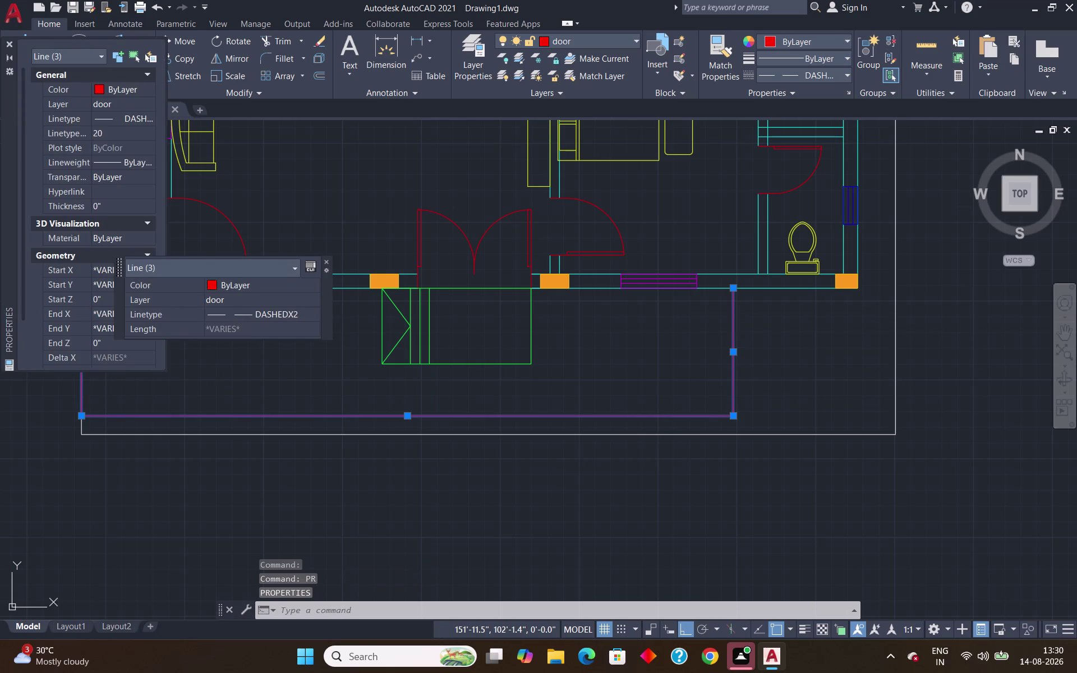
click(119, 116)
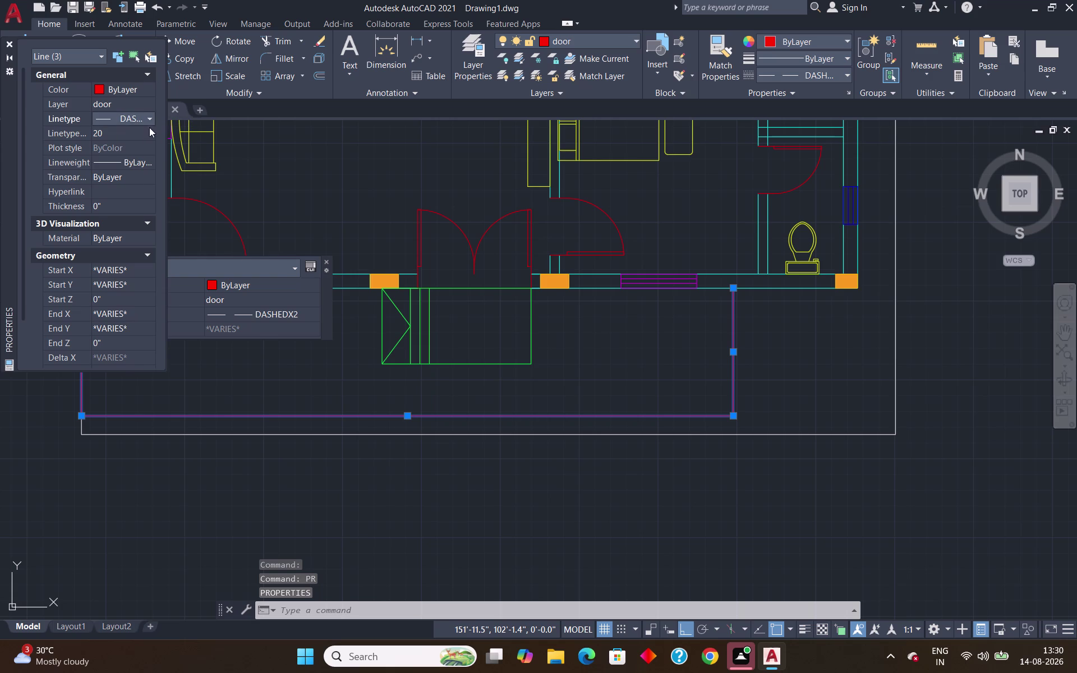
click(145, 116)
click(130, 163)
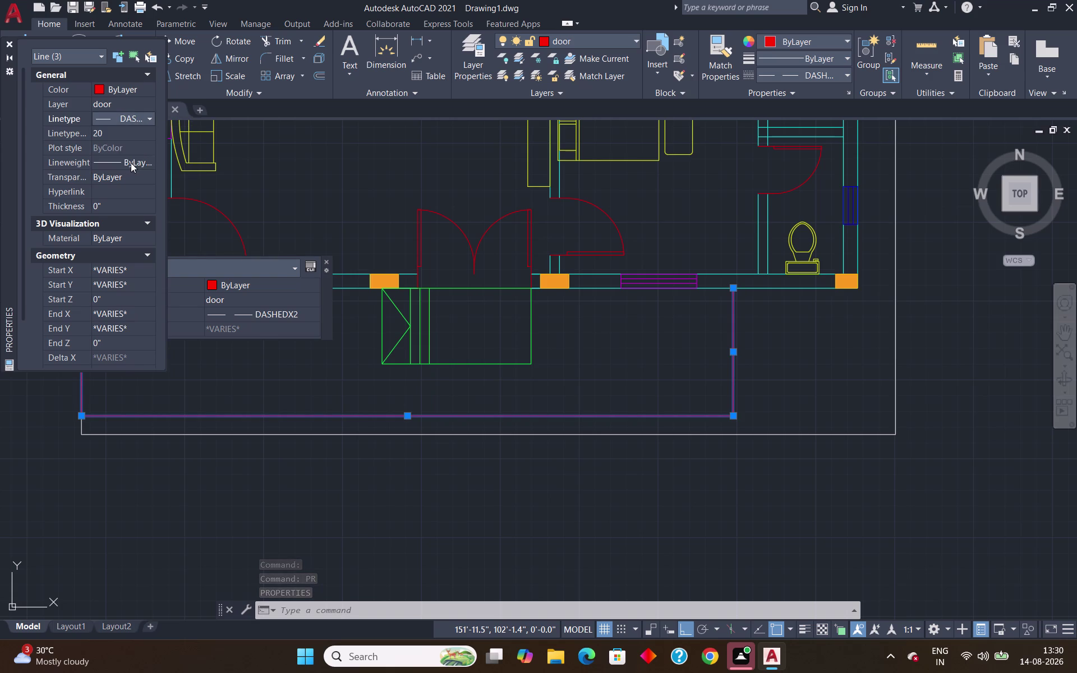
click(119, 134)
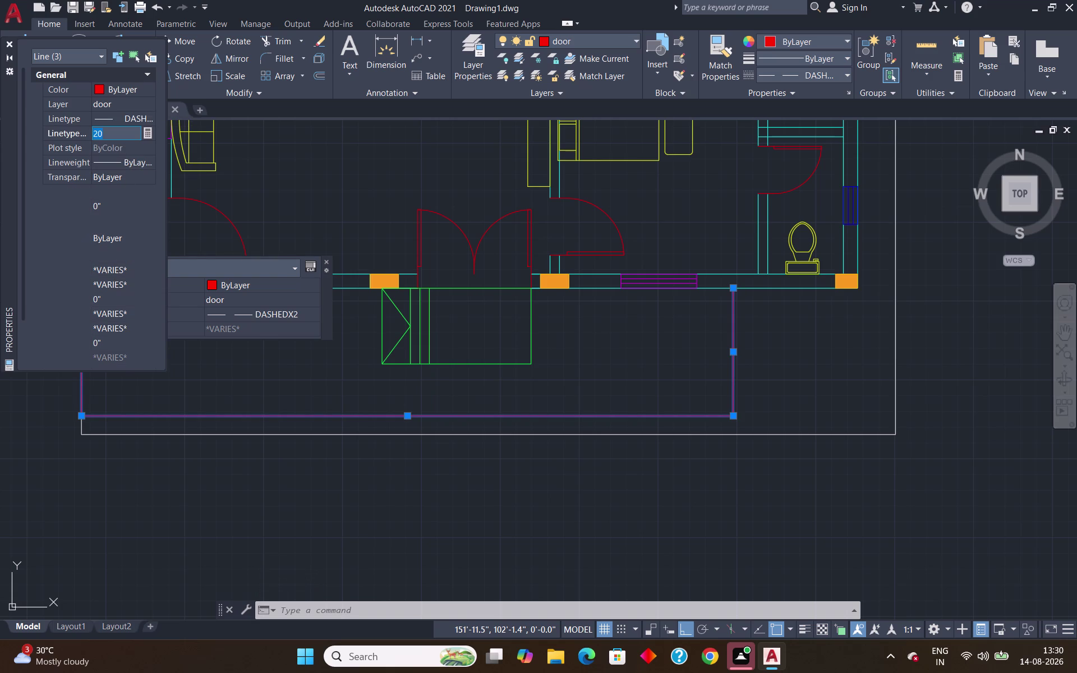
key(BackSpace)
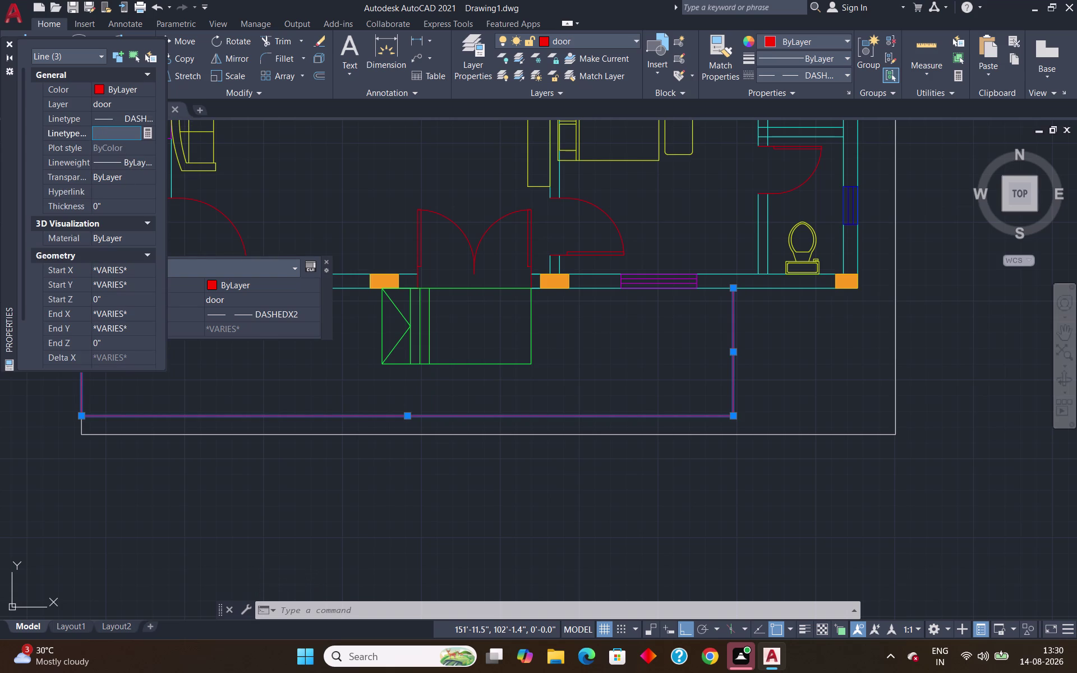
key(5)
click(128, 115)
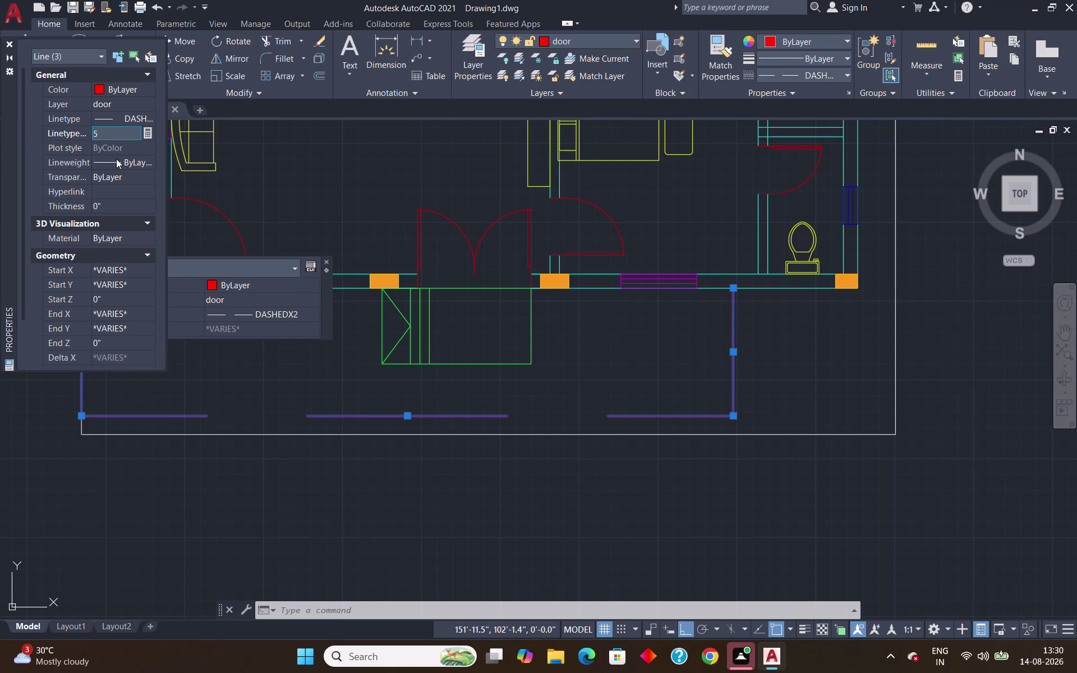
Lower the outline lines' linetype scale further, first to 1 and then to 0.5.
click(109, 135)
key(BackSpace)
key(2)
key(BackSpace)
key(1)
key(Return)
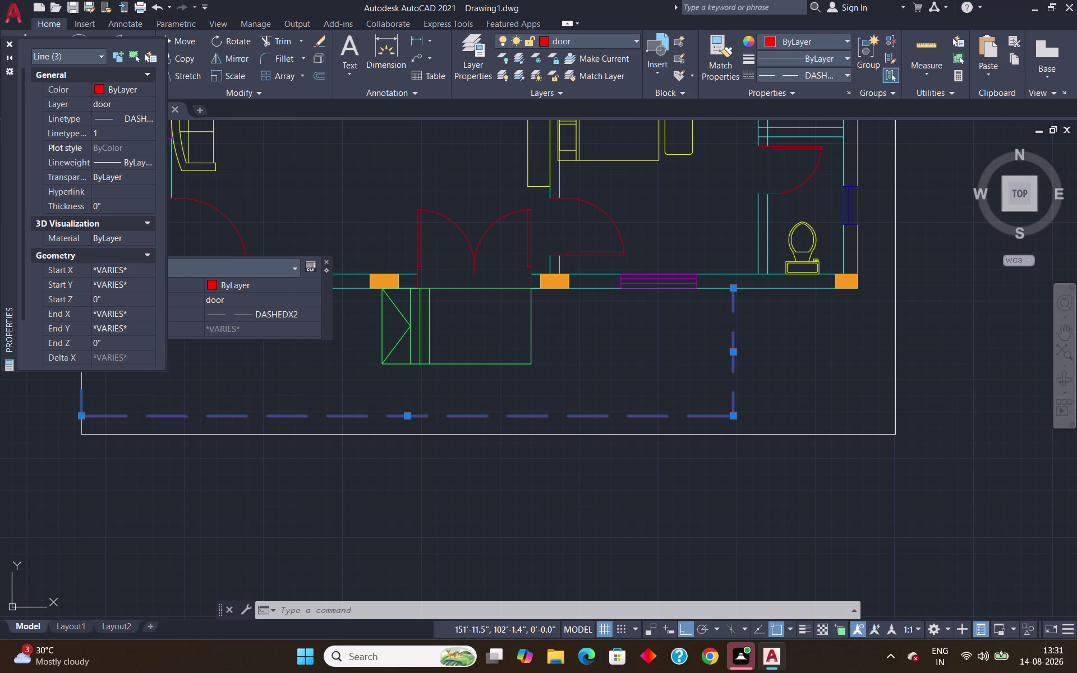
key(BackSpace)
click(111, 128)
key(BackSpace)
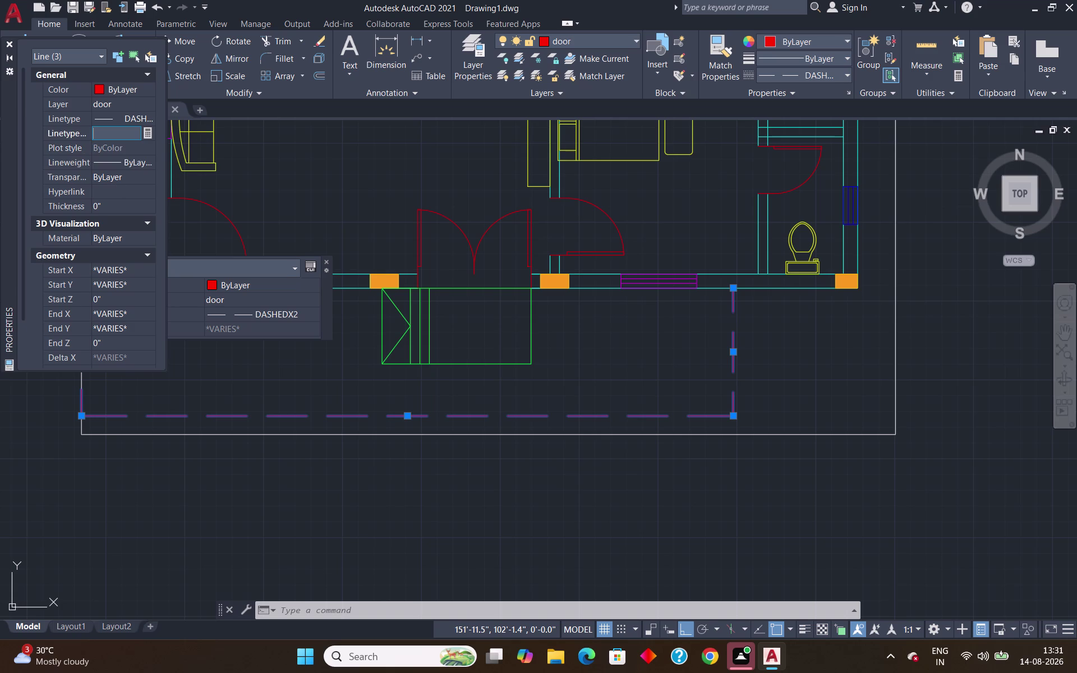
text(0.)
text(5)
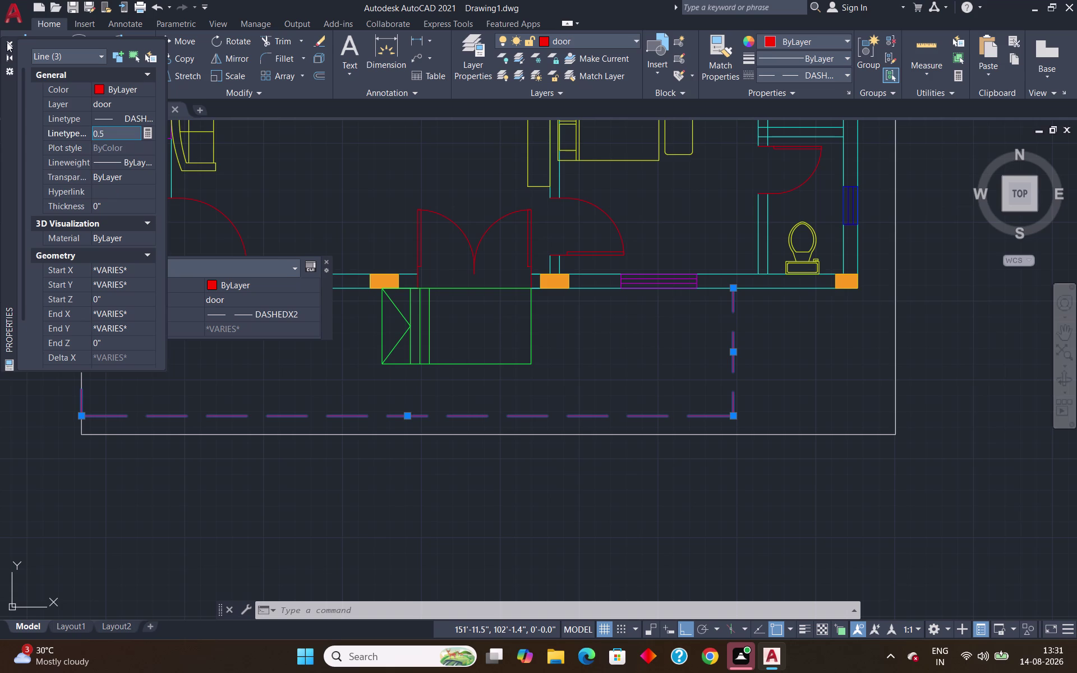
click(8, 40)
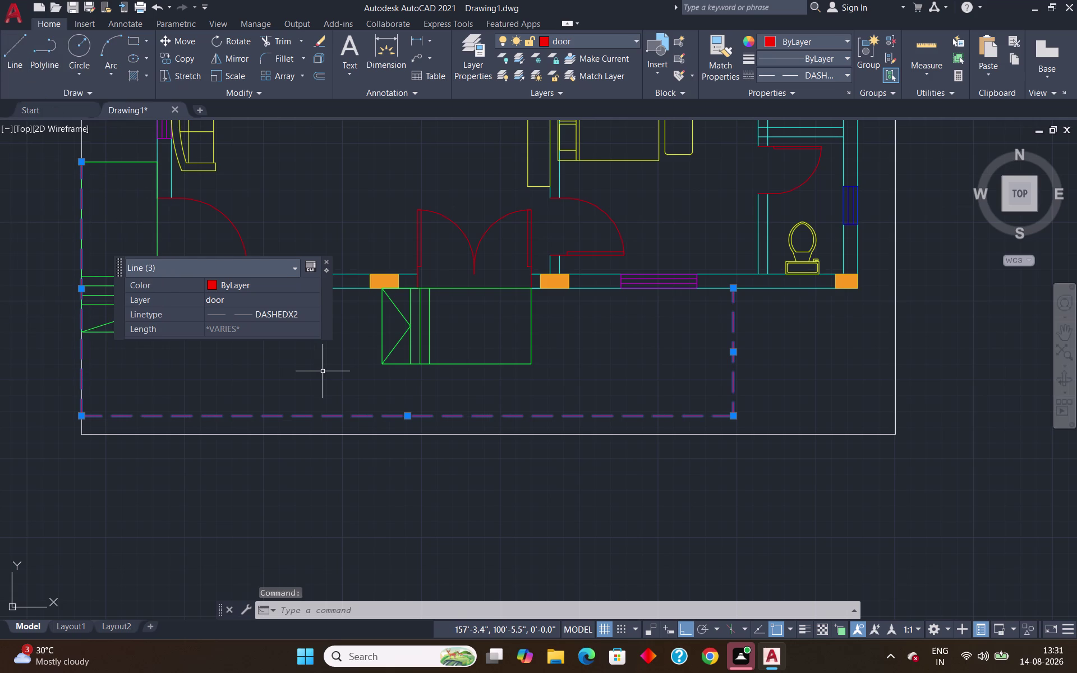
Clear the outline selection and zoom in on the porch area.
key(Escape)
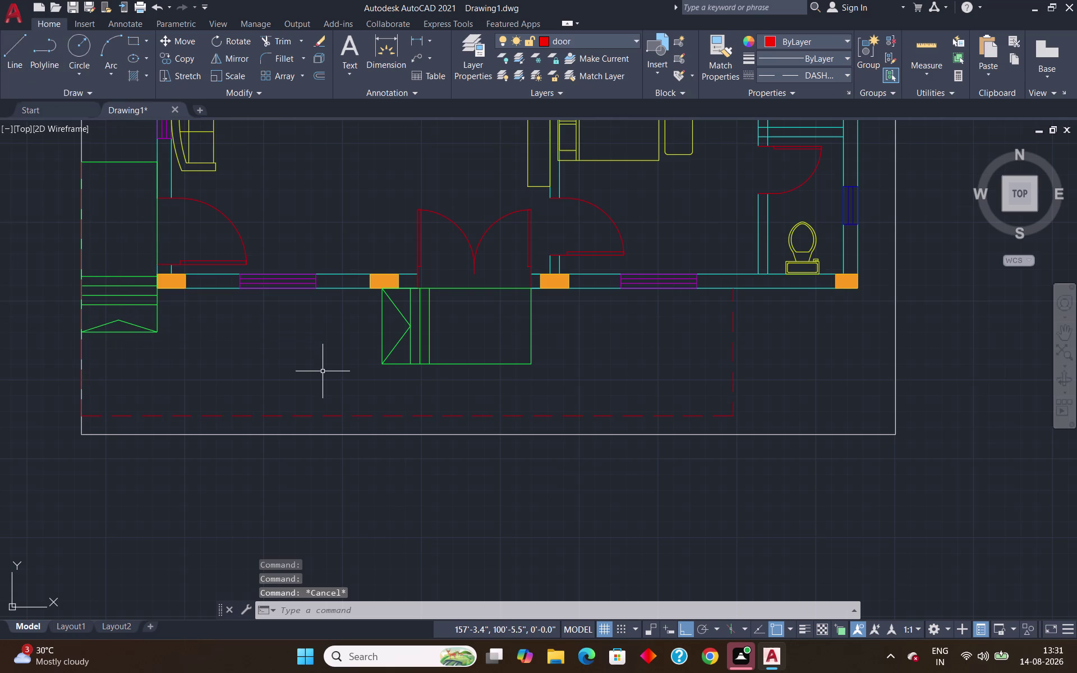
scroll(down, 3)
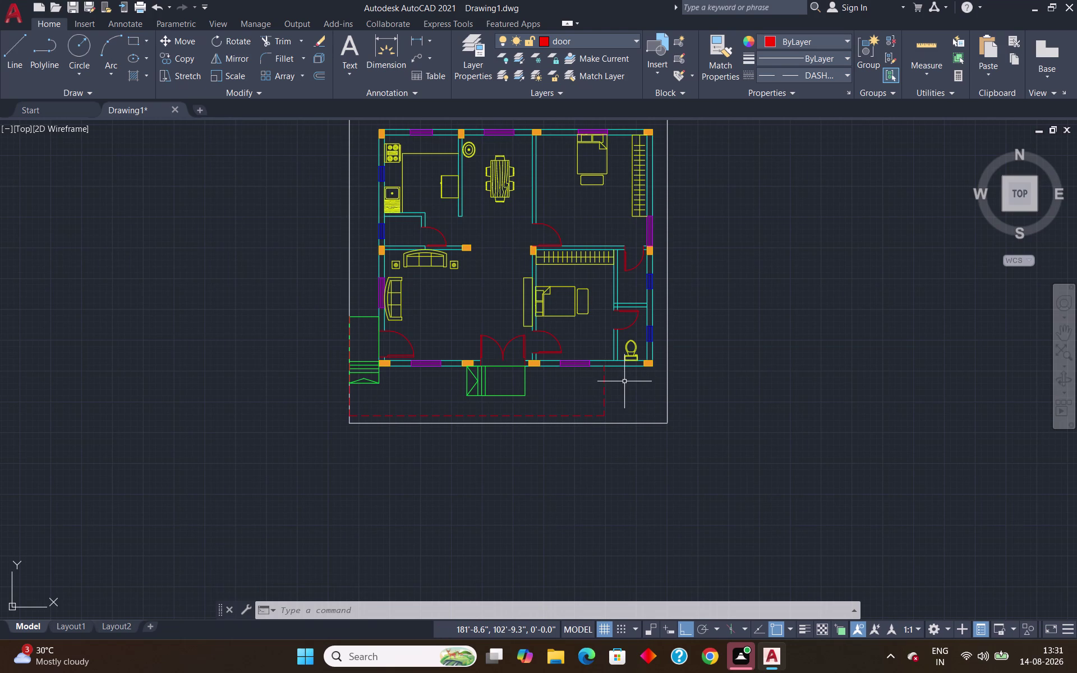
scroll(up, 3)
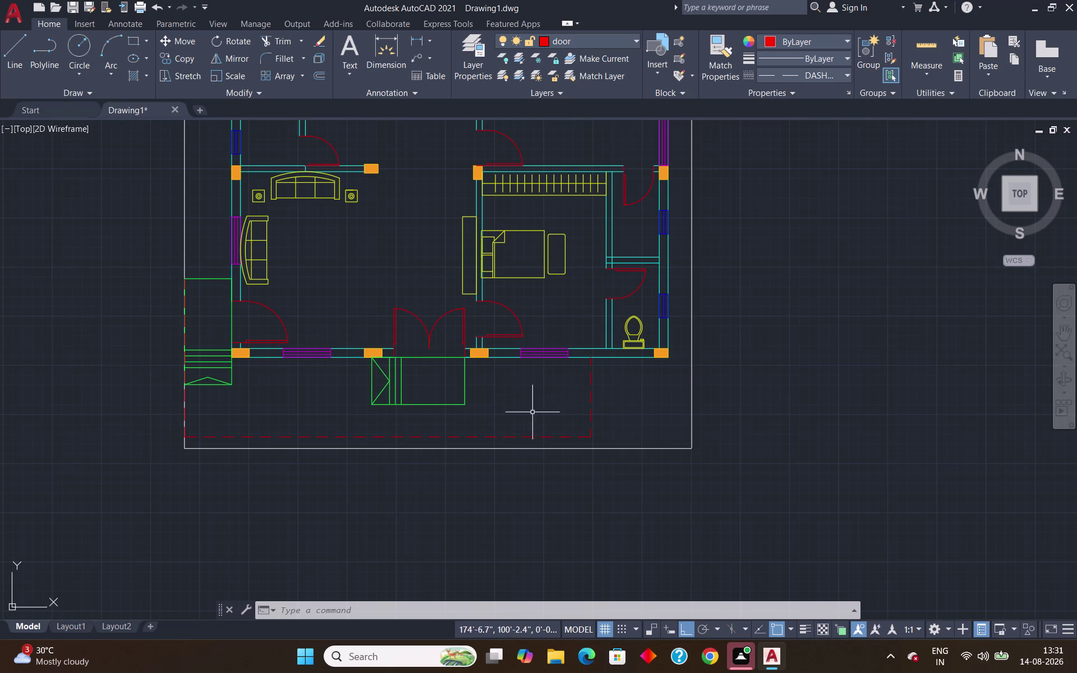
scroll(up, 3)
scroll(down, 3)
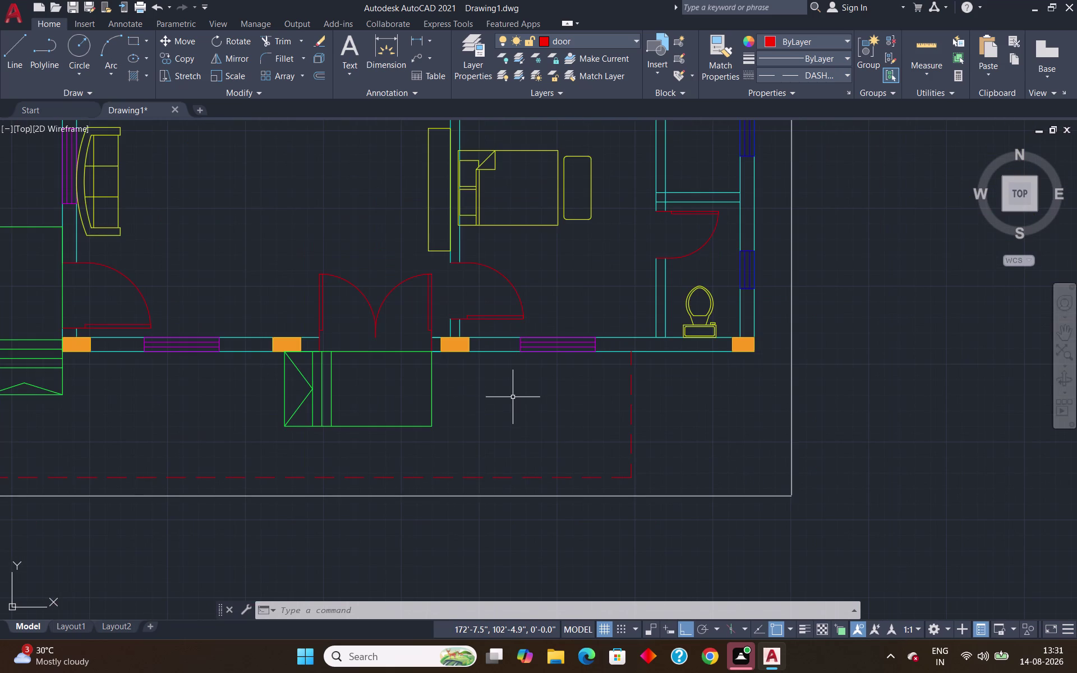
Draw a vertical line from the front wall down to the porch's bottom edge.
key(l)
key(Return)
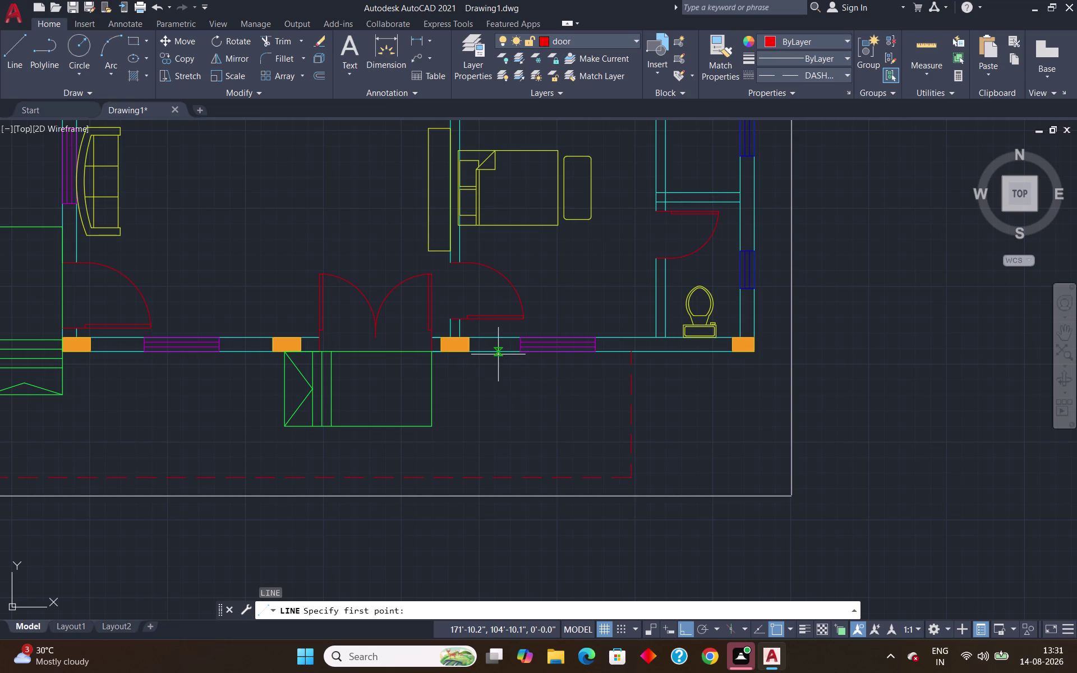
click(495, 352)
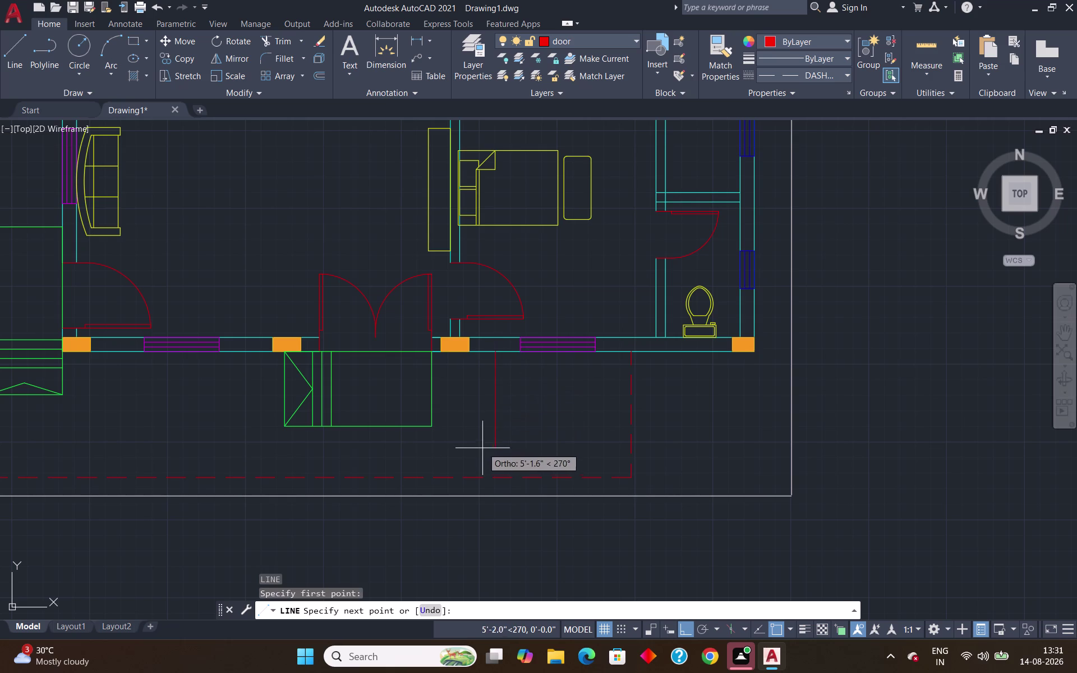
click(497, 479)
key(Return)
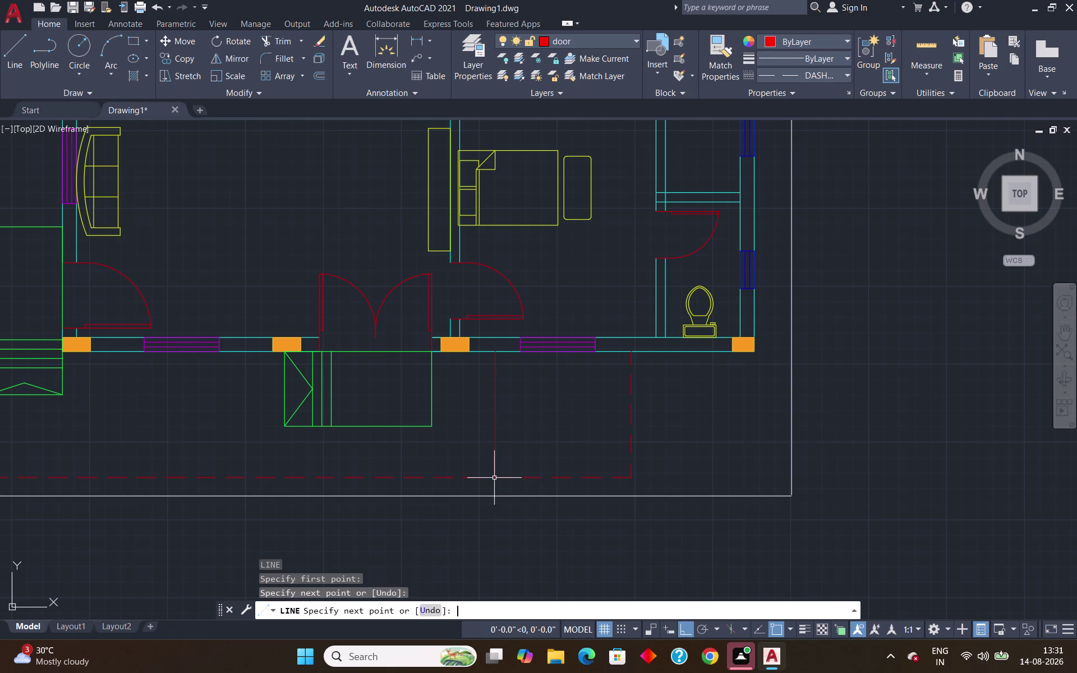
Set the new vertical line's linetype scale to 0.5 in Properties.
click(497, 435)
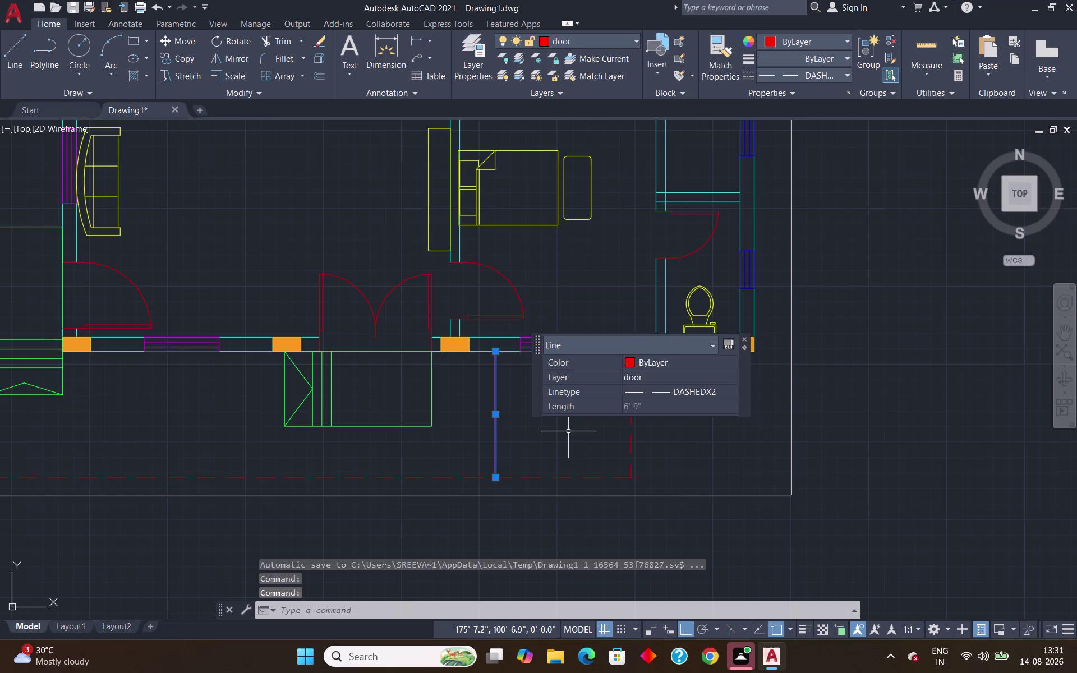
text(pr)
key(Return)
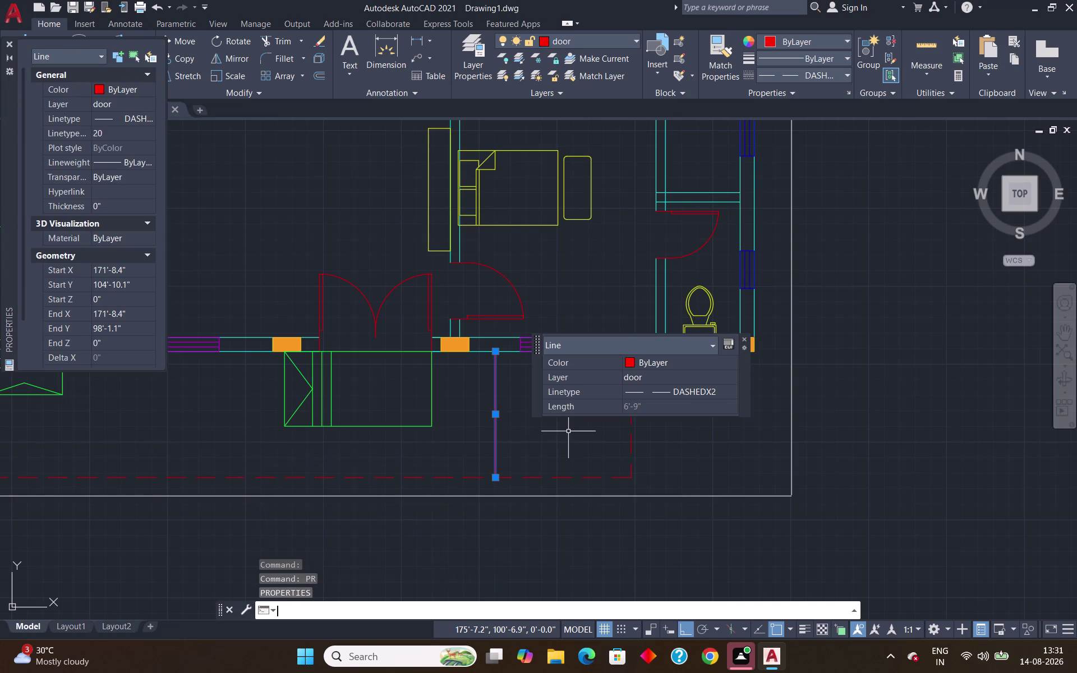
click(114, 134)
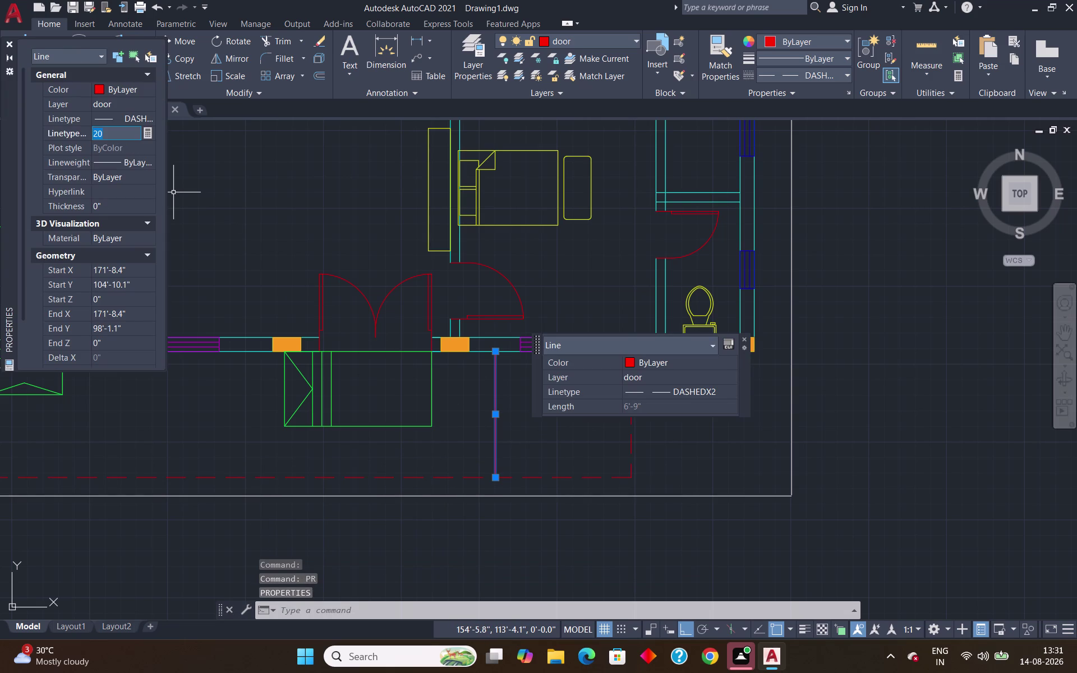
key(BackSpace)
text(0)
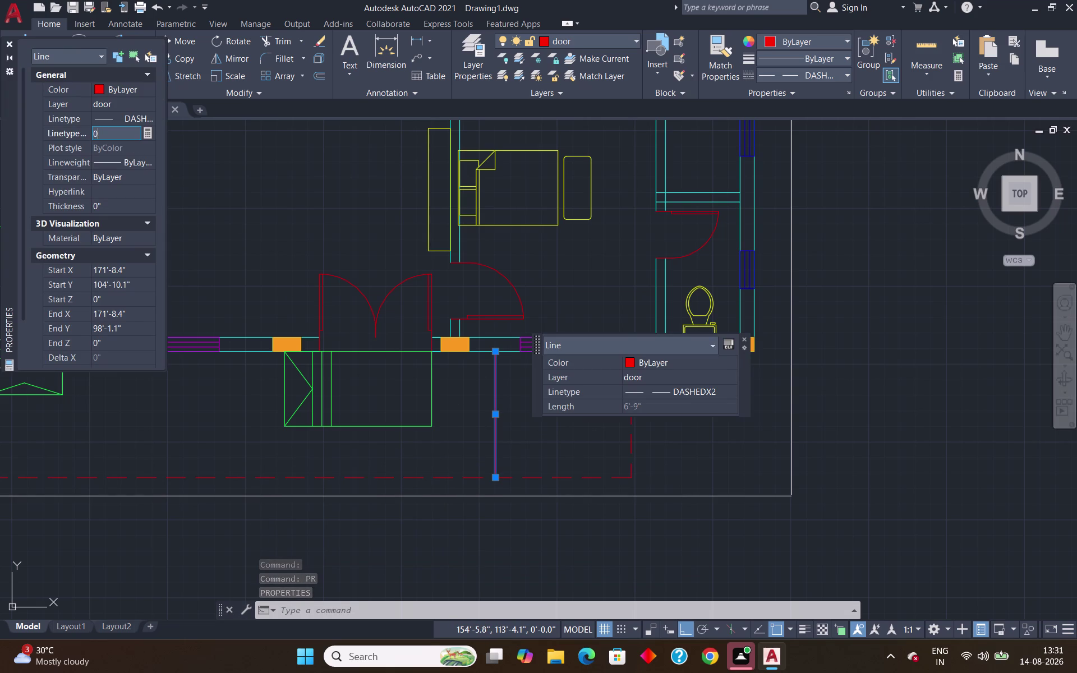
text(.5)
key(Return)
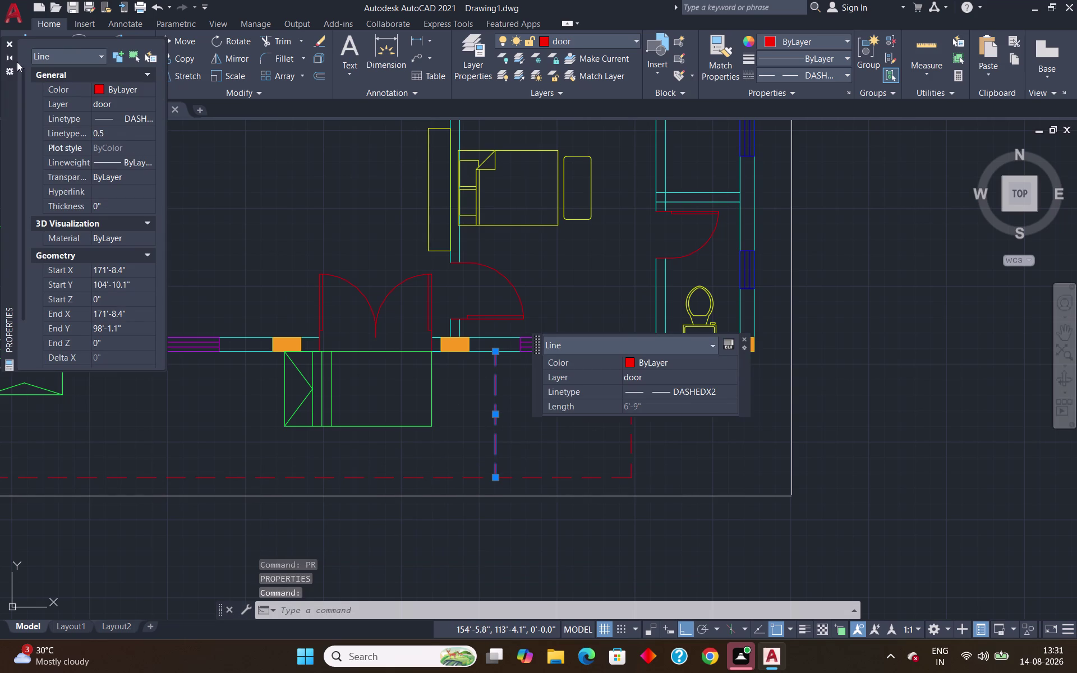
Deselect the line and set the default linetype scale to 0.5.
click(6, 37)
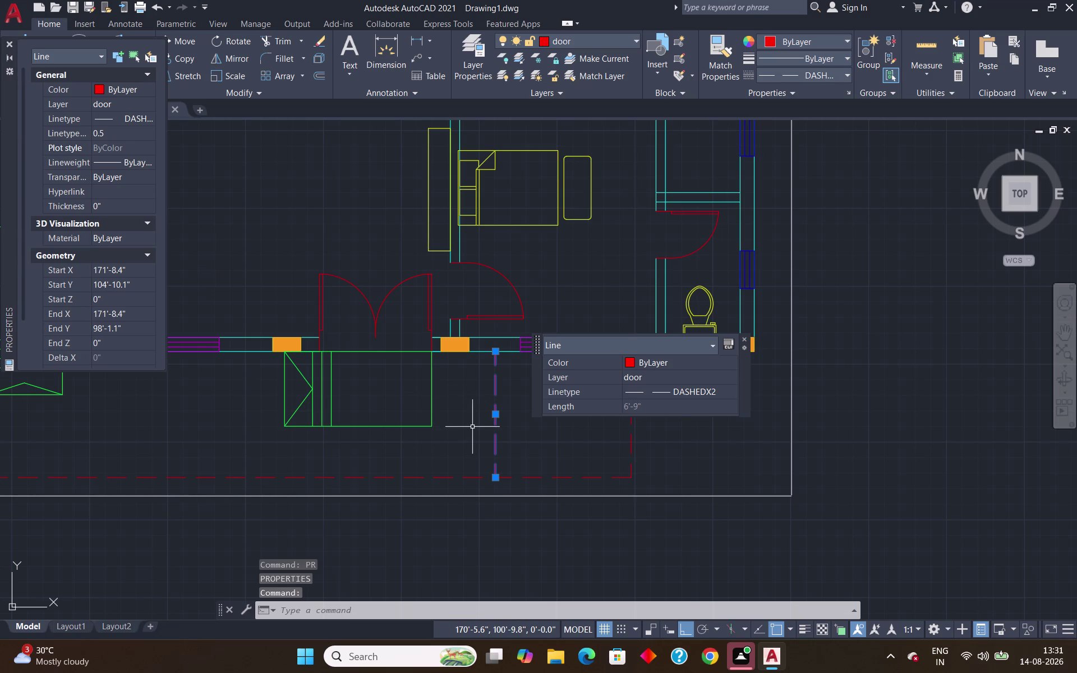
key(Escape)
key(Escape)
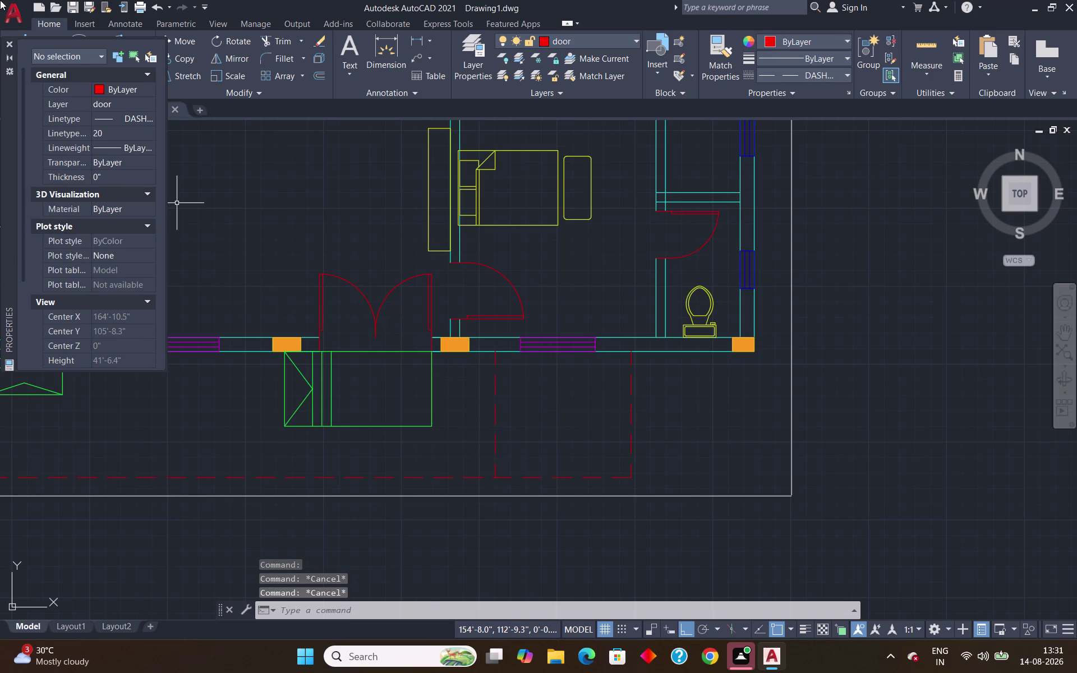
click(139, 125)
click(140, 129)
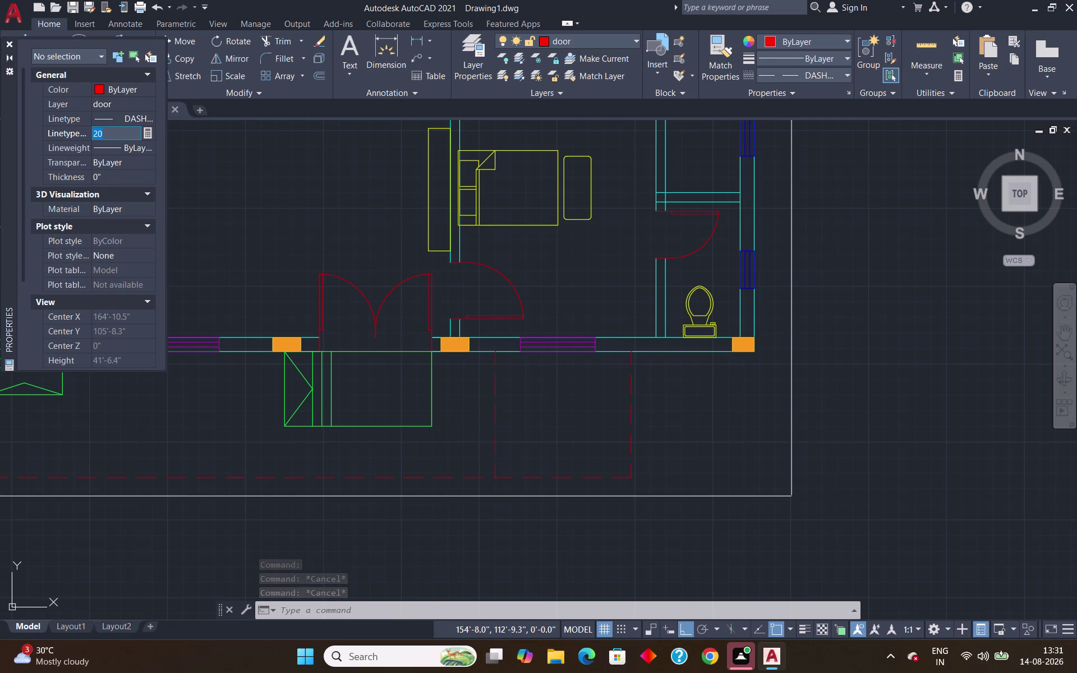
key(BackSpace)
key(0)
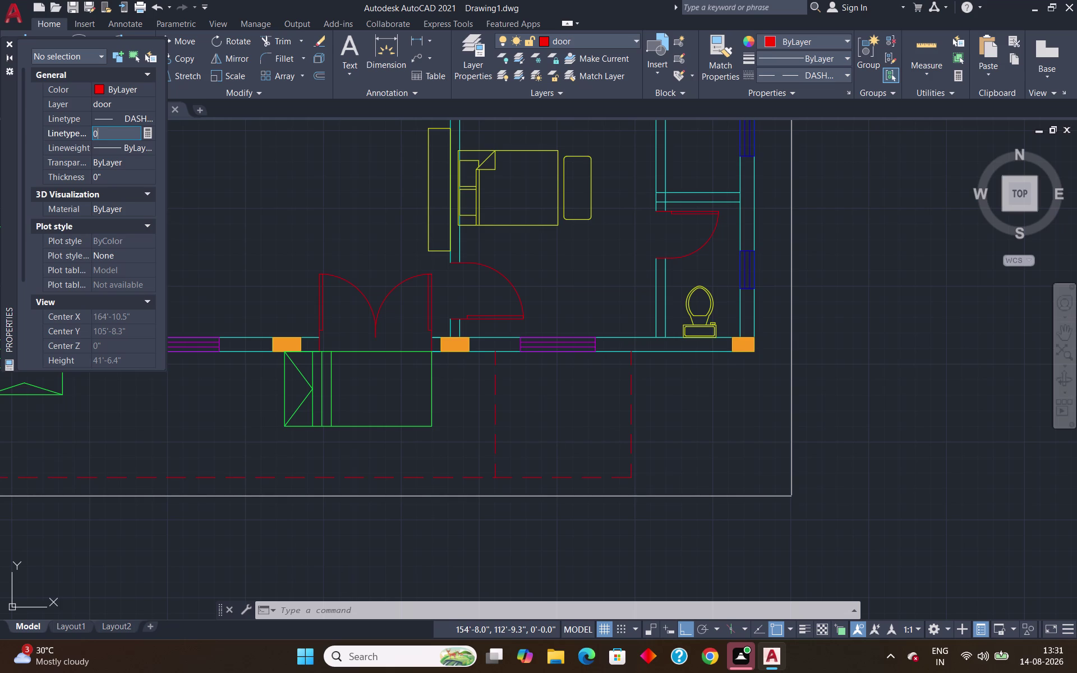
text(.5)
key(Return)
key(Escape)
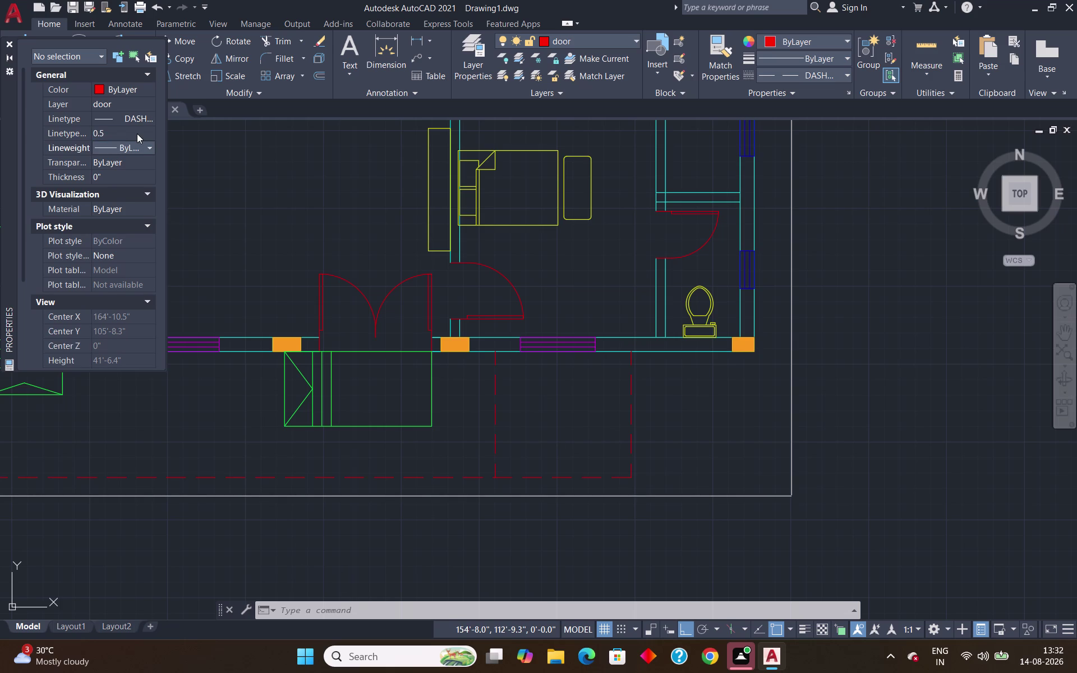
click(9, 44)
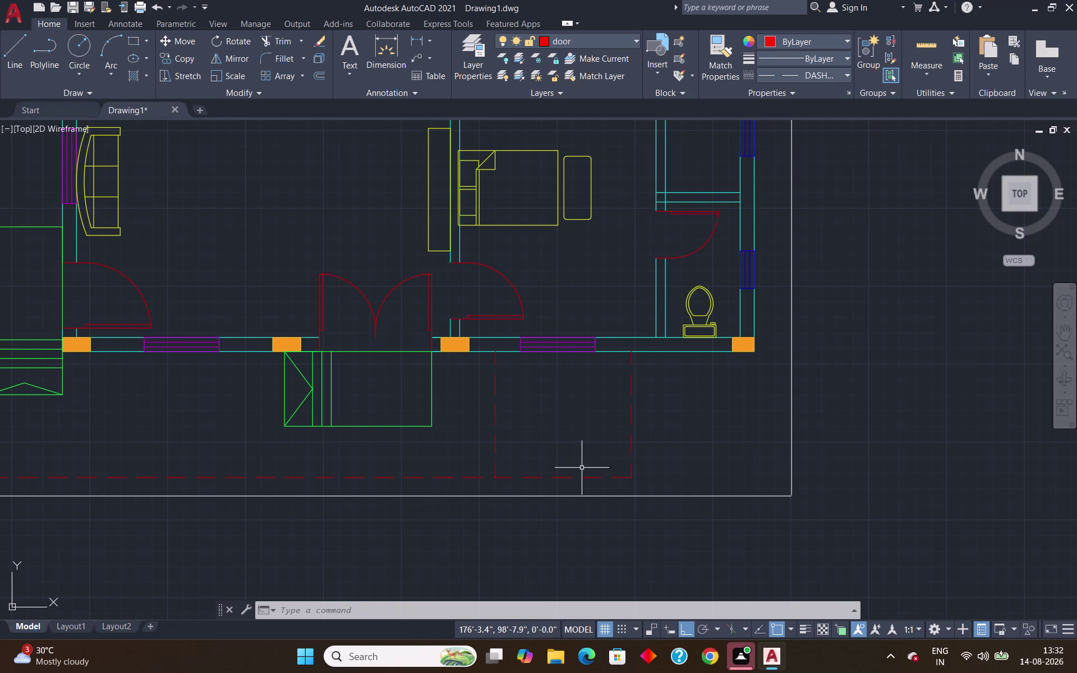
Trim the porch outline segments to the right of the new line.
text(tr)
key(Return)
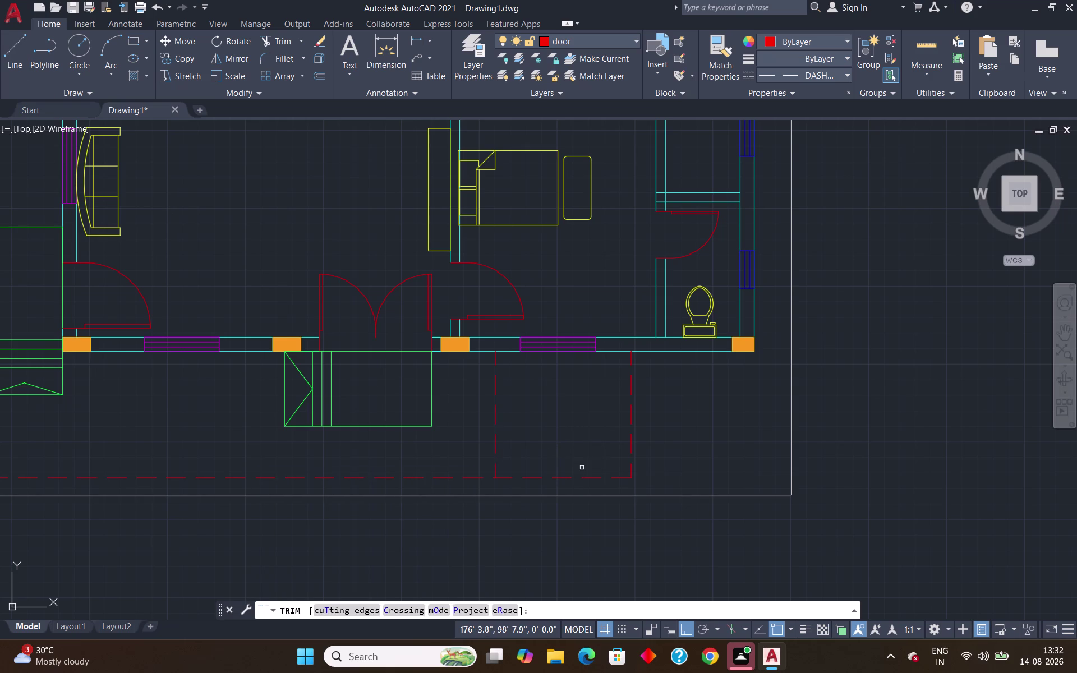
click(568, 479)
click(631, 436)
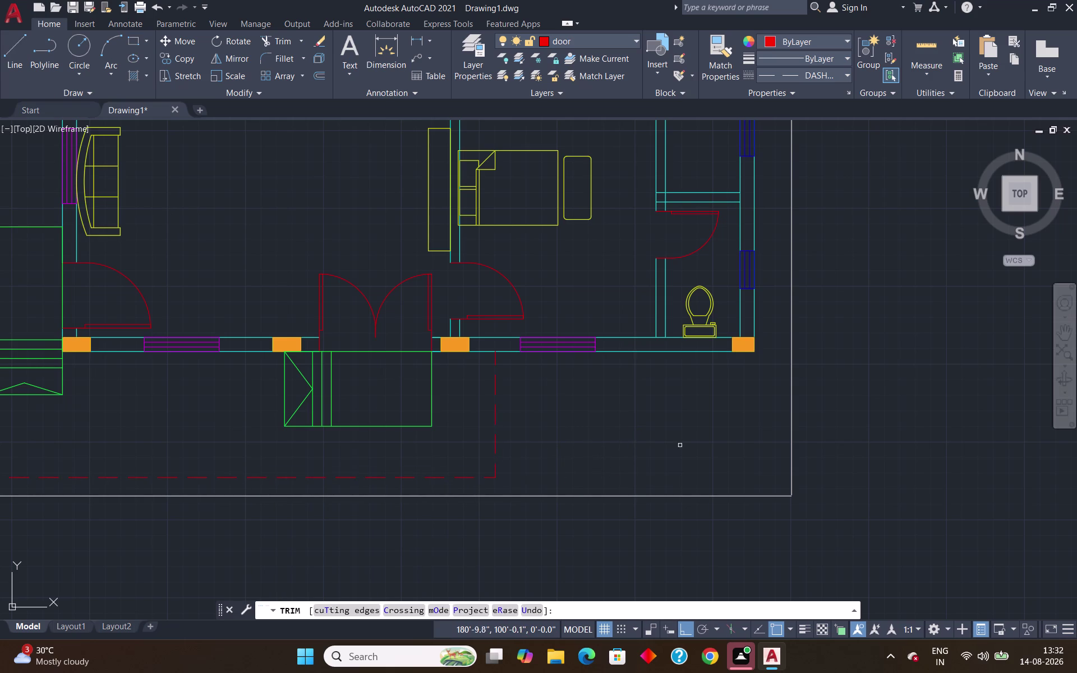
key(Escape)
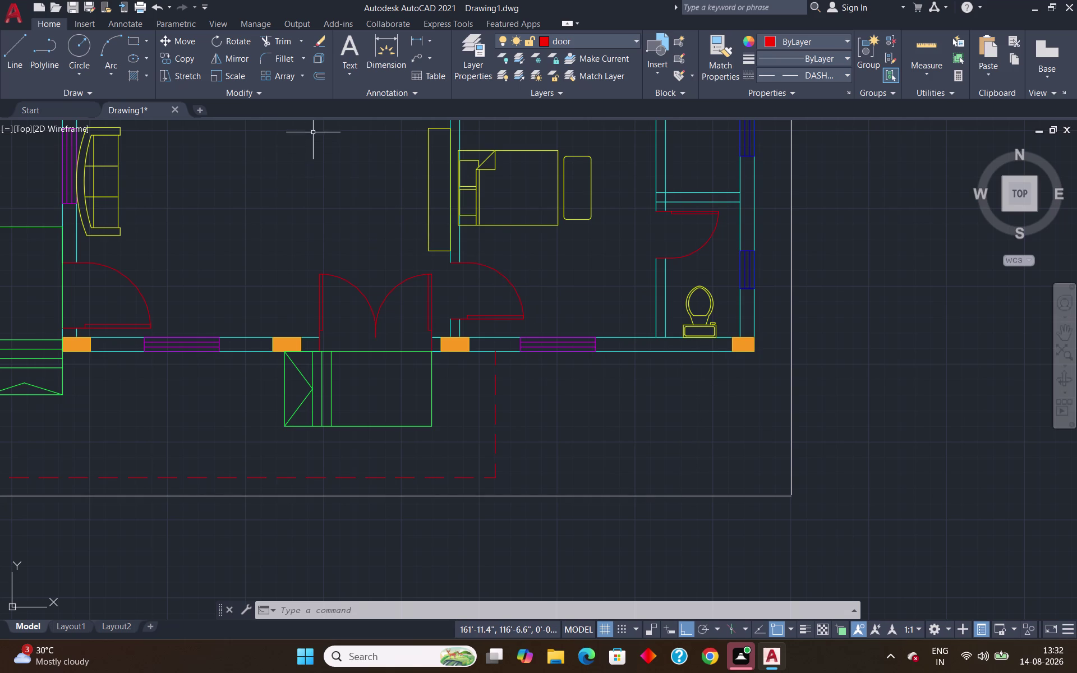
Make wall the current layer with linetype set to ByLayer.
click(554, 39)
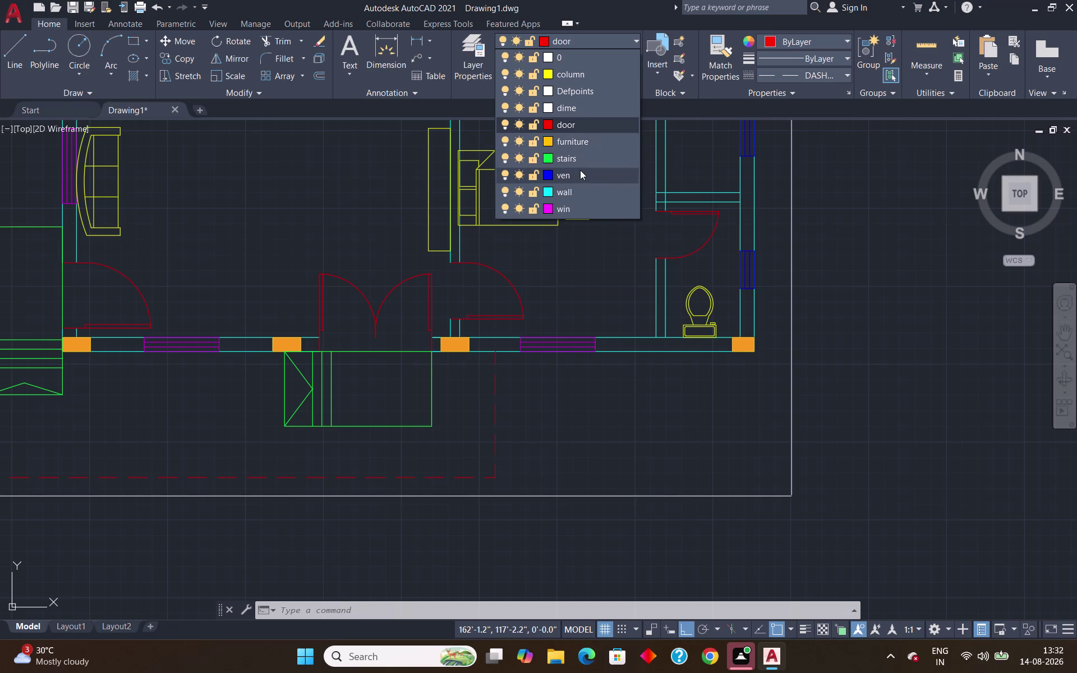
click(573, 192)
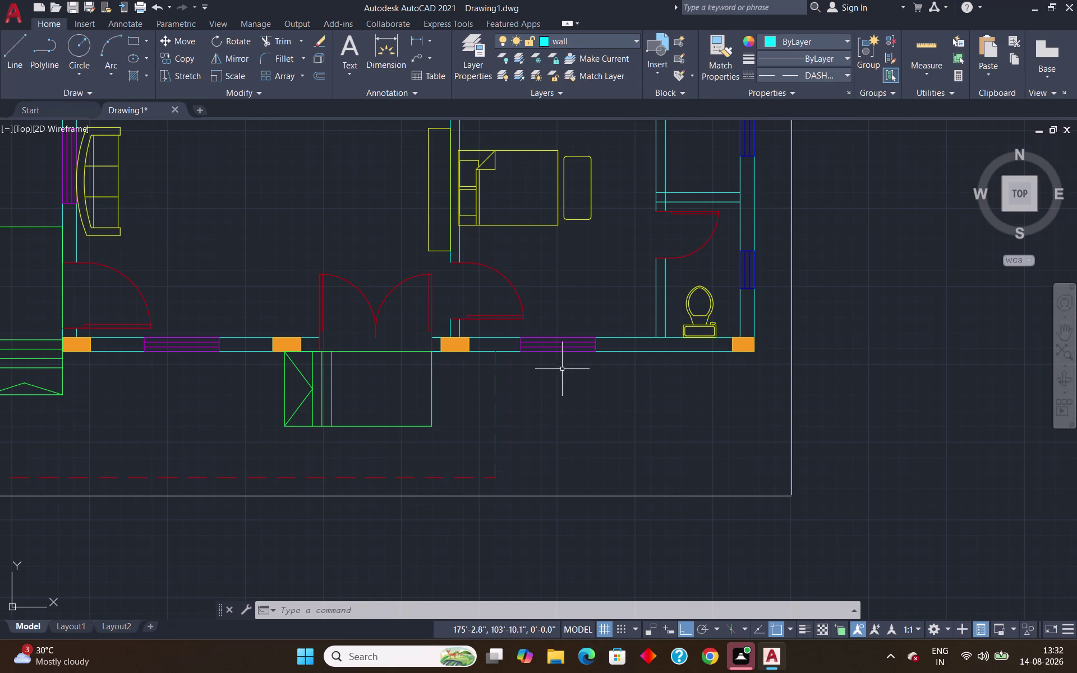
key(l)
key(Return)
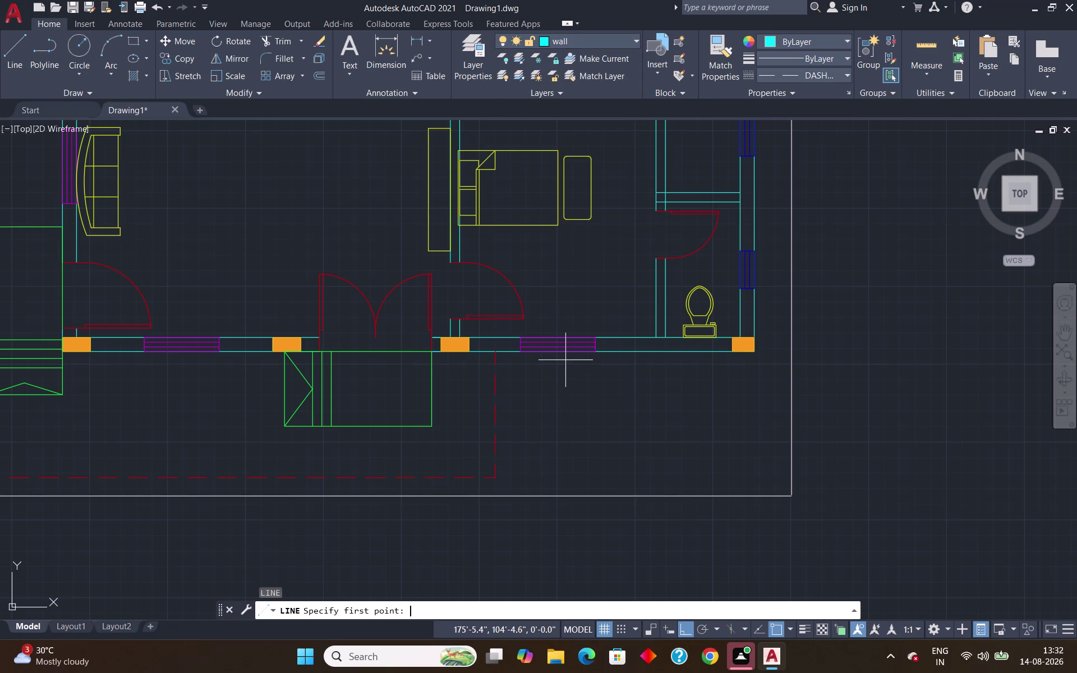
click(567, 351)
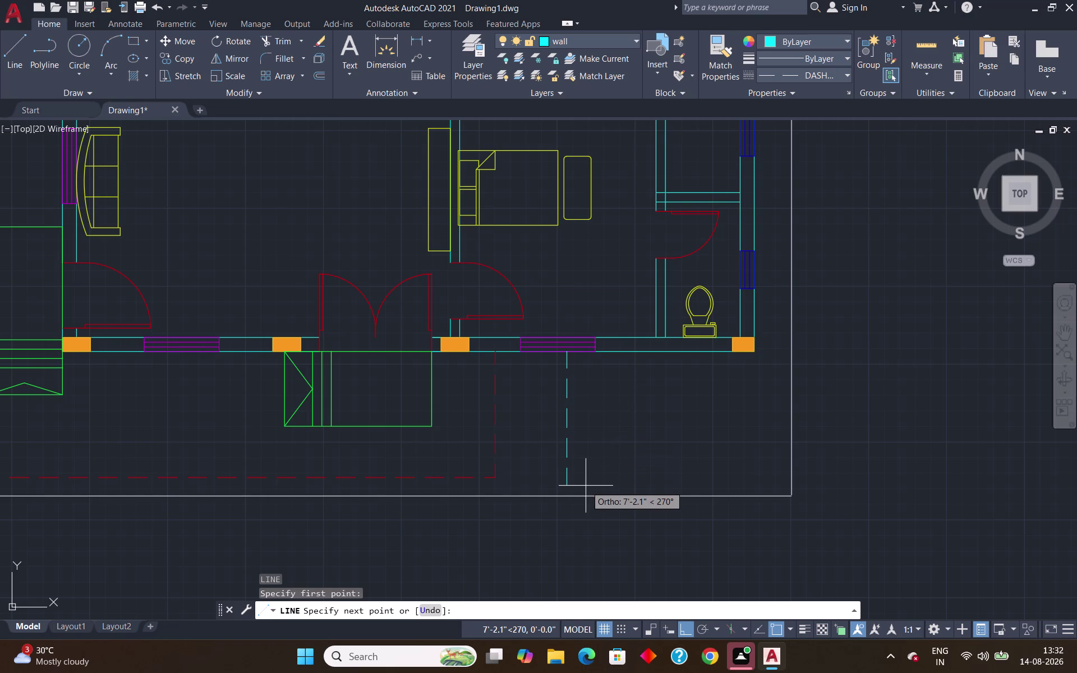
key(Escape)
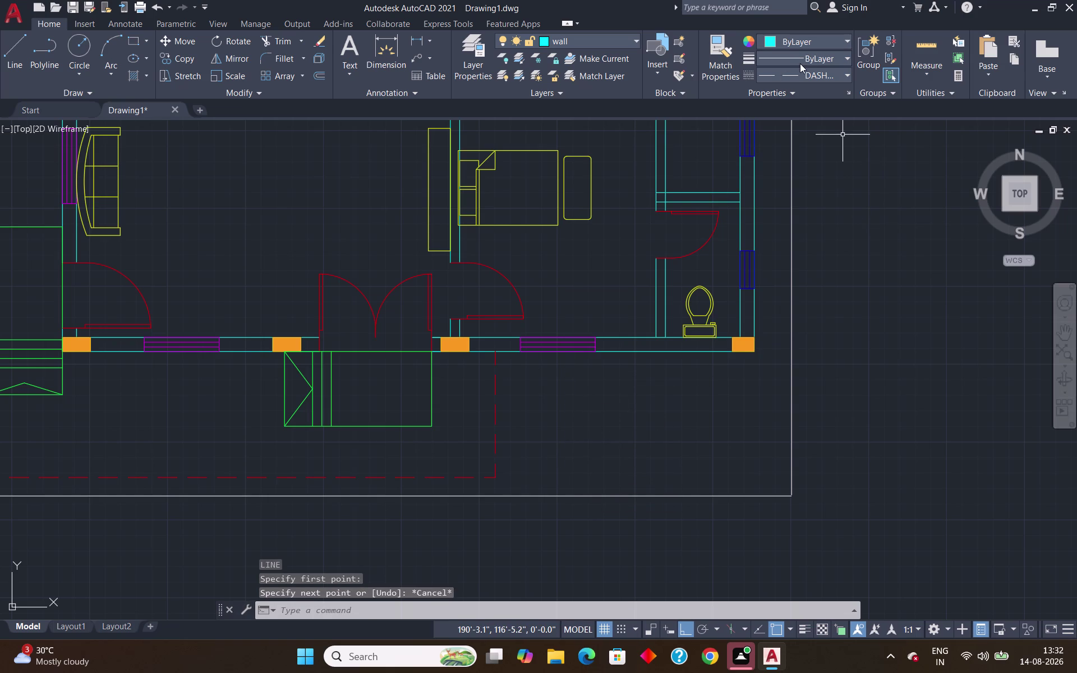
click(805, 71)
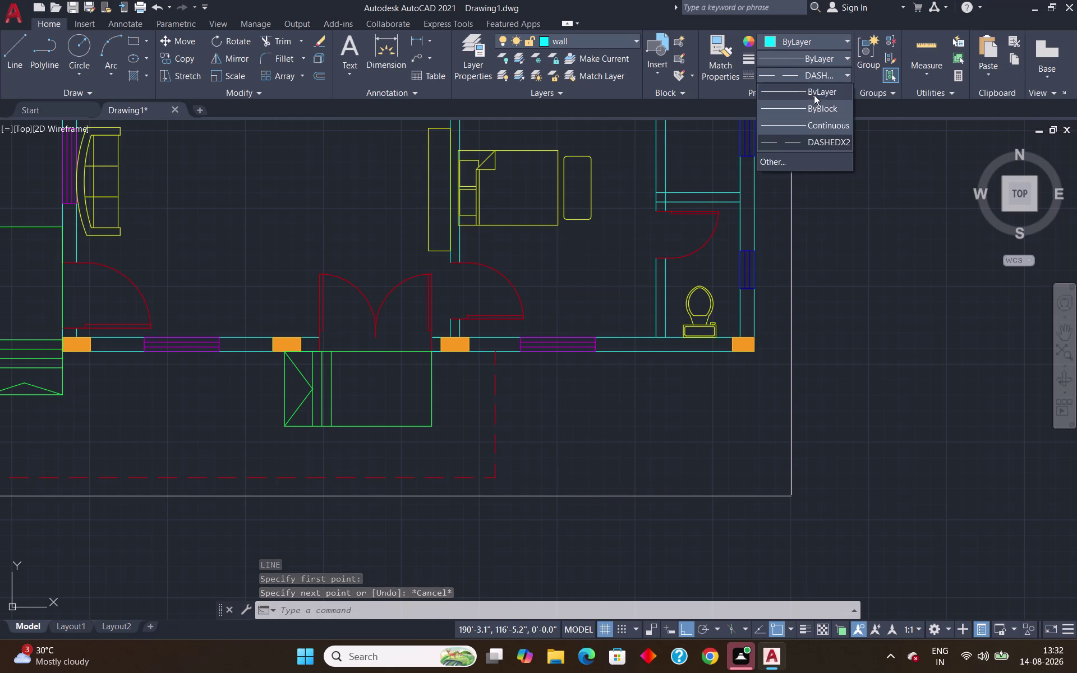
click(813, 95)
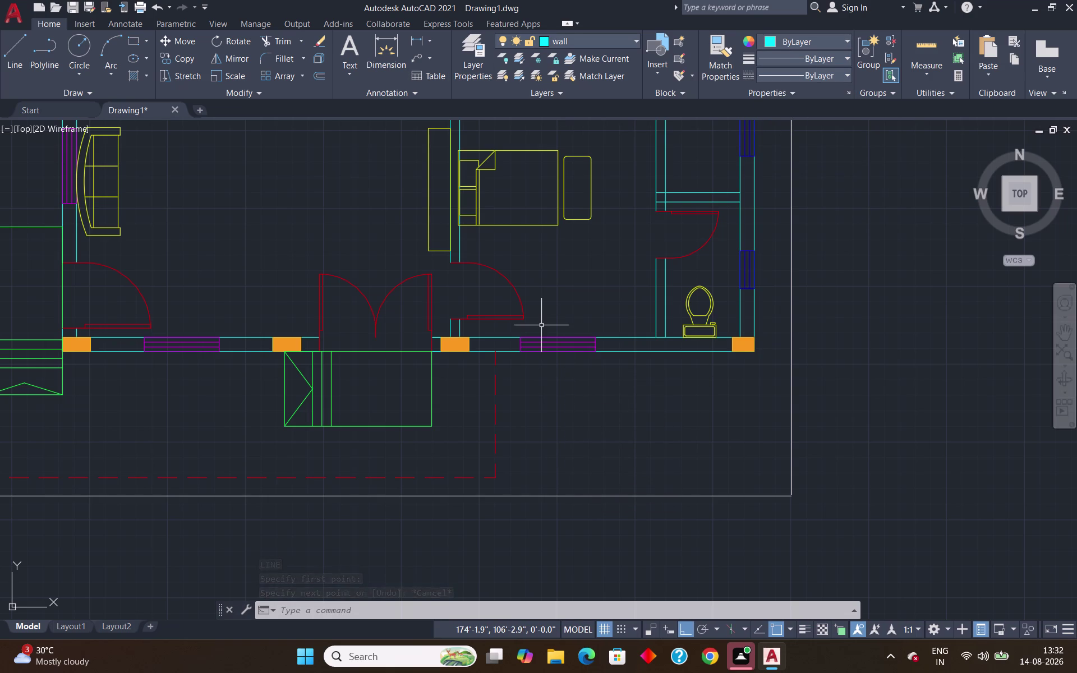
key(space)
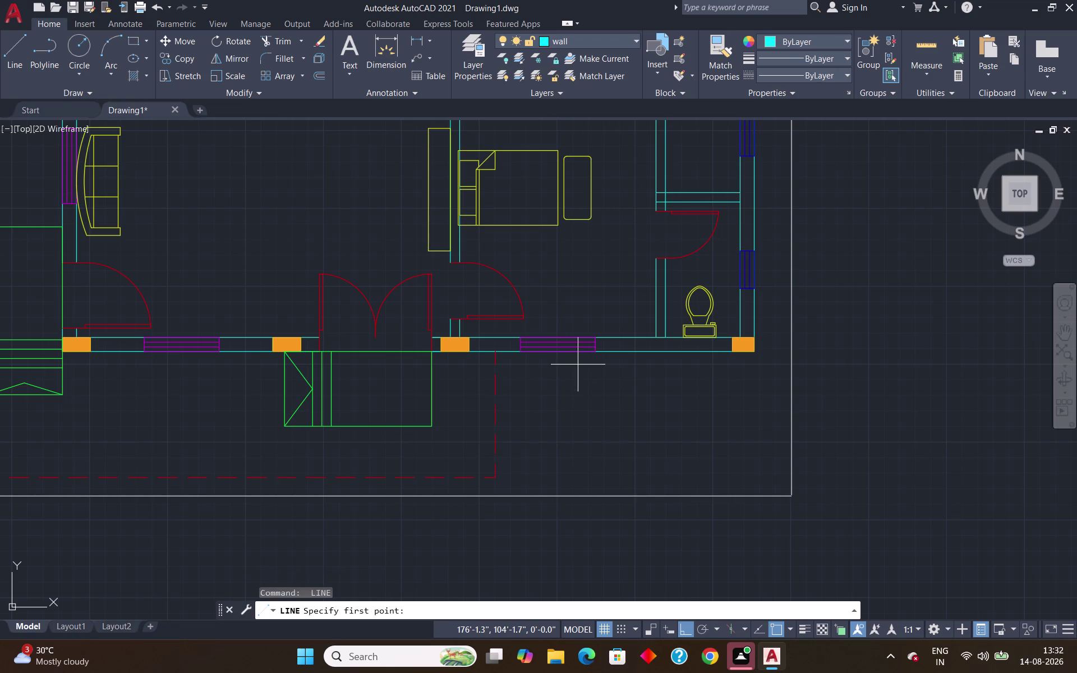
Delete the stray 4-foot vertical line below the front window.
click(564, 354)
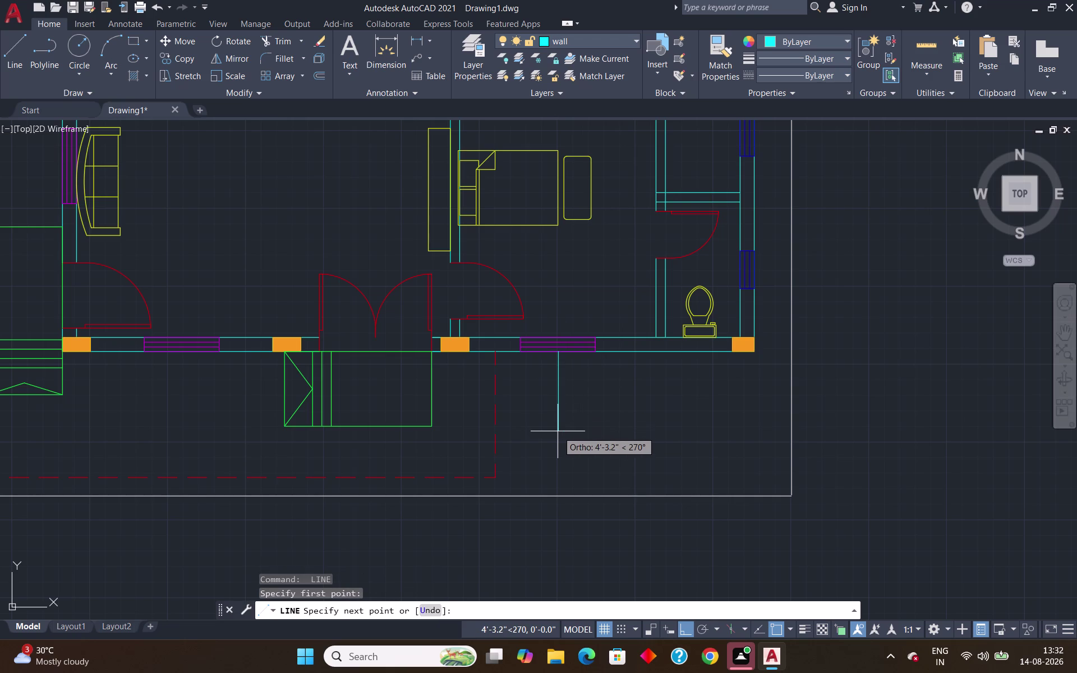
text(4')
key(Return)
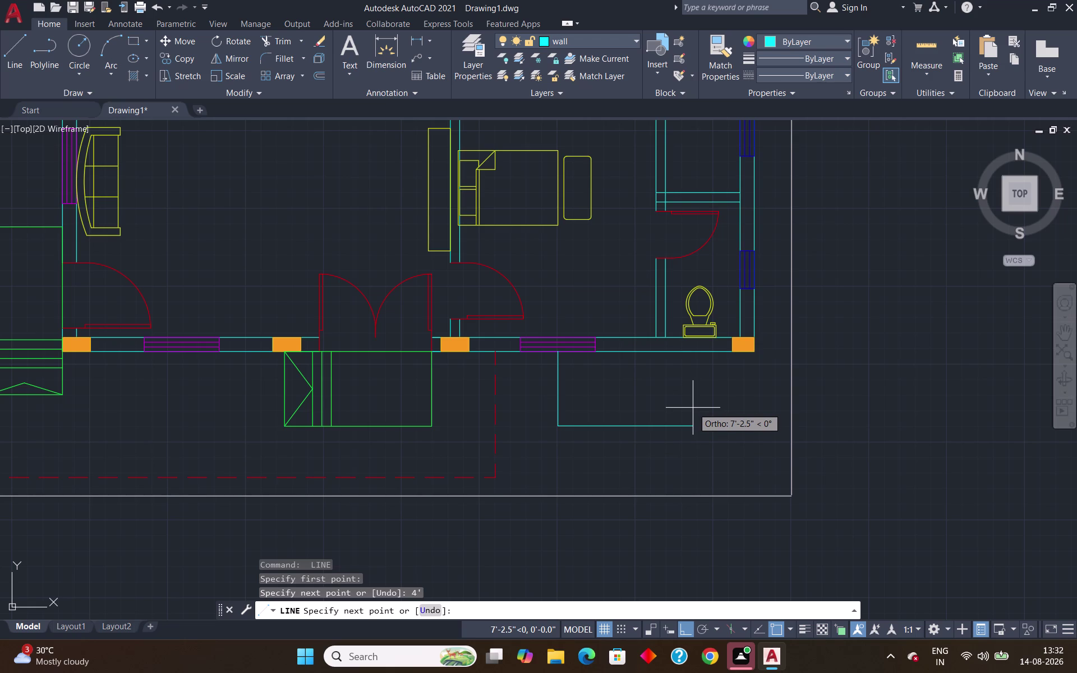
key(Escape)
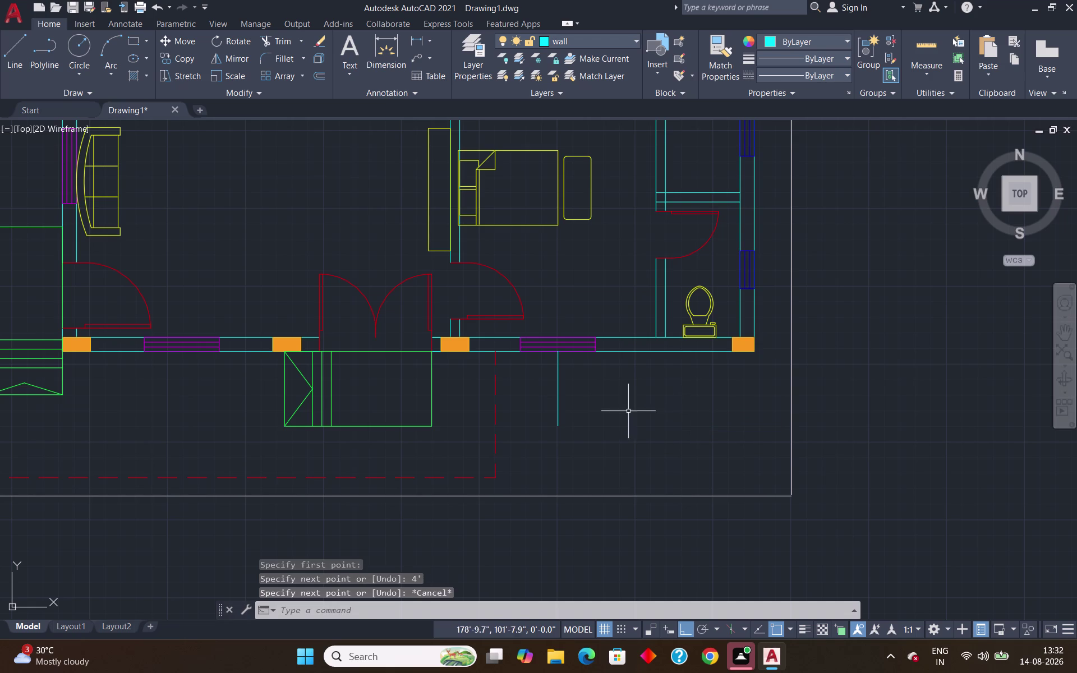
click(559, 388)
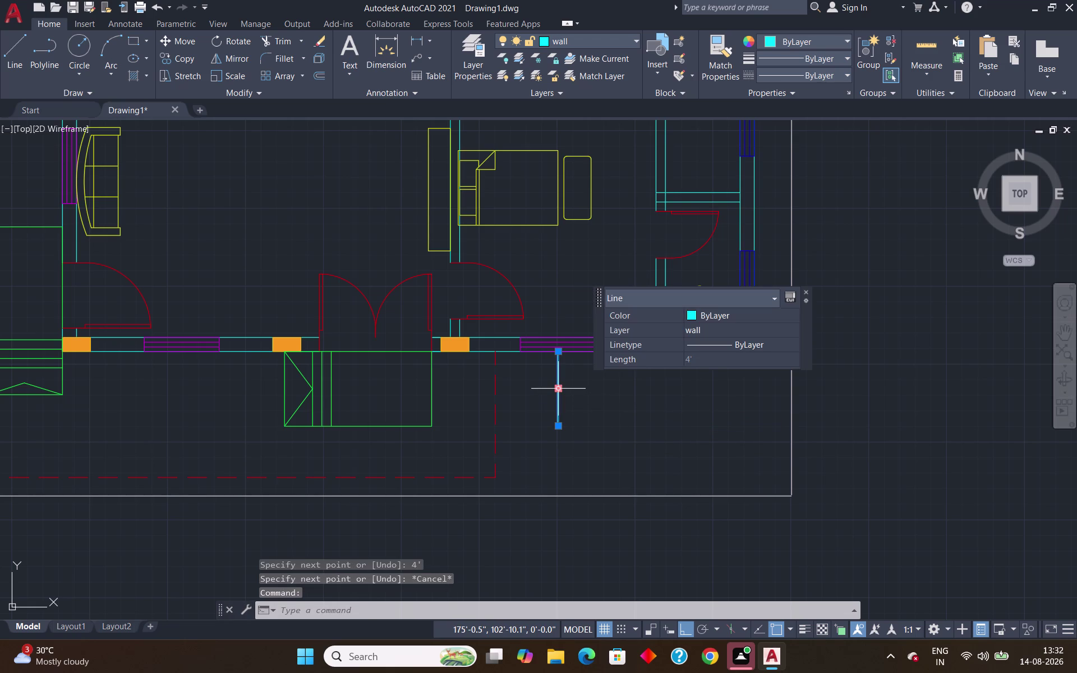
key(Delete)
key(space)
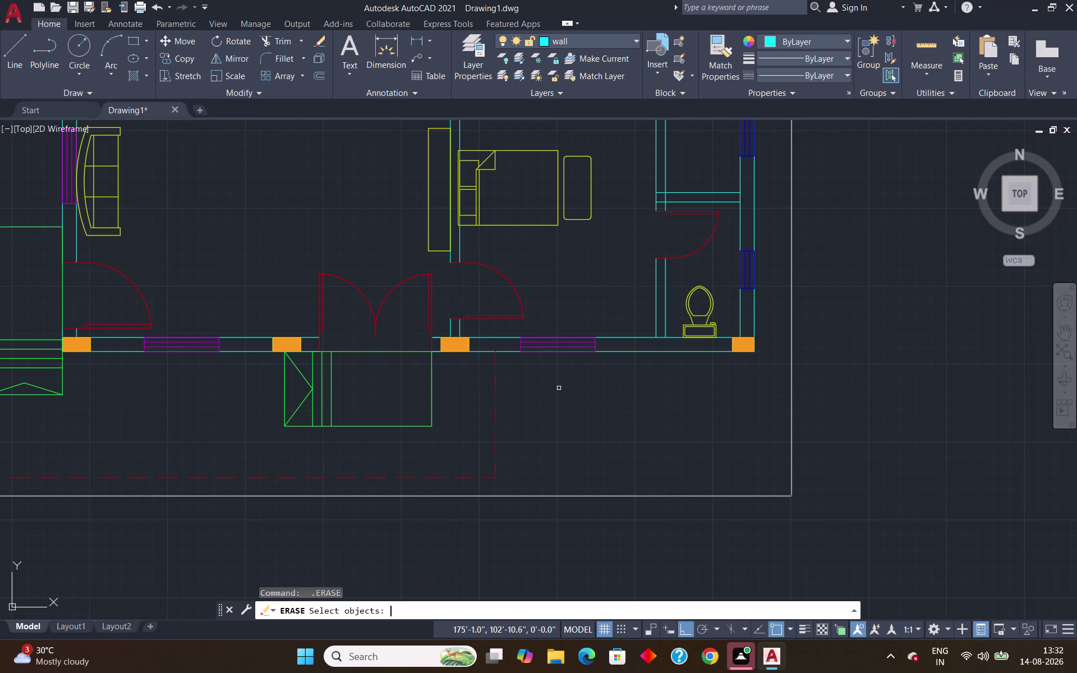
key(Escape)
key(Escape)
Draw a stepped wall-layer outline from the wall underside: 3' down, right, 3' down, left.
key(l)
key(Return)
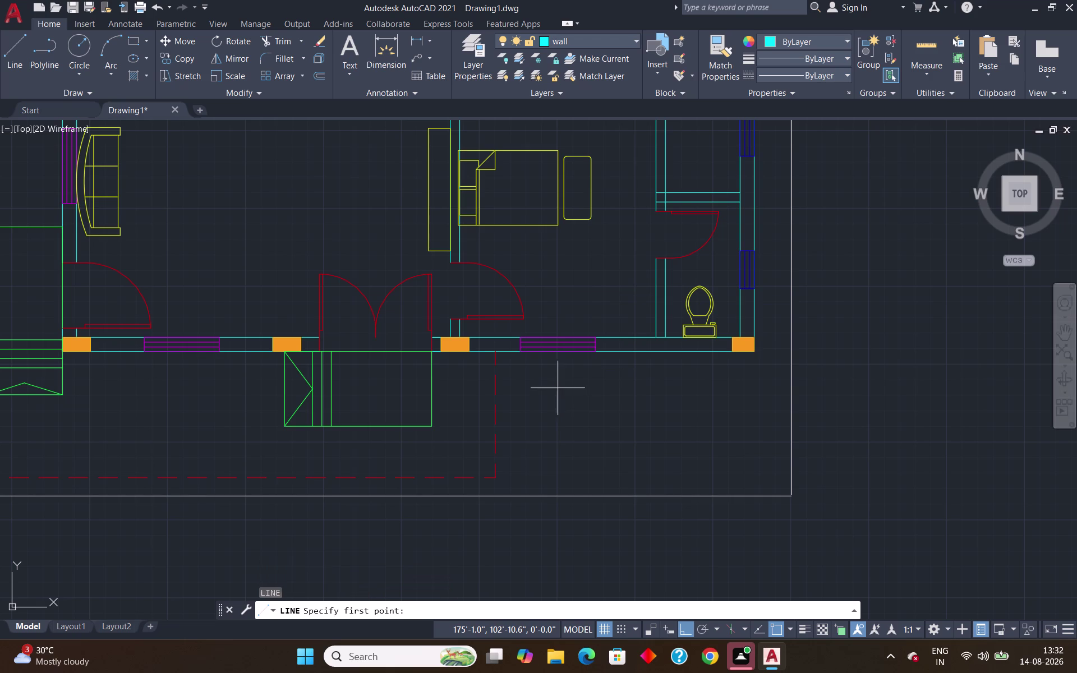
click(557, 357)
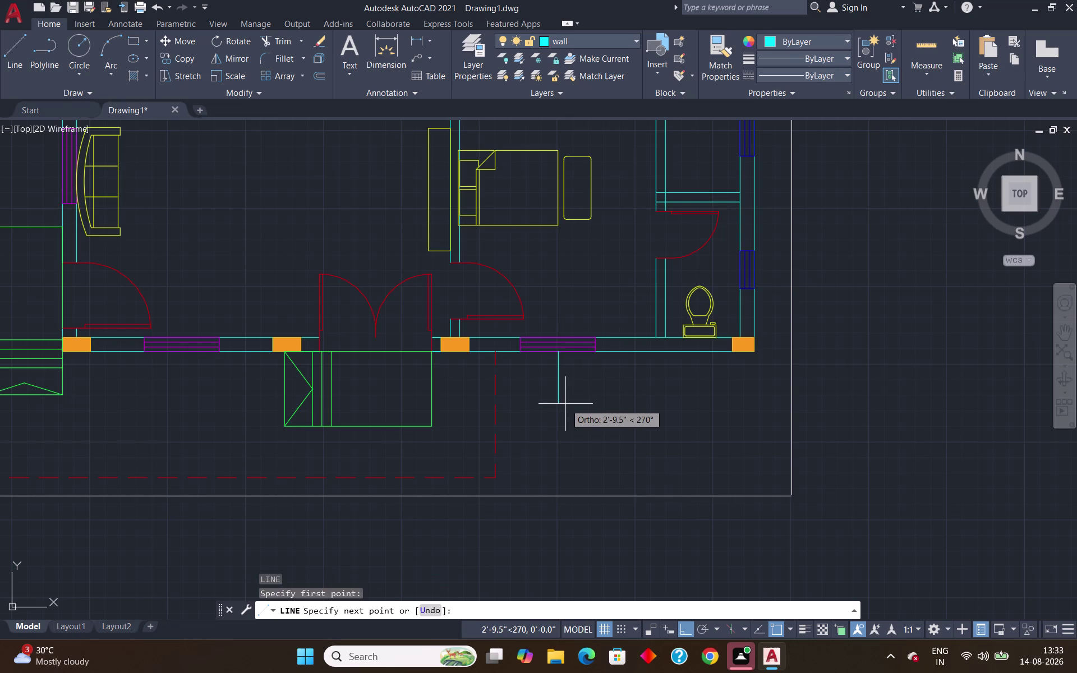
key(3)
key(apostrophe)
key(Return)
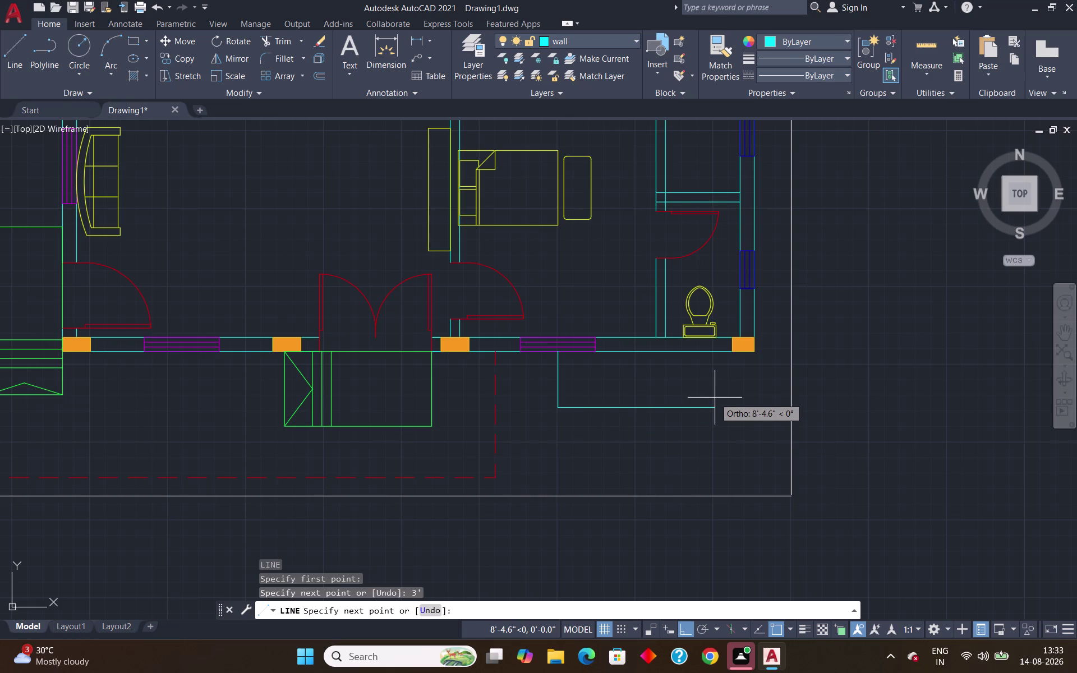
click(687, 392)
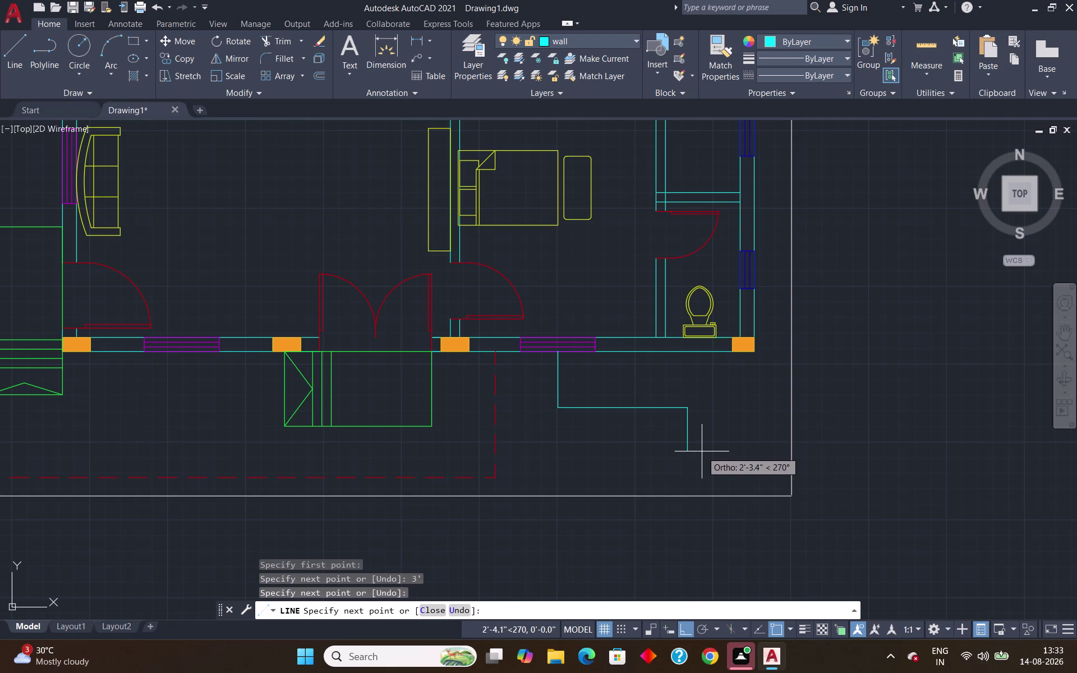
text(3')
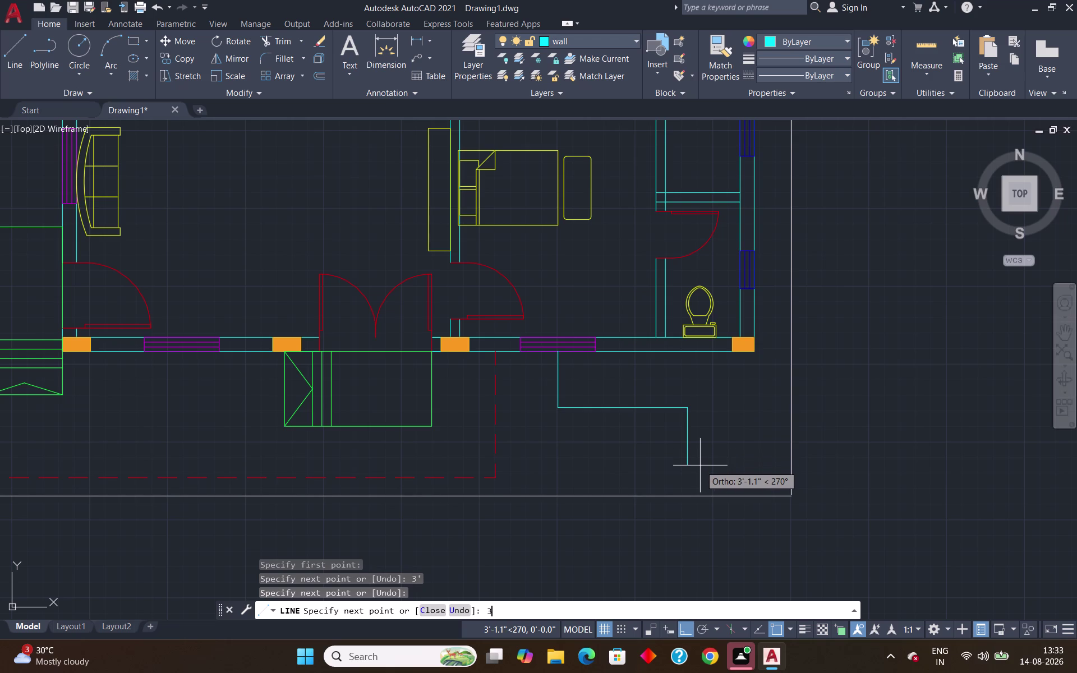
key(Return)
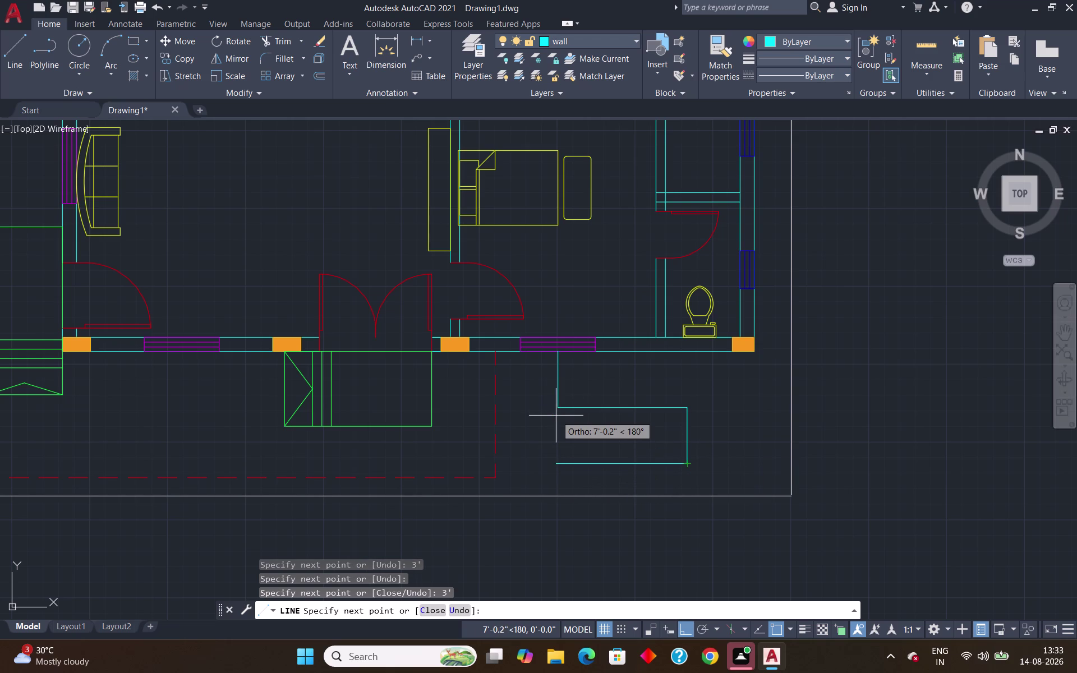
click(532, 460)
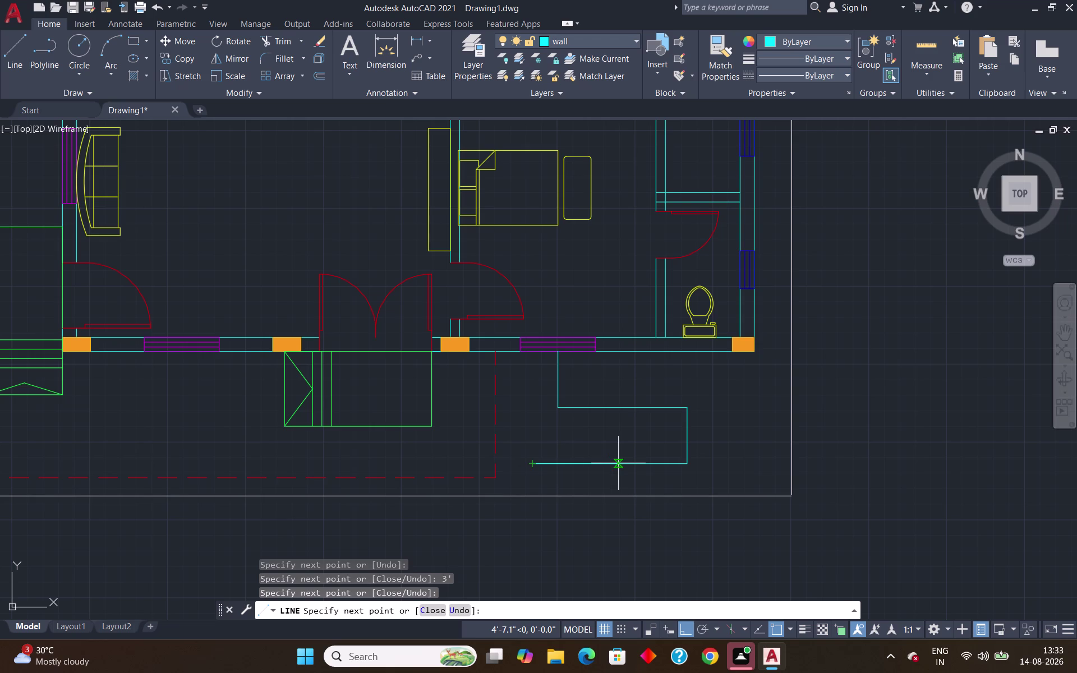
key(Return)
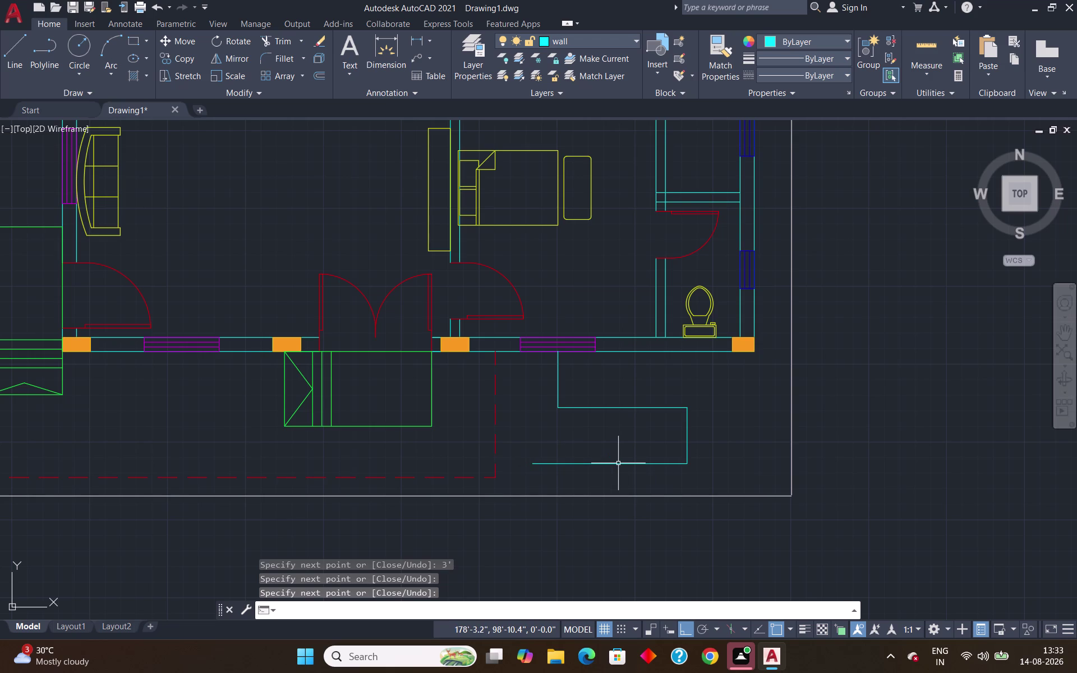
Extend the outline's left edge down to the bottom line.
text(ex)
key(Return)
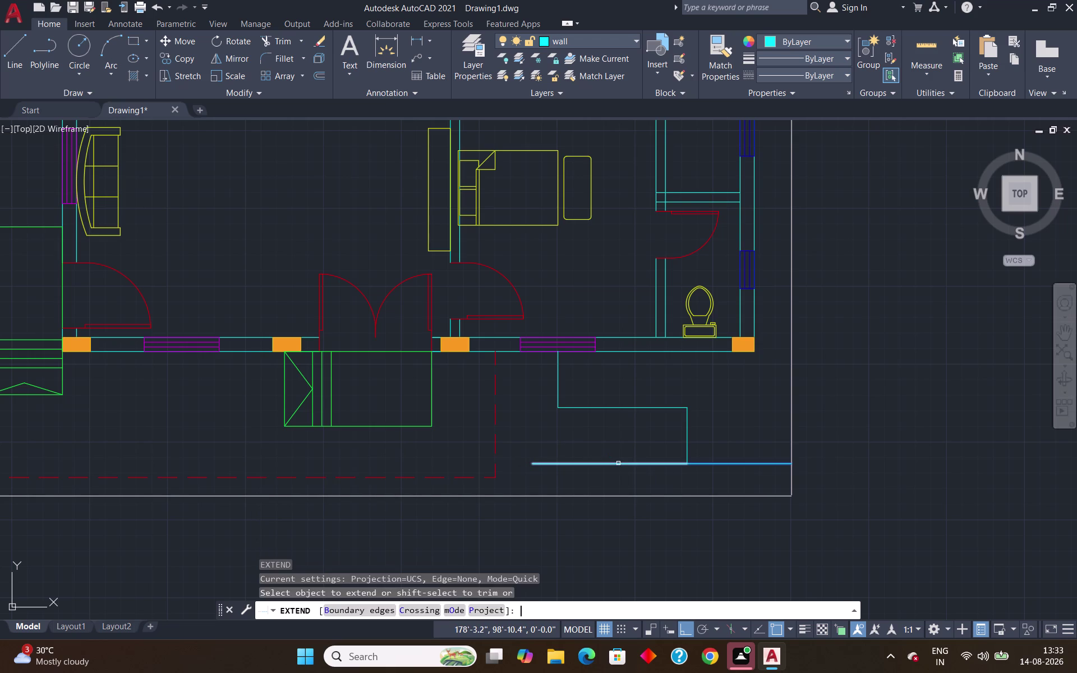
click(556, 384)
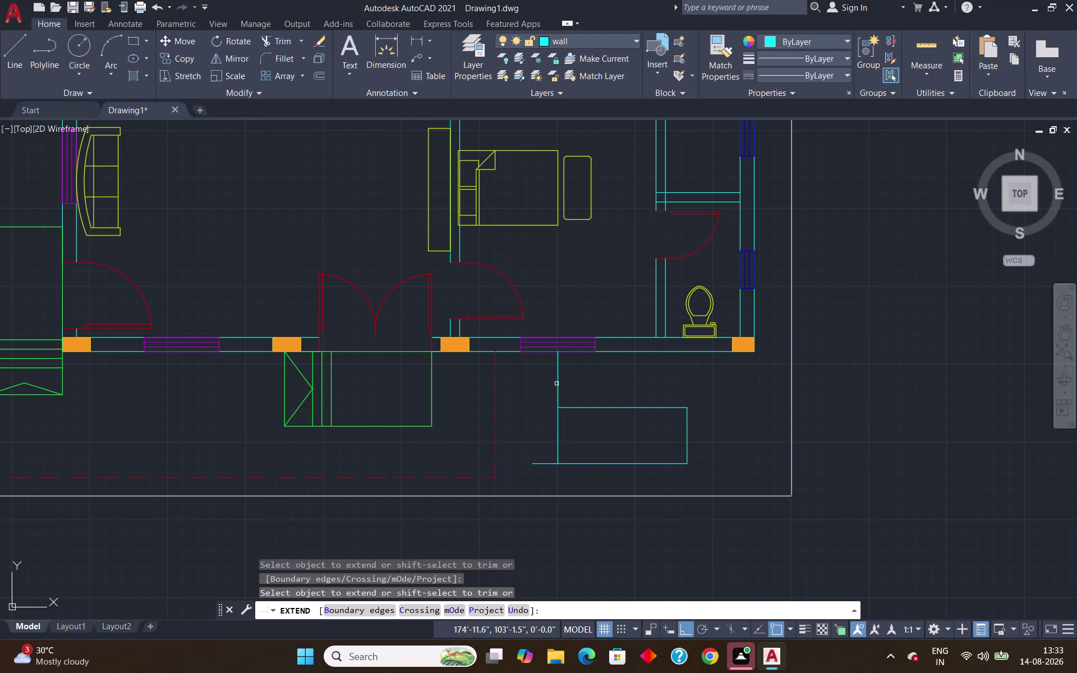
key(Return)
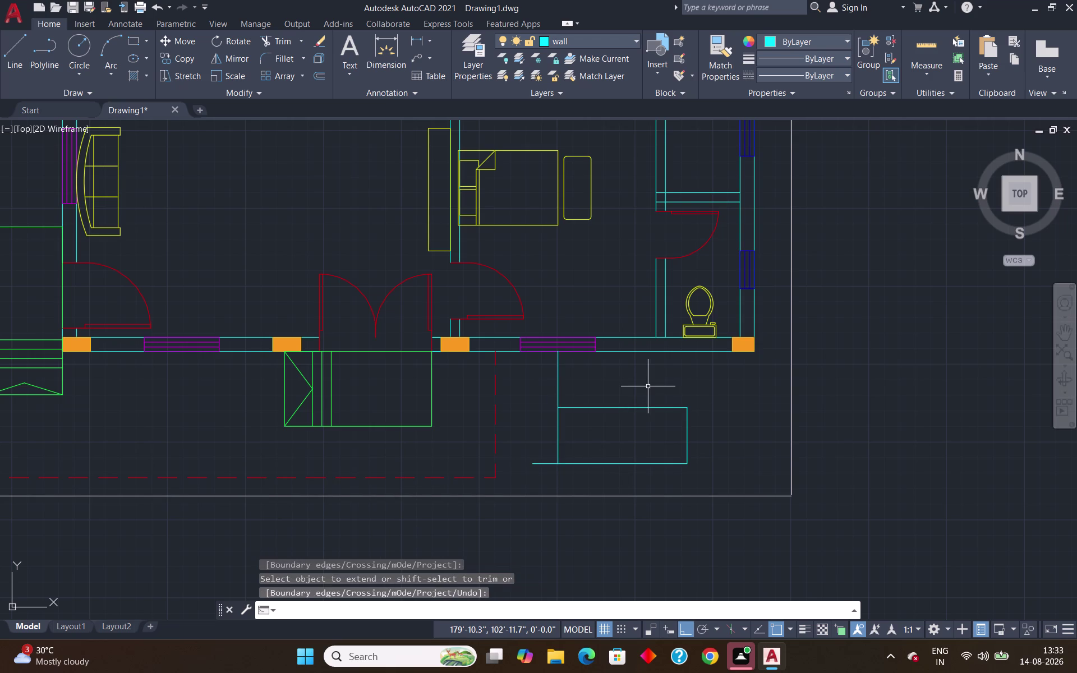
Trim the bottom line's overhanging left stub to close the rectangle.
text(tr)
key(Return)
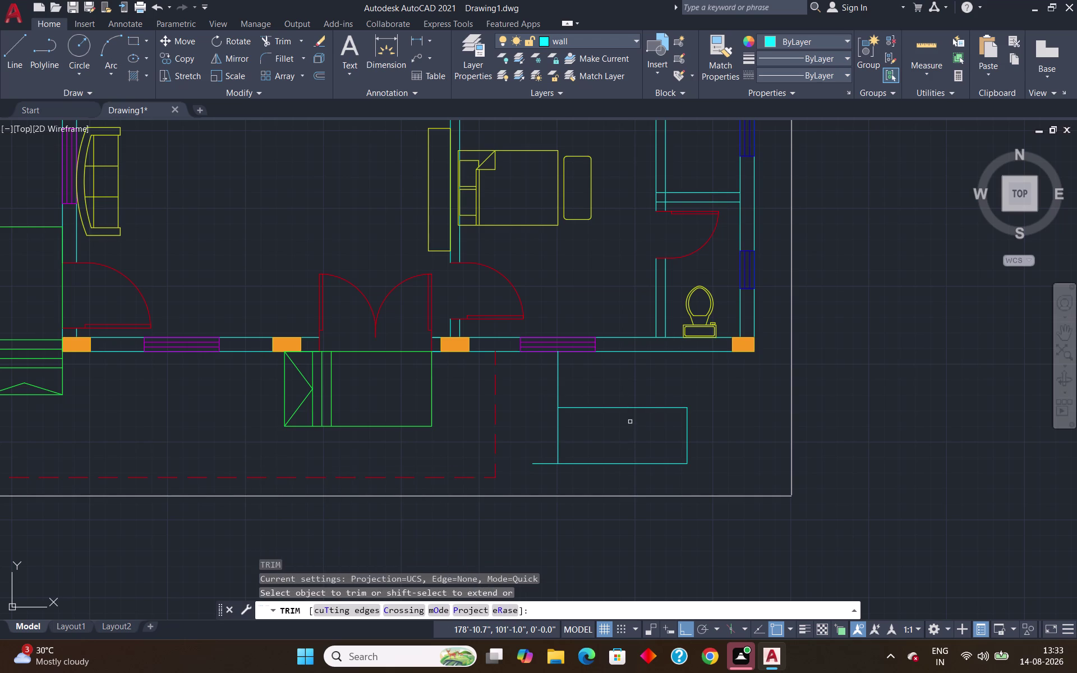
click(537, 465)
key(Escape)
key(o)
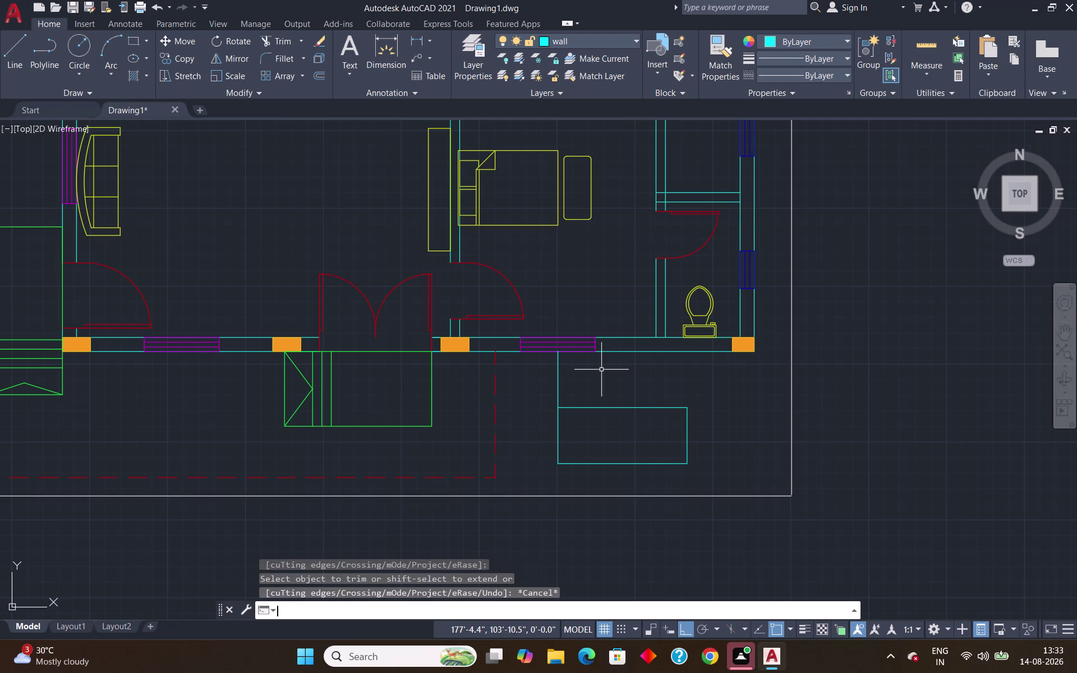
key(Return)
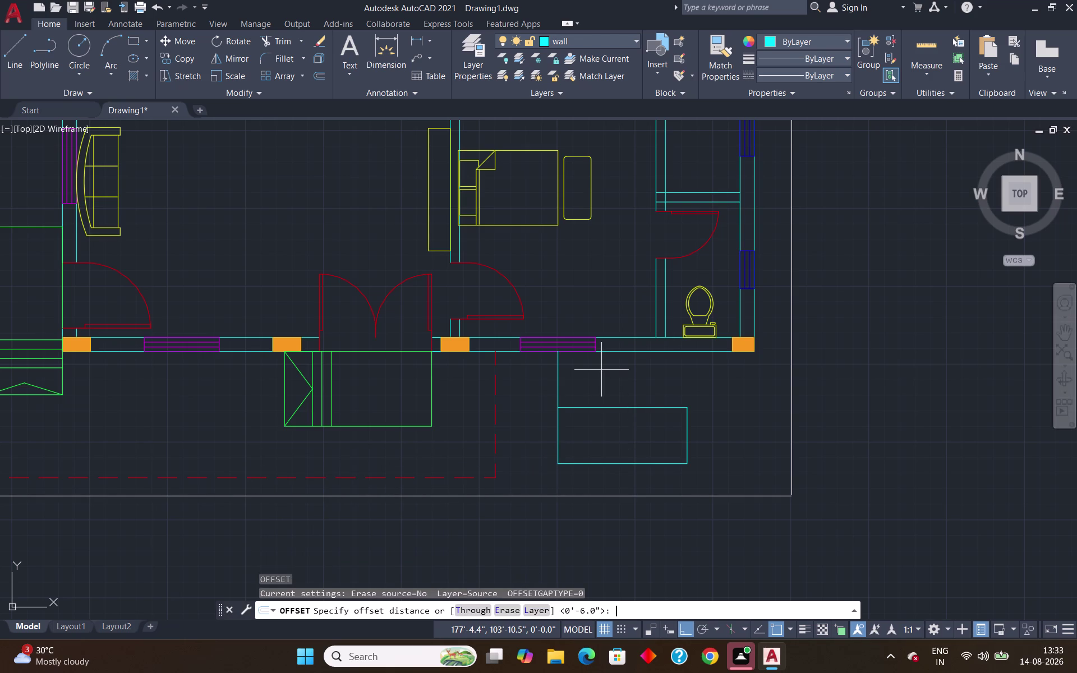
Make two 6-inch parallel copies of the outline's left edge, then delete them.
key(6)
key(shift+quotedbl)
key(Return)
click(558, 430)
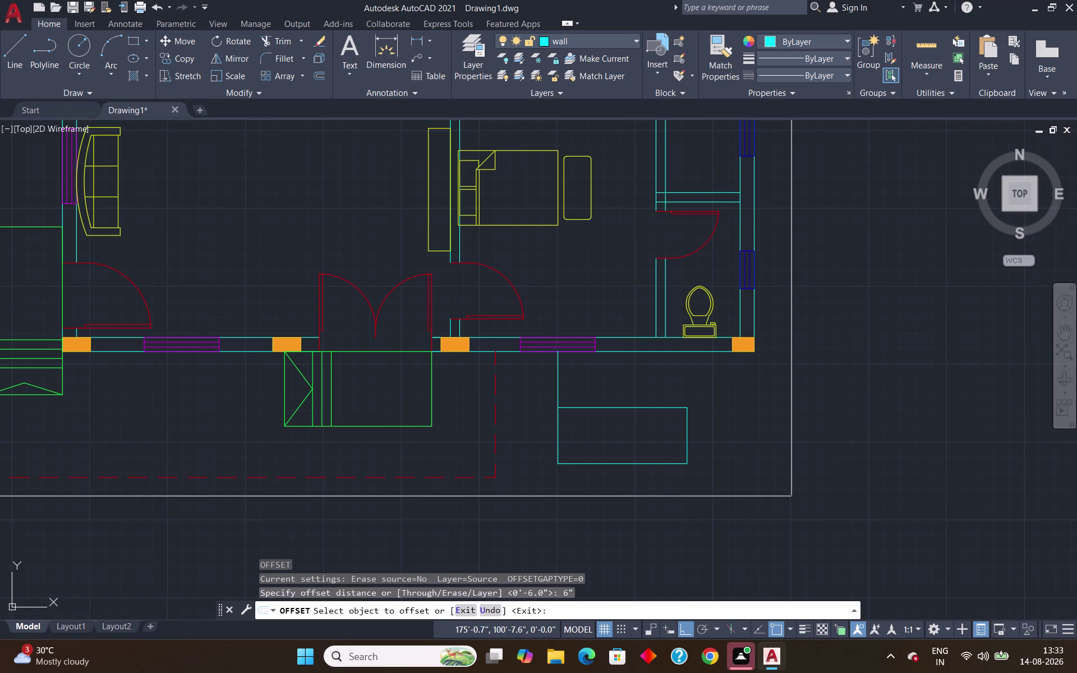
click(587, 432)
click(568, 429)
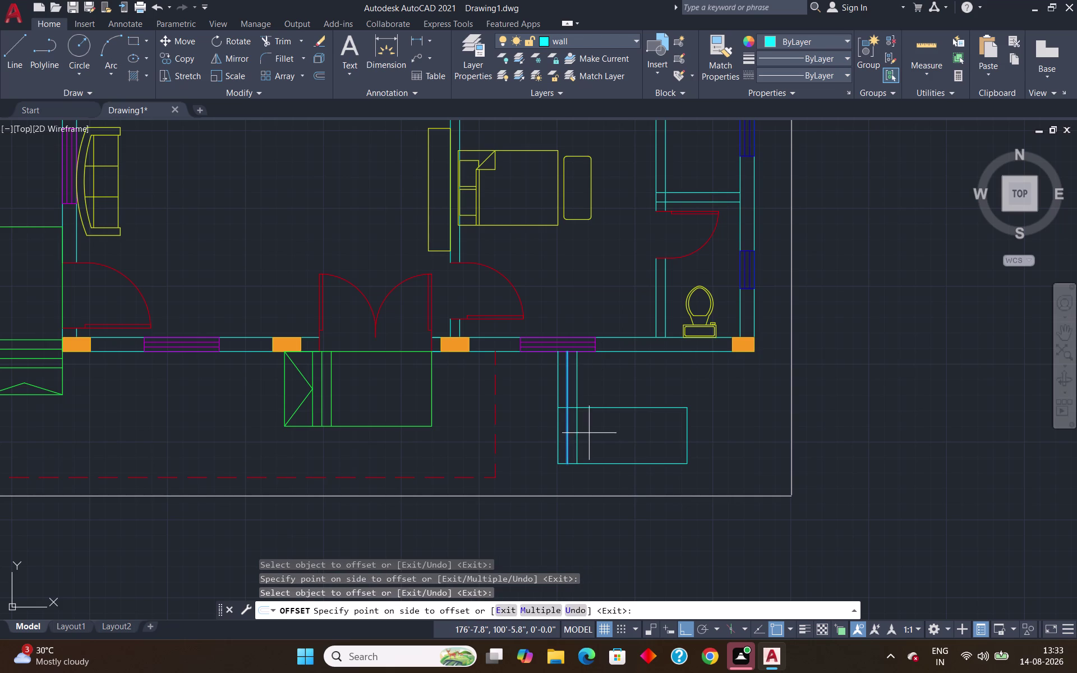
click(588, 433)
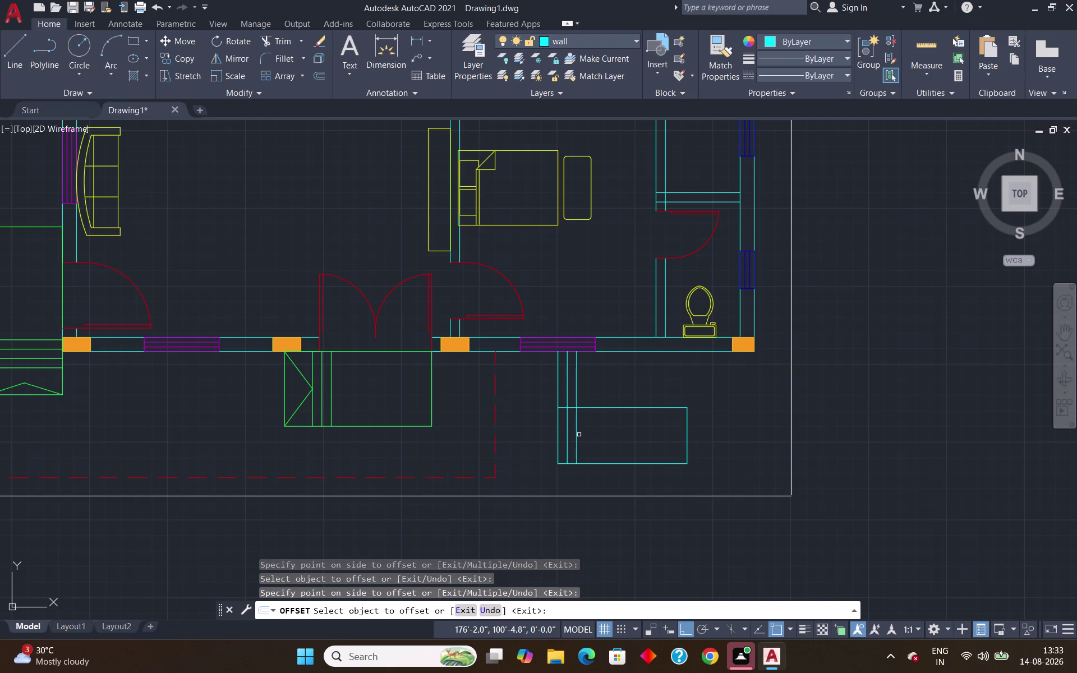
key(Escape)
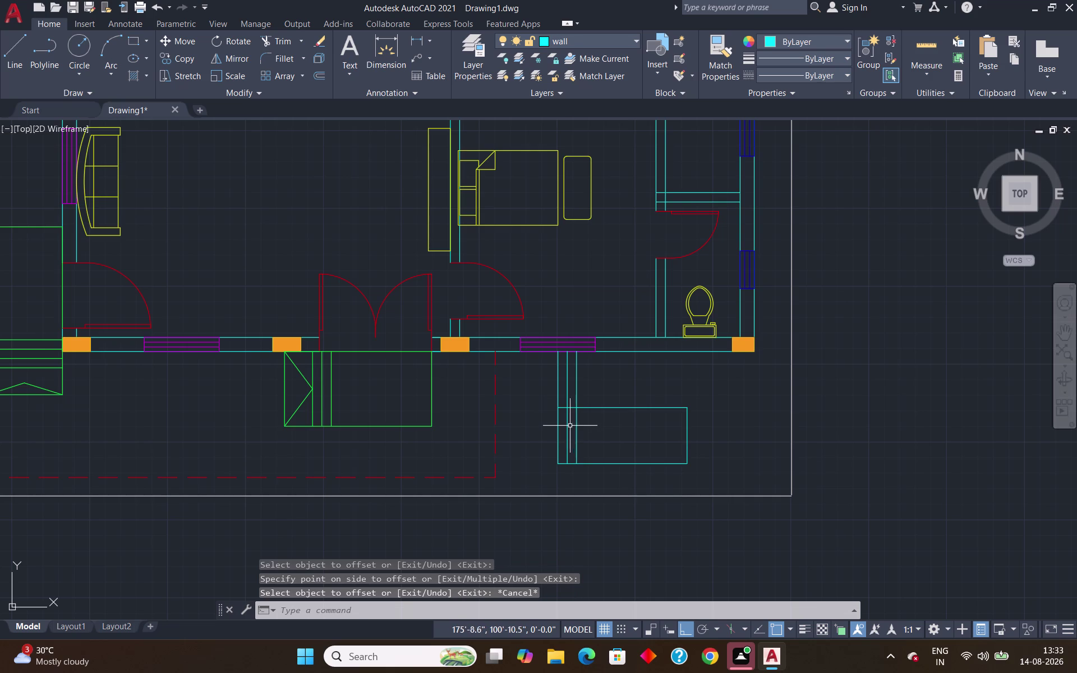
click(568, 423)
click(578, 430)
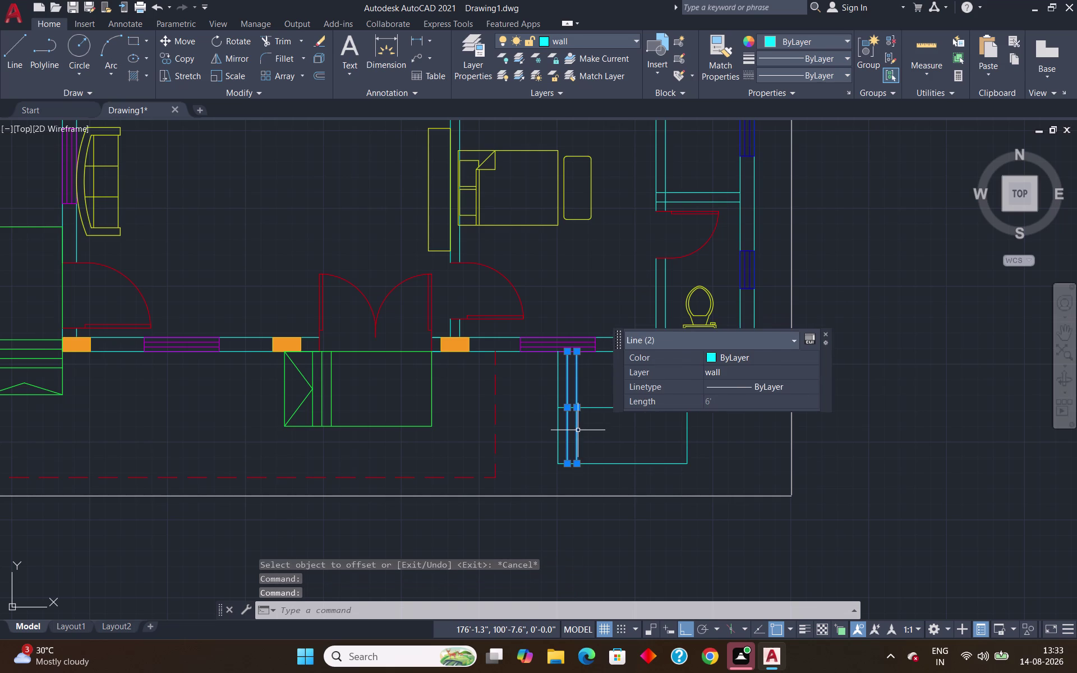
key(Delete)
Offset the outline's left edge by 1 foot to create the first three step lines.
key(o)
key(Return)
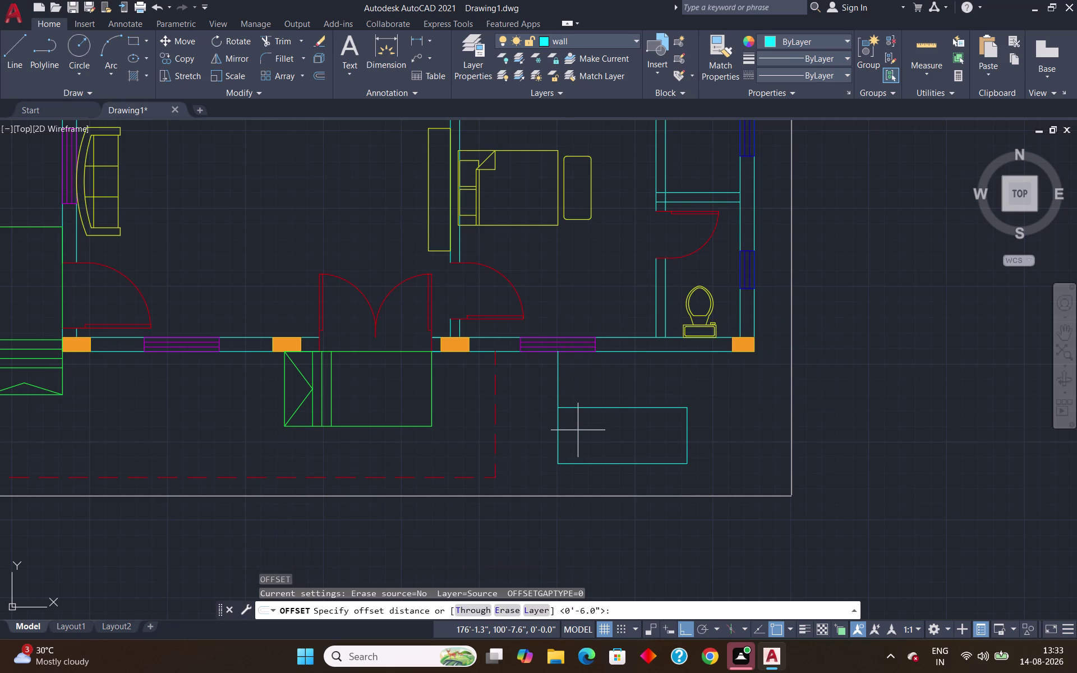
text(1')
key(Return)
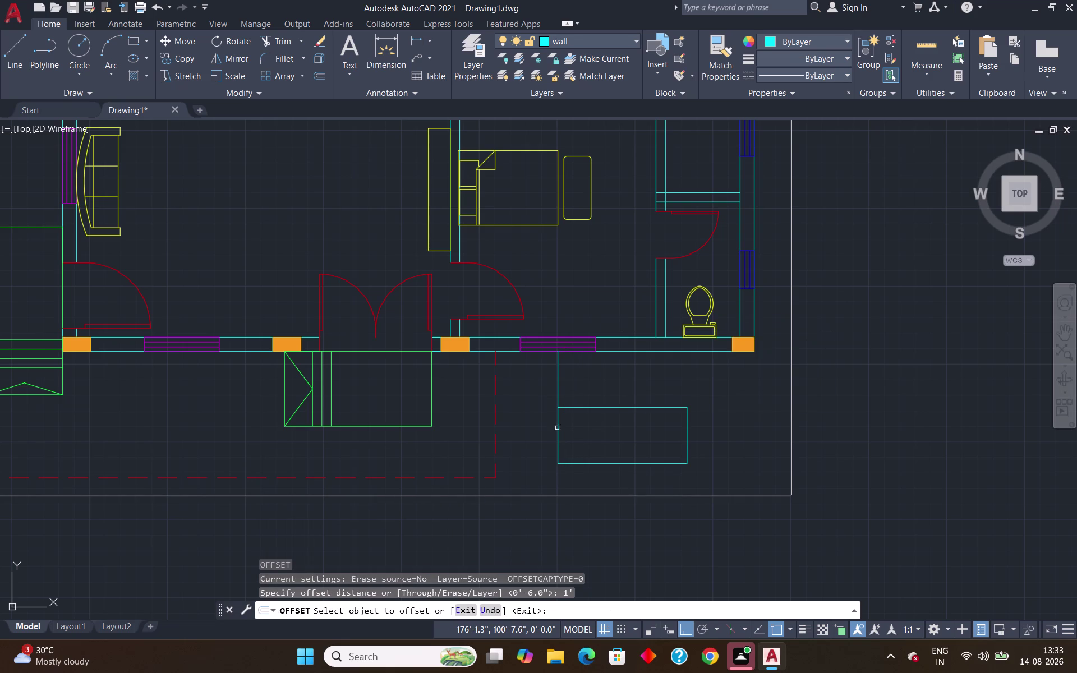
click(557, 430)
click(601, 441)
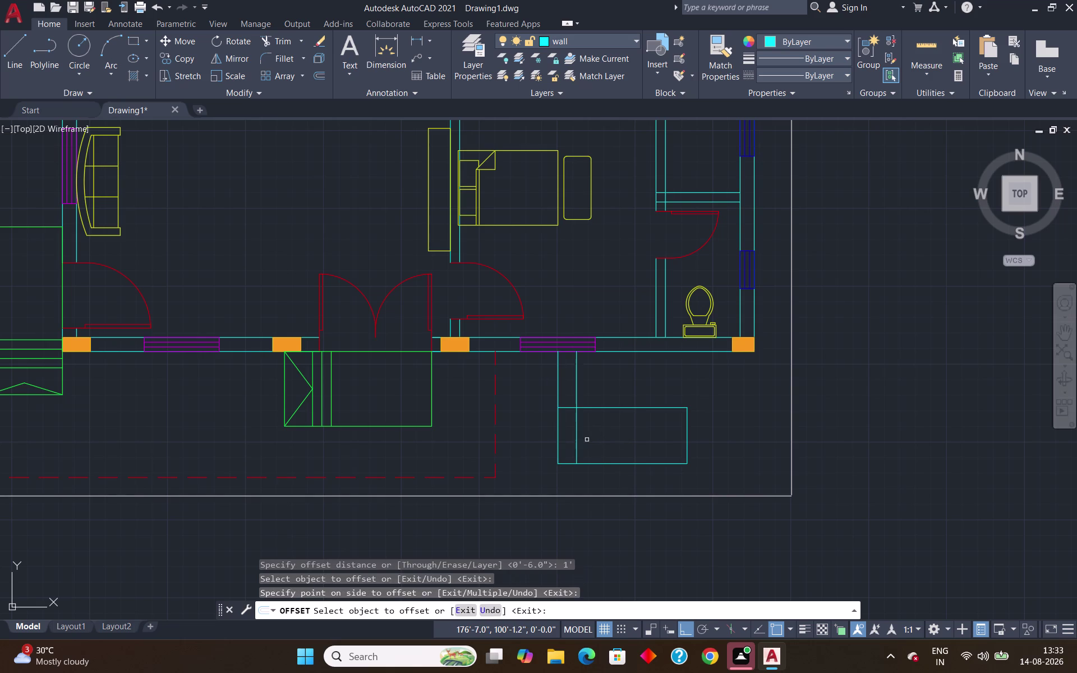
click(577, 431)
click(594, 437)
click(597, 434)
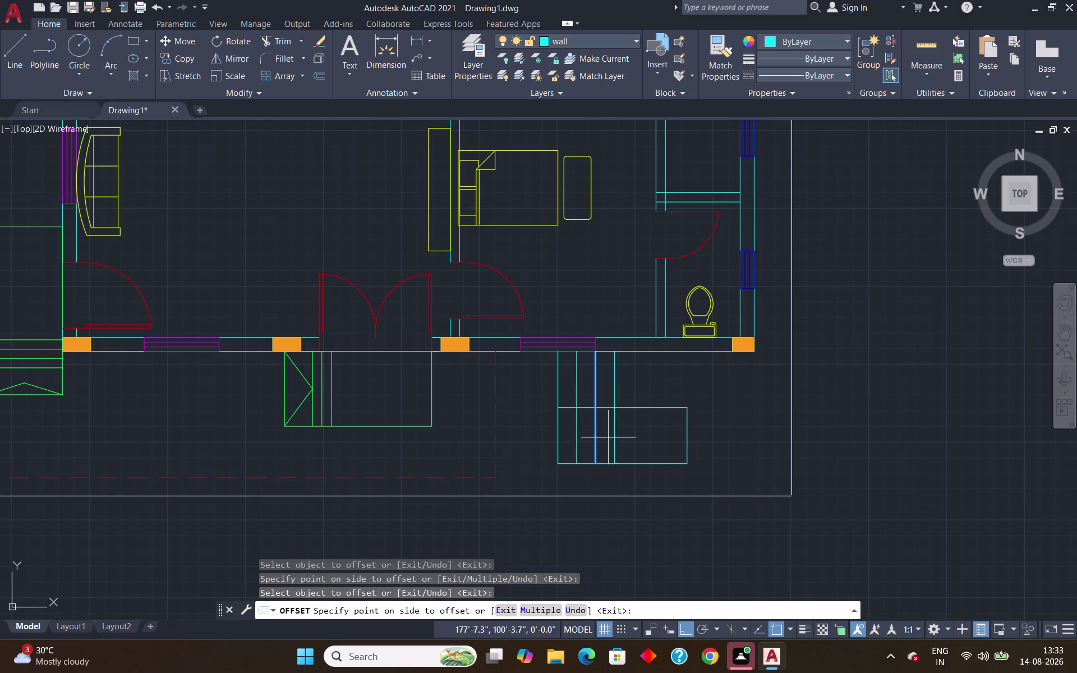
click(611, 438)
Add three more step lines 1 foot apart across the outline.
click(613, 435)
click(635, 439)
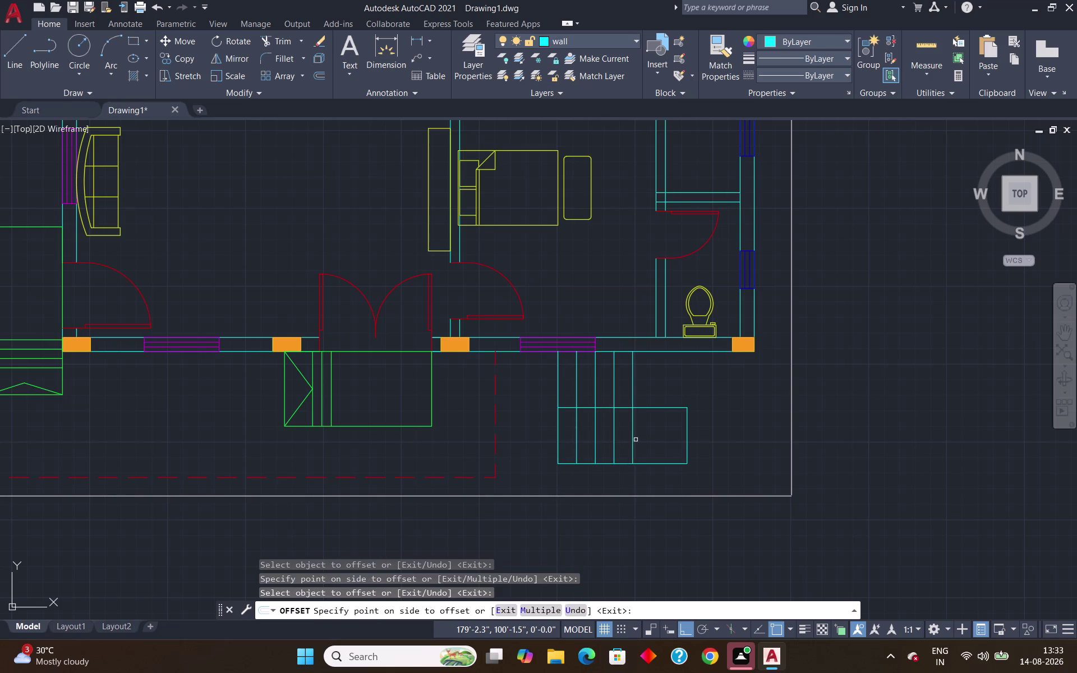
click(632, 436)
click(649, 439)
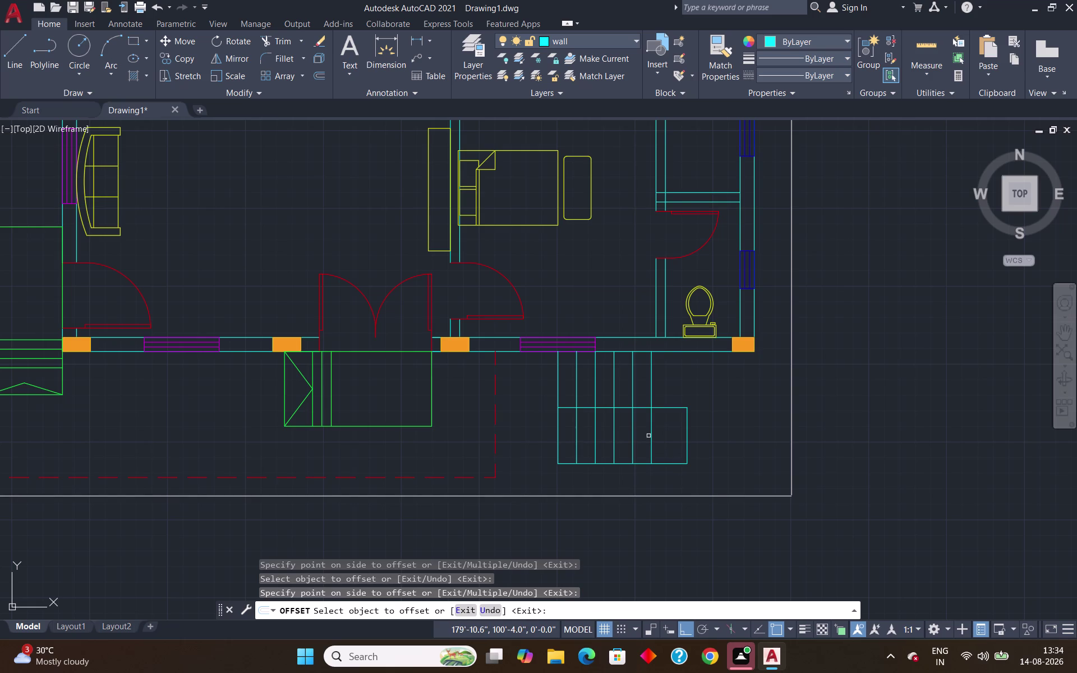
click(651, 438)
click(657, 438)
text(ex)
key(Return)
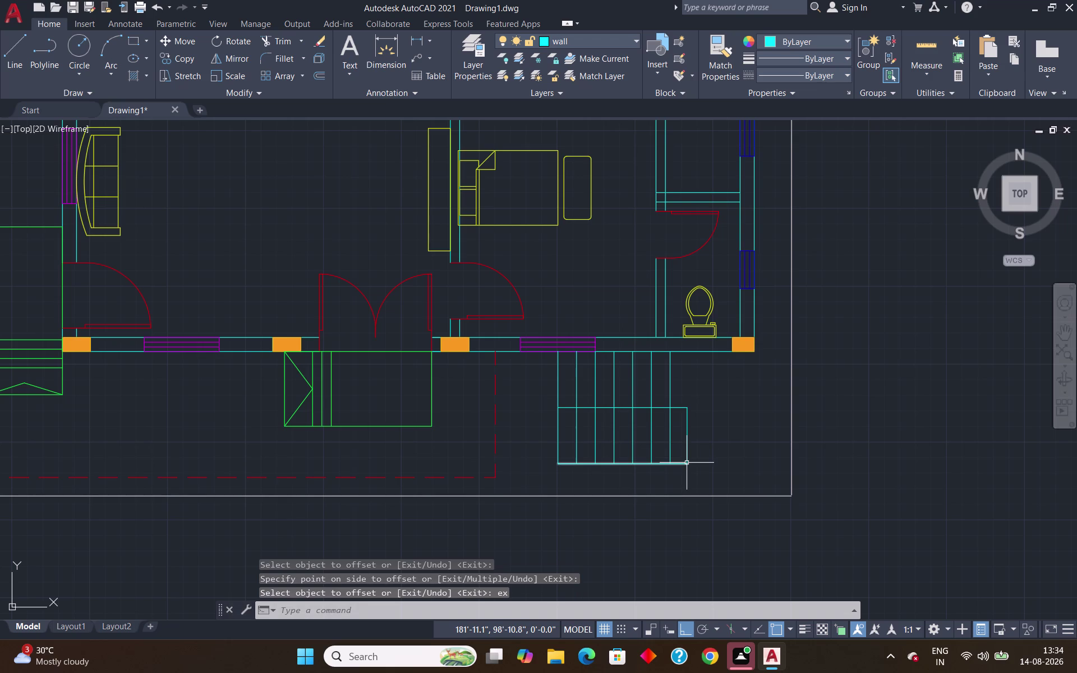
Extend the right edge of the steps up to the wall.
key(Escape)
key(Escape)
key(Escape)
text(ex)
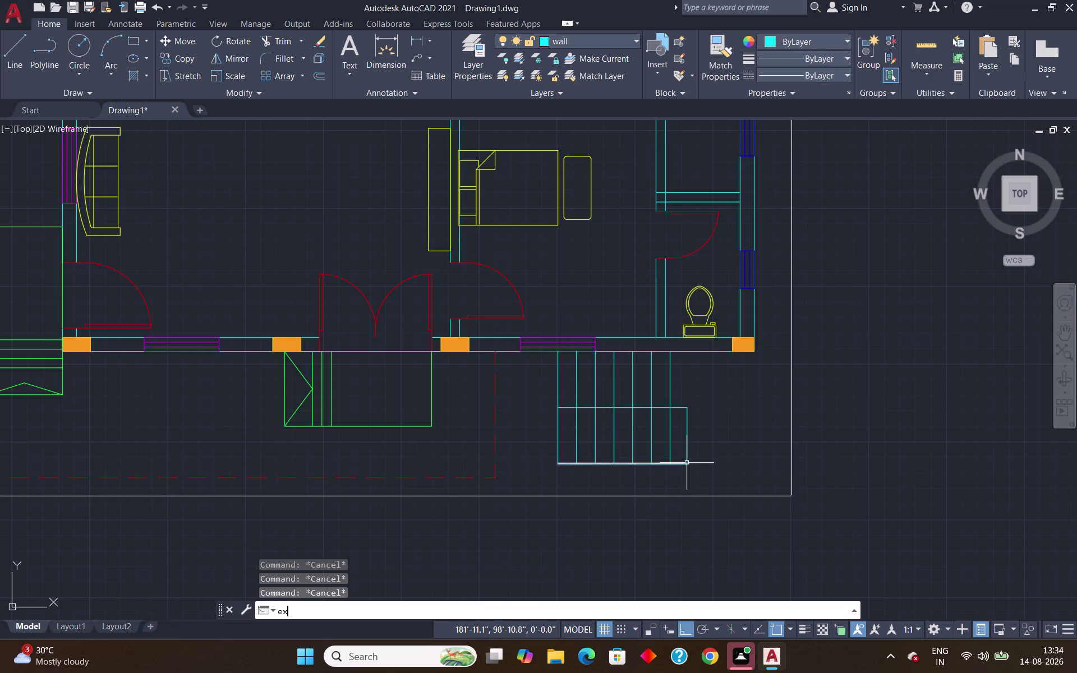
key(Return)
click(686, 417)
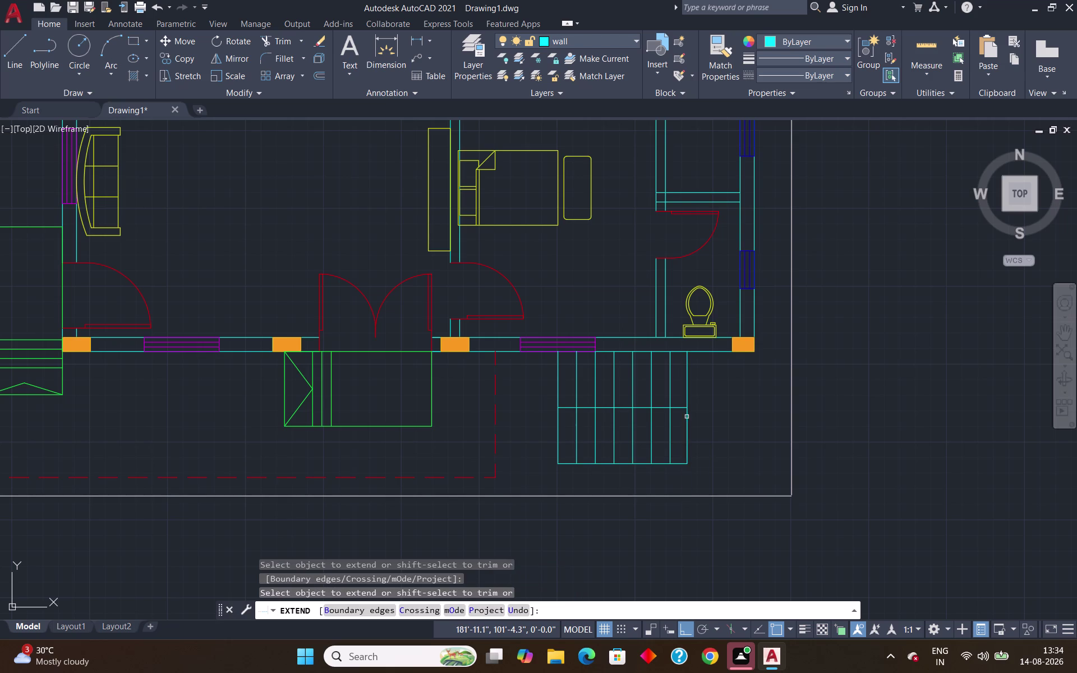
key(Return)
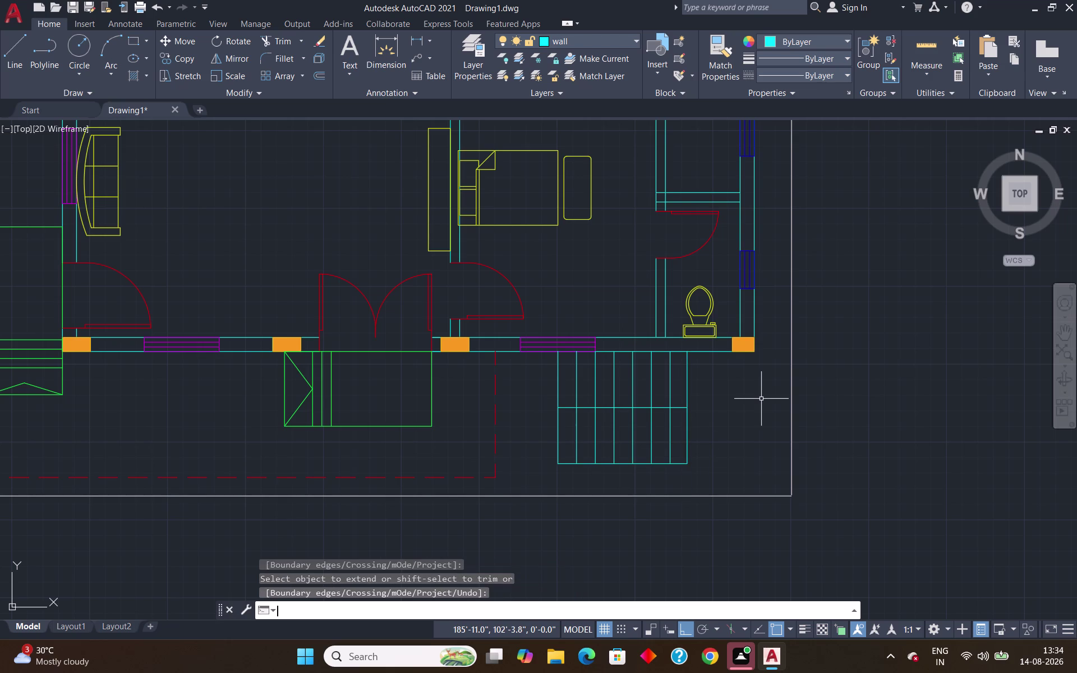
Draw a line from the staircase's bottom-right corner out and up to the corner column.
text(l')
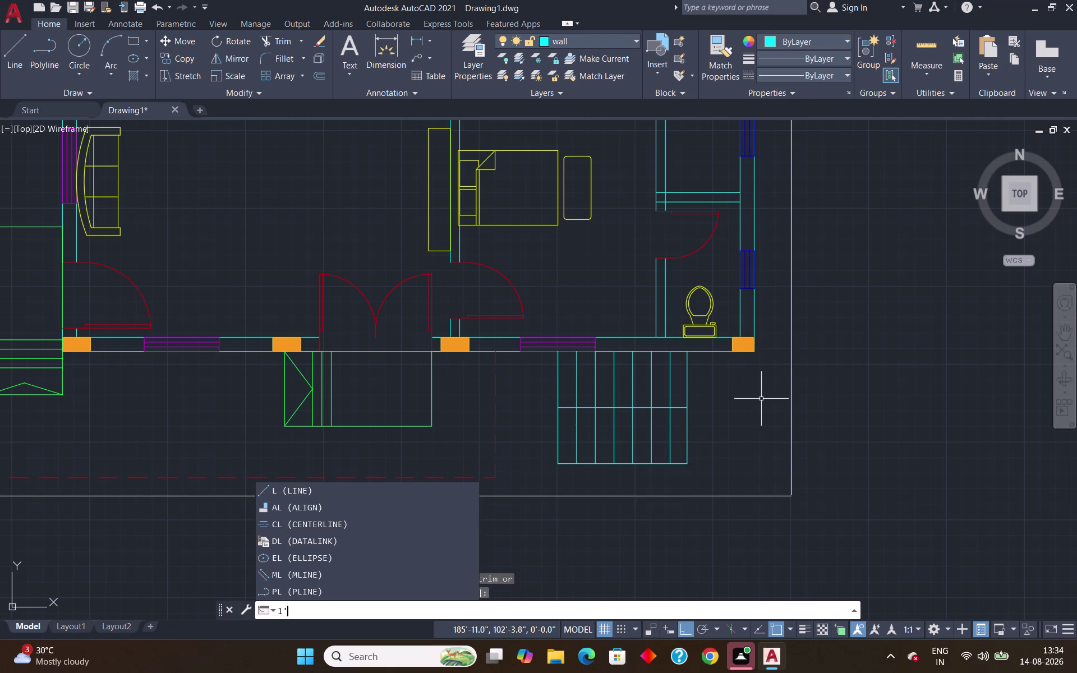
key(BackSpace)
key(Return)
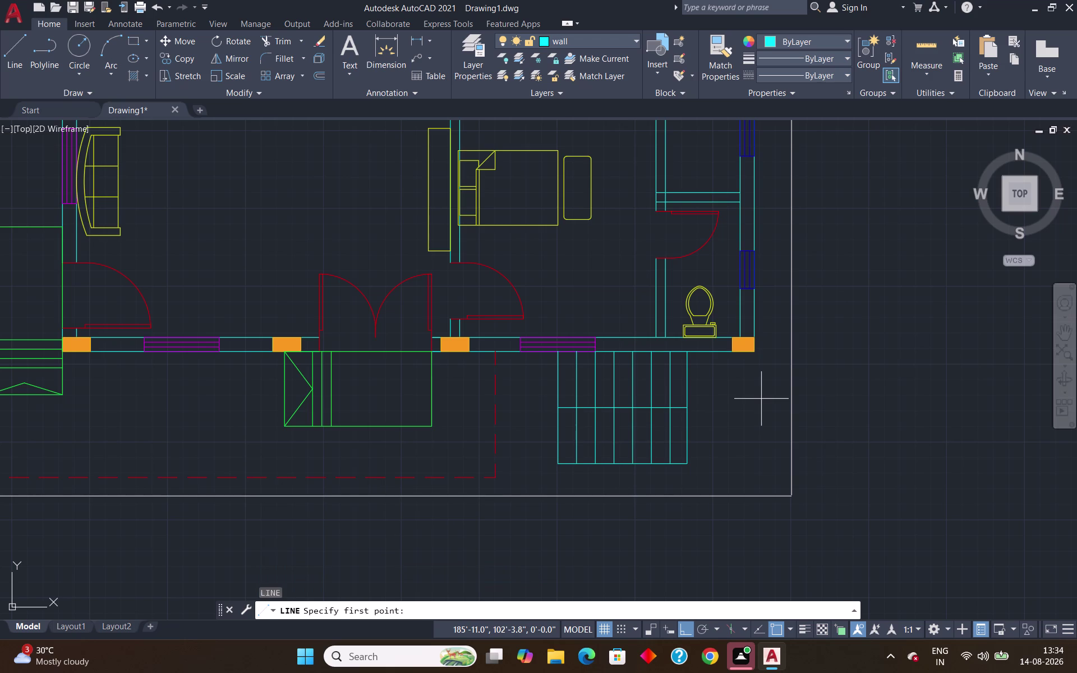
click(687, 463)
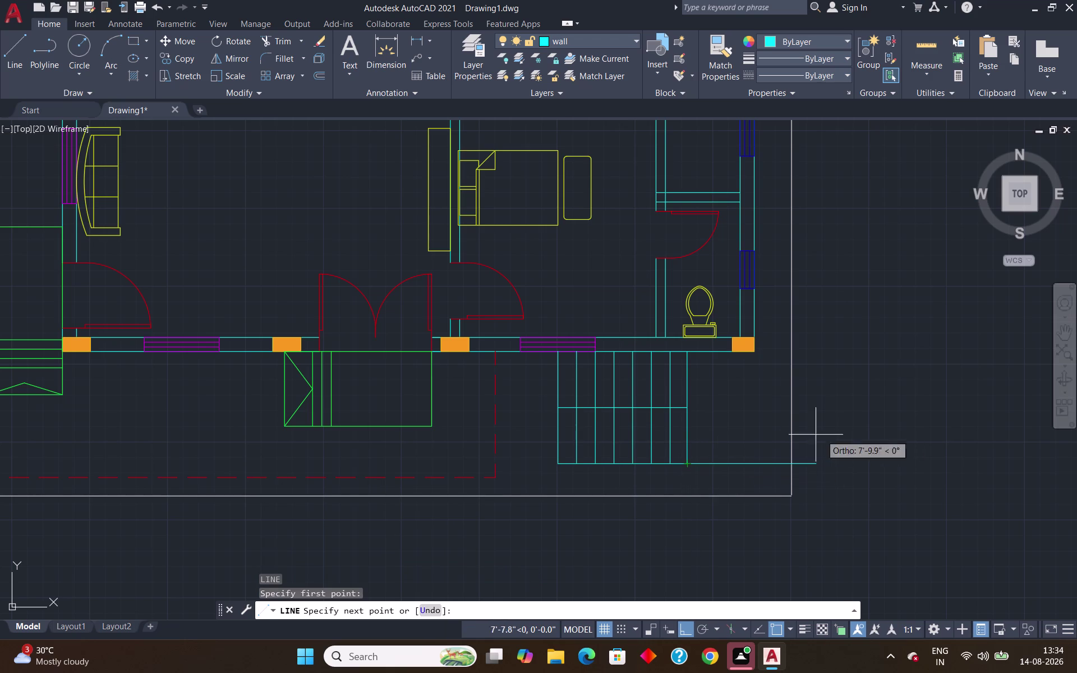
click(762, 446)
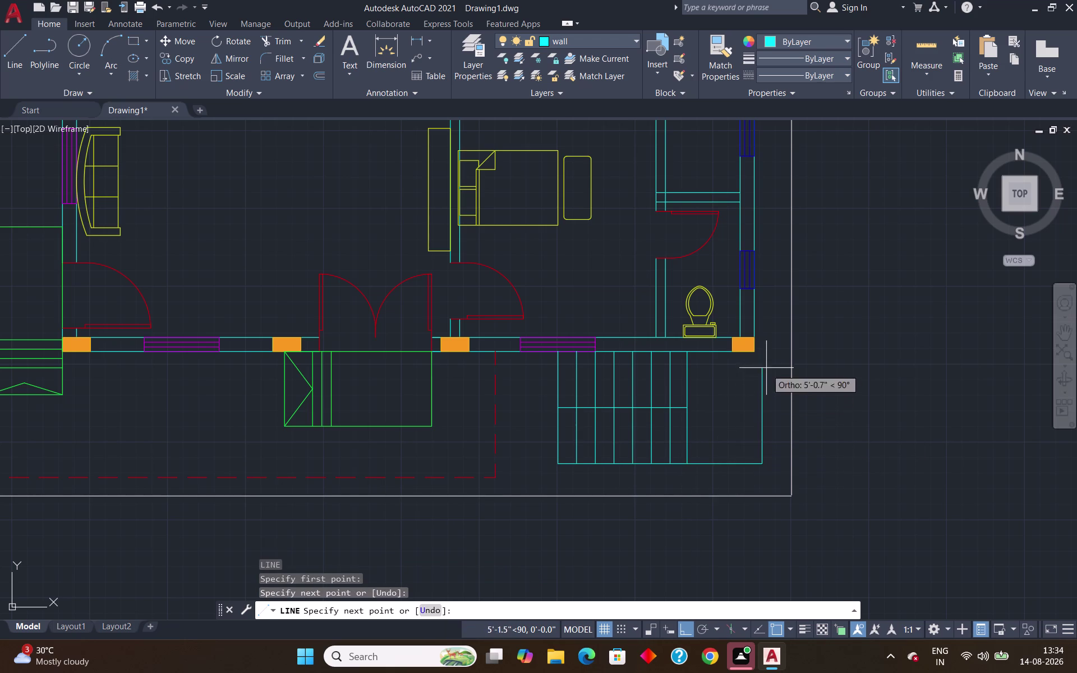
scroll(up, 3)
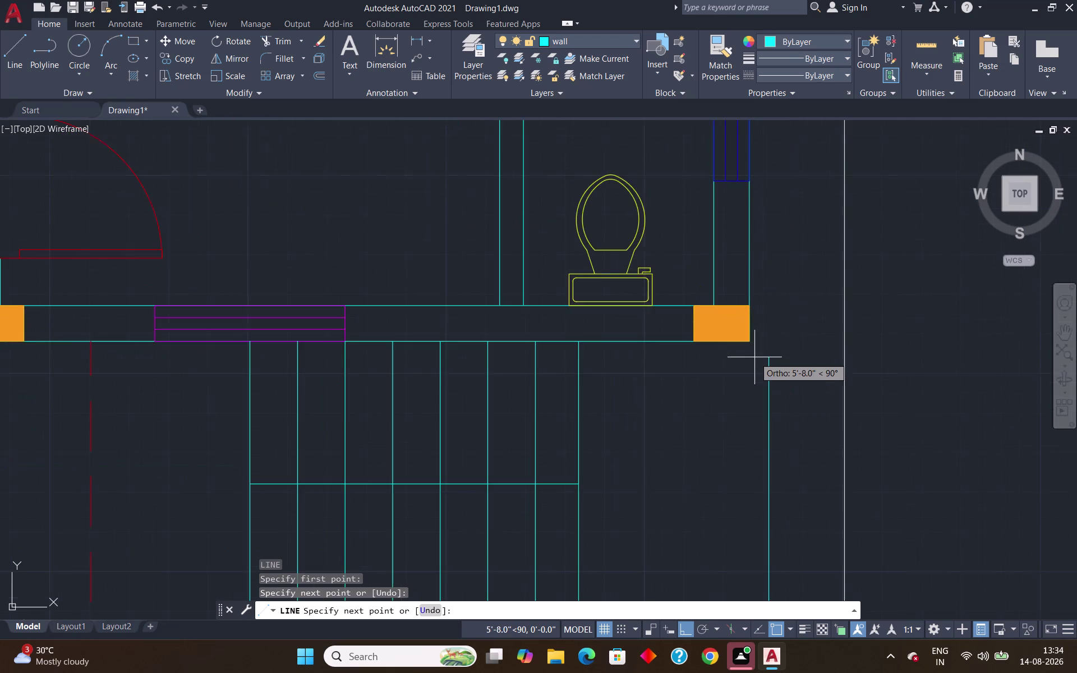
click(773, 327)
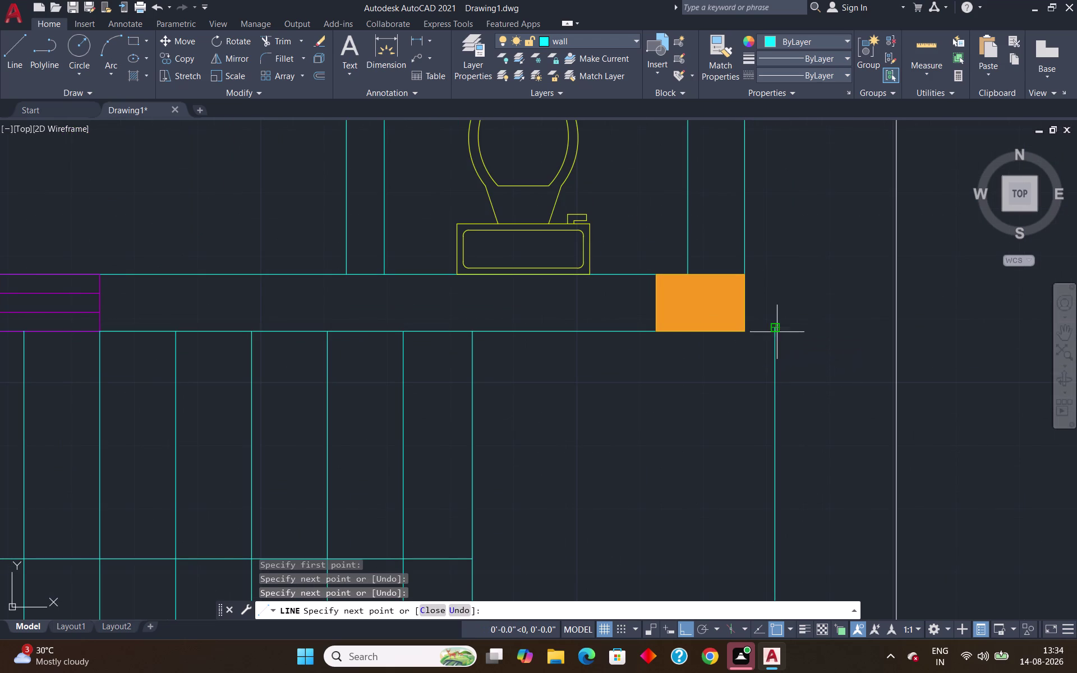
key(Escape)
Draw a vertical line from under the corner column down to the staircase's bottom edge.
key(l)
key(Return)
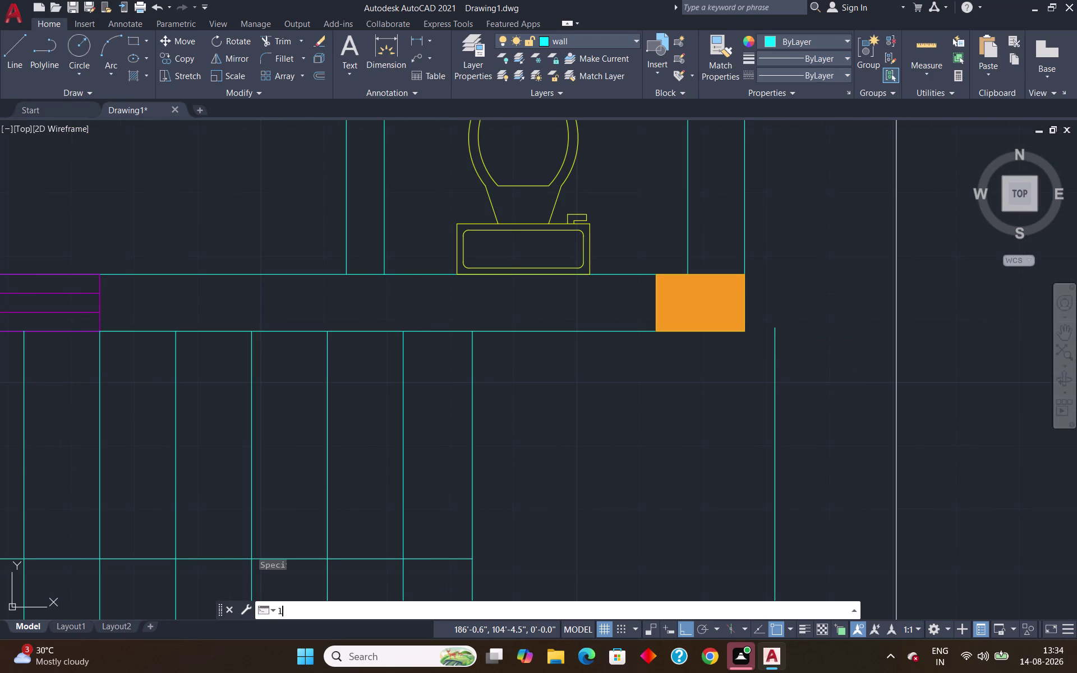
click(746, 331)
scroll(down, 3)
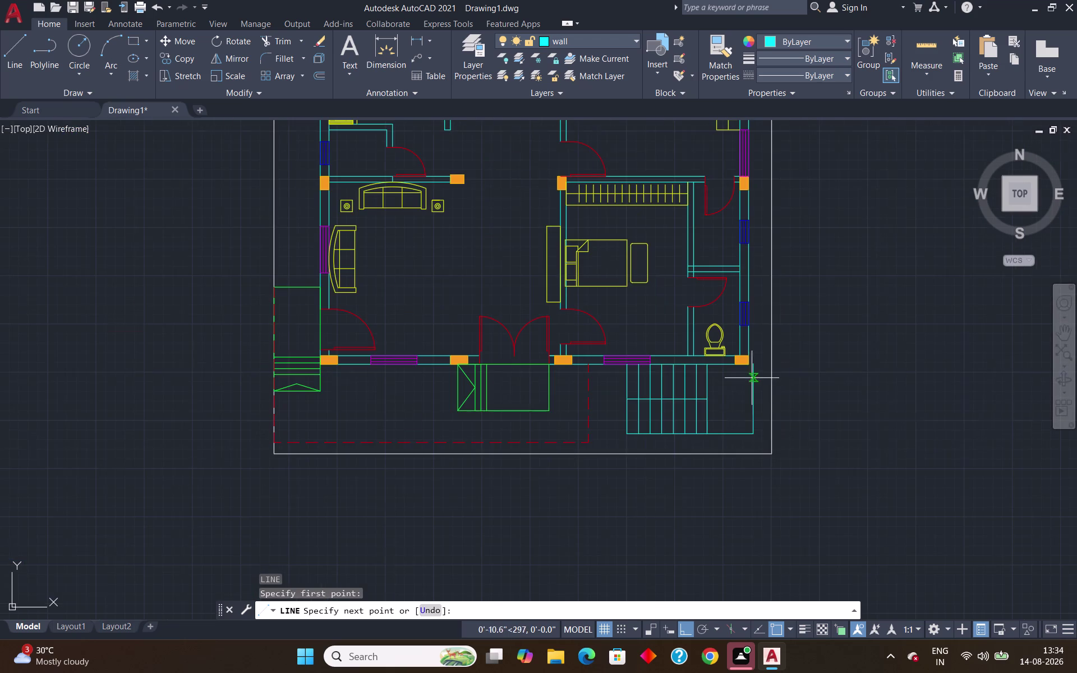
scroll(up, 3)
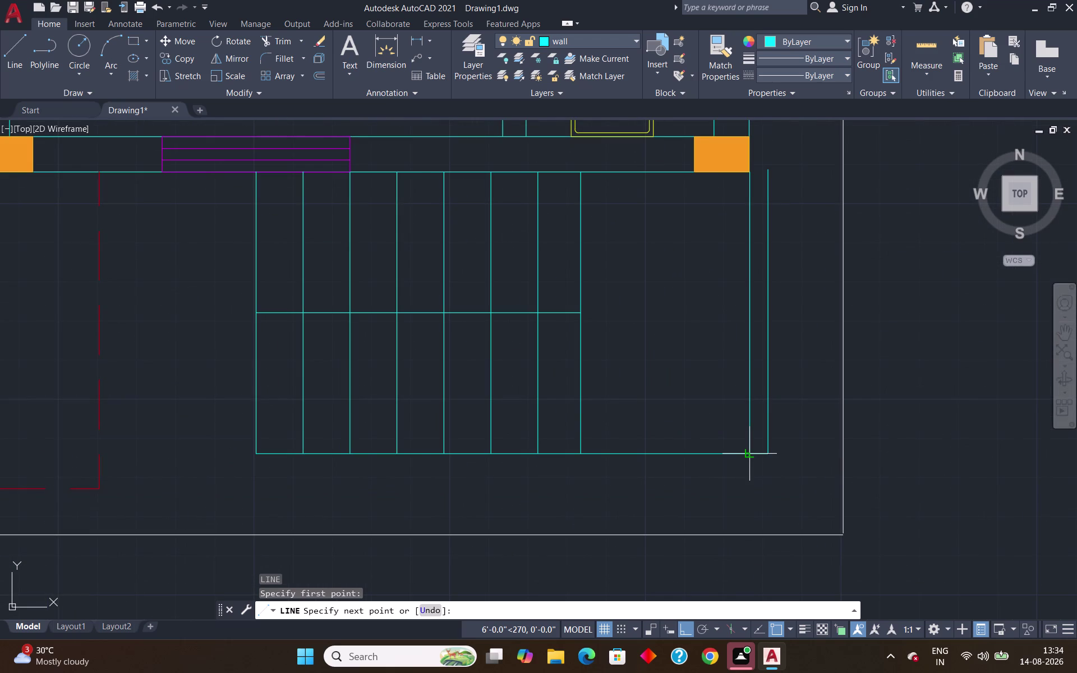
click(749, 455)
key(Return)
Trim the overshooting bottom line piece and the leftover short vertical line.
text(tr)
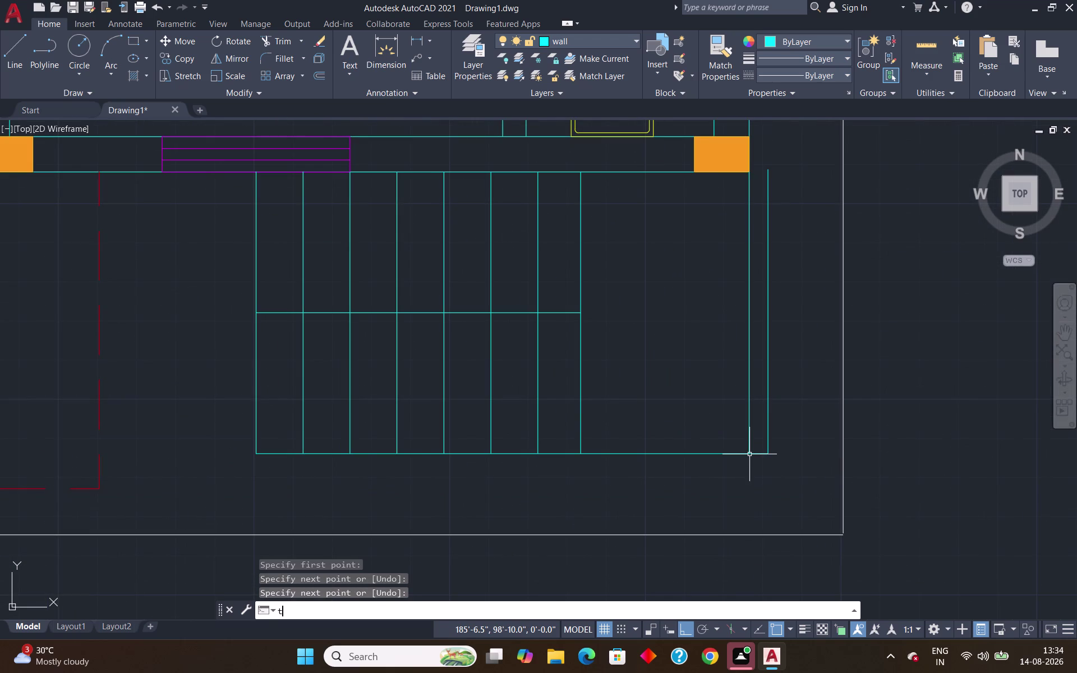
key(Return)
click(764, 454)
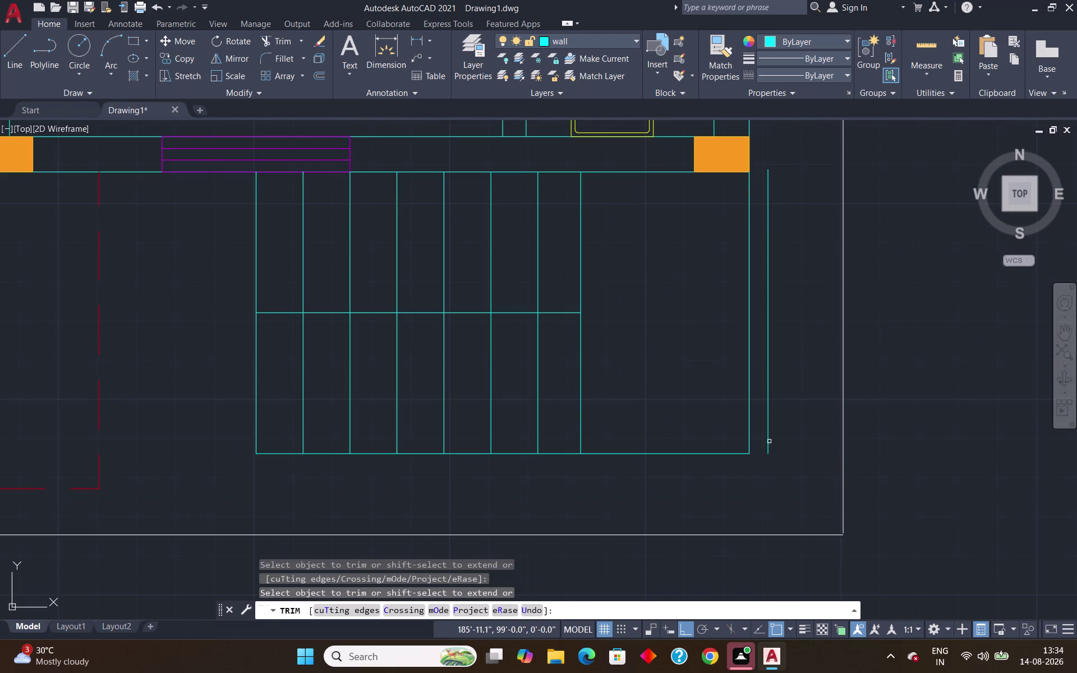
click(770, 434)
key(Return)
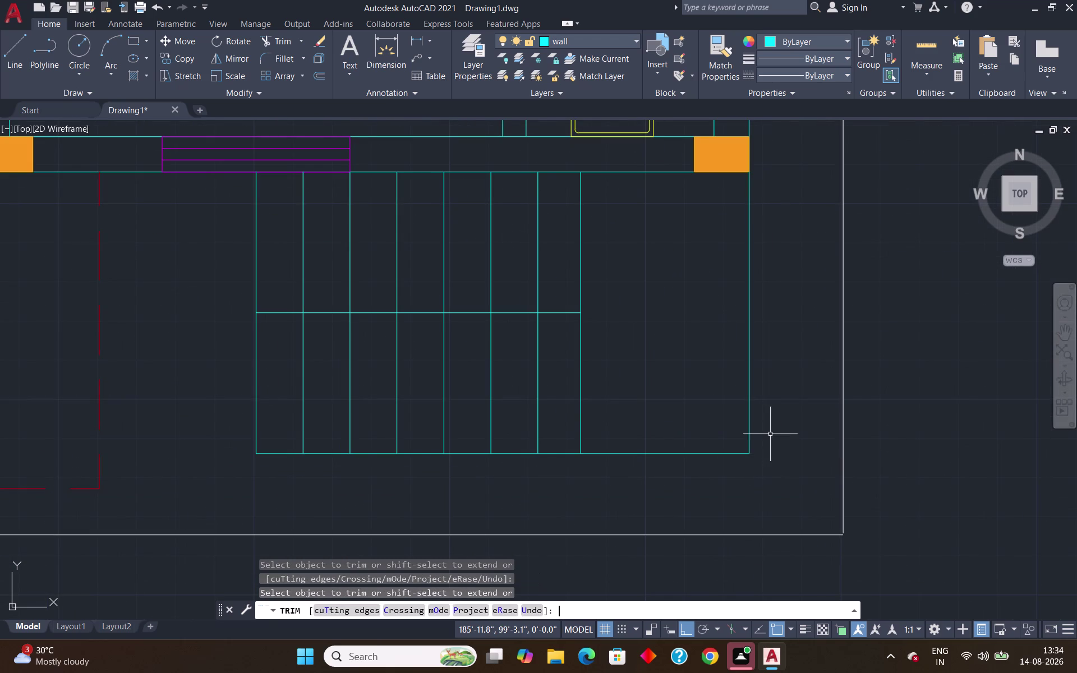
scroll(down, 3)
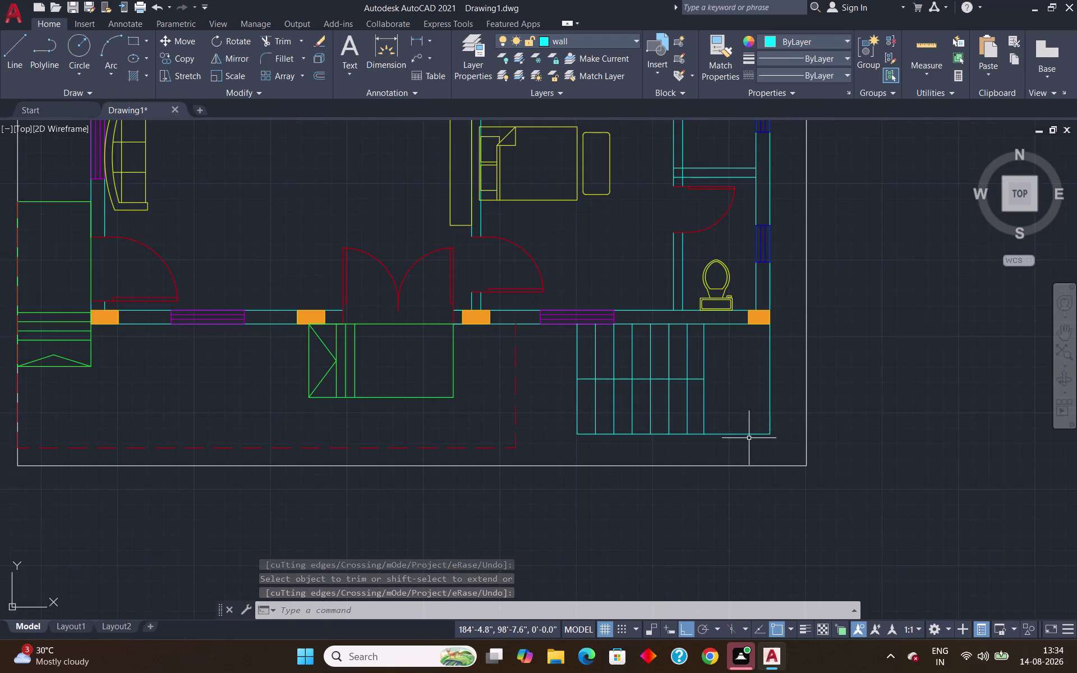
Offset the staircase's bottom line 1'-6" upward inside the right section.
scroll(up, 3)
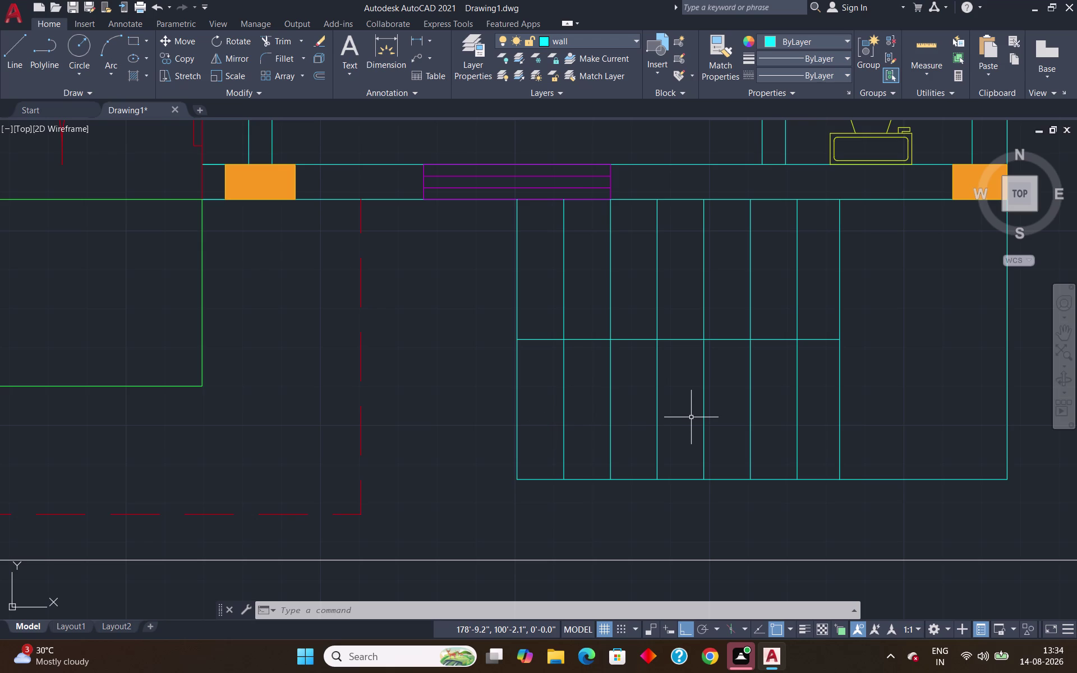
key(o)
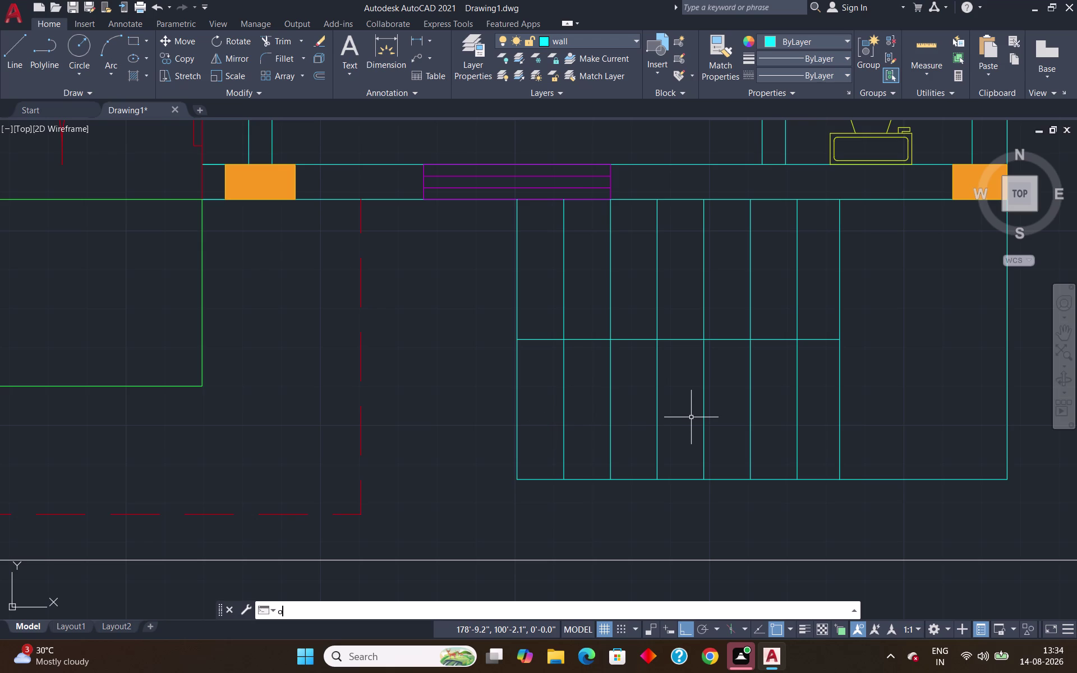
key(Return)
text(1')
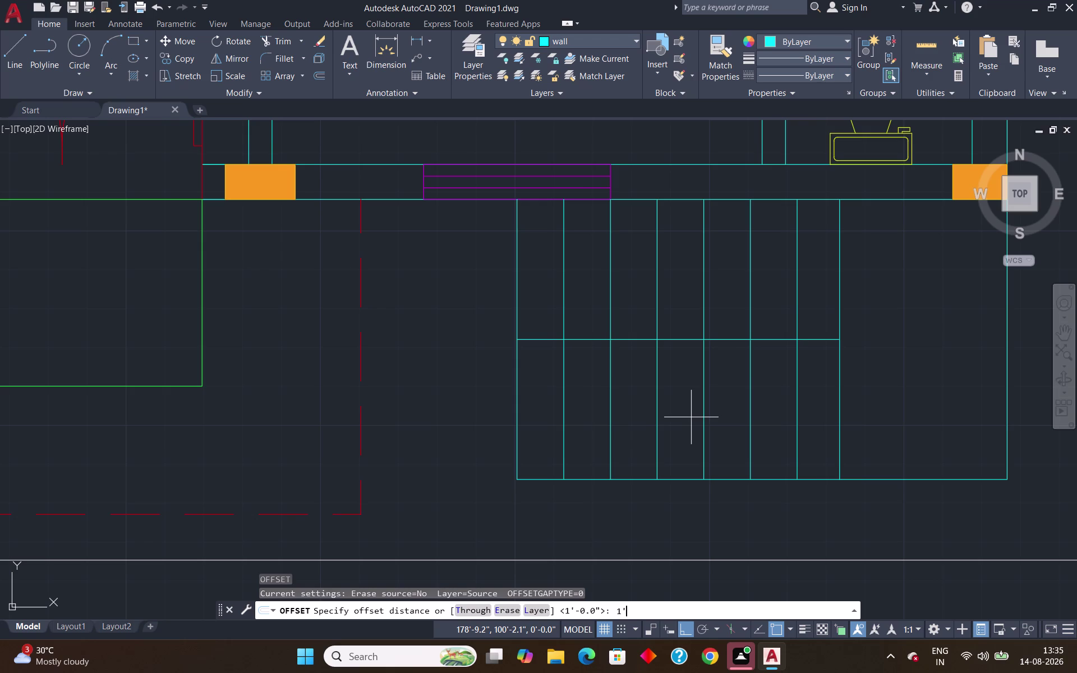
text(6)
key(shift+quotedbl)
key(Return)
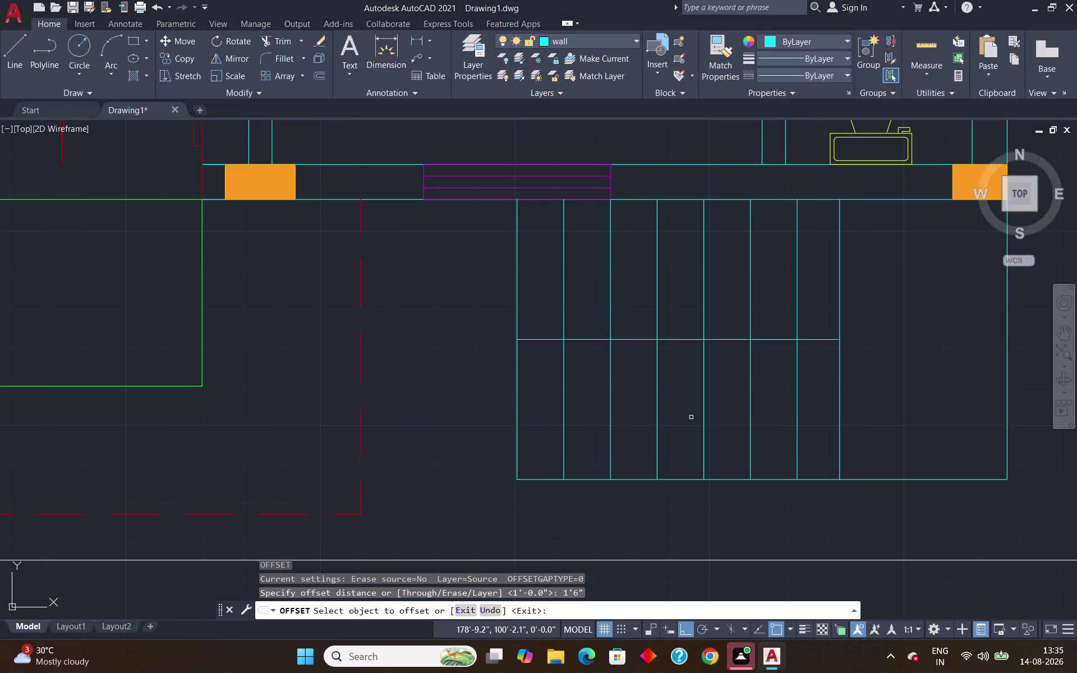
click(900, 480)
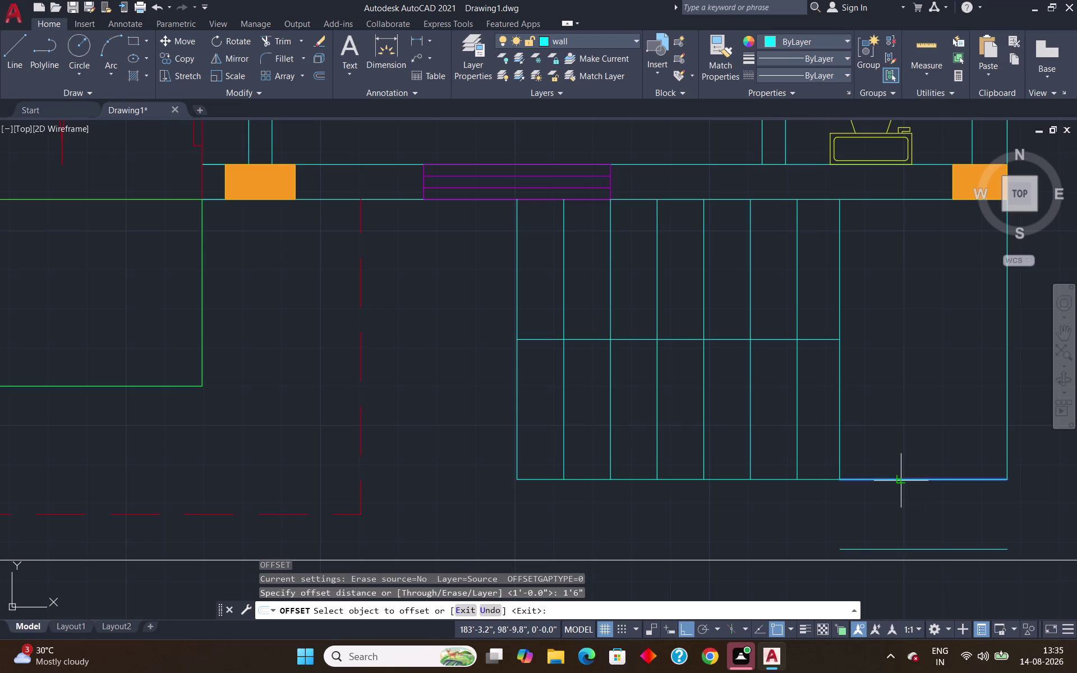
click(894, 446)
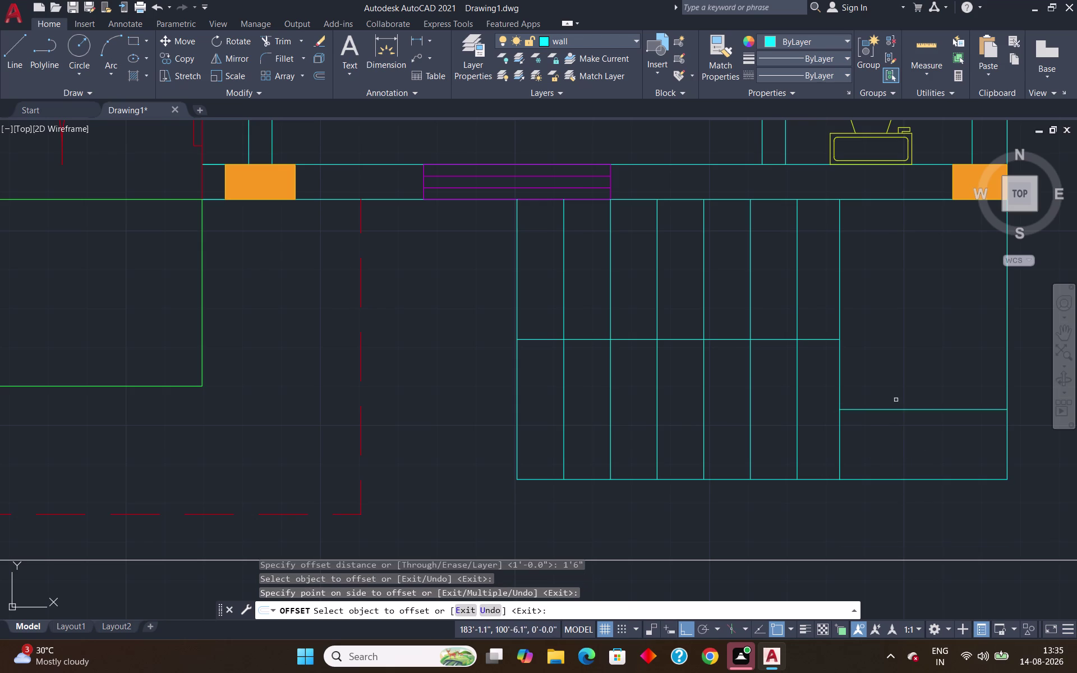
click(922, 410)
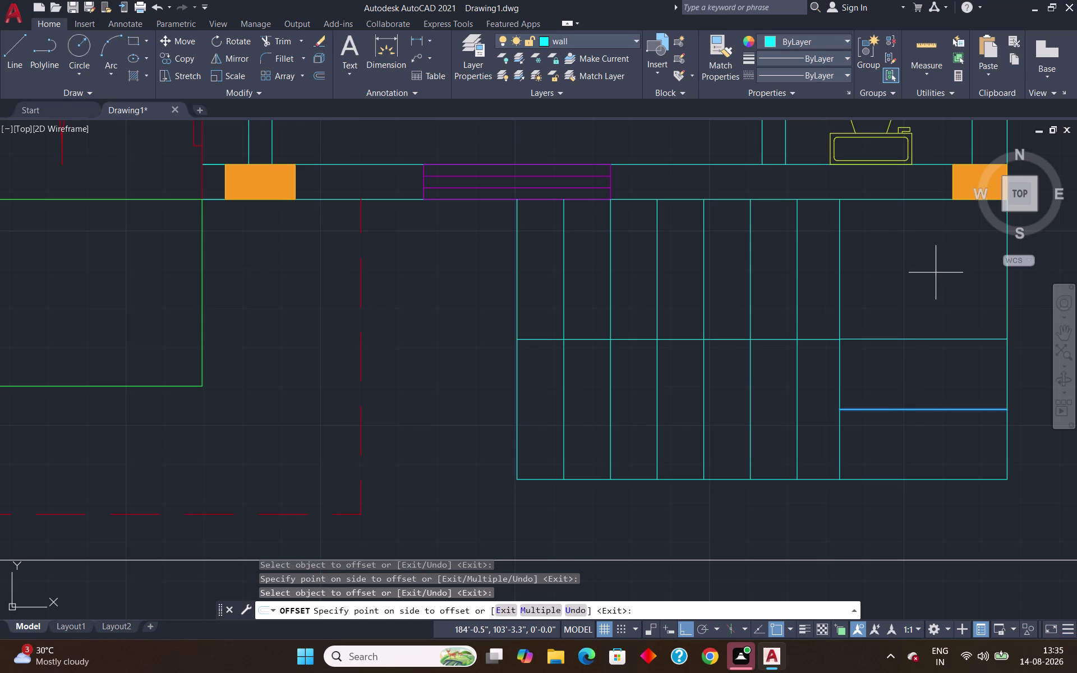
key(Escape)
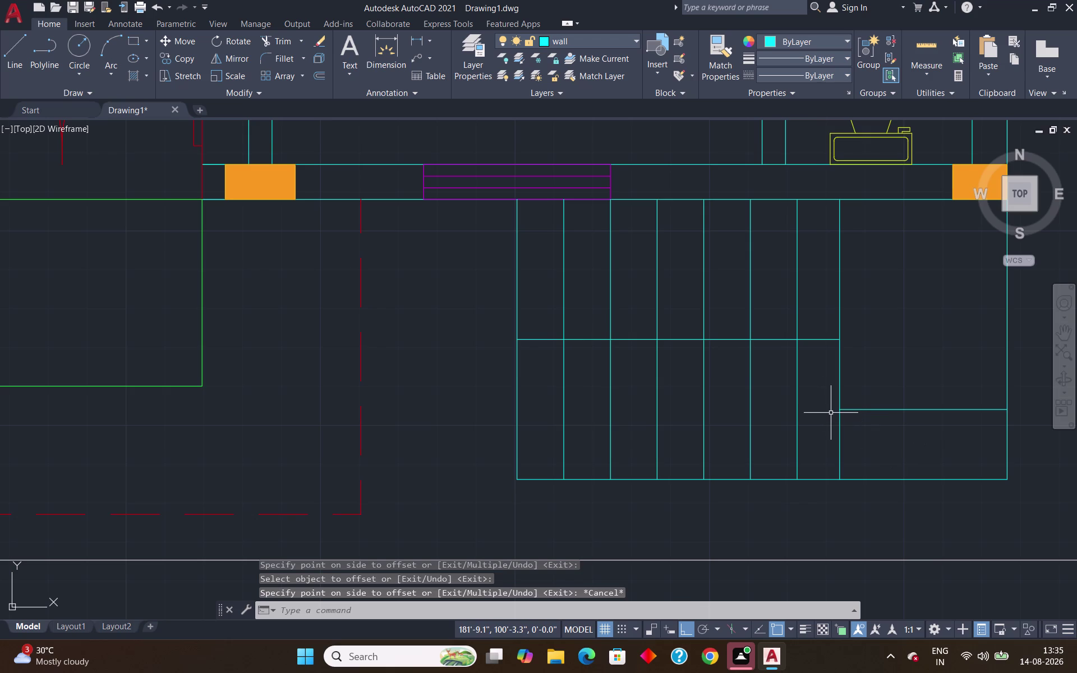
Extend the 1'-6" line leftward across every tread to the staircase's left edge.
text(ex)
key(Return)
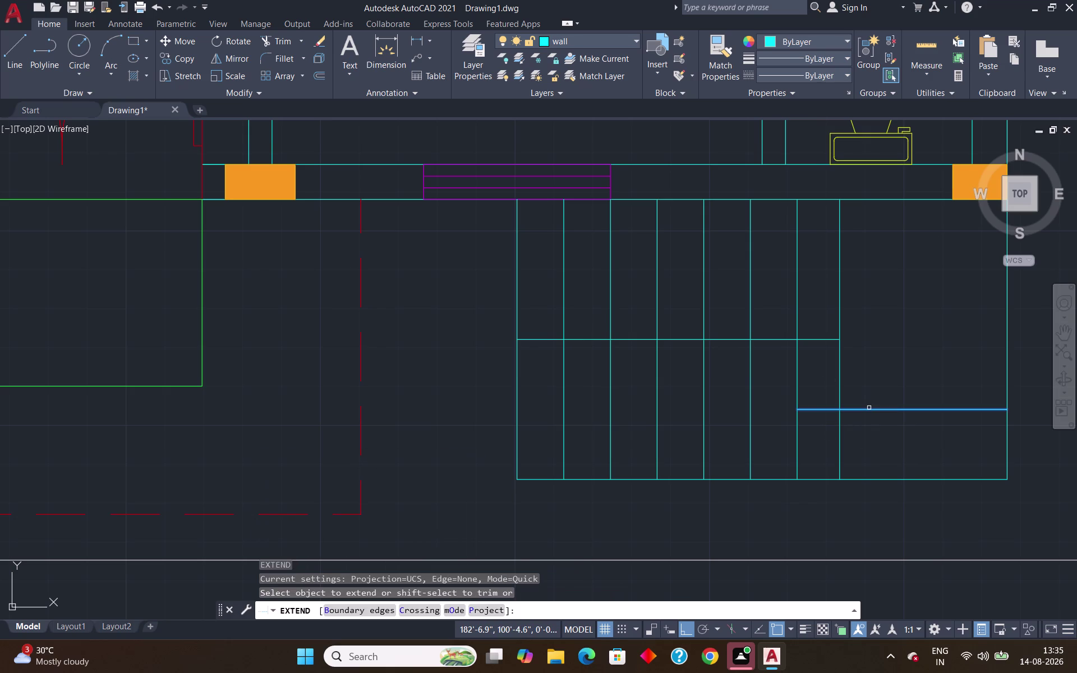
click(868, 408)
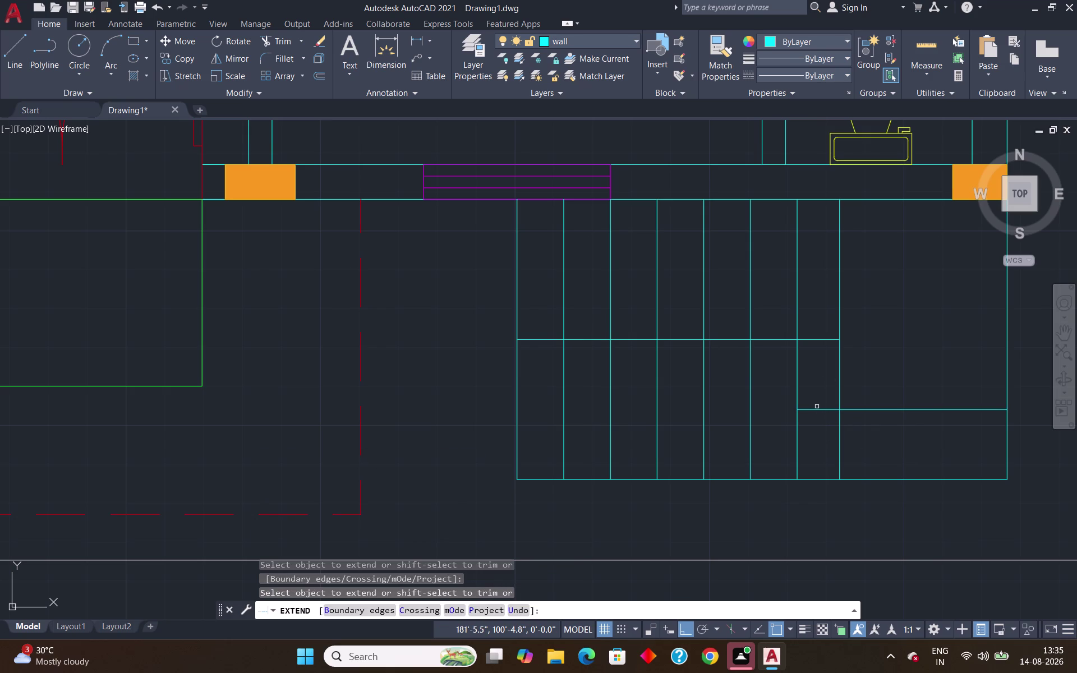
click(809, 409)
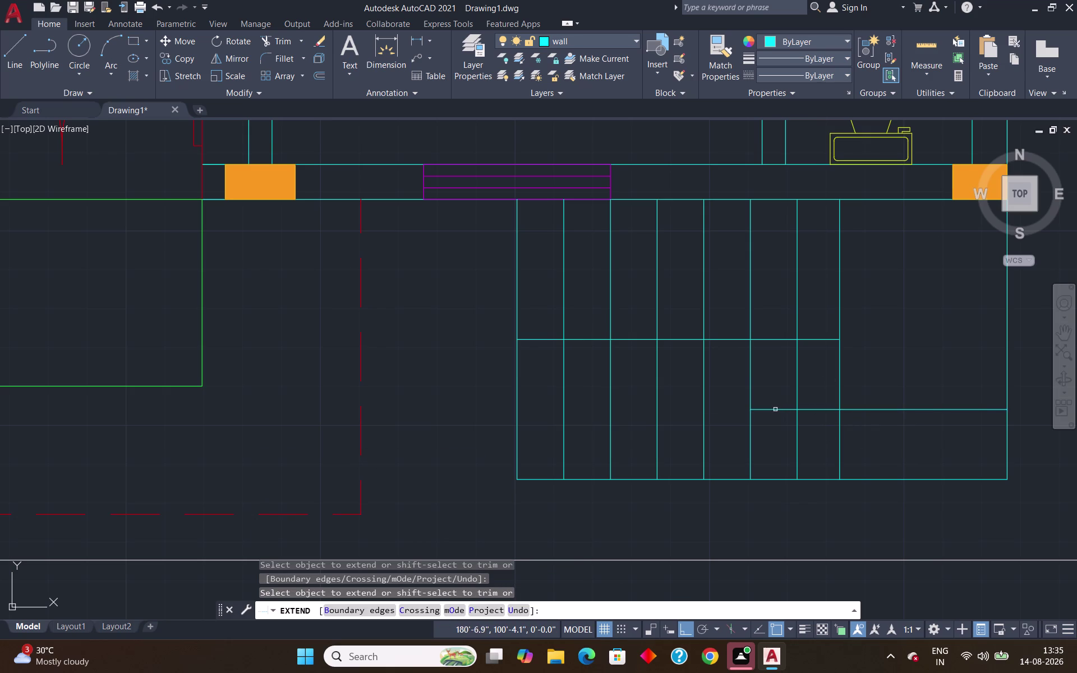
click(775, 409)
click(710, 409)
click(660, 409)
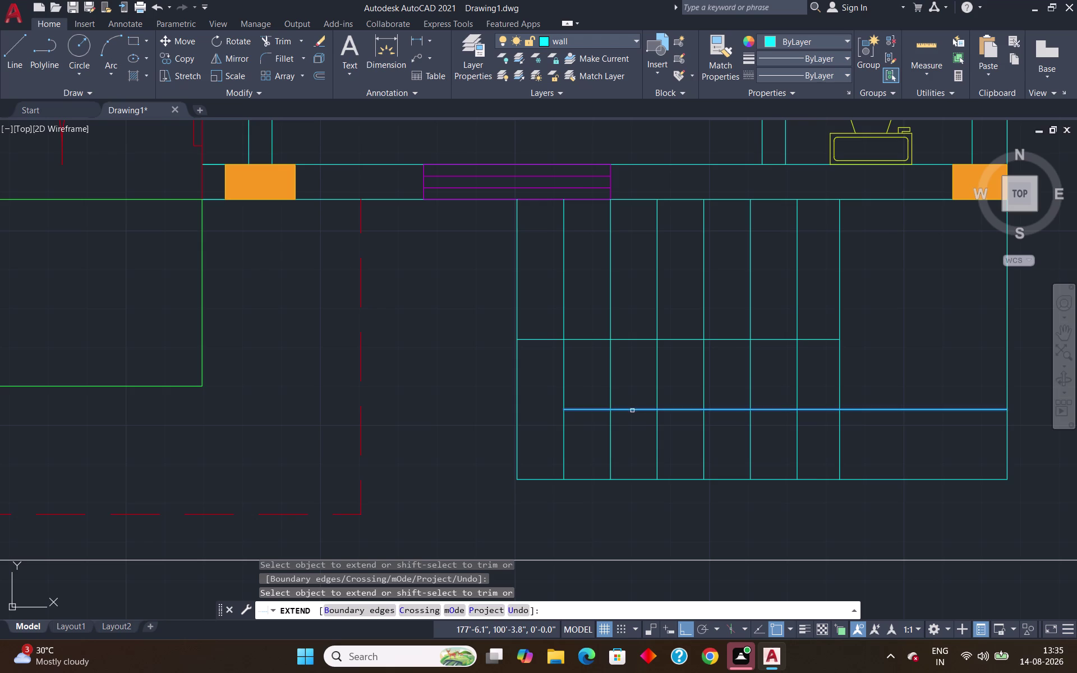
click(631, 411)
click(569, 411)
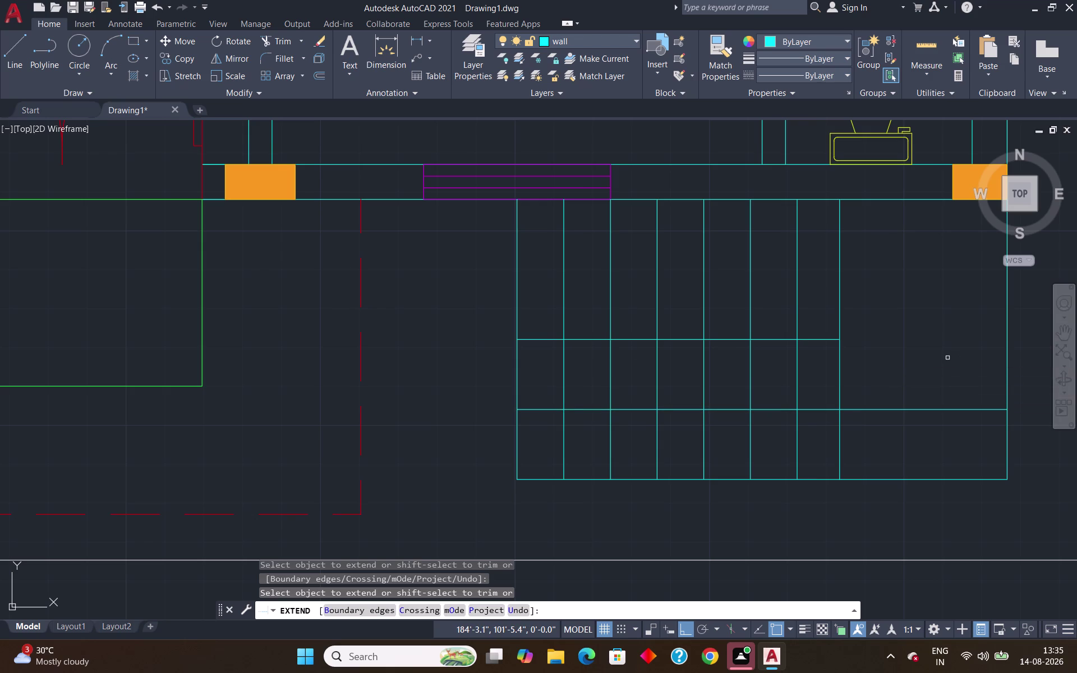
key(Return)
key(o)
key(Return)
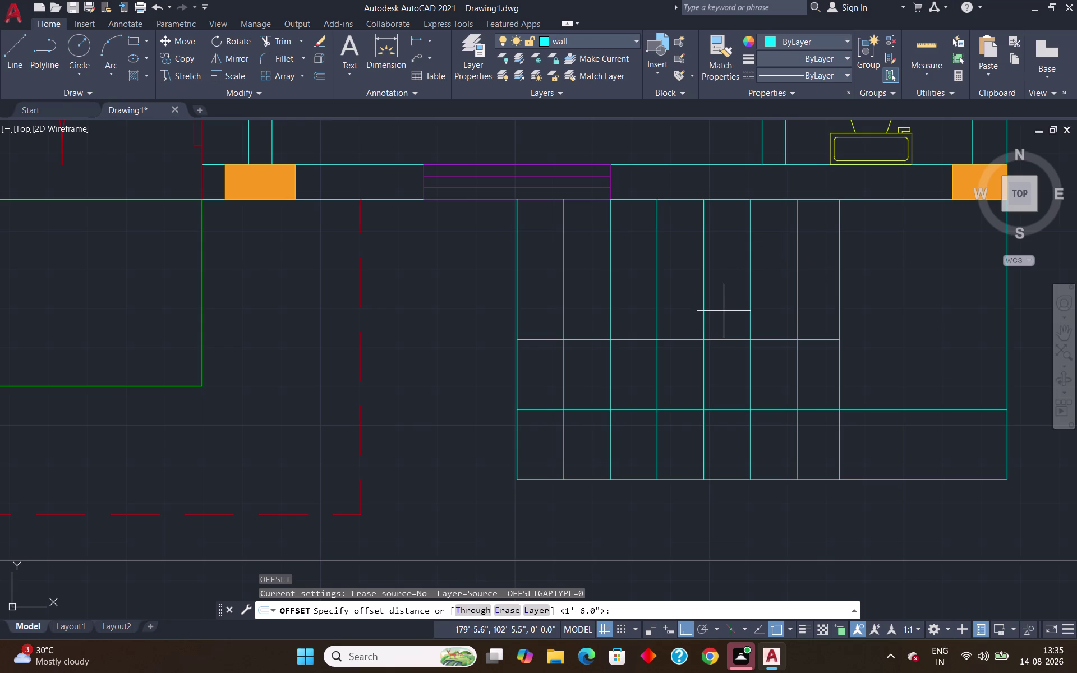
Offset the staircase's middle line 1'-6" upward.
key(Return)
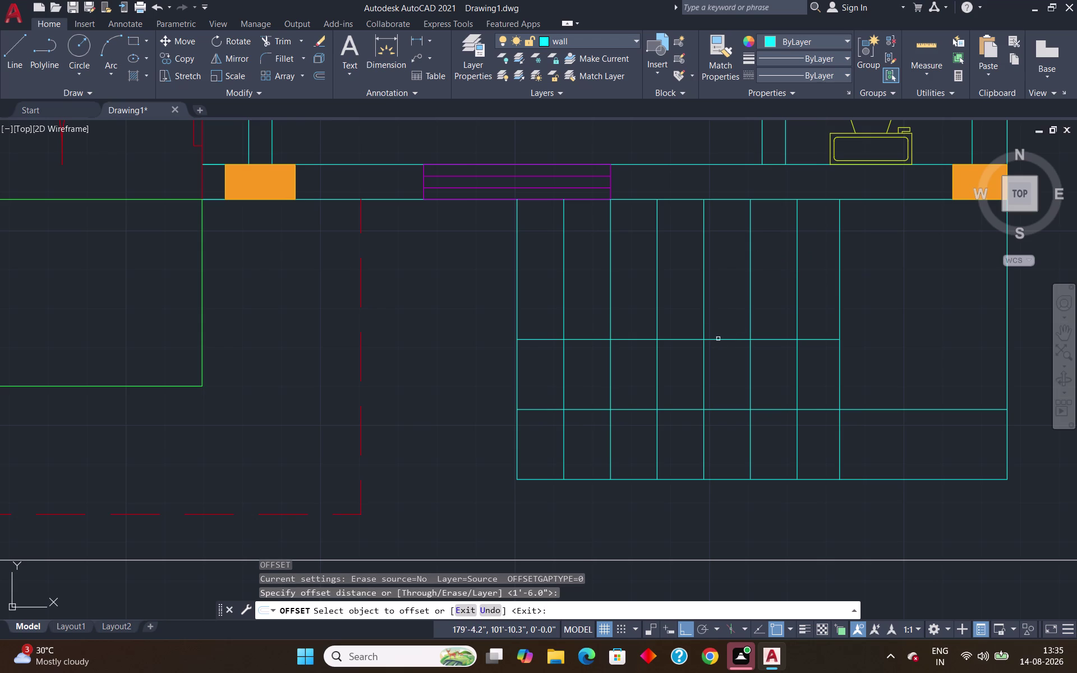
click(718, 339)
click(712, 291)
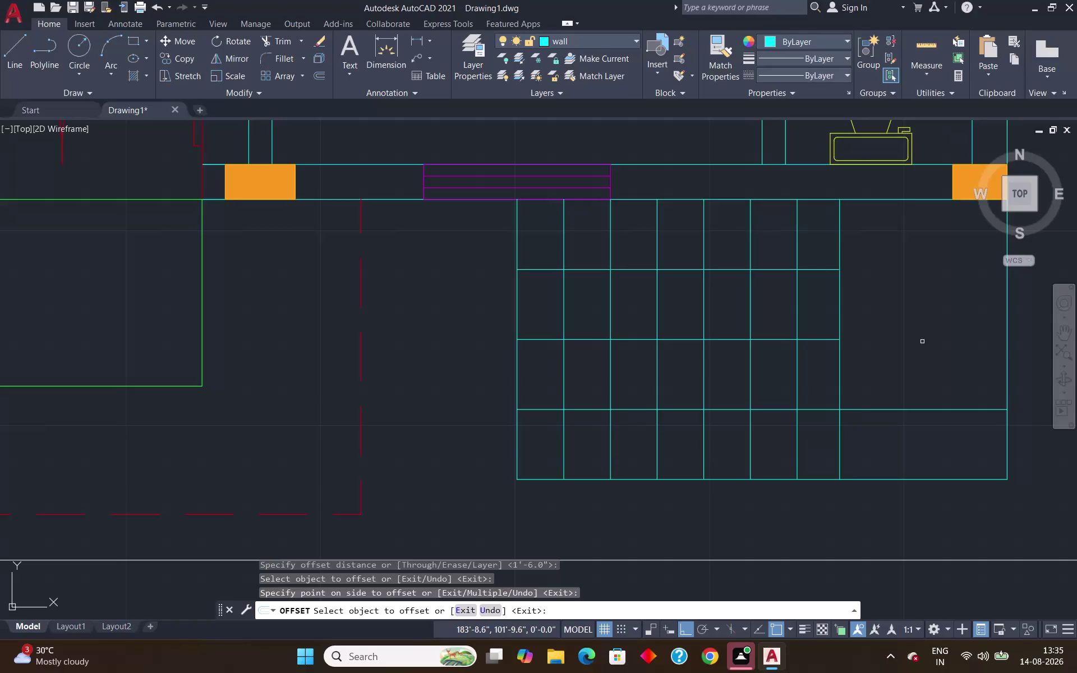
key(Escape)
Draw a vertical line upward from the lower tread line in the right section.
key(l)
key(Return)
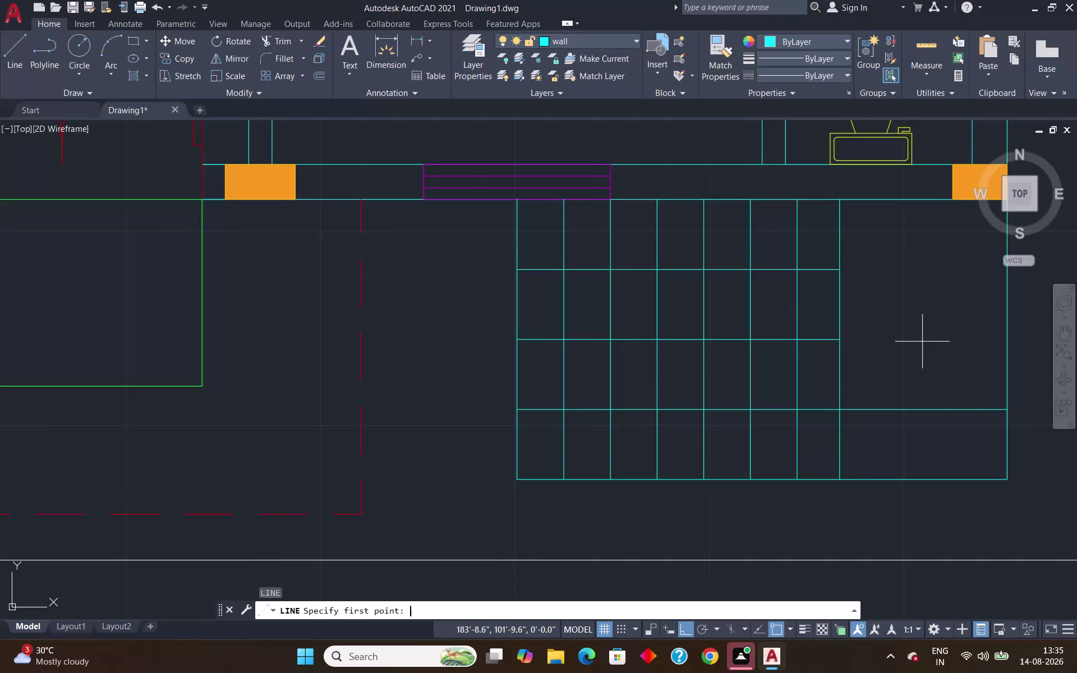
click(902, 409)
click(900, 242)
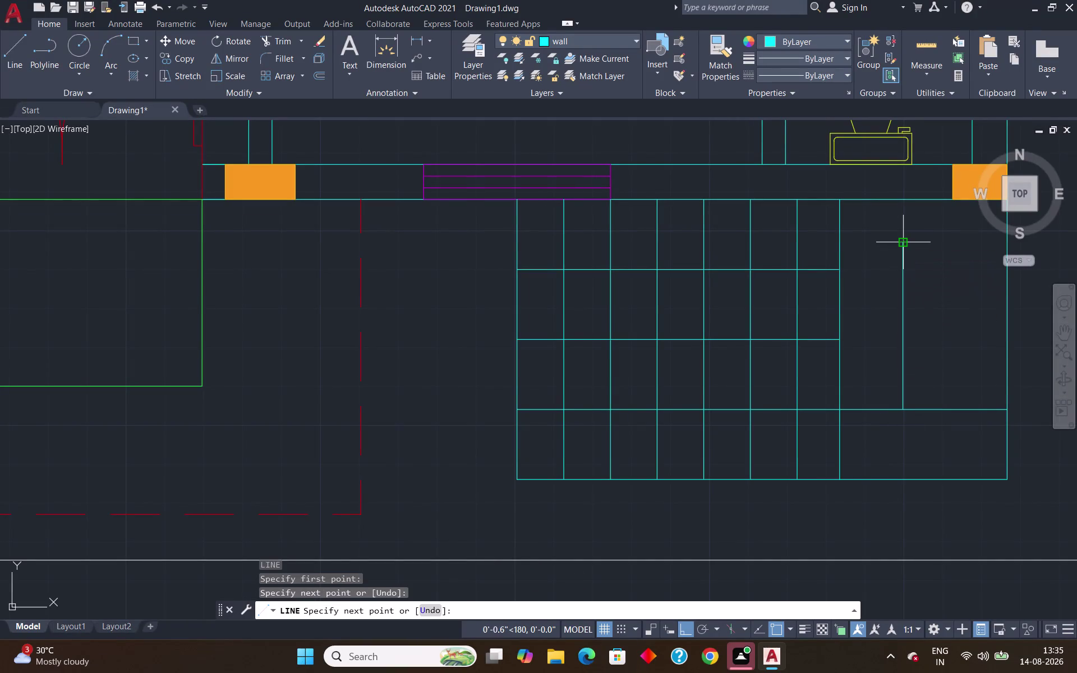
text(ex)
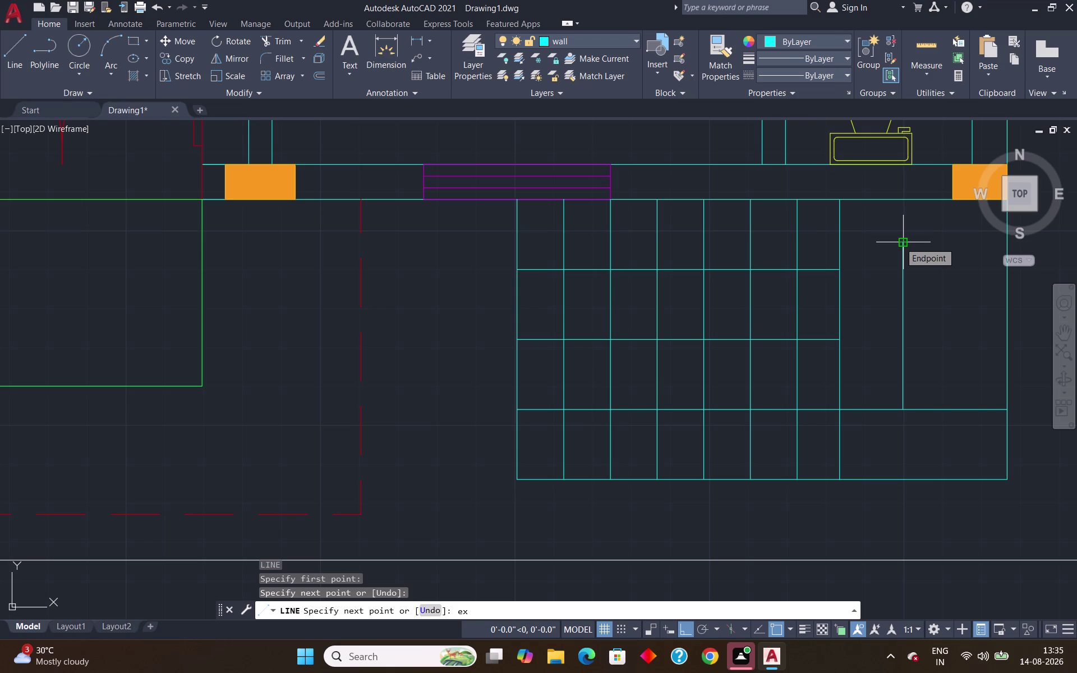
key(Escape)
key(Escape)
Trim the line stub above the right-section room and the bottom line piece beyond it.
text(ex)
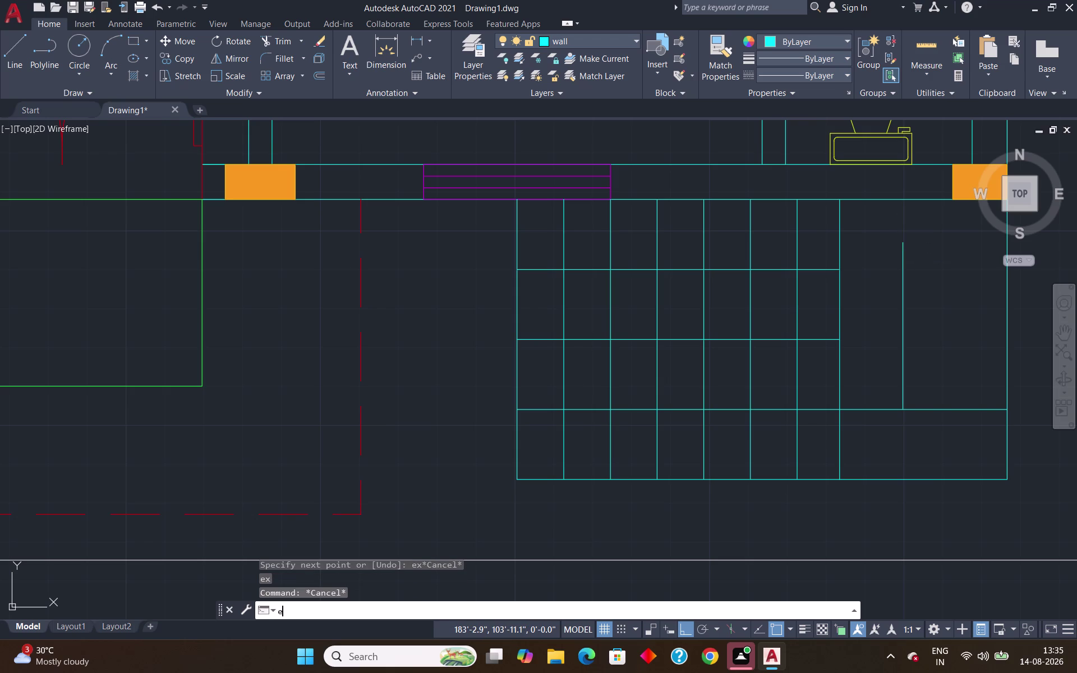
key(Return)
click(825, 270)
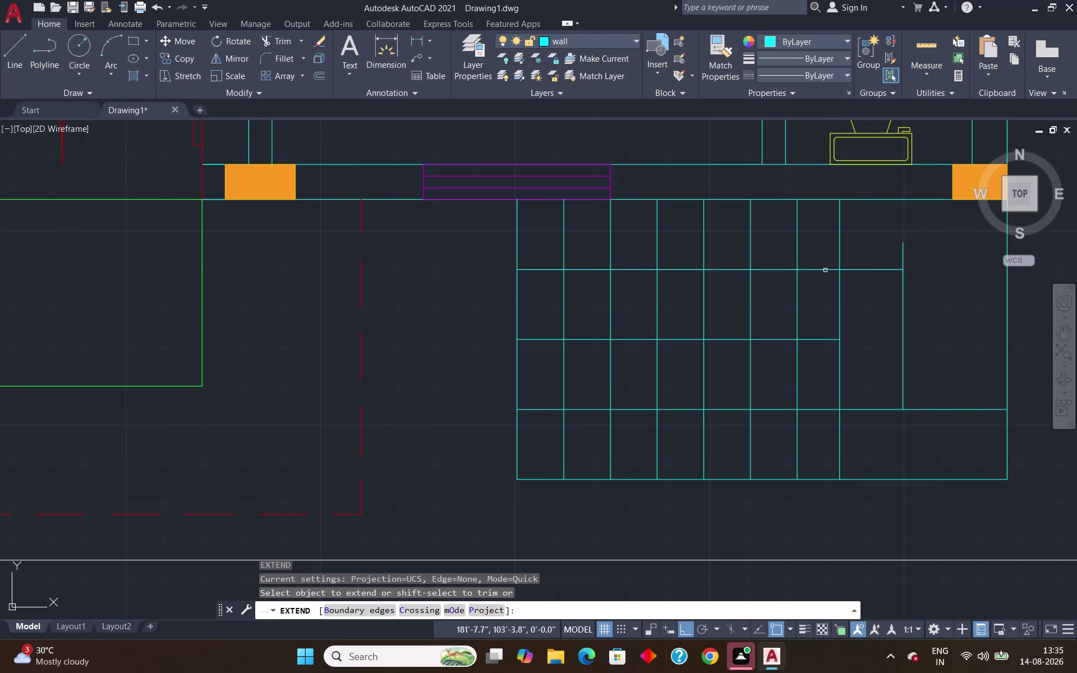
key(Return)
text(tr)
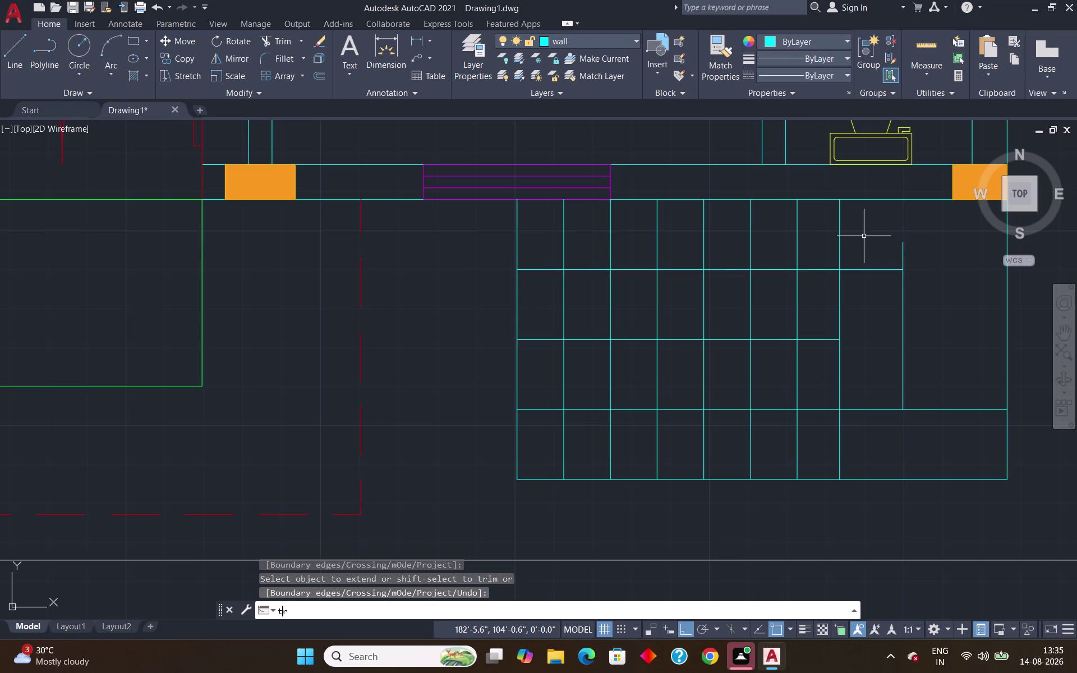
key(Return)
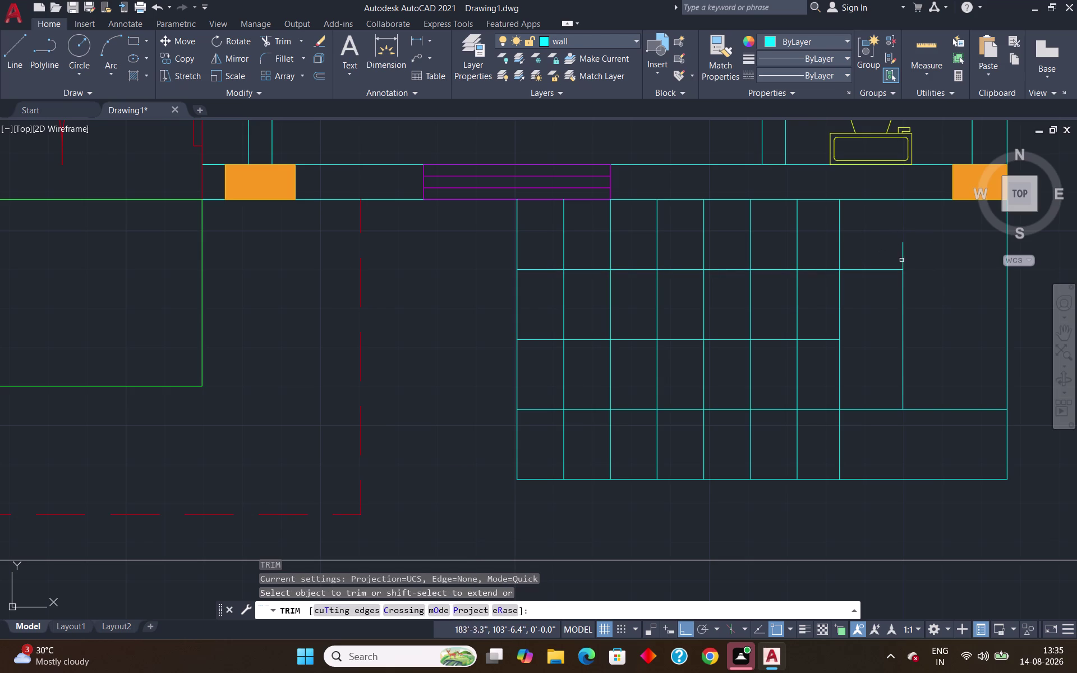
click(903, 259)
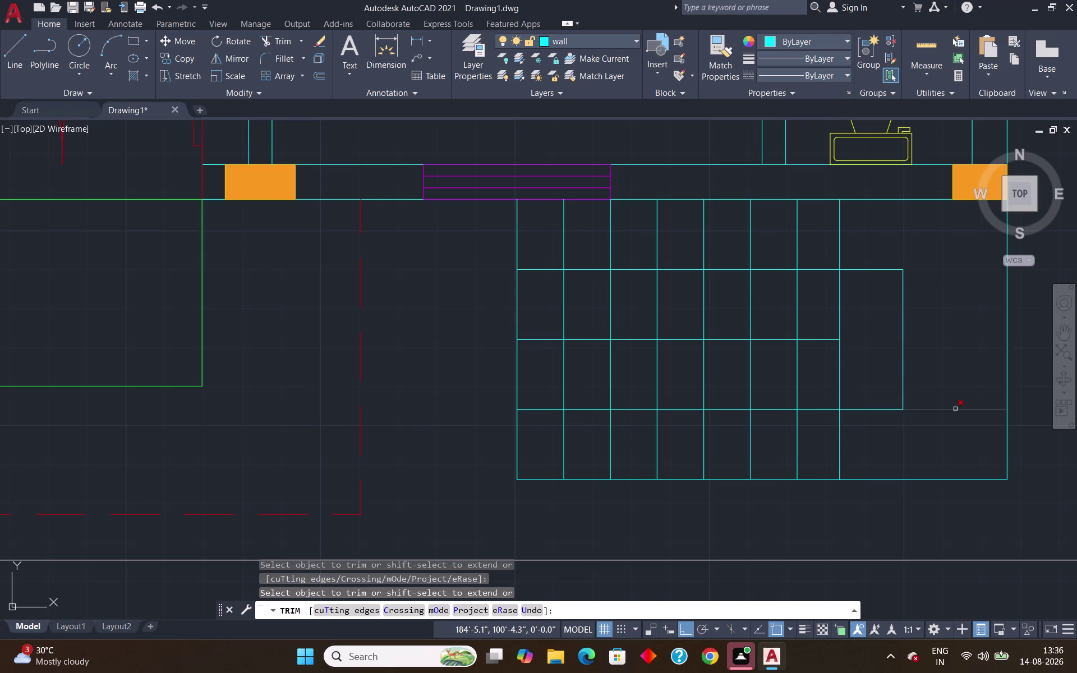
click(955, 408)
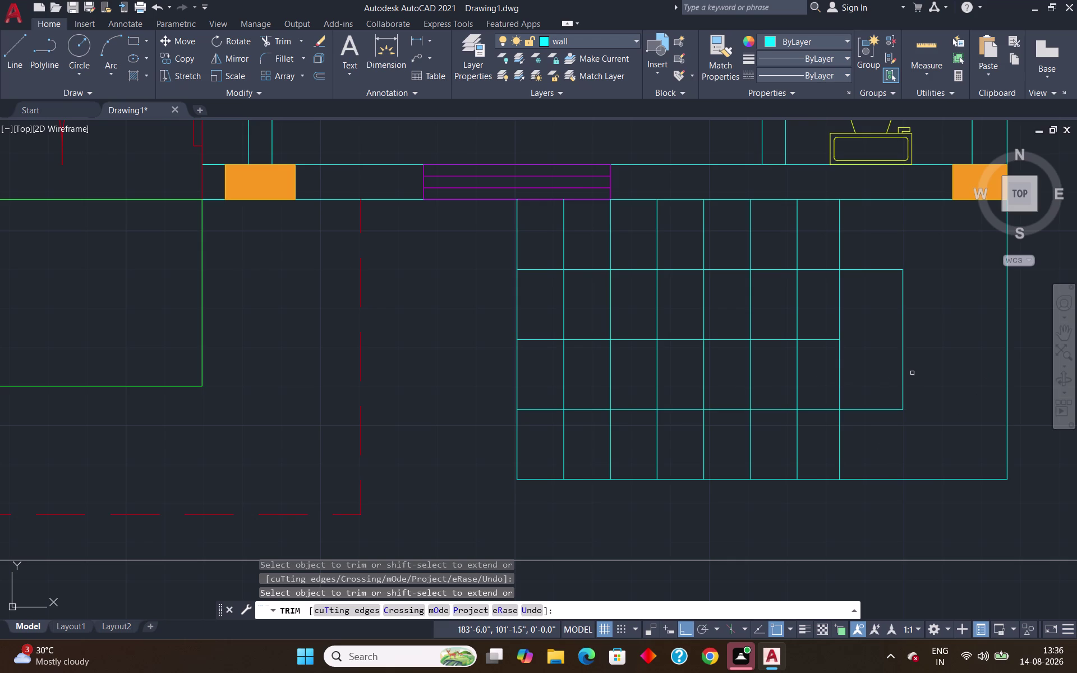
scroll(down, 3)
scroll(down, 3)
scroll(up, 3)
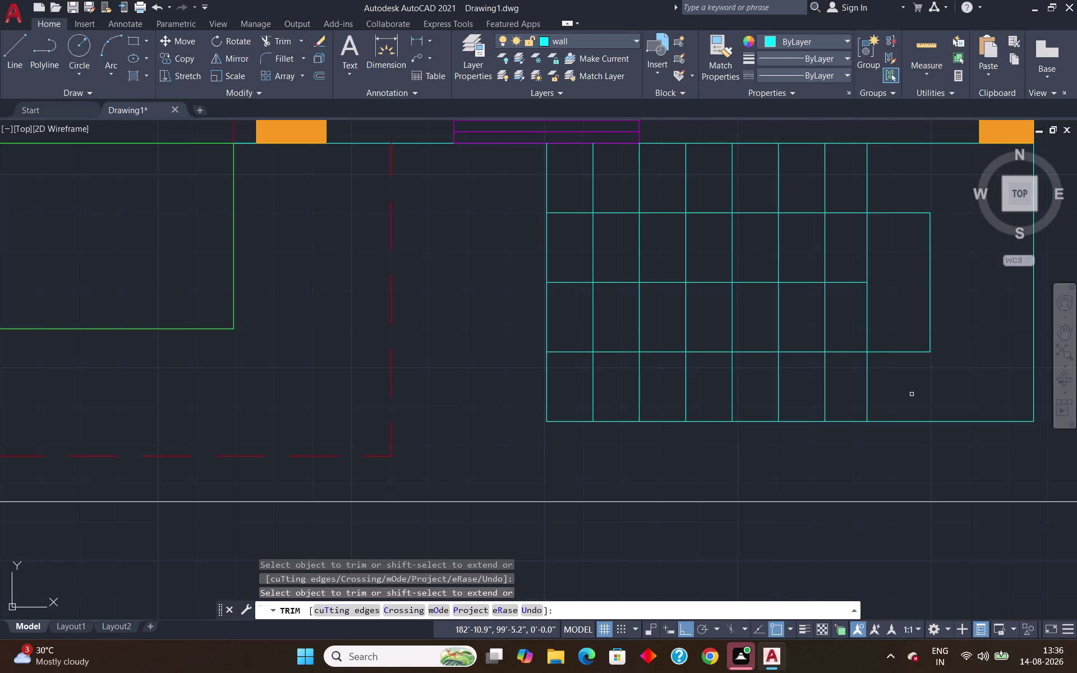
Enter a 1-inch offset distance, then cancel the command.
key(o)
key(Return)
key(1)
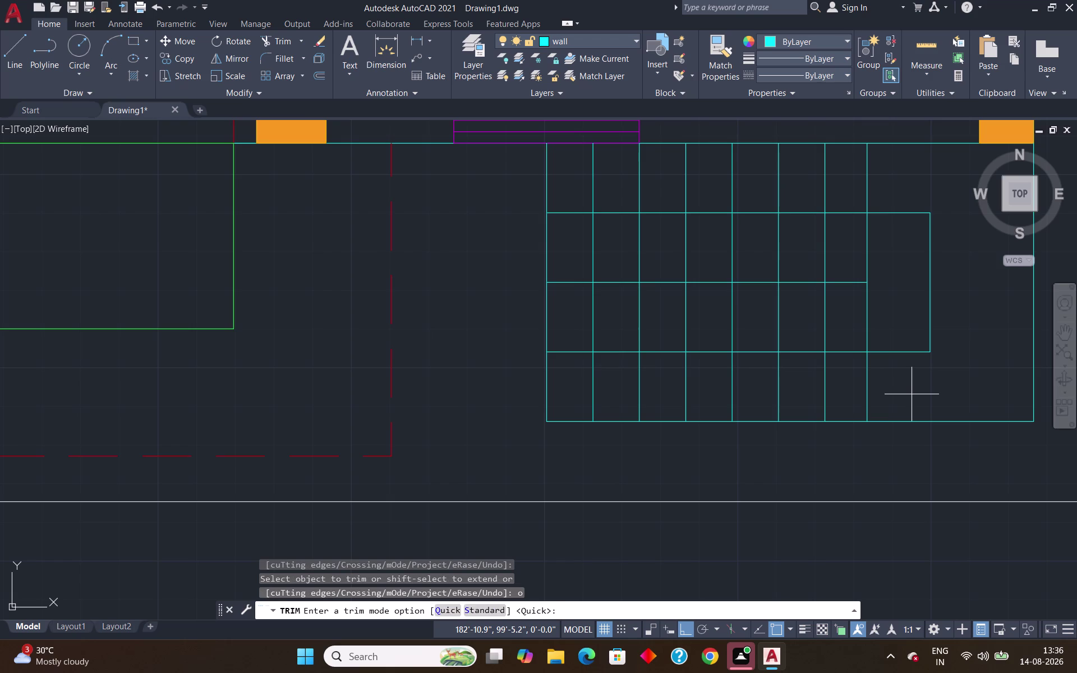
key(shift+quotedbl)
key(Return)
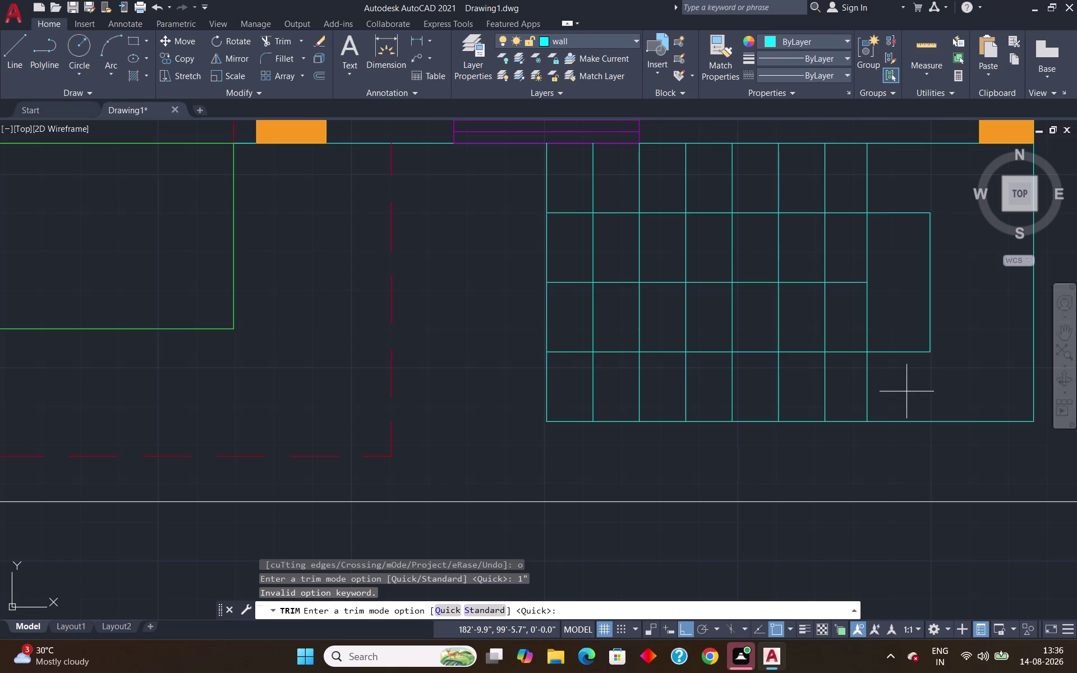
key(Escape)
key(Escape)
key(Escape)
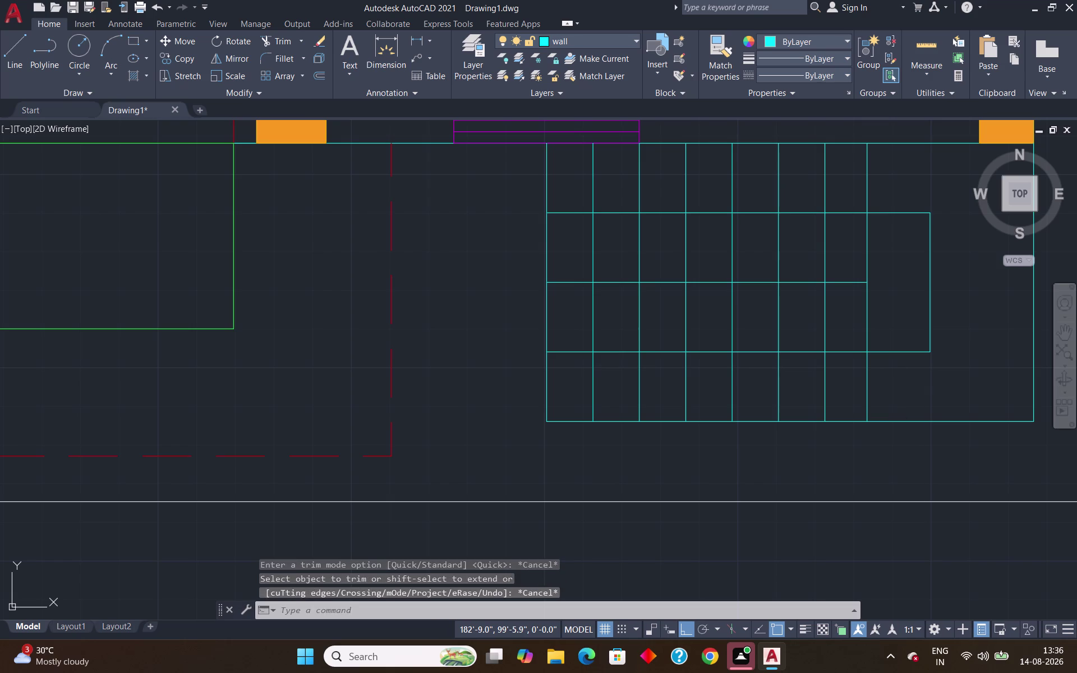
Offset the middle horizontal line by 1 inch and delete the extra duplicate copy.
key(o)
key(Return)
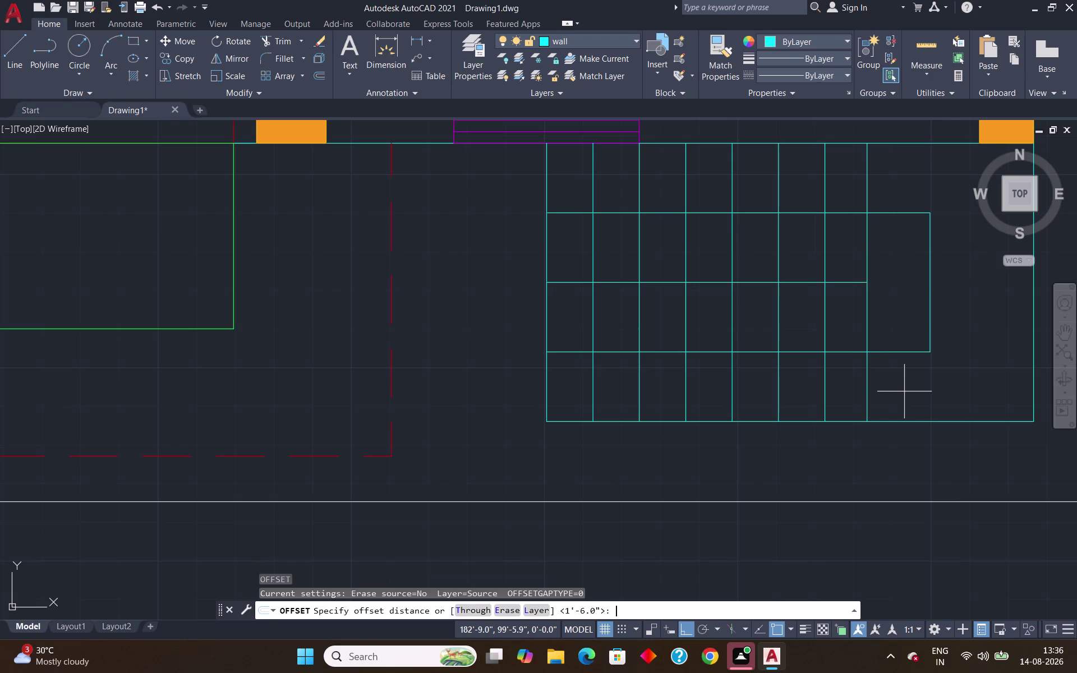
text(1")
key(Return)
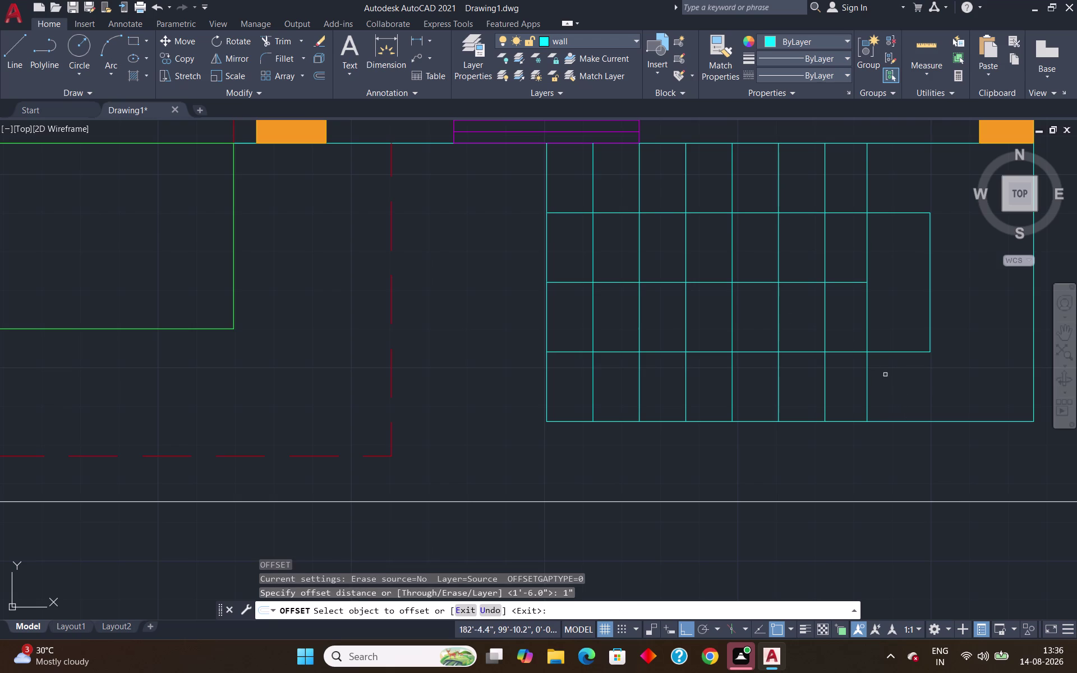
click(743, 282)
click(742, 262)
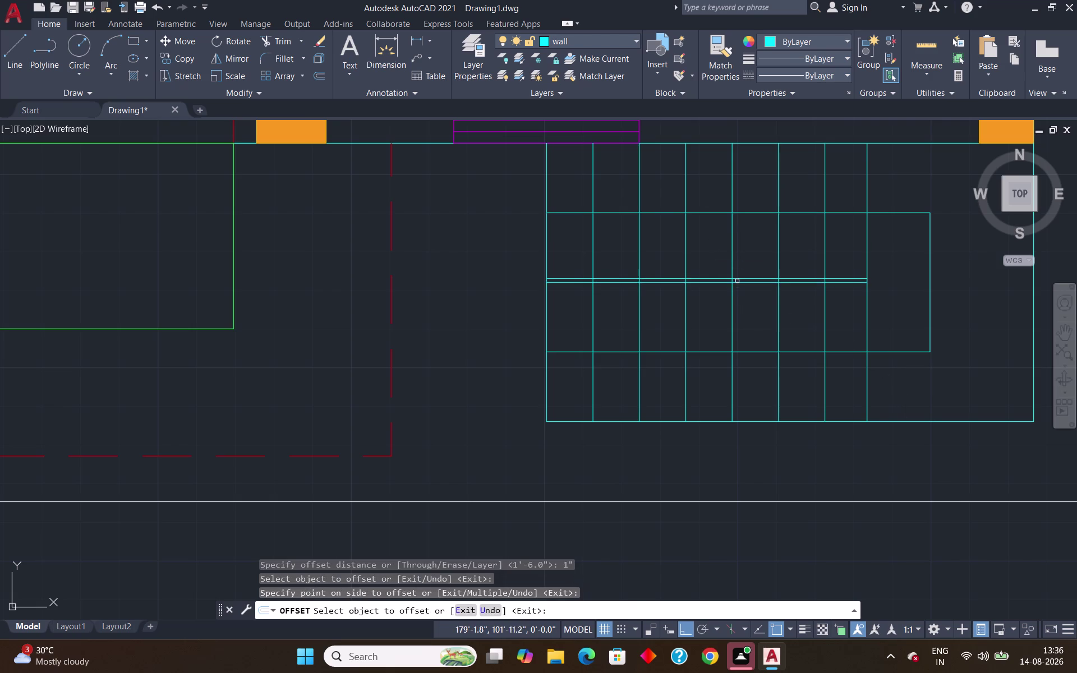
click(743, 283)
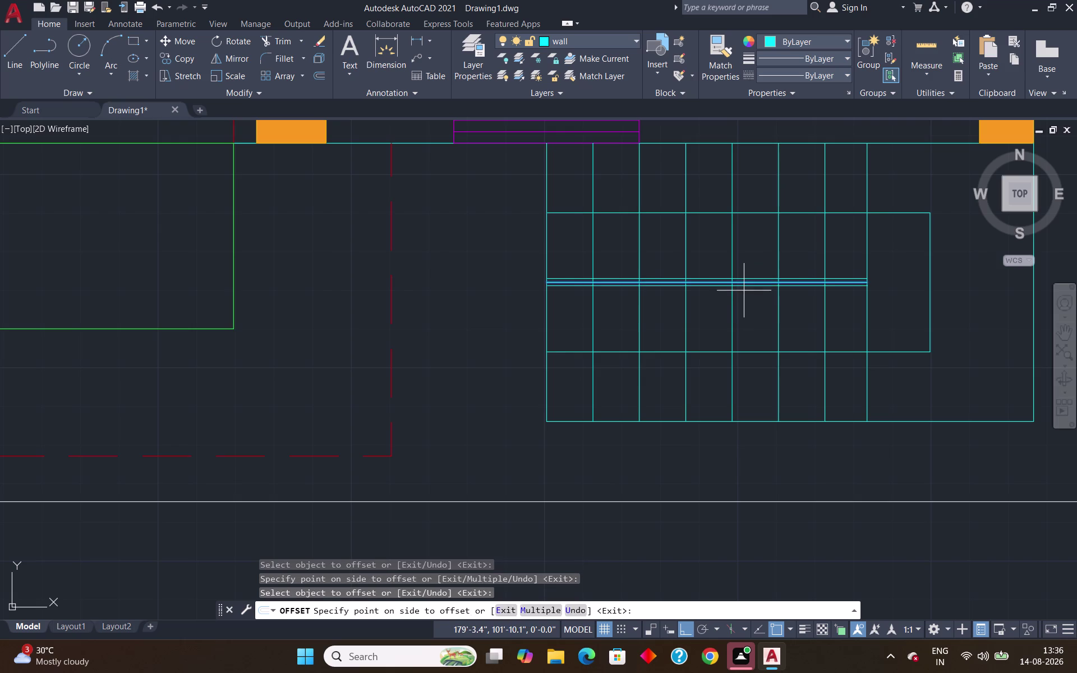
click(744, 295)
key(Escape)
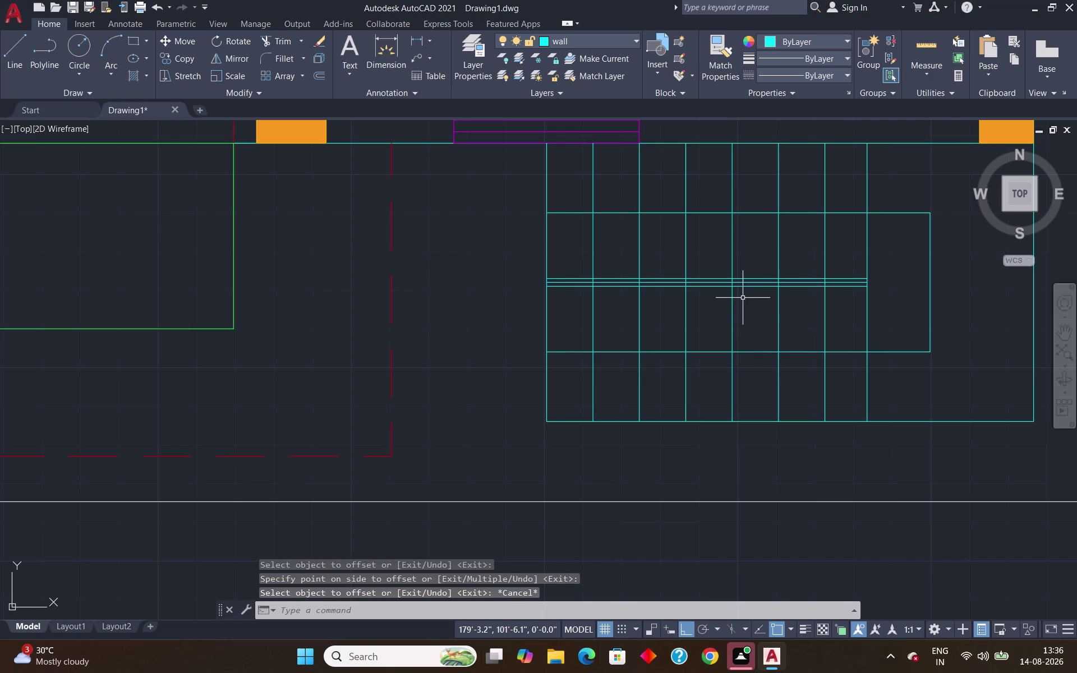
text(tr)
key(Return)
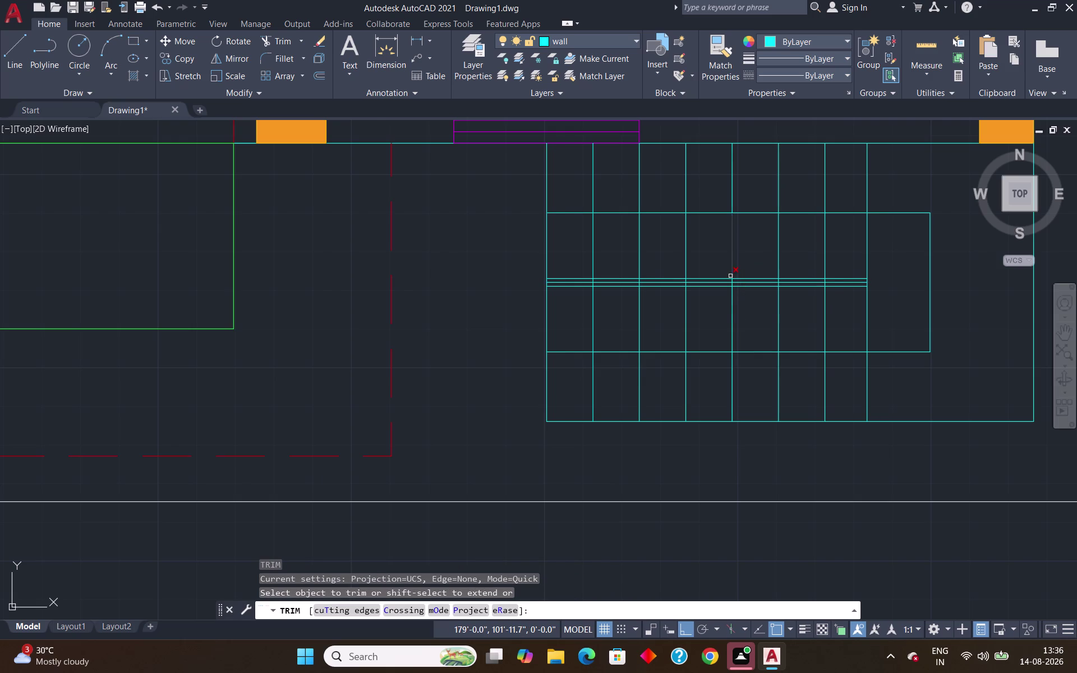
scroll(up, 3)
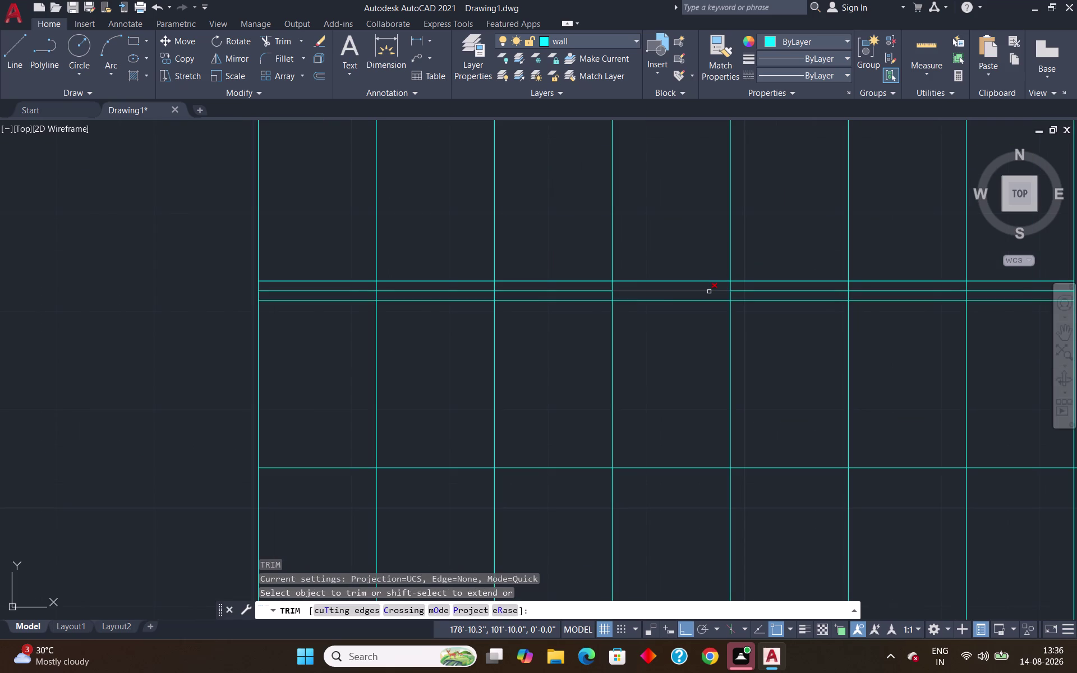
key(Escape)
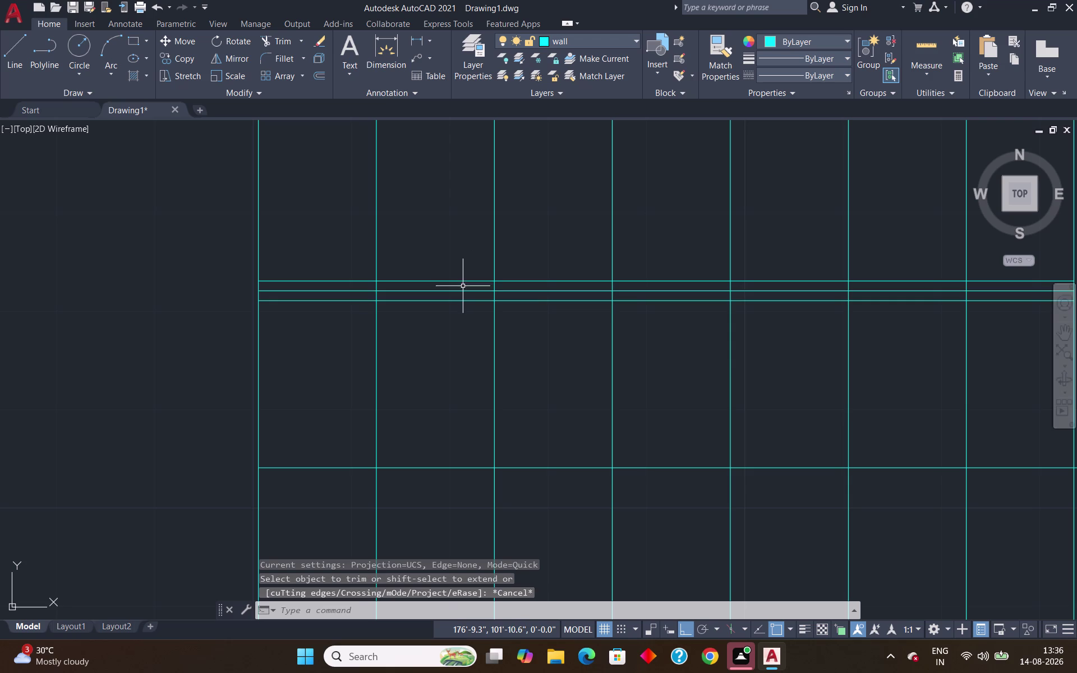
click(462, 291)
key(Delete)
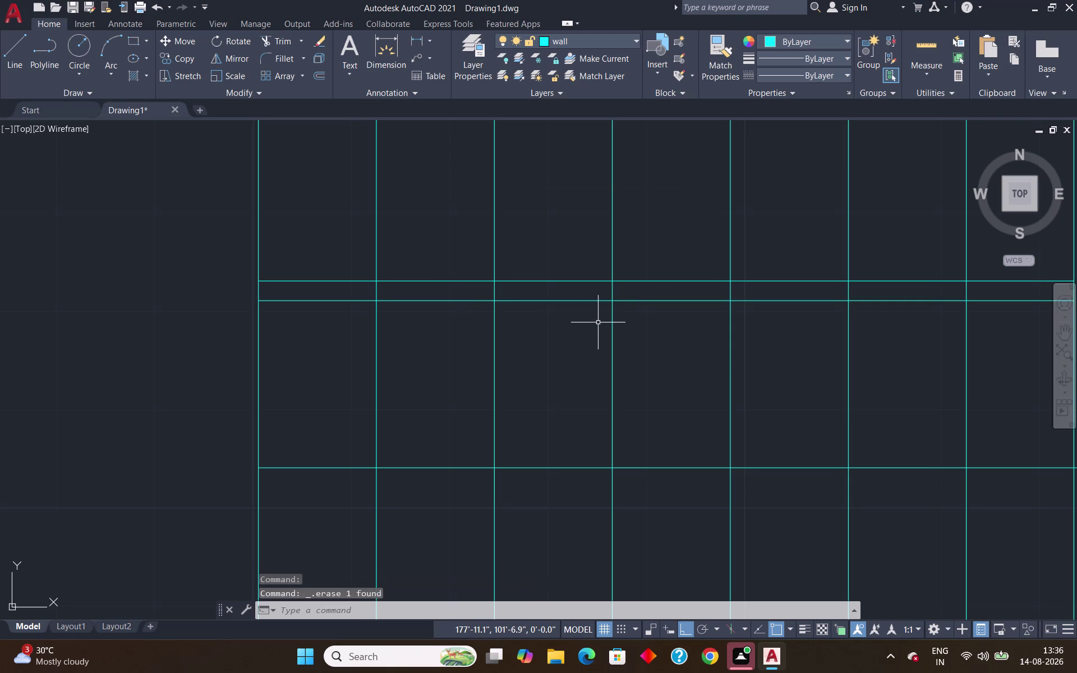
Trim the vertical tread pieces crossing the gap between the double line.
scroll(down, 3)
scroll(up, 3)
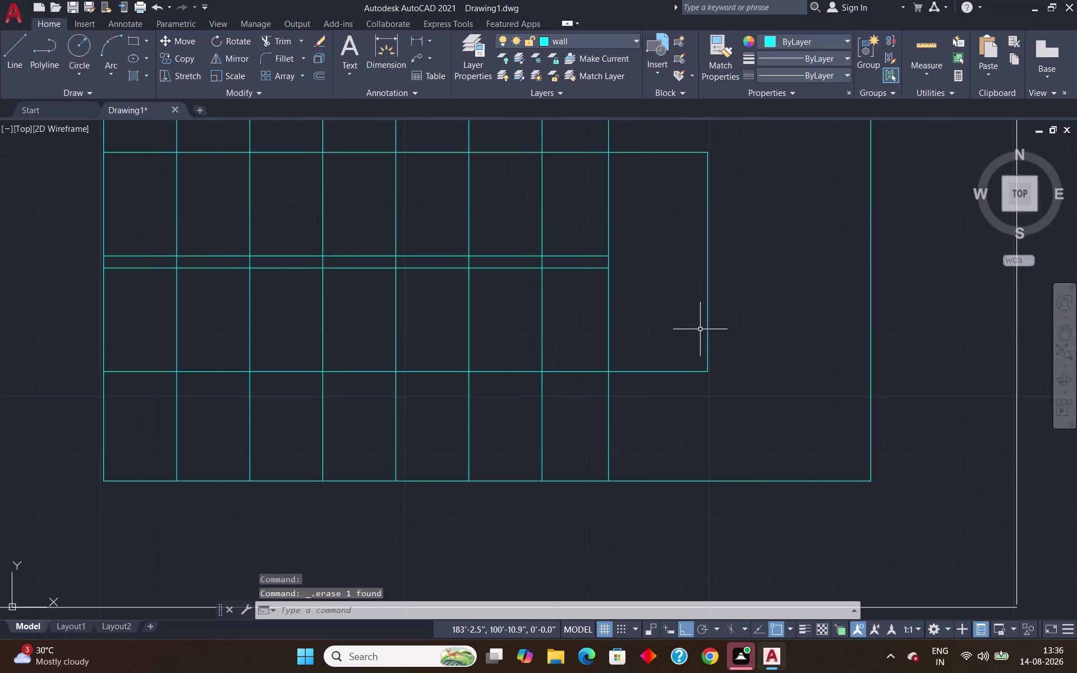
text(tr)
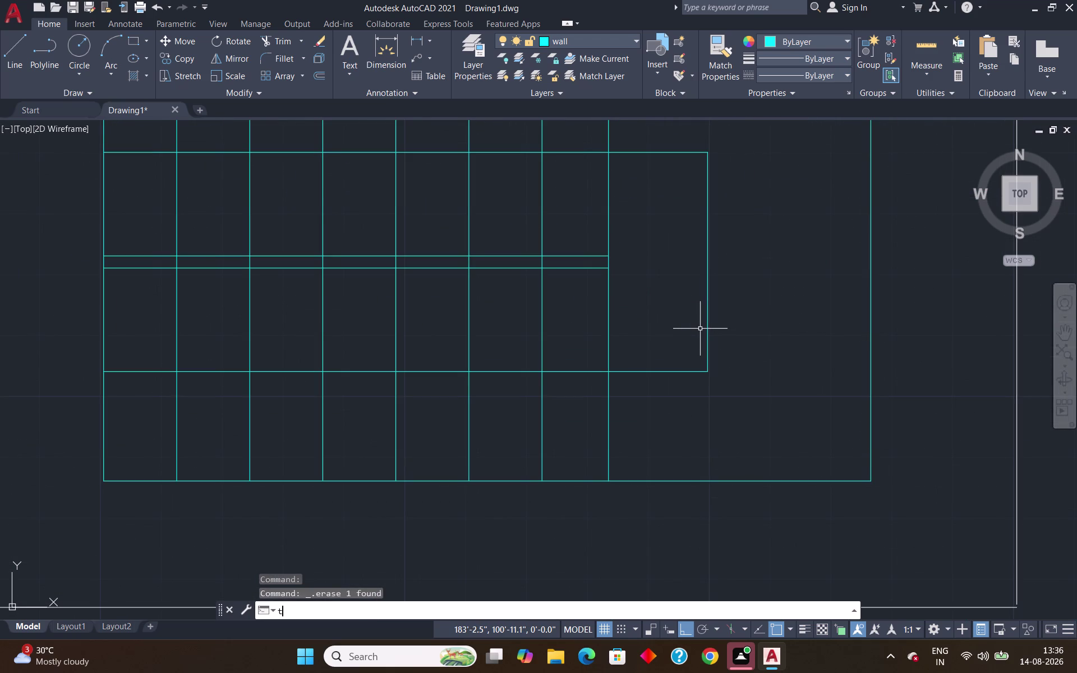
key(Return)
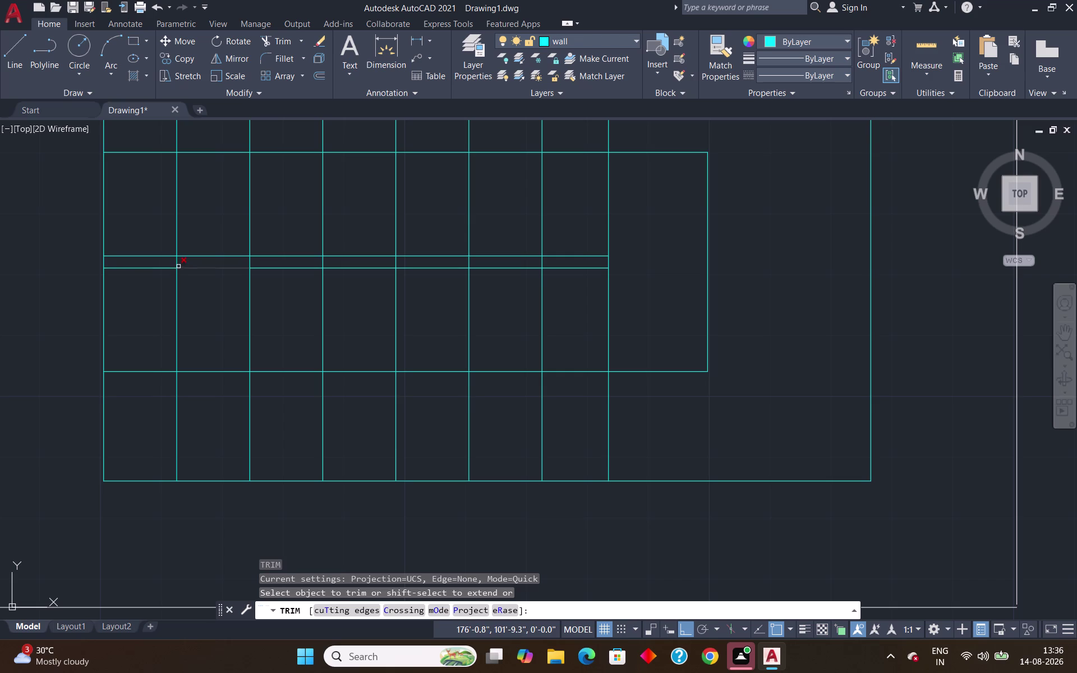
drag(178, 262, 280, 266)
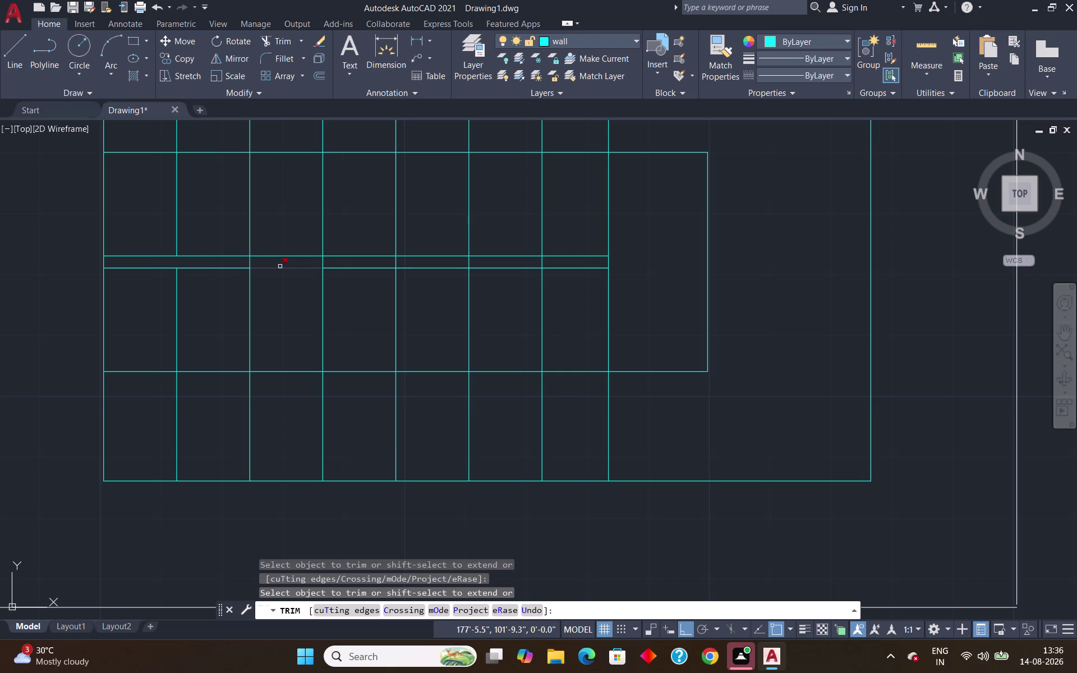
drag(280, 266, 248, 259)
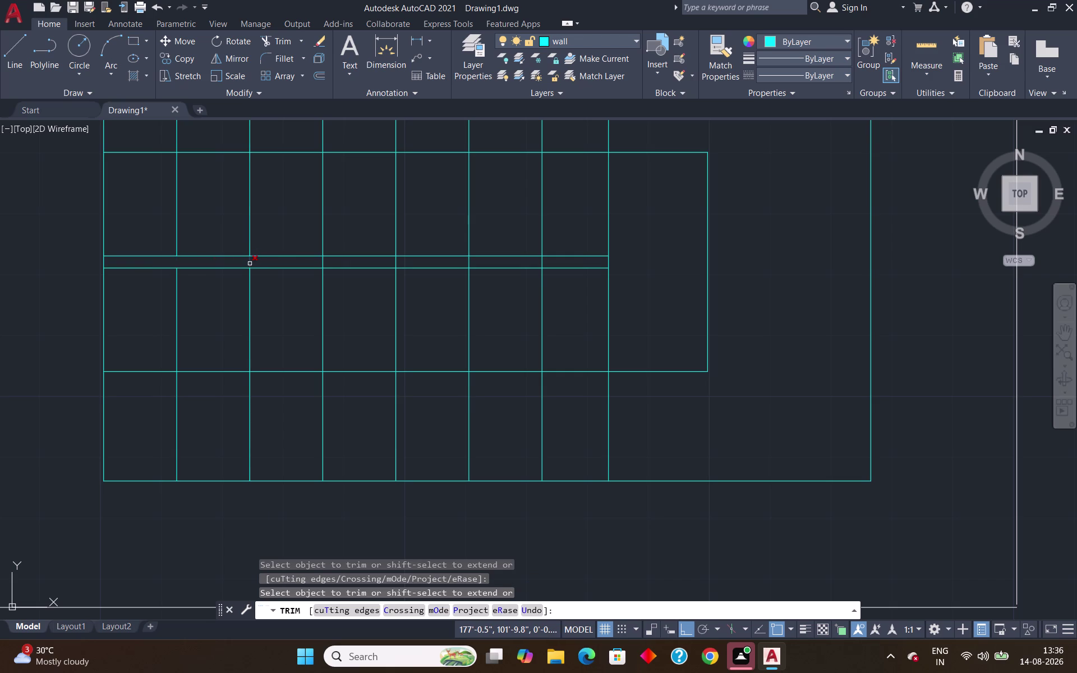
click(249, 264)
click(322, 261)
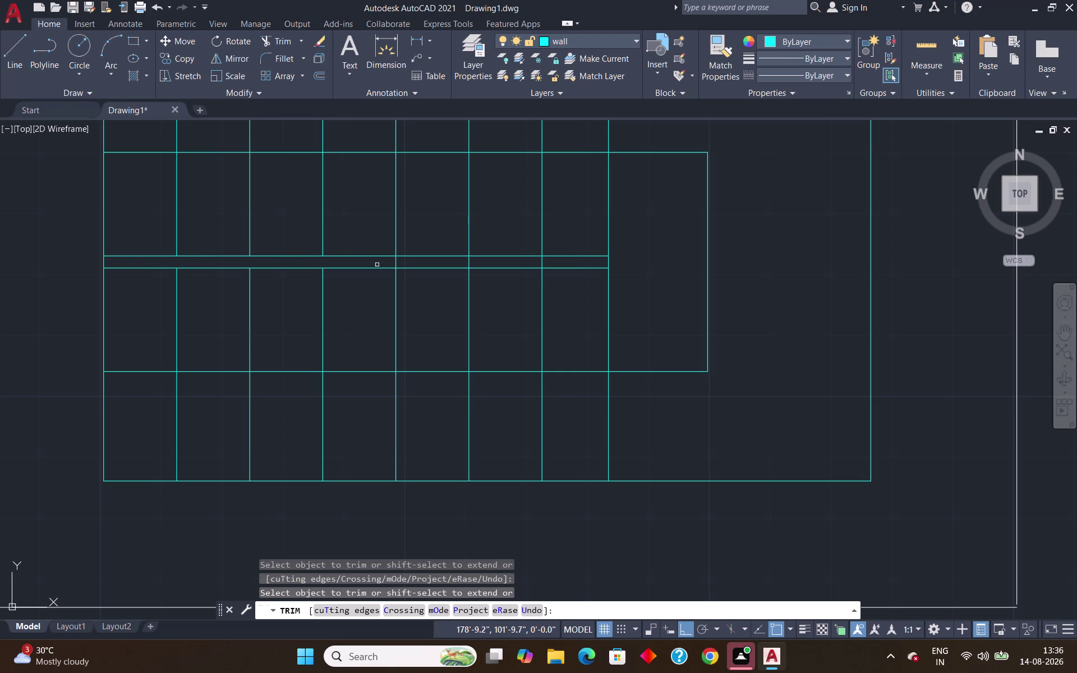
click(394, 261)
click(469, 263)
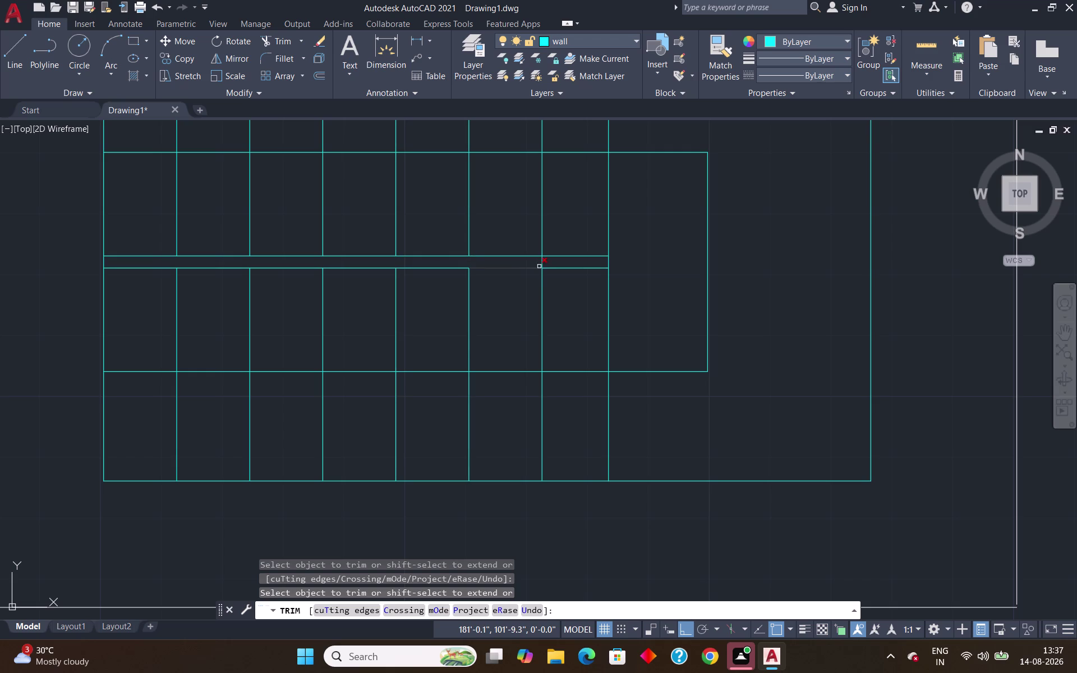
click(541, 261)
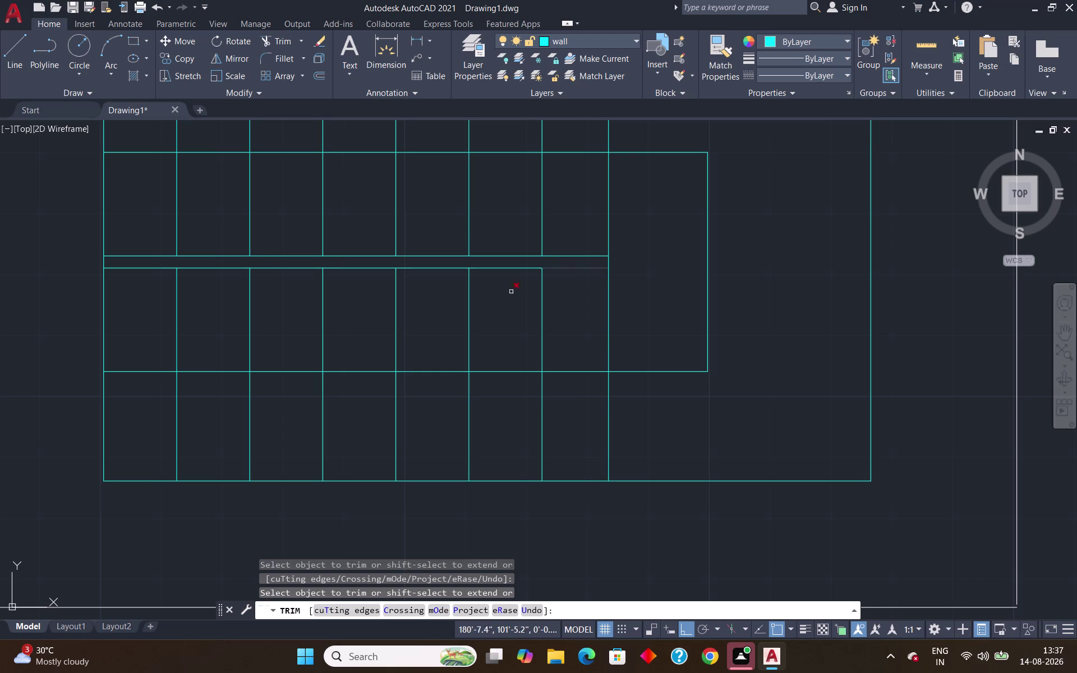
click(101, 263)
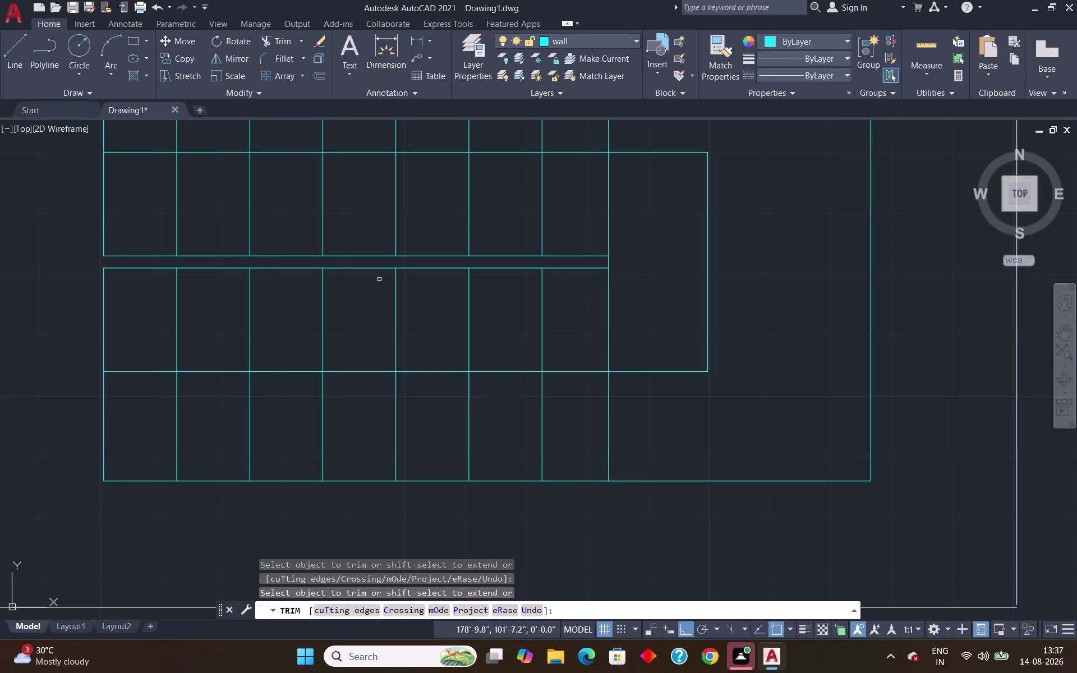
scroll(down, 3)
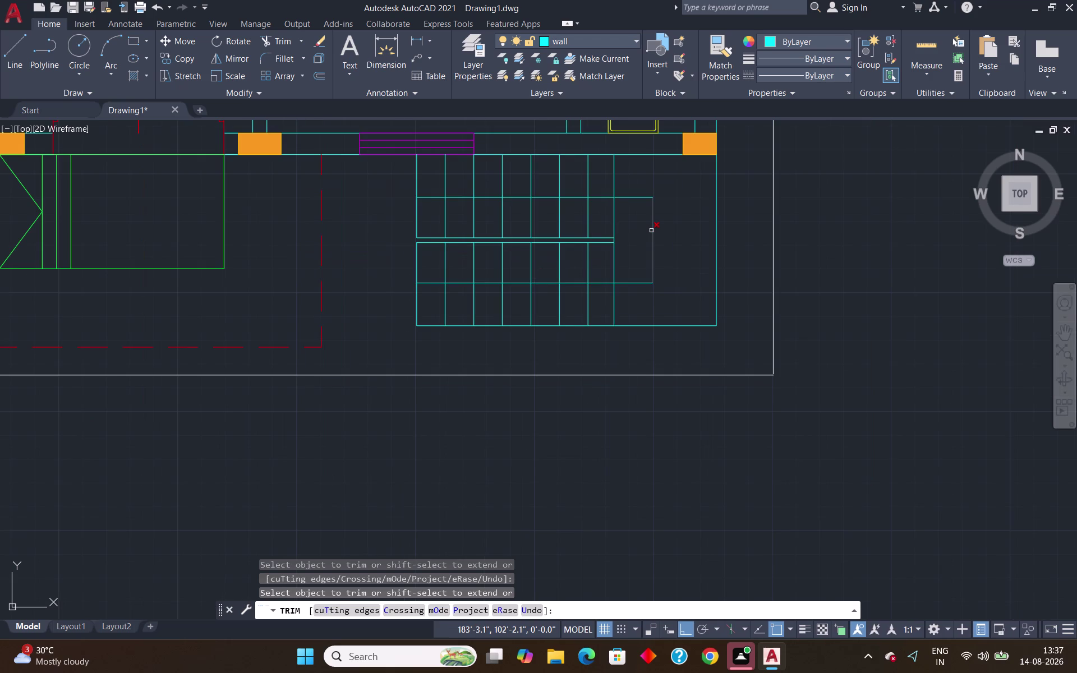
Offset the stair's left edge 1' to create a new line left of the stairs.
key(Escape)
key(o)
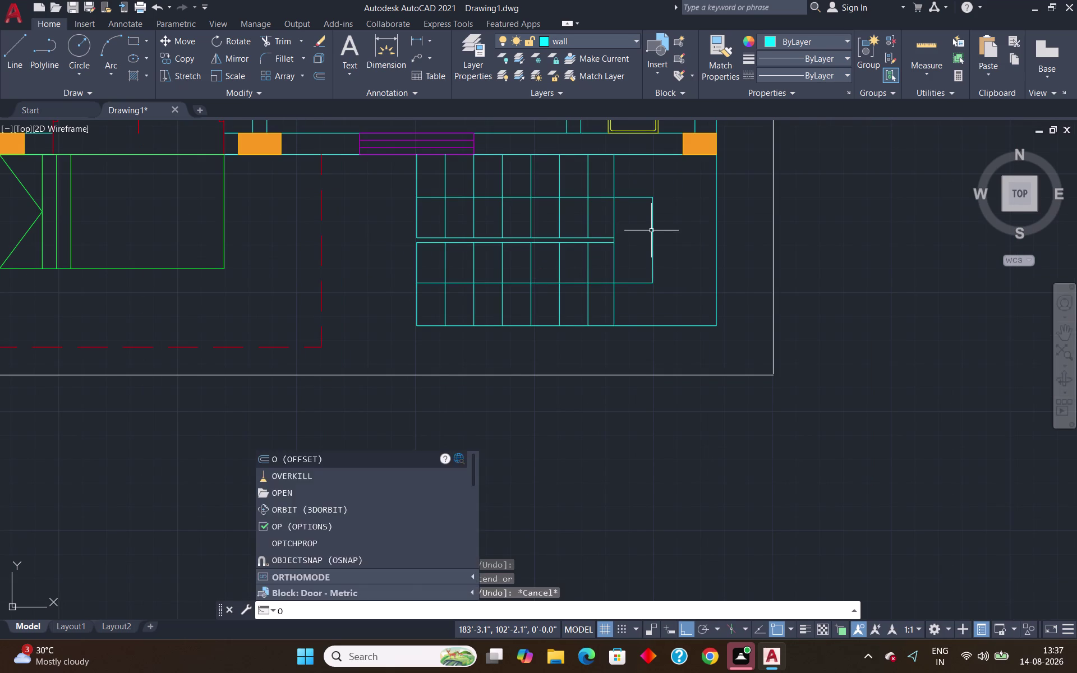
key(Return)
key(1)
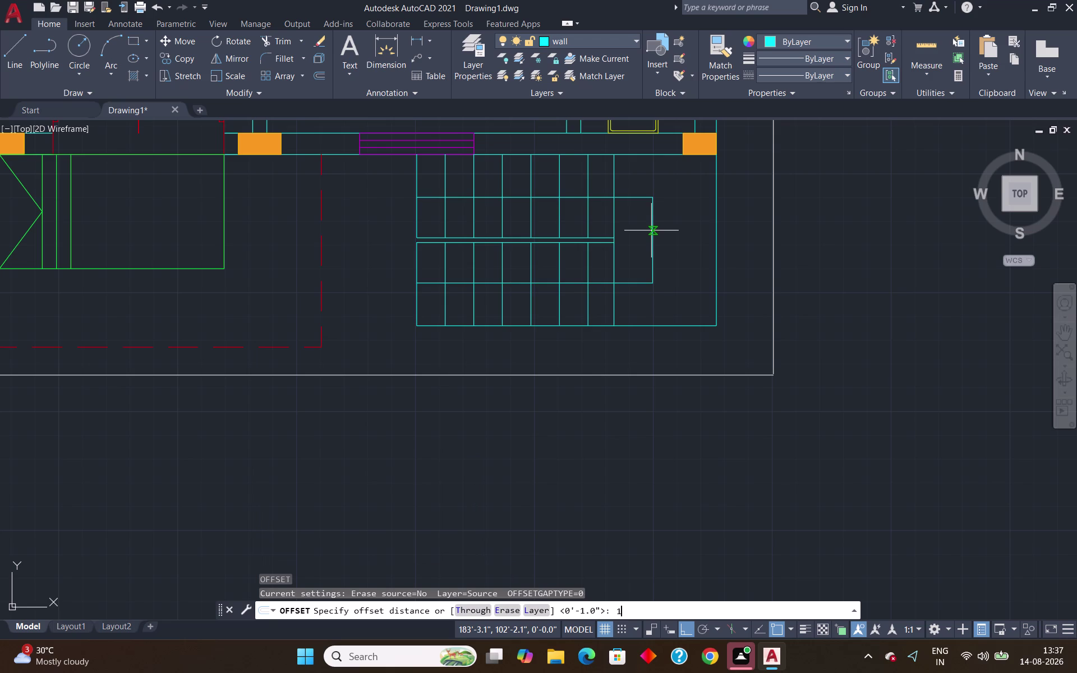
key(apostrophe)
key(Return)
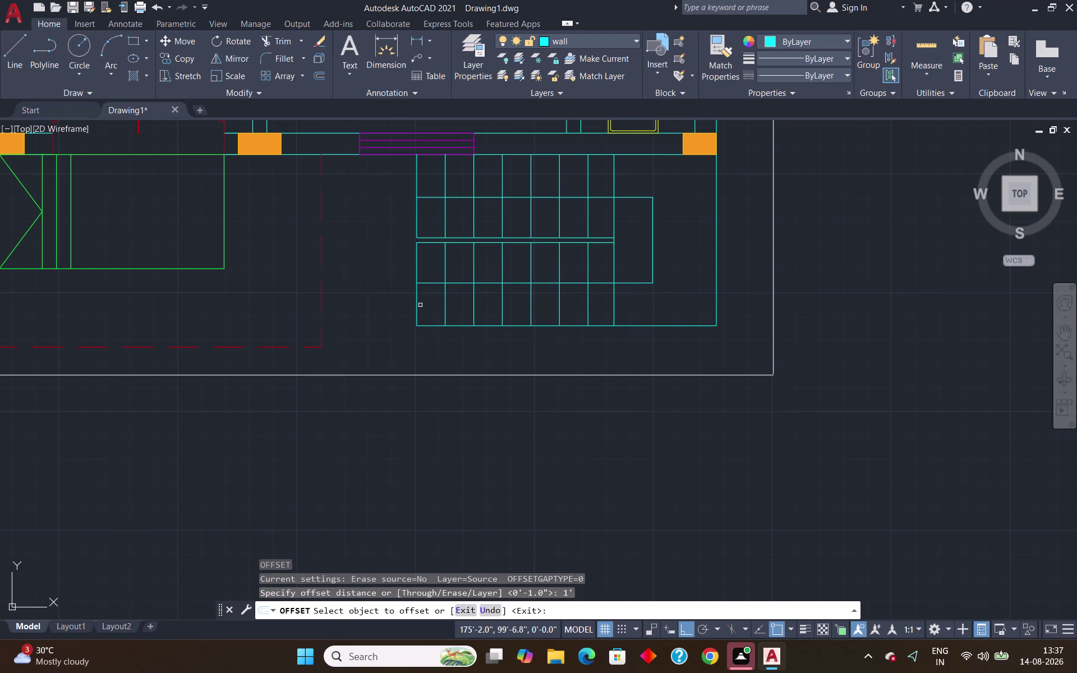
click(416, 302)
click(392, 301)
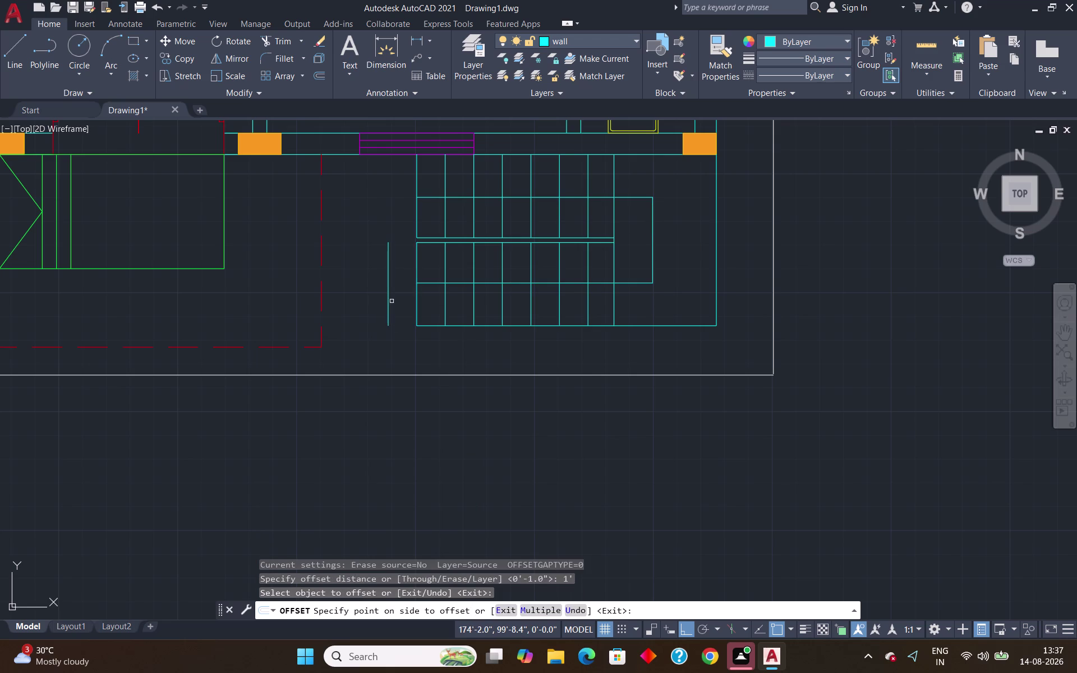
key(Escape)
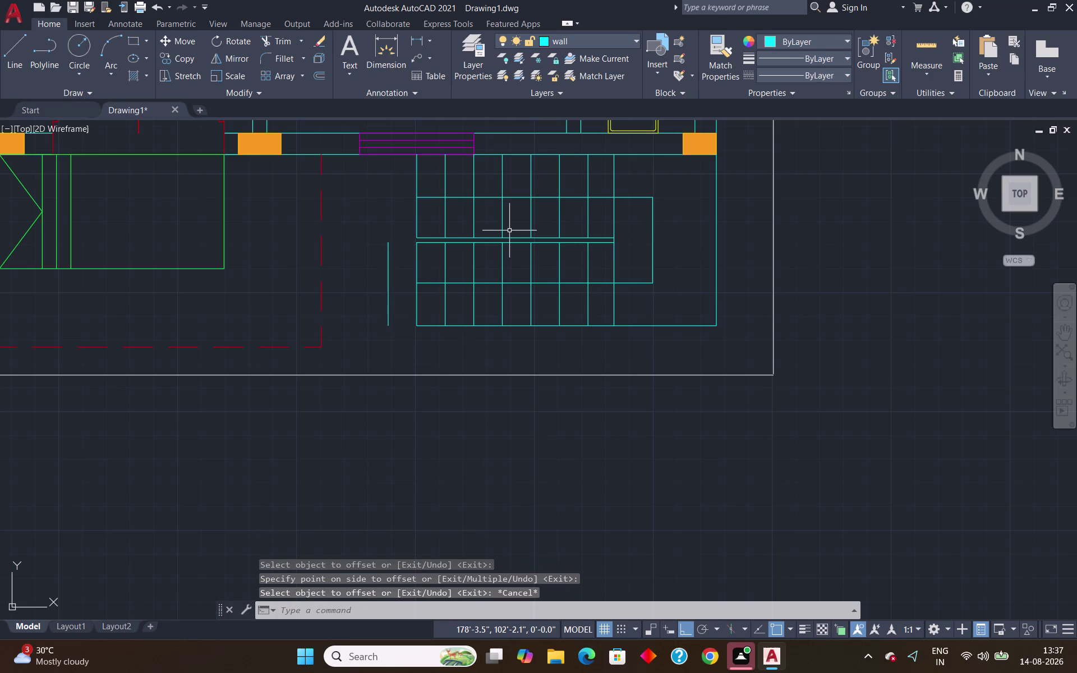
Extend the stair's upper, lower and middle edges to the new line, then zoom out.
text(ex)
key(Return)
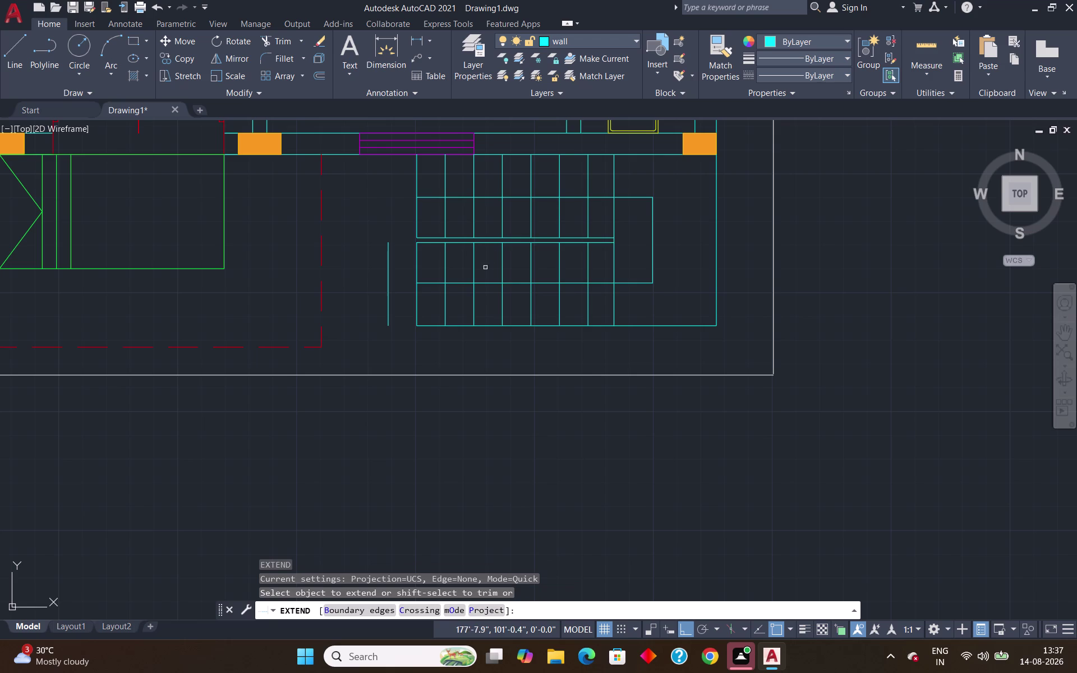
click(427, 241)
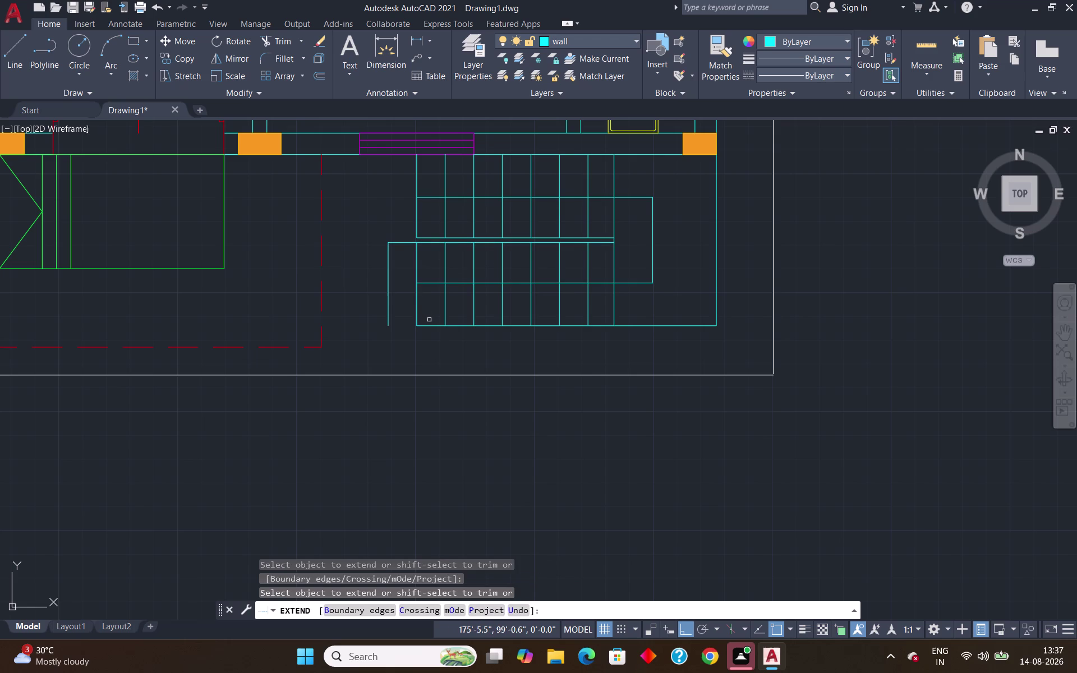
click(431, 324)
click(433, 283)
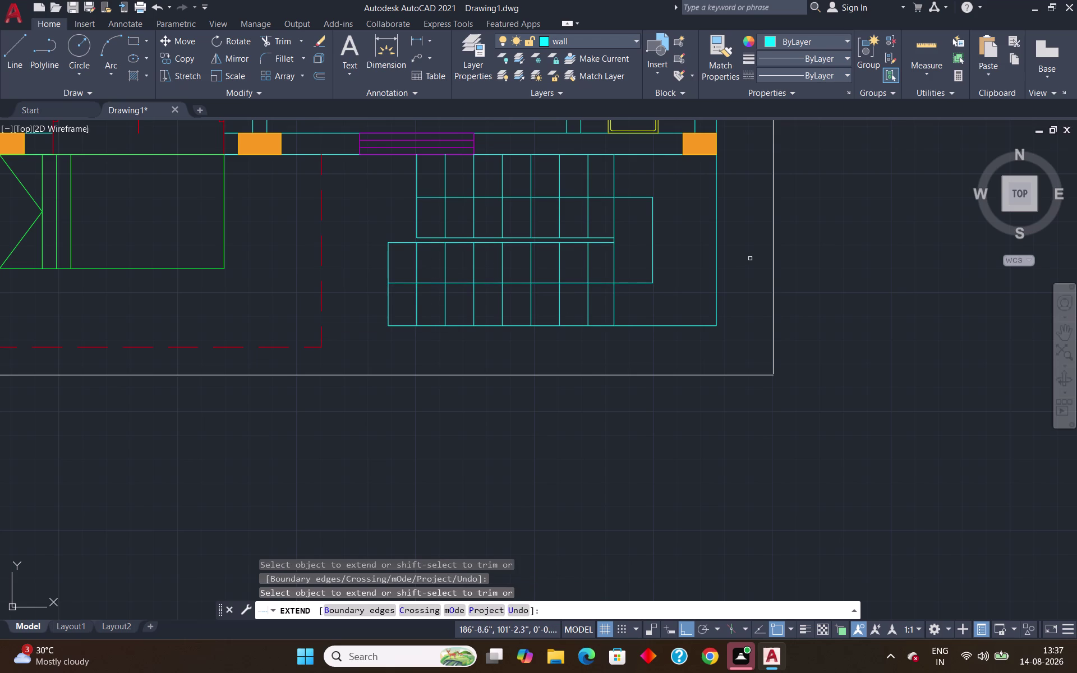
key(Return)
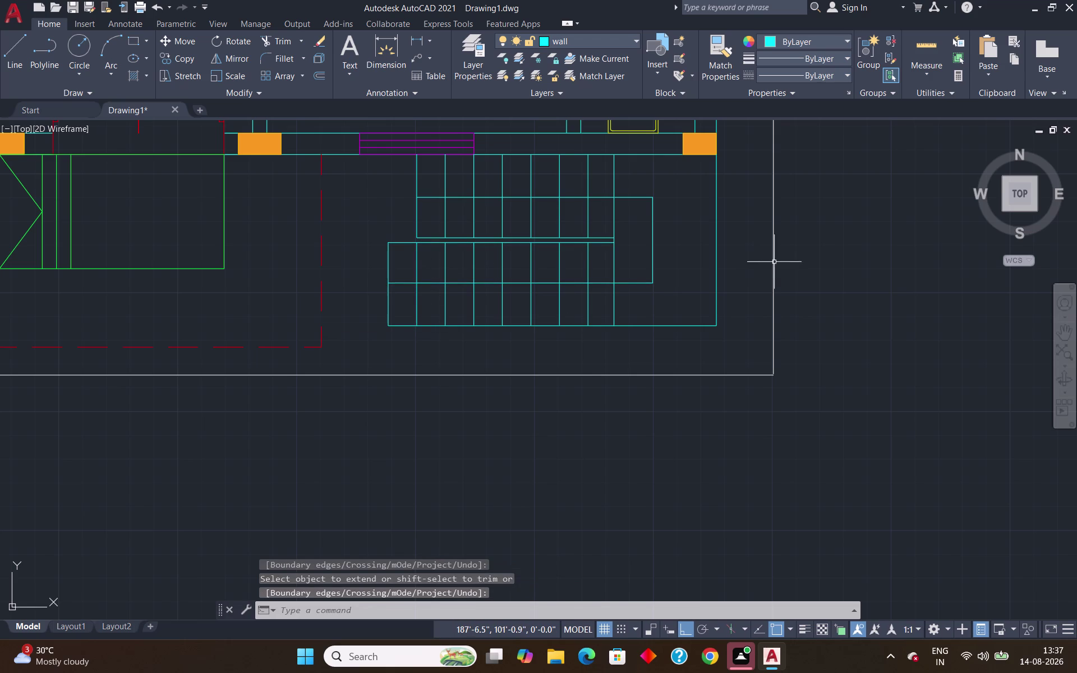
scroll(down, 3)
scroll(down, 3)
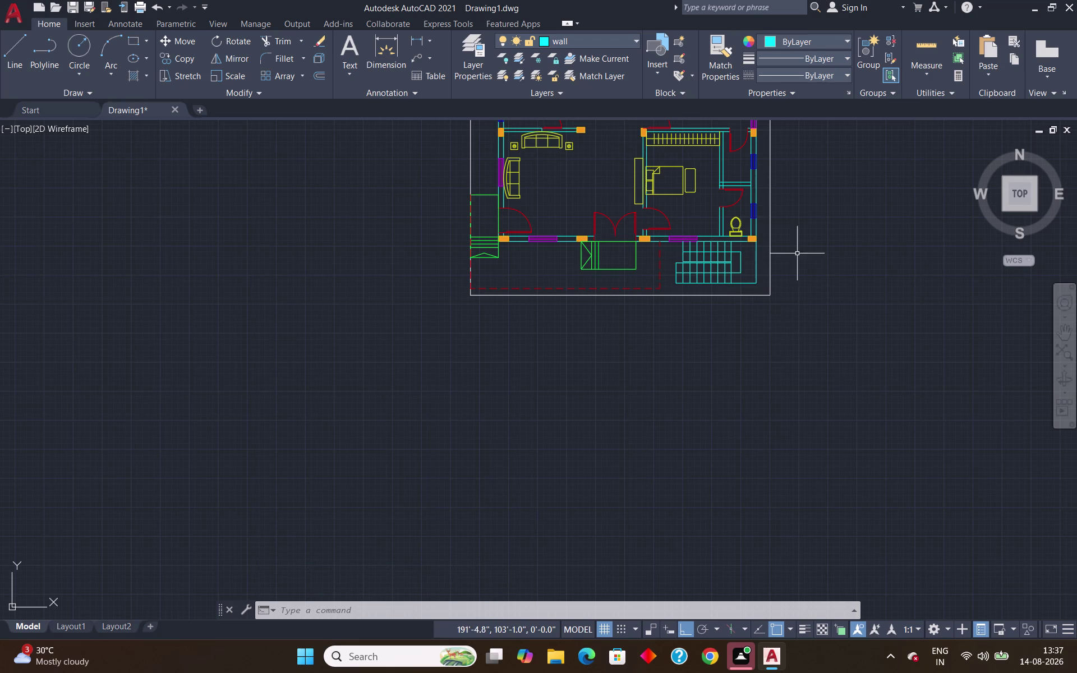
Make dime the current layer from the Layer dropdown.
scroll(down, 3)
scroll(up, 3)
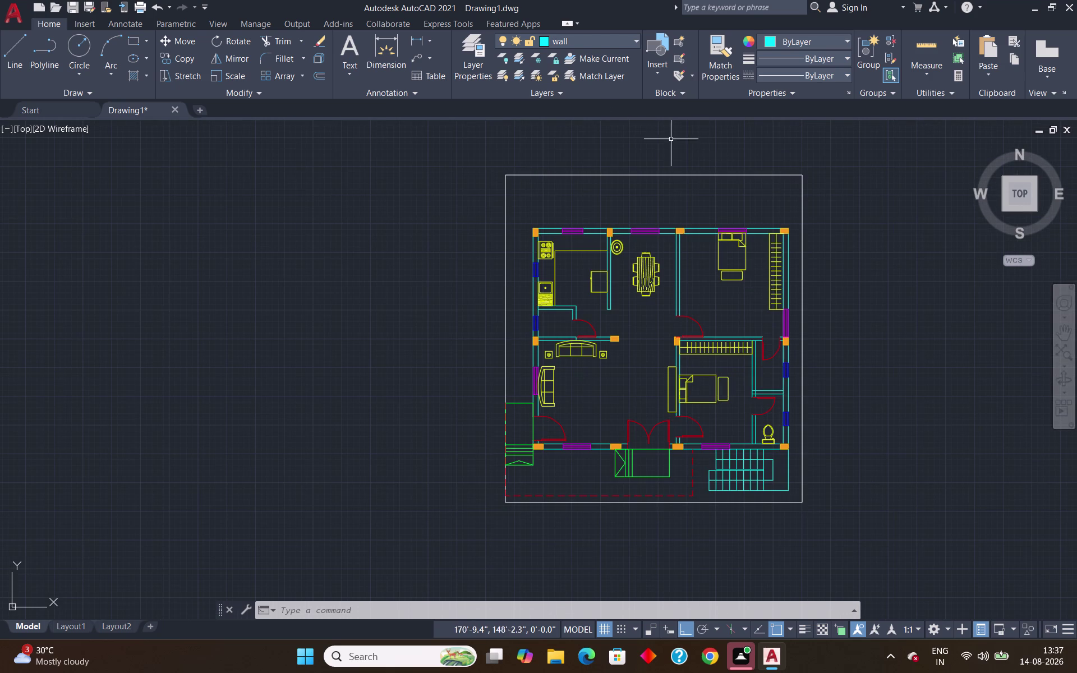
click(590, 35)
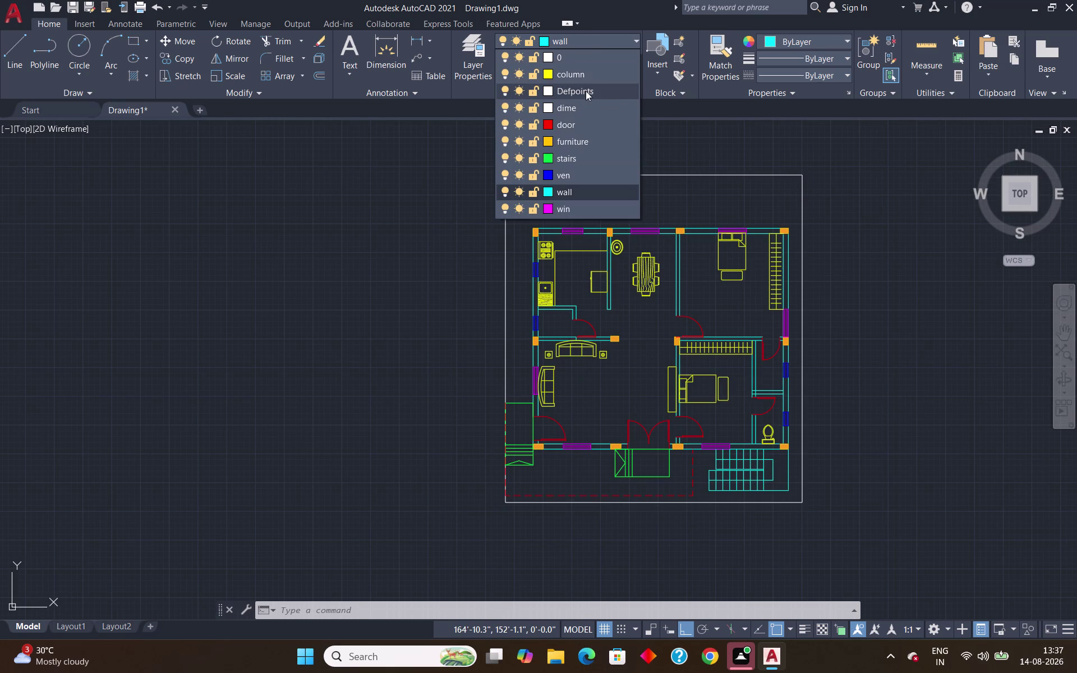
click(571, 105)
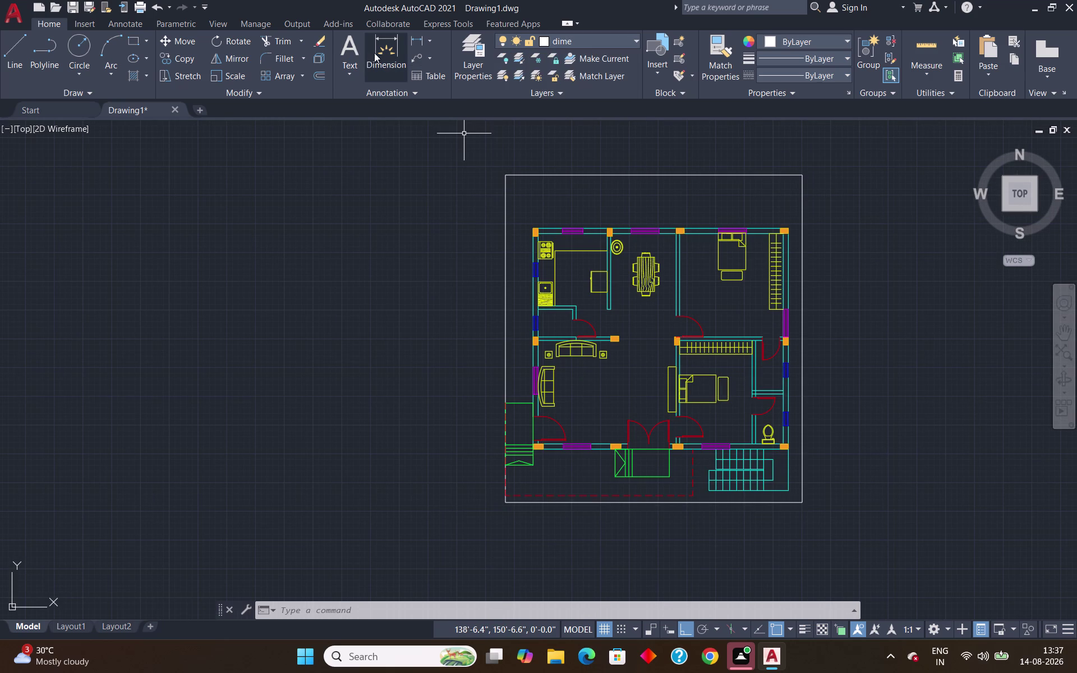
Draw a multileader from above the plan to a landing point on the right.
text(ml)
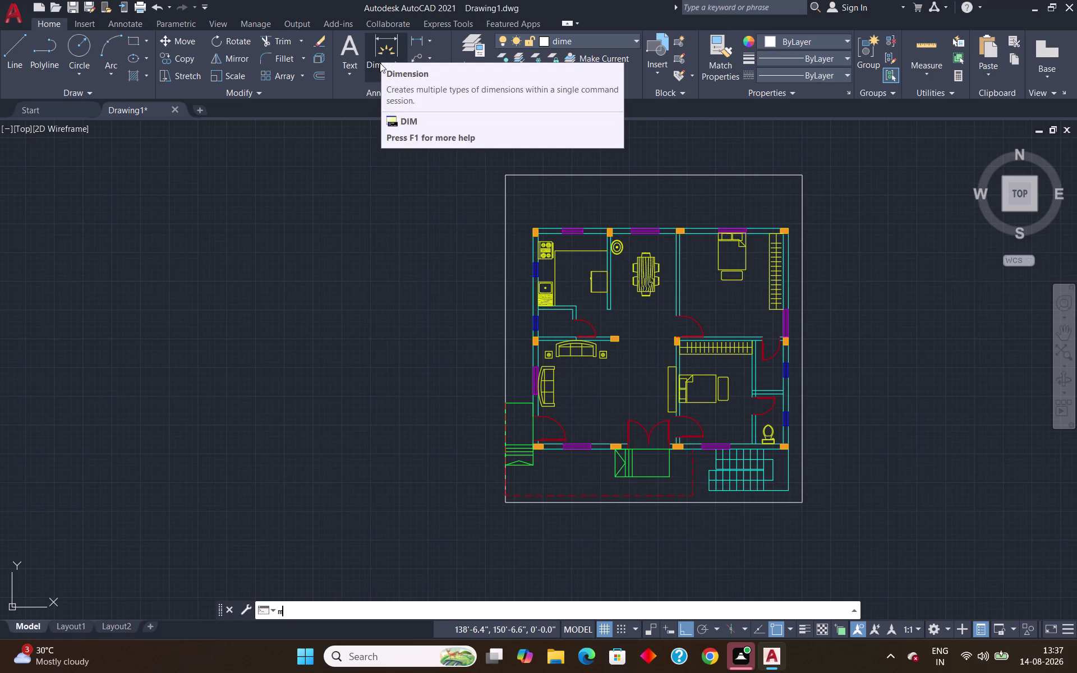
text(d)
key(Return)
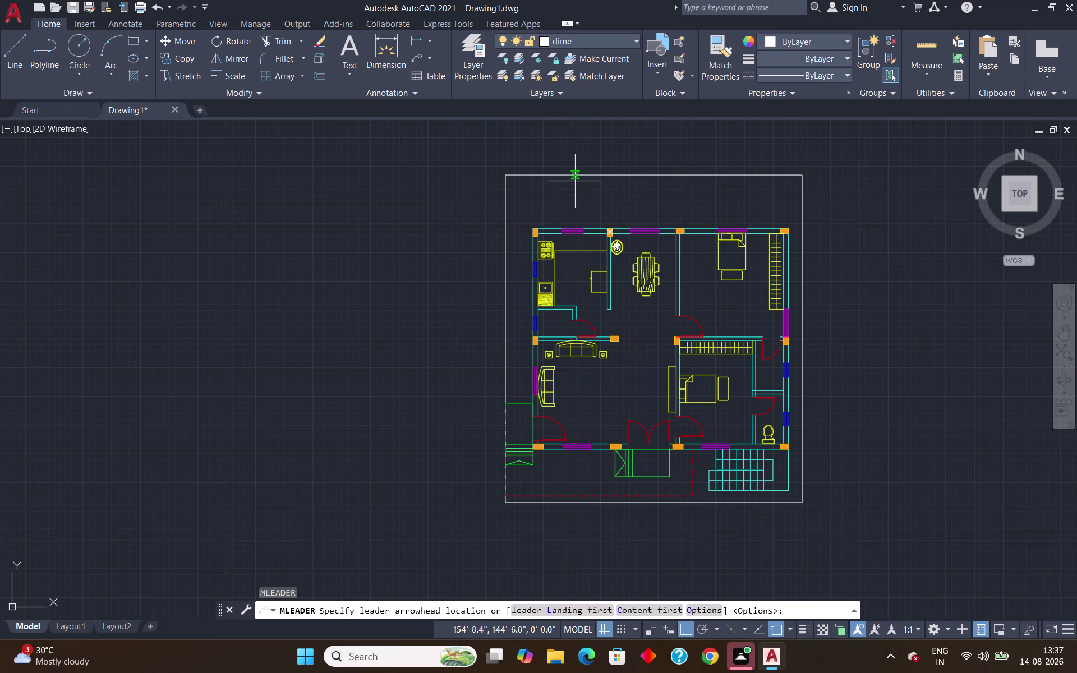
scroll(up, 3)
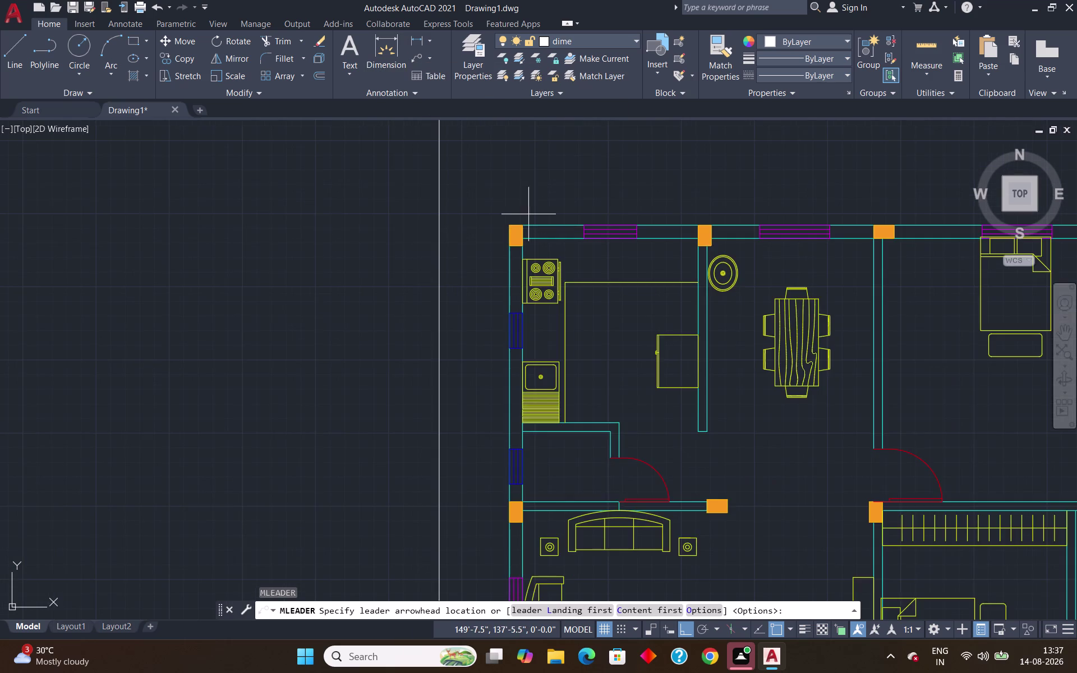
scroll(down, 3)
scroll(up, 3)
click(500, 159)
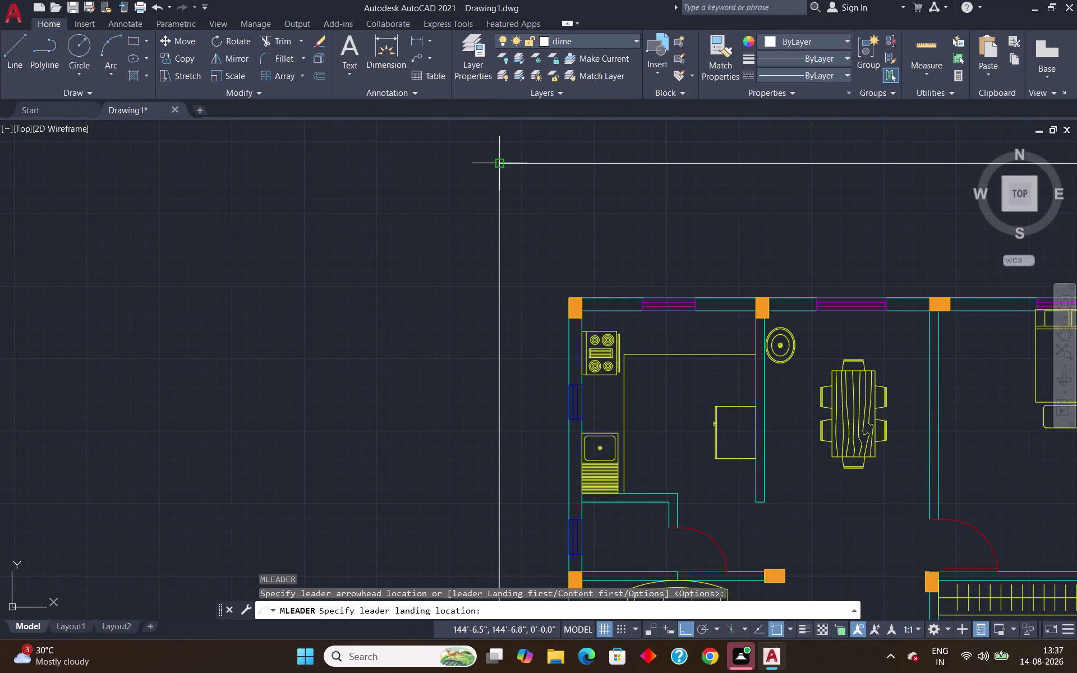
scroll(down, 3)
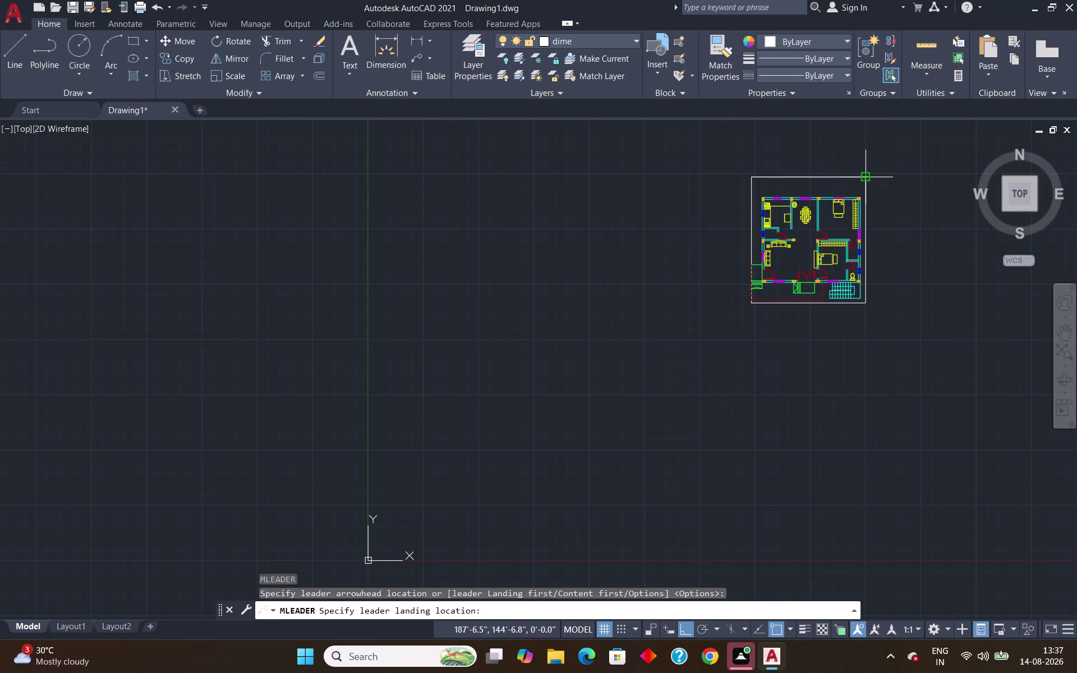
click(865, 179)
key(Escape)
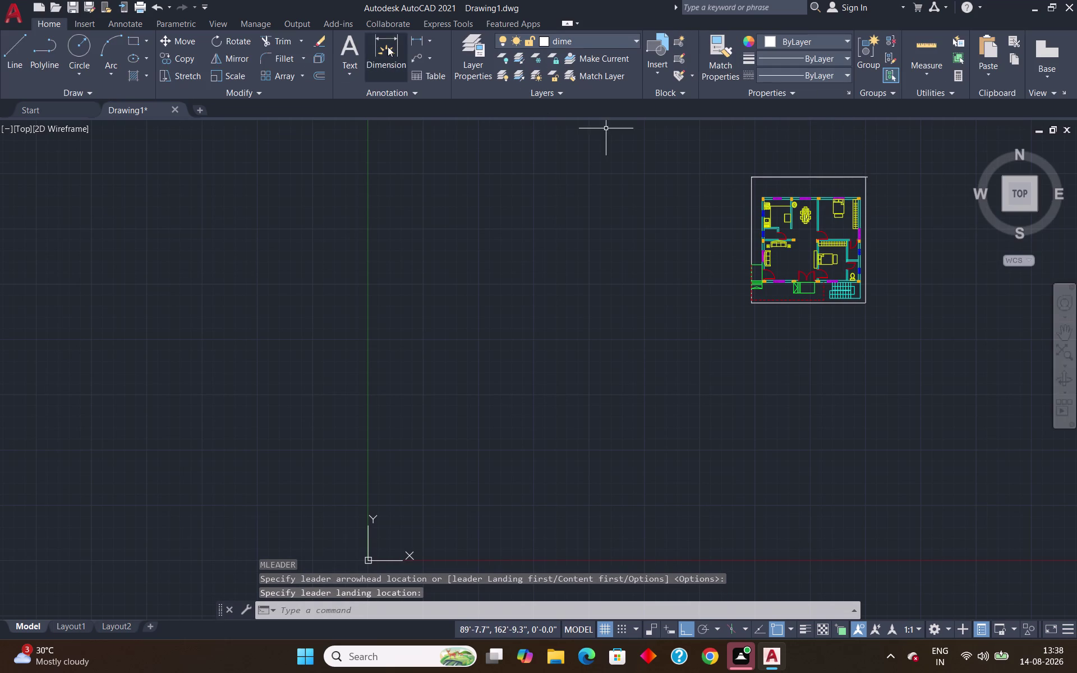
Undo the stray leader and start the dimension command.
scroll(up, 3)
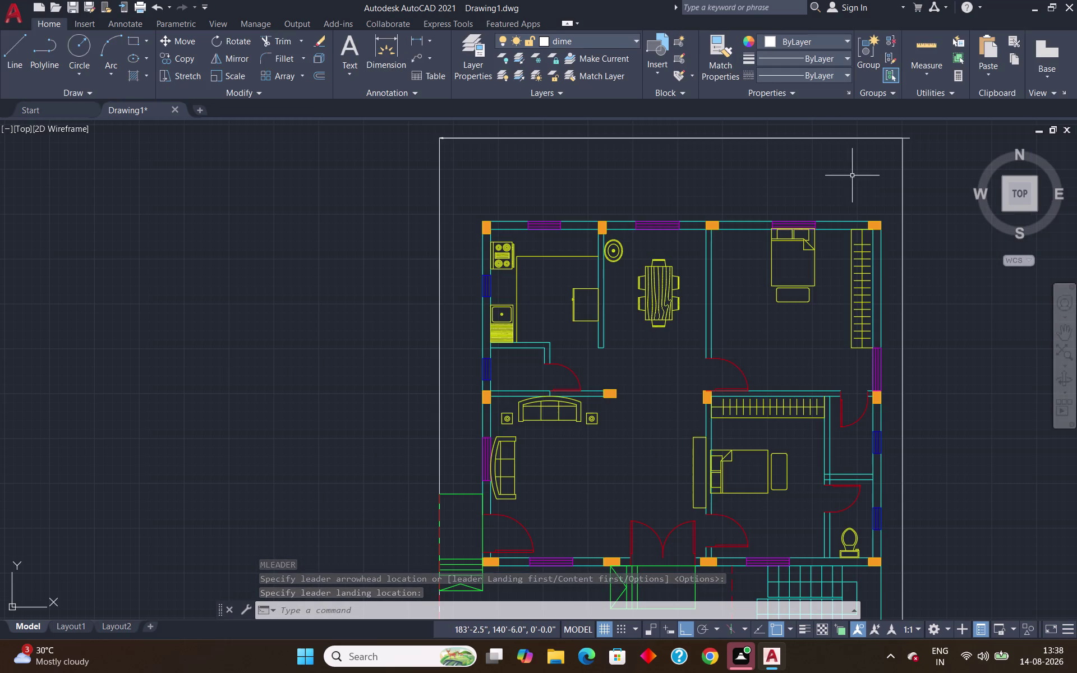
key(ctrl+z)
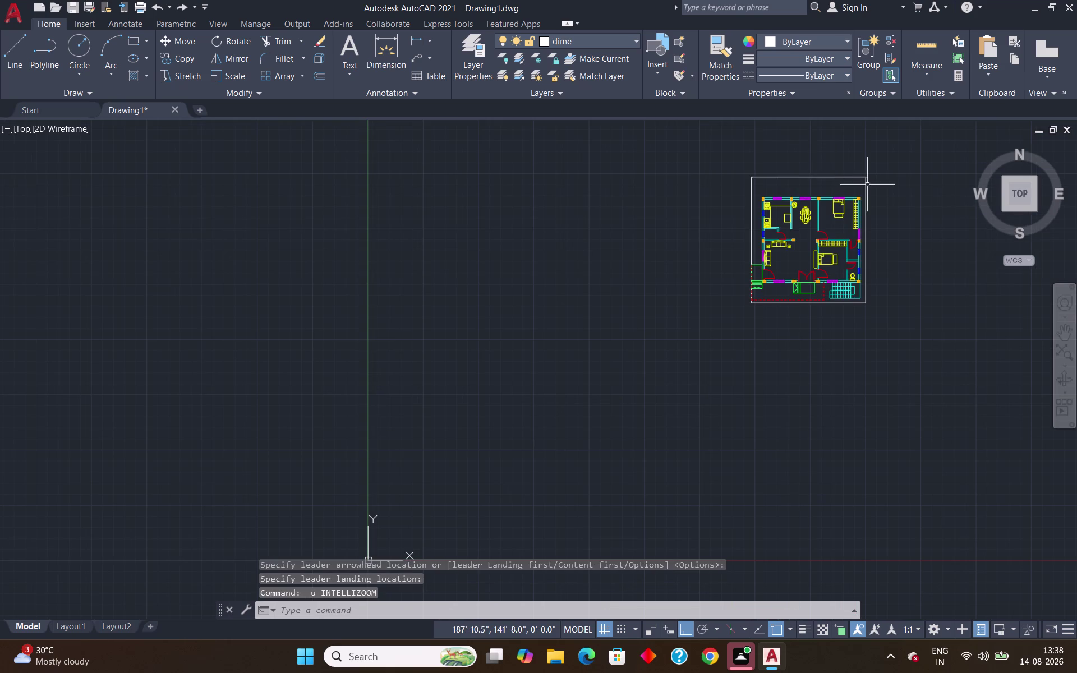
scroll(up, 3)
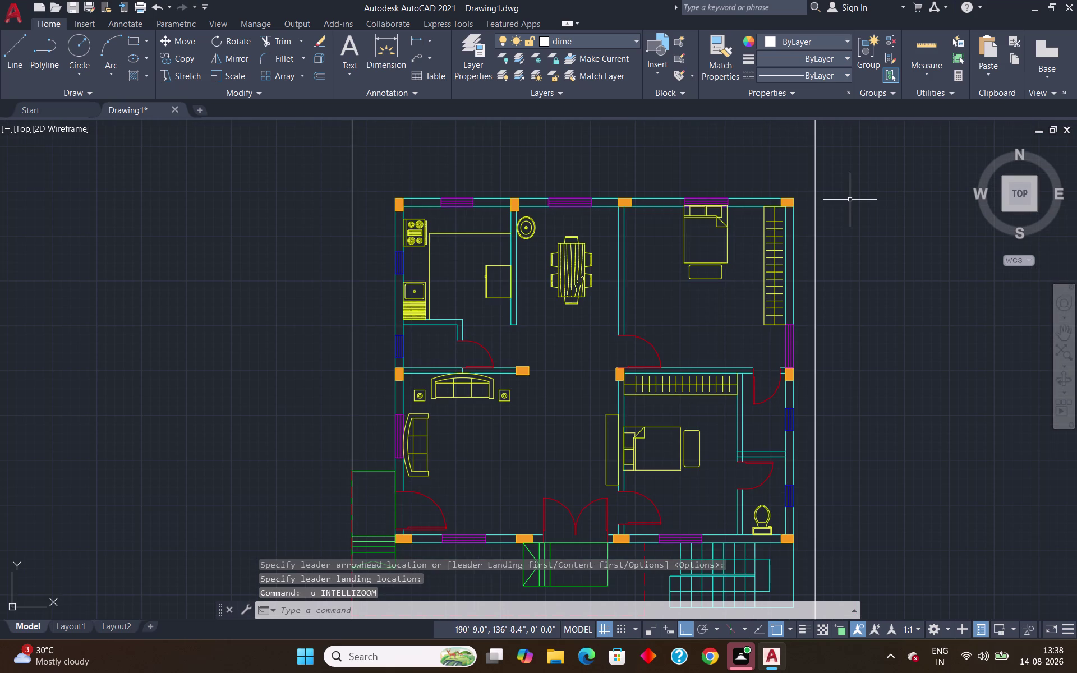
key(ctrl+z)
key(ctrl+z)
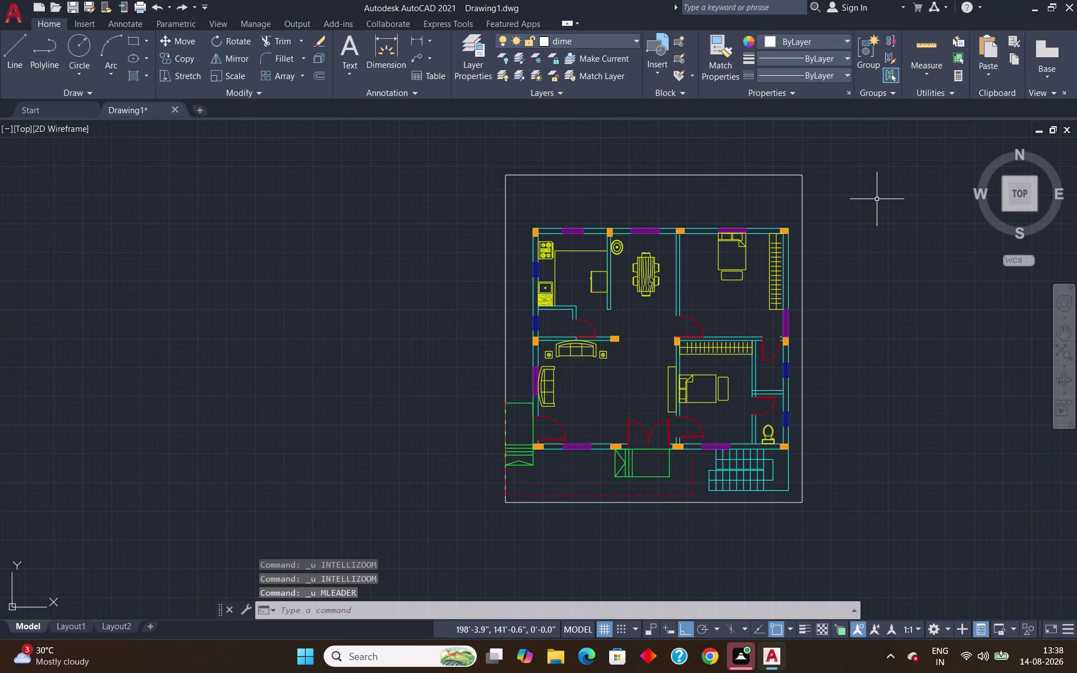
scroll(down, 3)
scroll(up, 3)
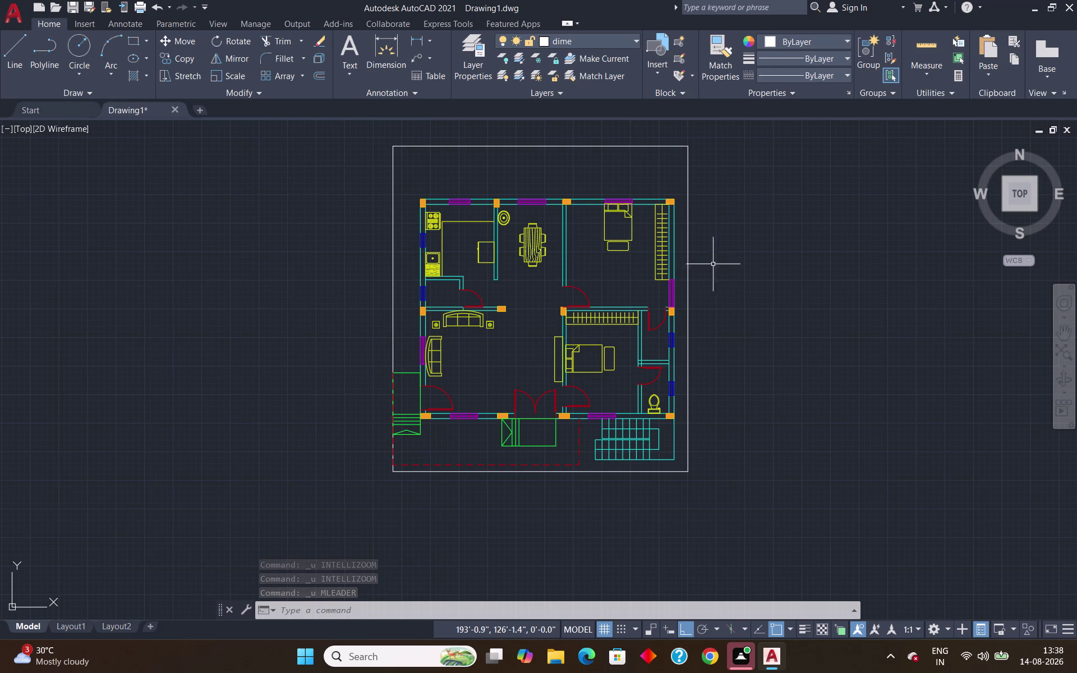
click(385, 52)
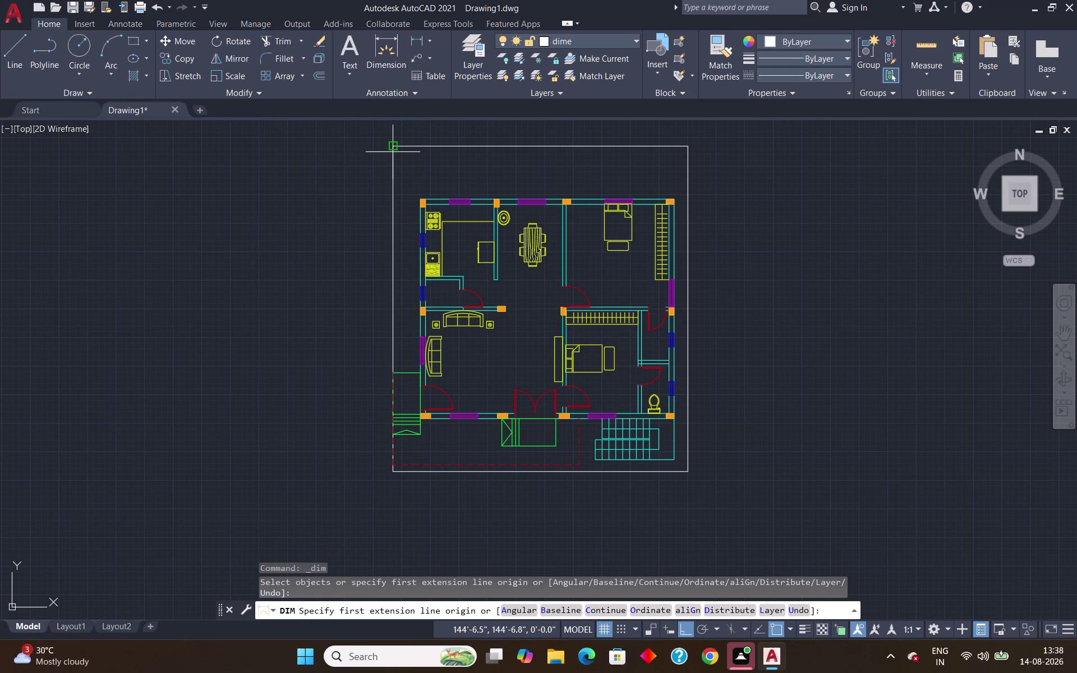
Cancel dimensioning and open the ISO-25 style's Text settings in the Dimension Style Manager.
key(Escape)
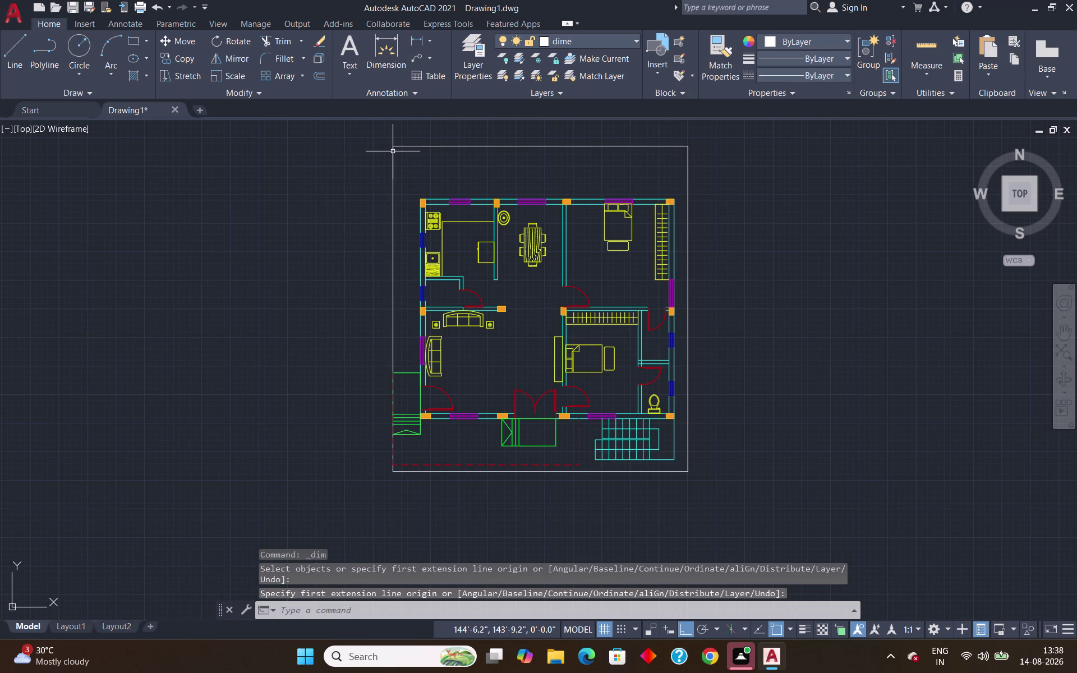
key(d)
key(Return)
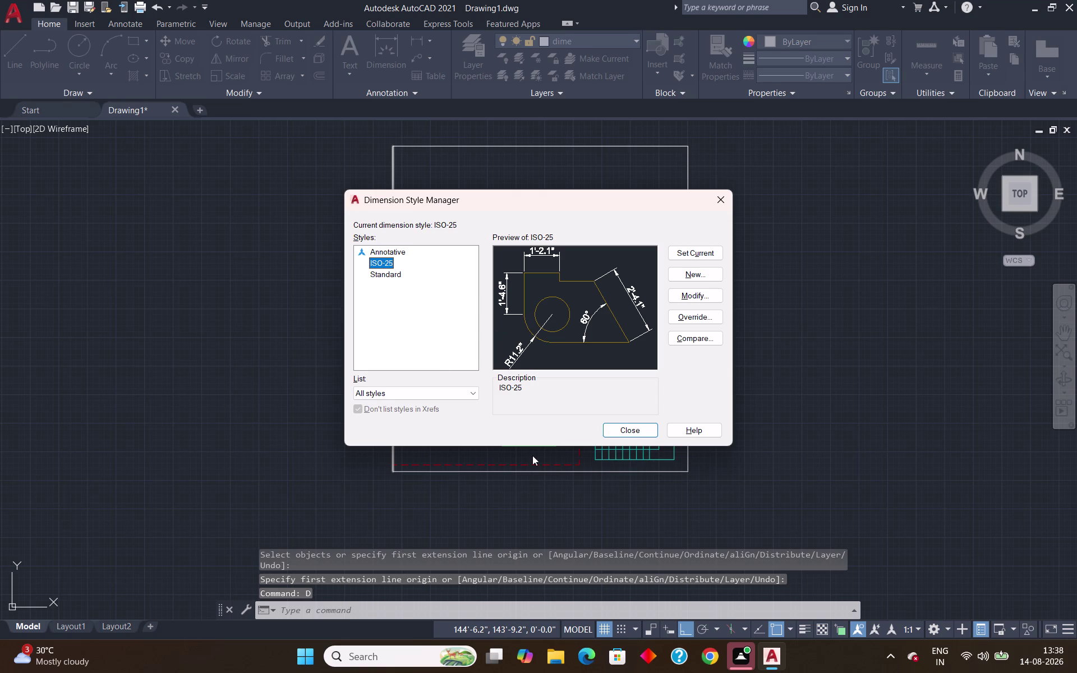
click(691, 296)
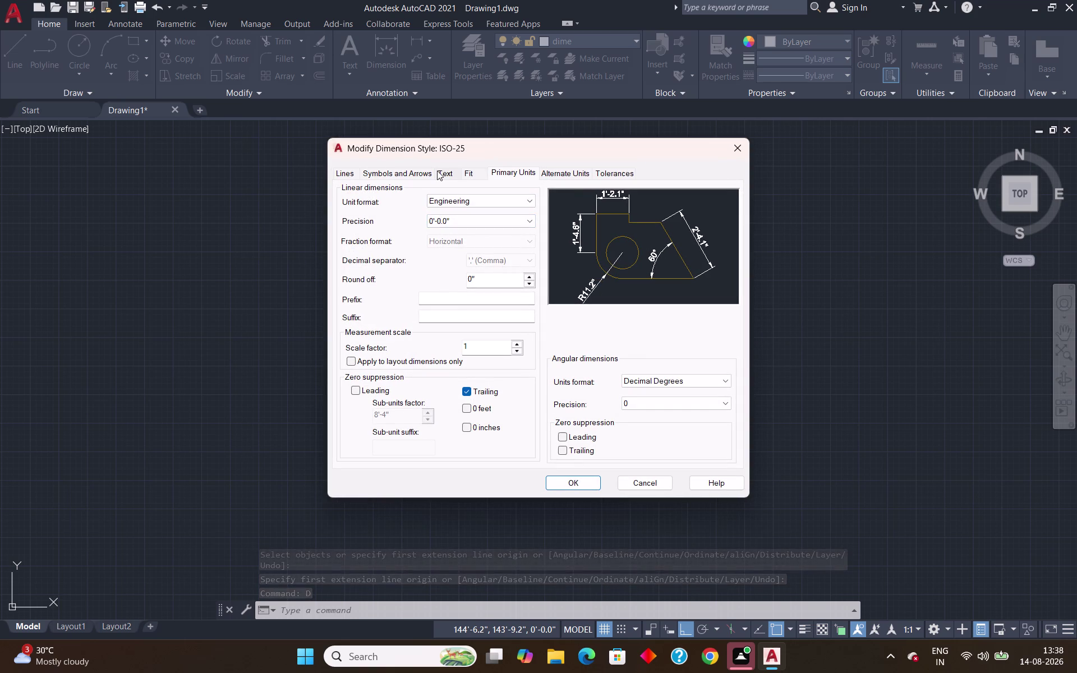
click(441, 177)
Change the ISO-25 text height to 6".
click(510, 273)
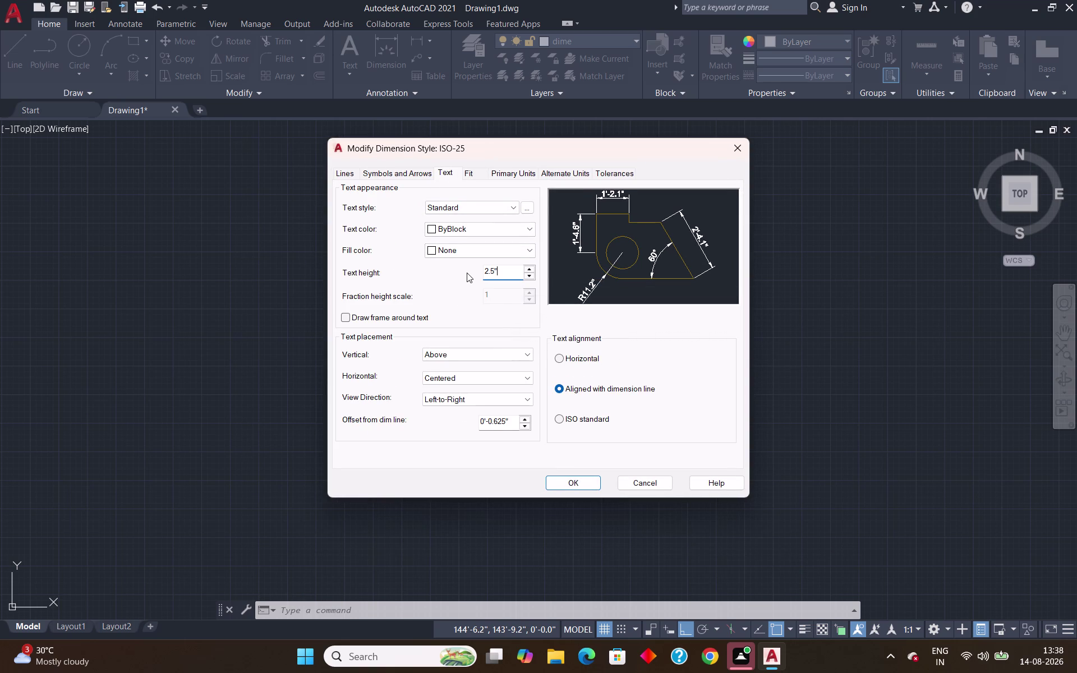
key(BackSpace)
key(BackSpace)
key(BackSpace)
key(BackSpace)
key(5)
key(apostrophe)
key(BackSpace)
key(shift+quotedbl)
key(BackSpace)
key(BackSpace)
key(BackSpace)
text(6)
text(")
key(Return)
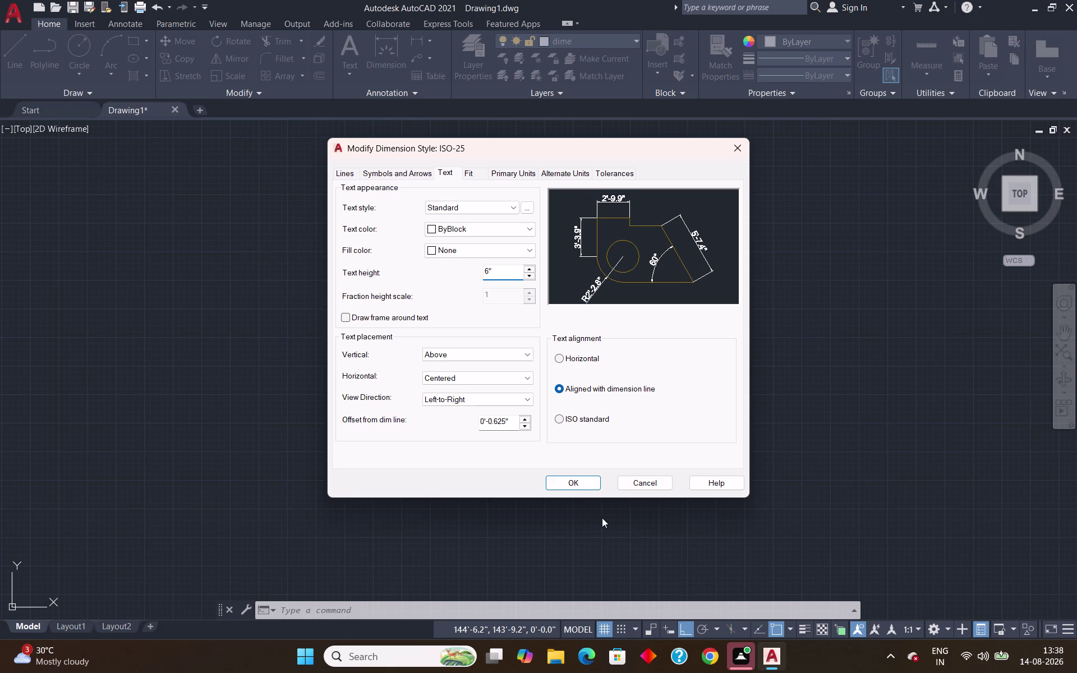
Save the style, make ISO-25 current, close the manager and restart dimensioning.
click(575, 483)
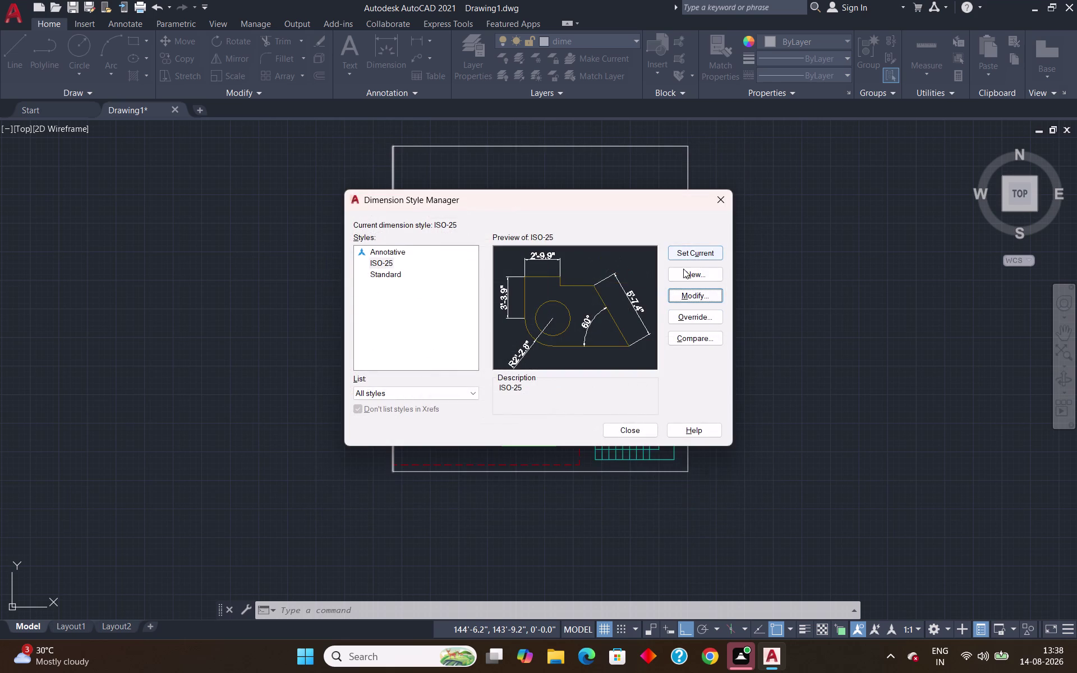
click(696, 255)
click(638, 433)
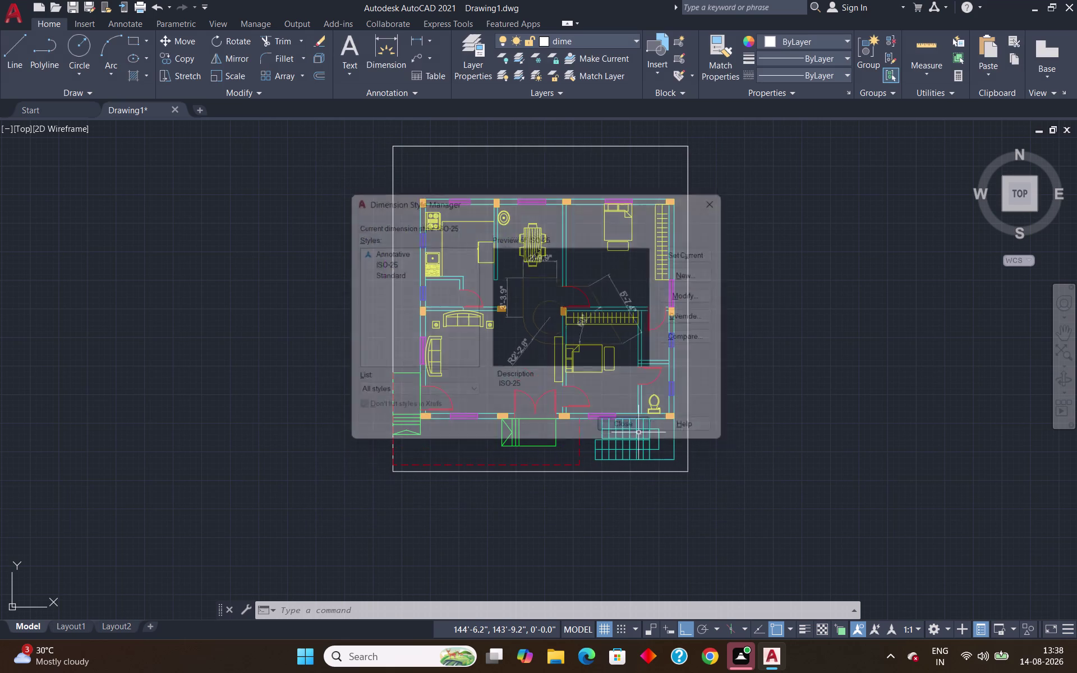
click(382, 60)
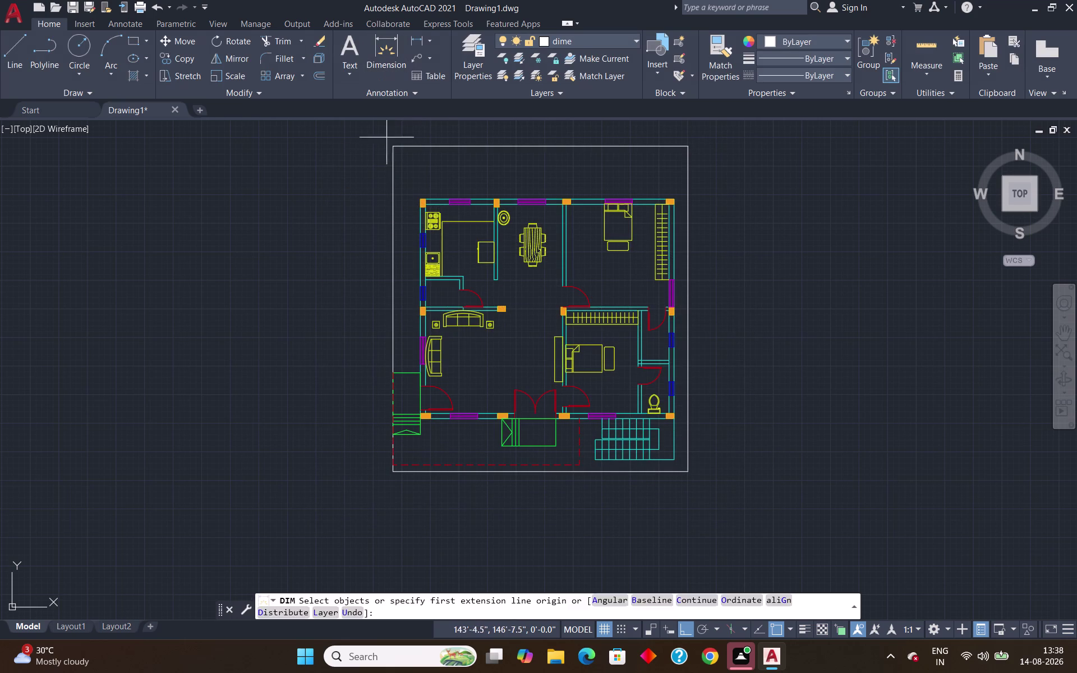
Abandon the plot's left-side dimension and open ISO-25's Text settings.
click(392, 146)
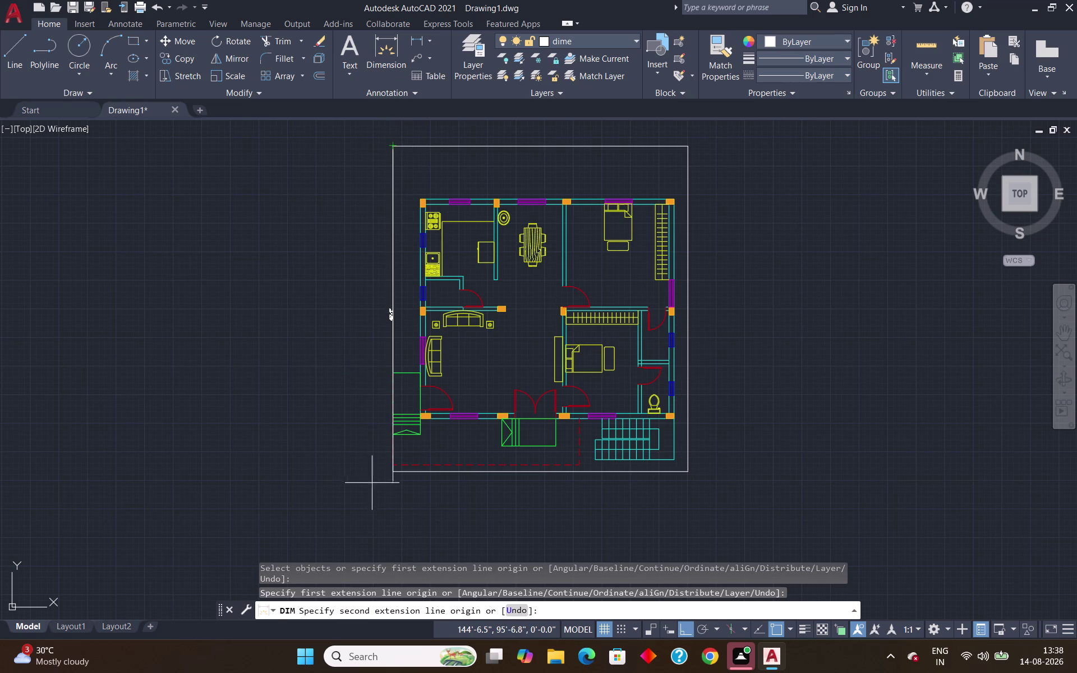
click(393, 473)
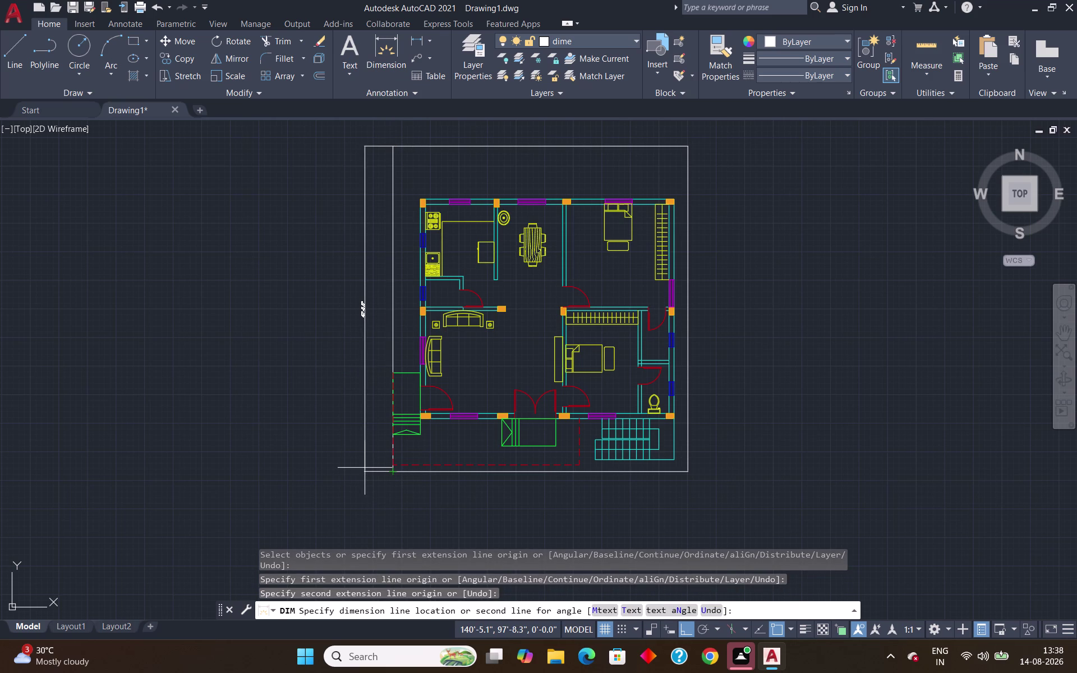
key(Escape)
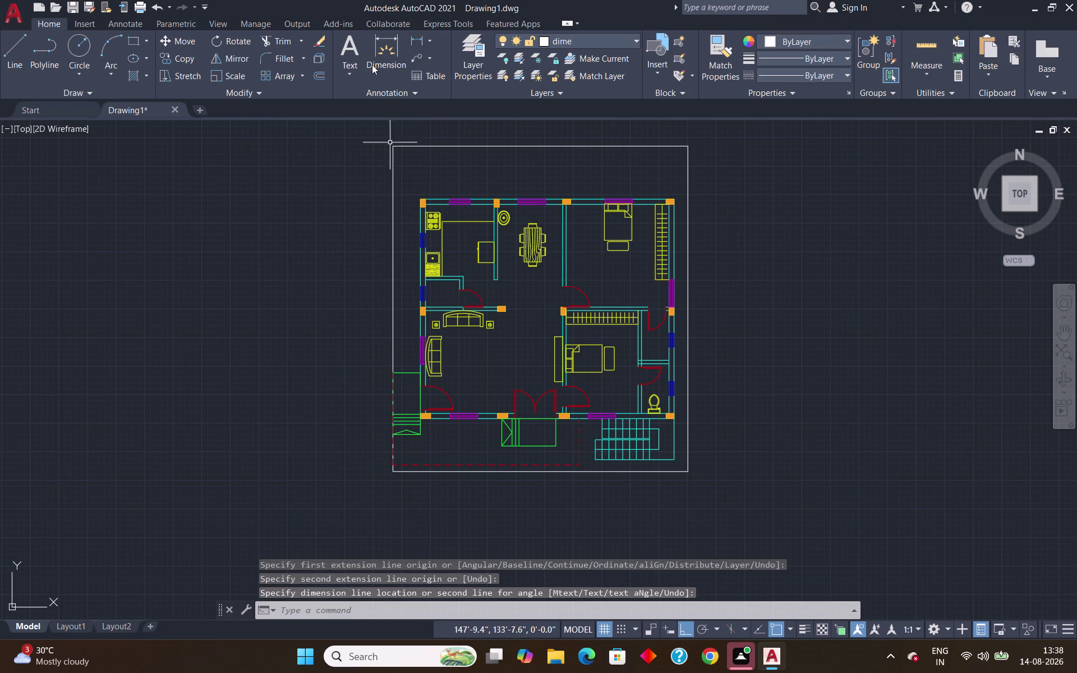
key(d)
key(Return)
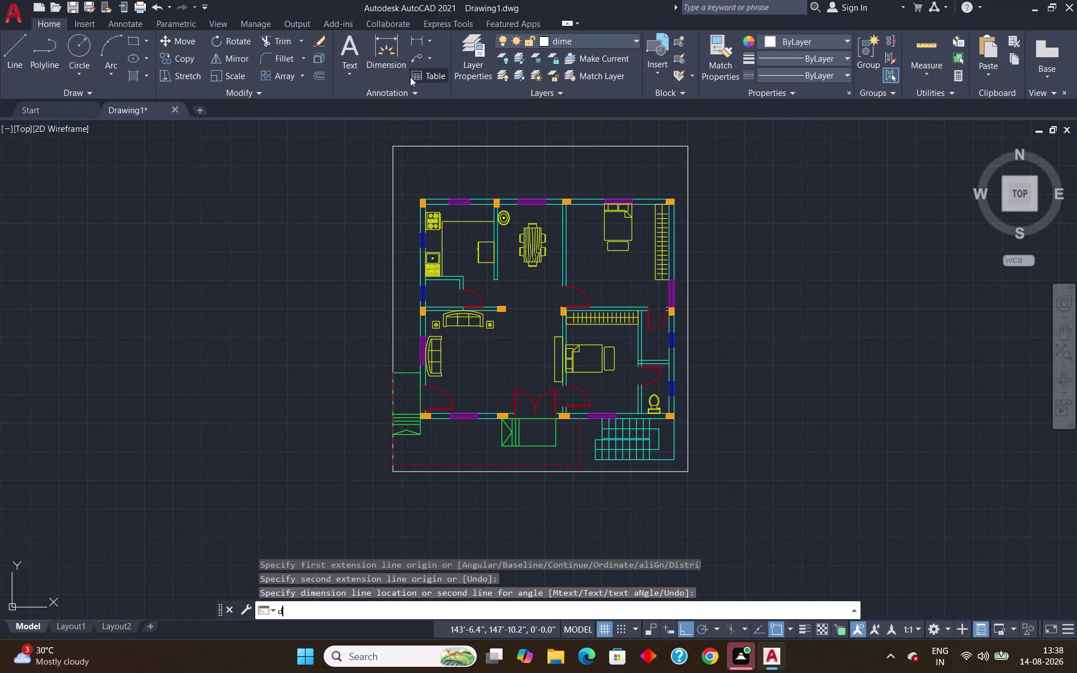
click(693, 293)
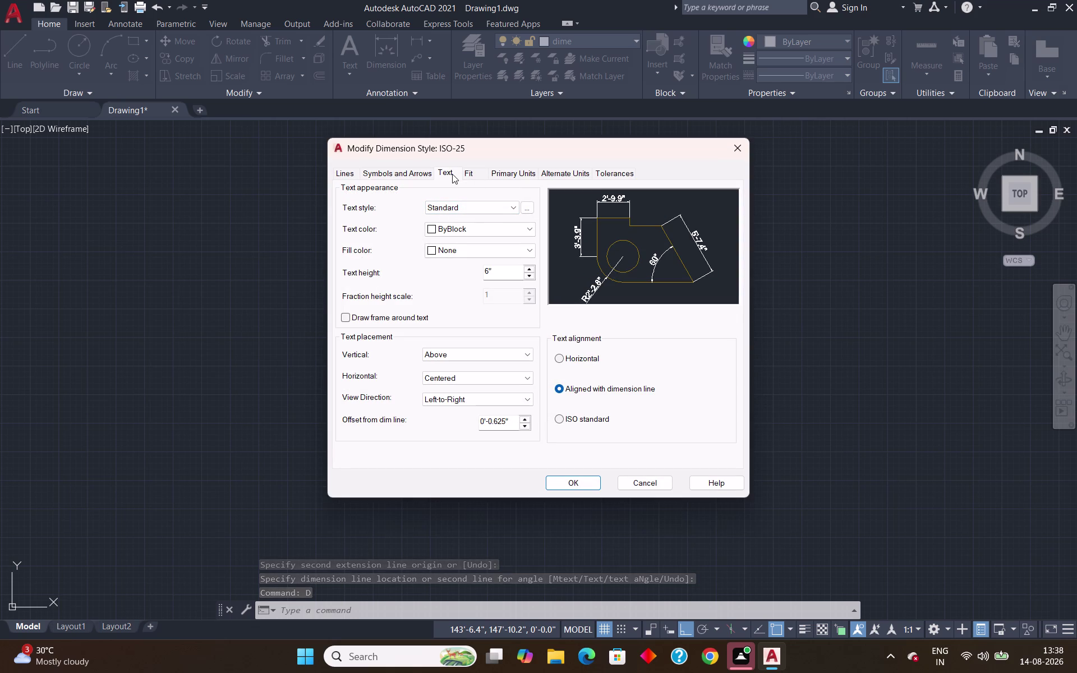
click(452, 173)
click(447, 174)
click(447, 170)
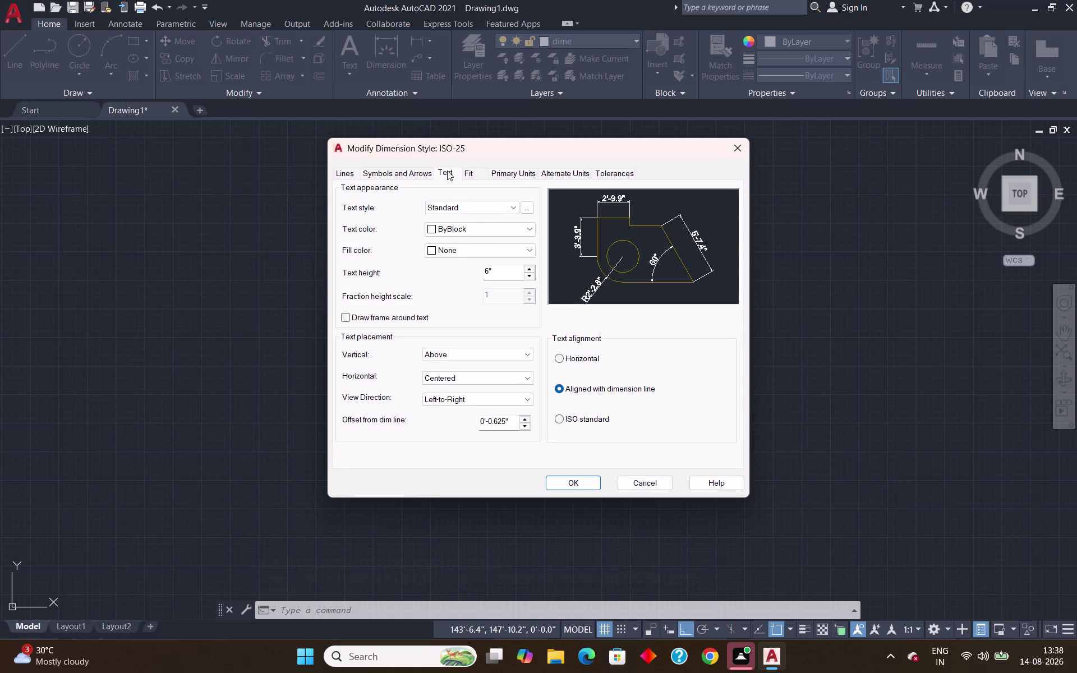
Set ISO-25 text height to 1', save the style and close the manager.
click(510, 293)
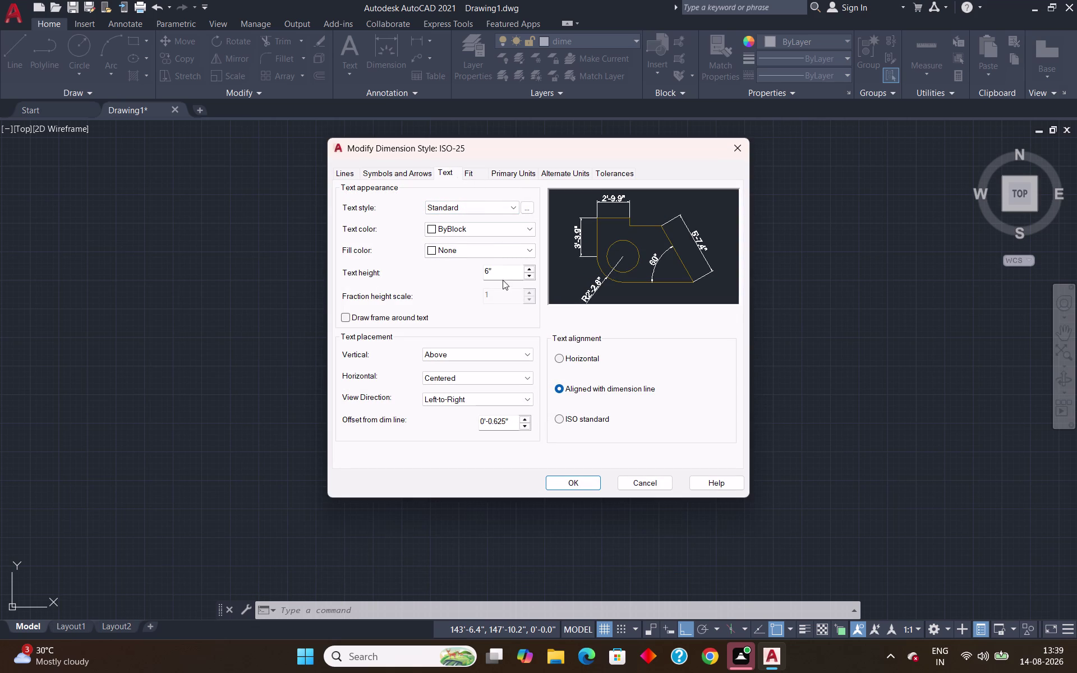
click(500, 270)
key(BackSpace)
key(BackSpace)
text(1')
key(Return)
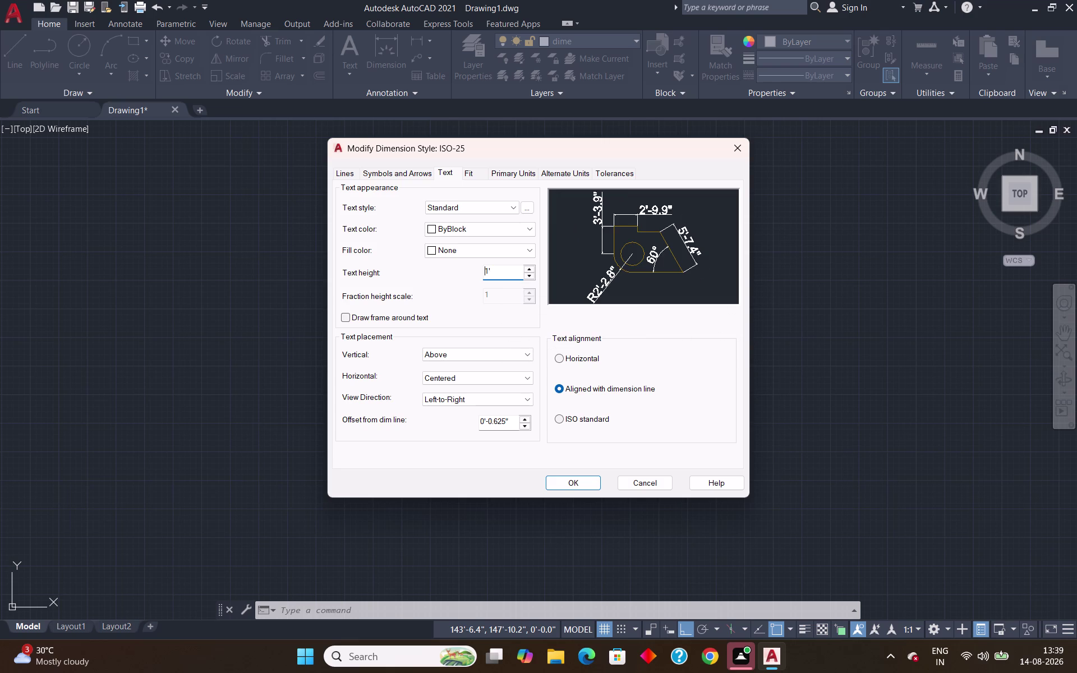
click(587, 482)
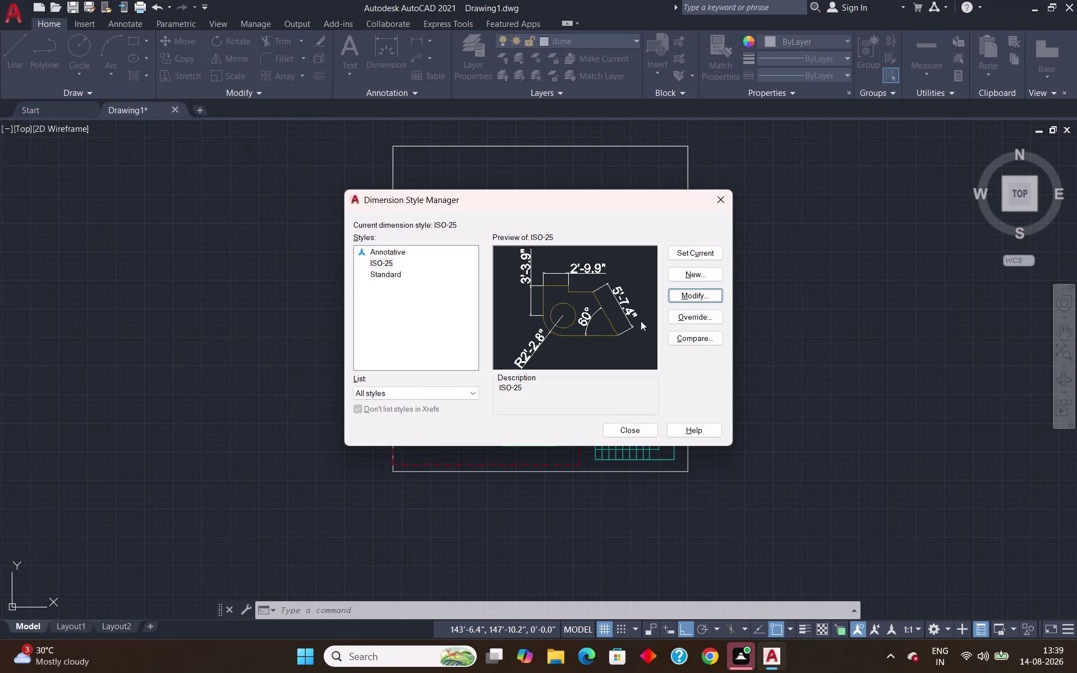
click(670, 256)
click(635, 432)
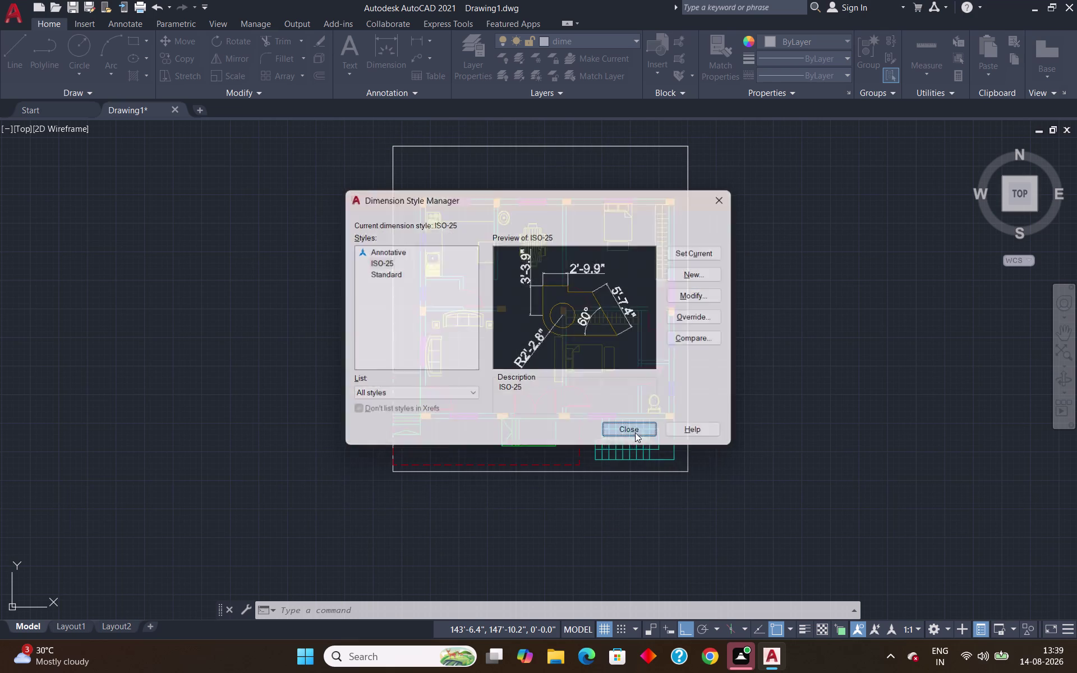
click(377, 49)
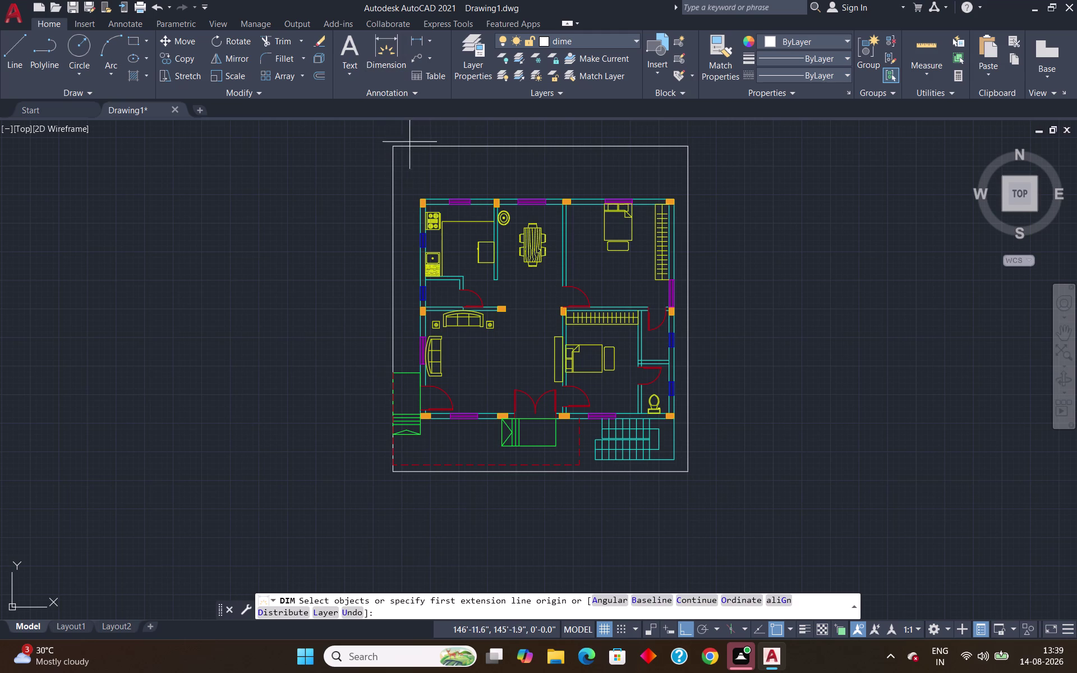
Dimension the plot's left (47'-5.5"), right (47'-5") and top (43') edges, and the house's 37' top wall.
click(394, 147)
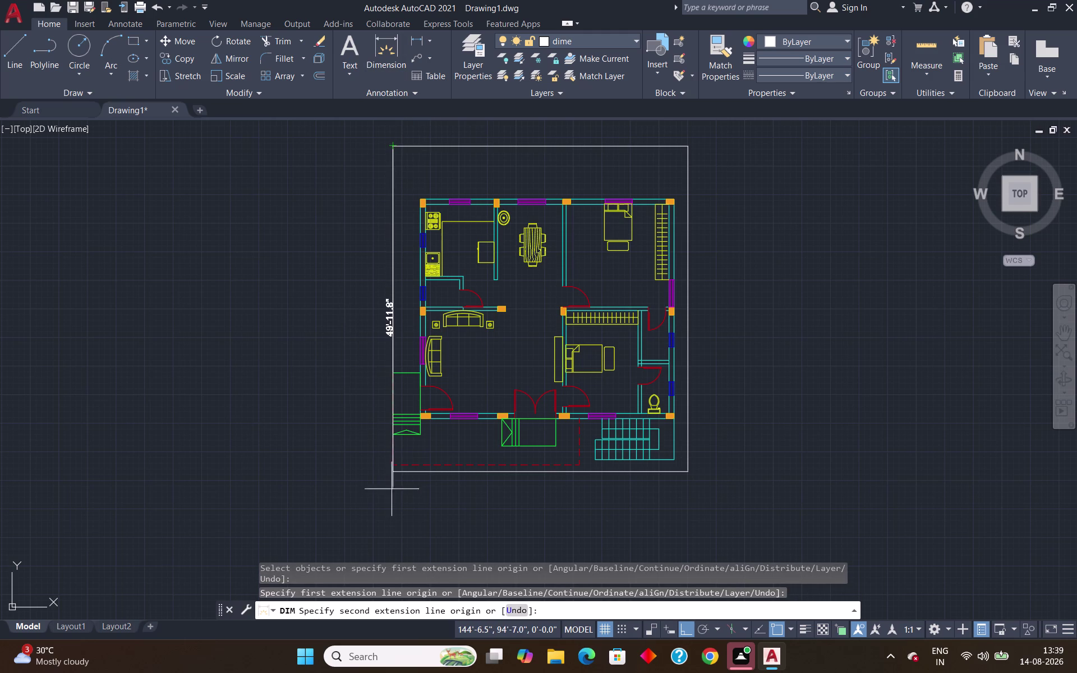
click(396, 474)
click(353, 465)
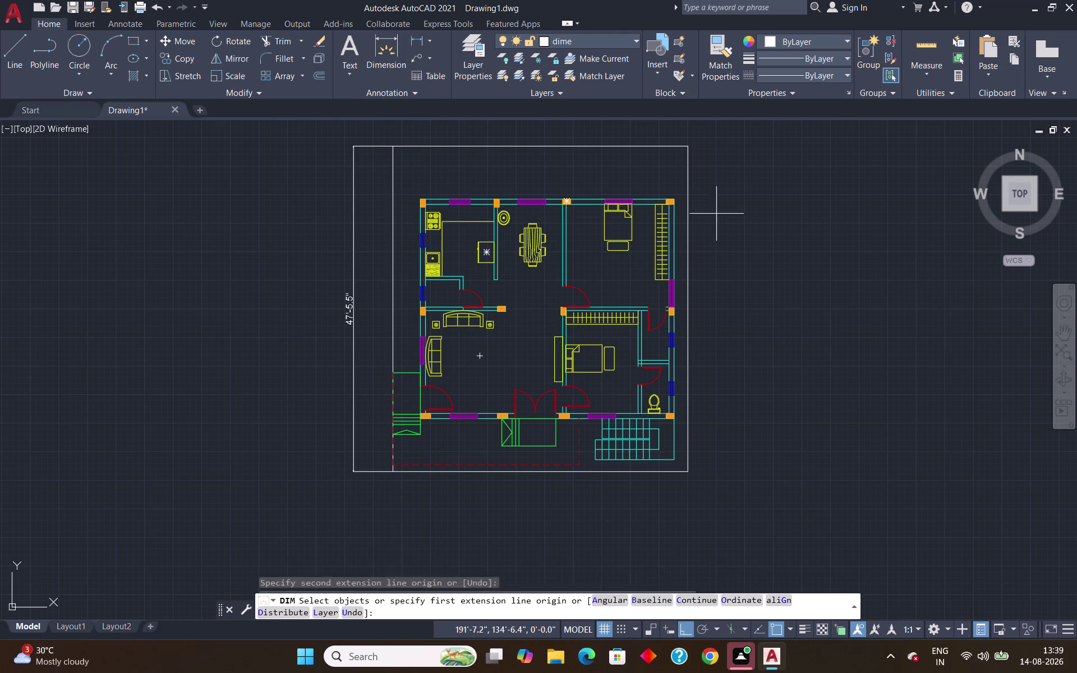
click(690, 249)
click(699, 248)
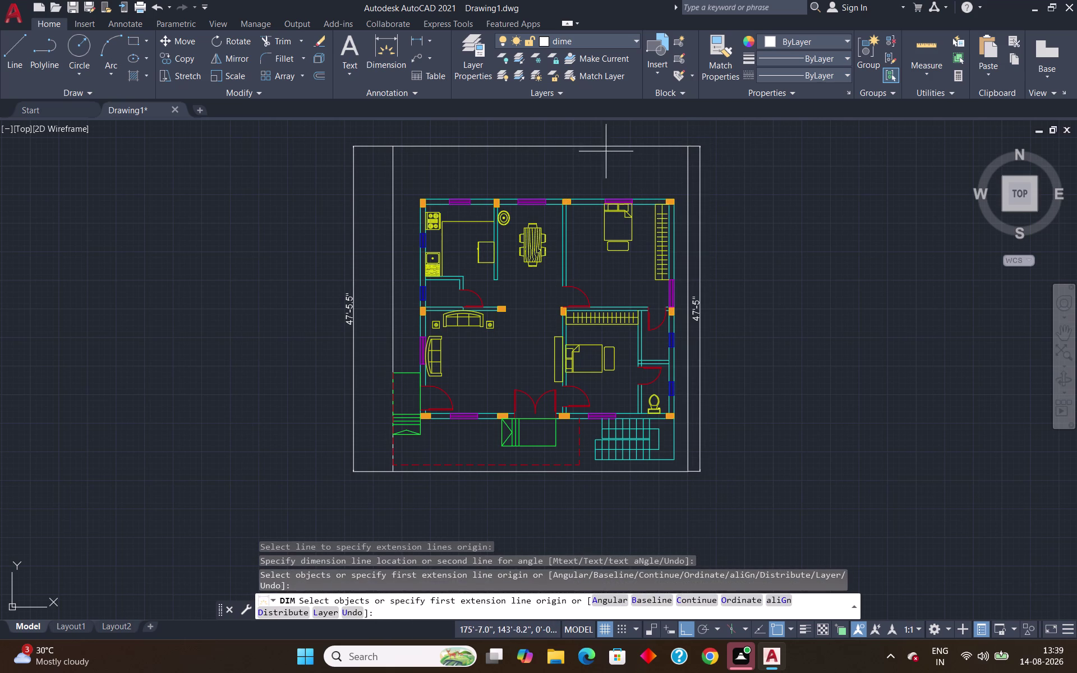
click(602, 146)
click(603, 132)
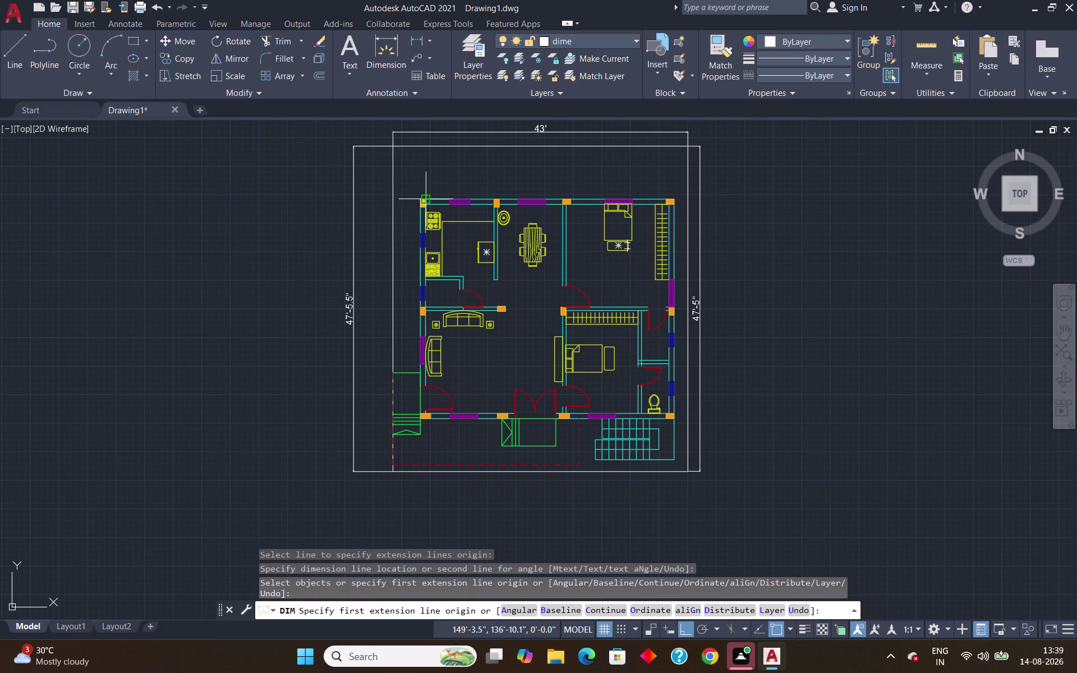
click(474, 197)
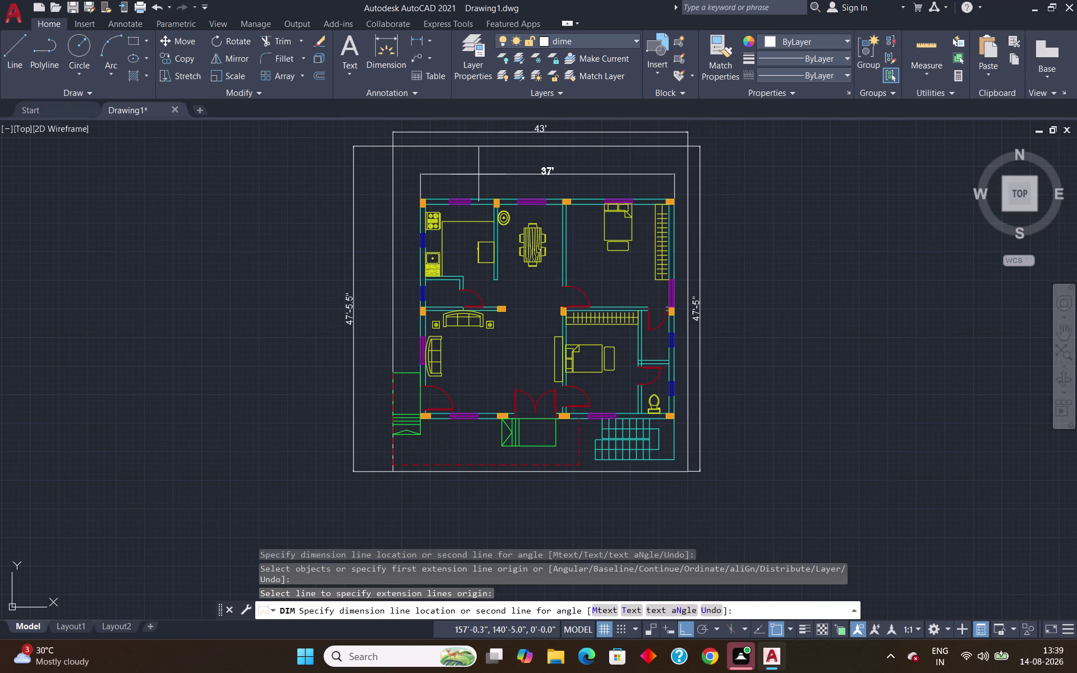
click(478, 174)
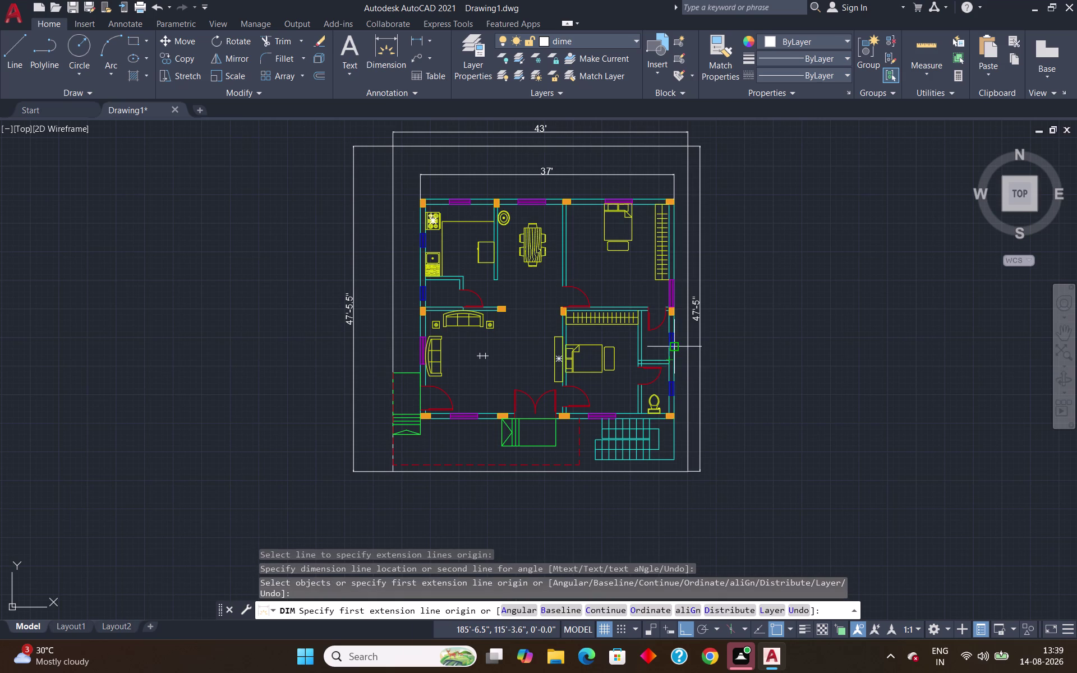
scroll(up, 3)
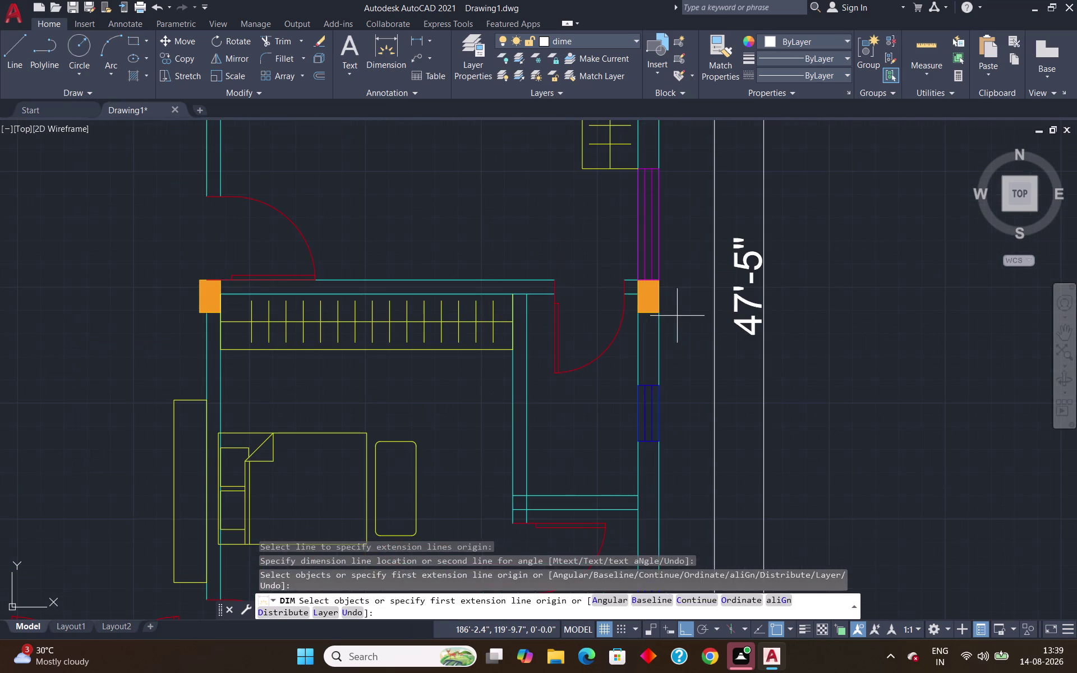
Dimension the house's right wall as 32'.
click(659, 328)
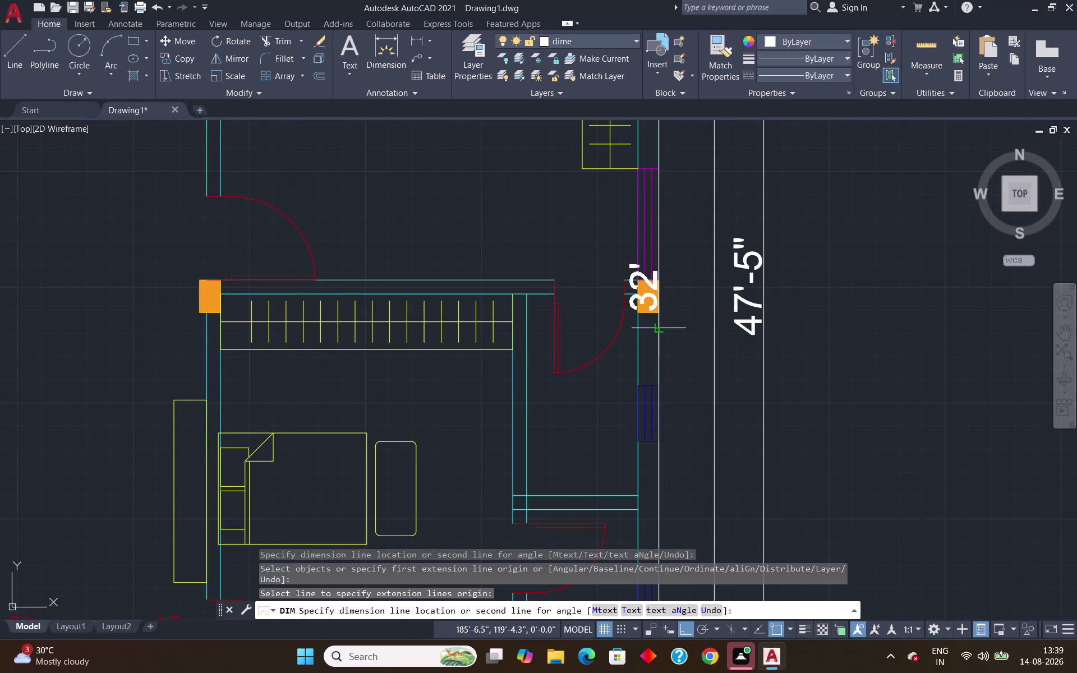
click(689, 329)
scroll(down, 3)
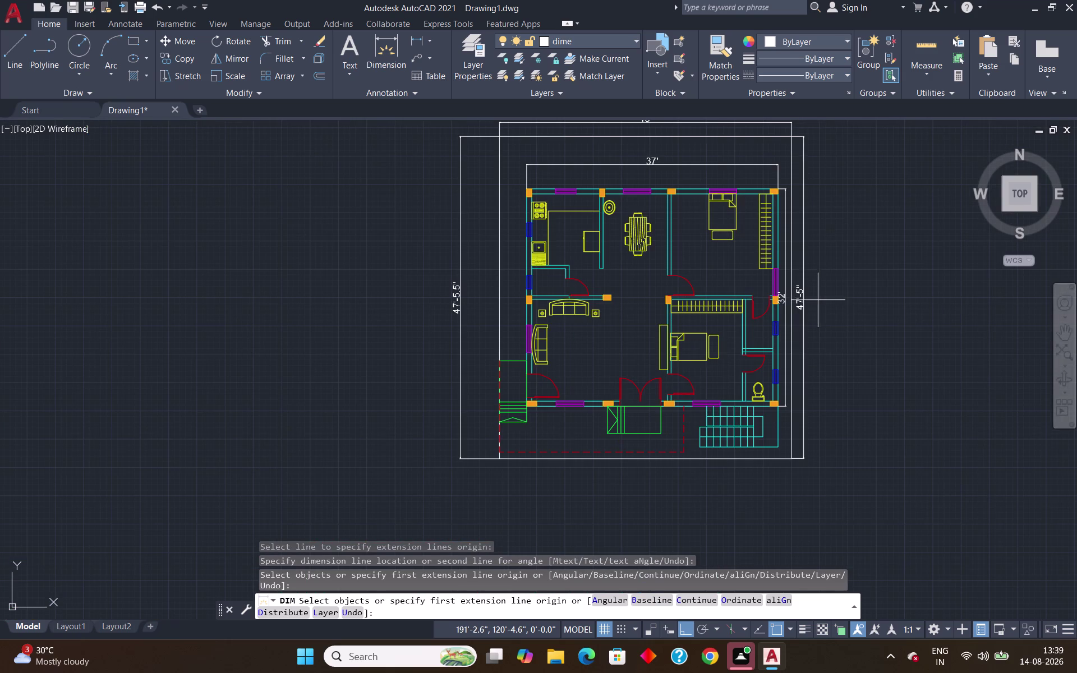
scroll(up, 3)
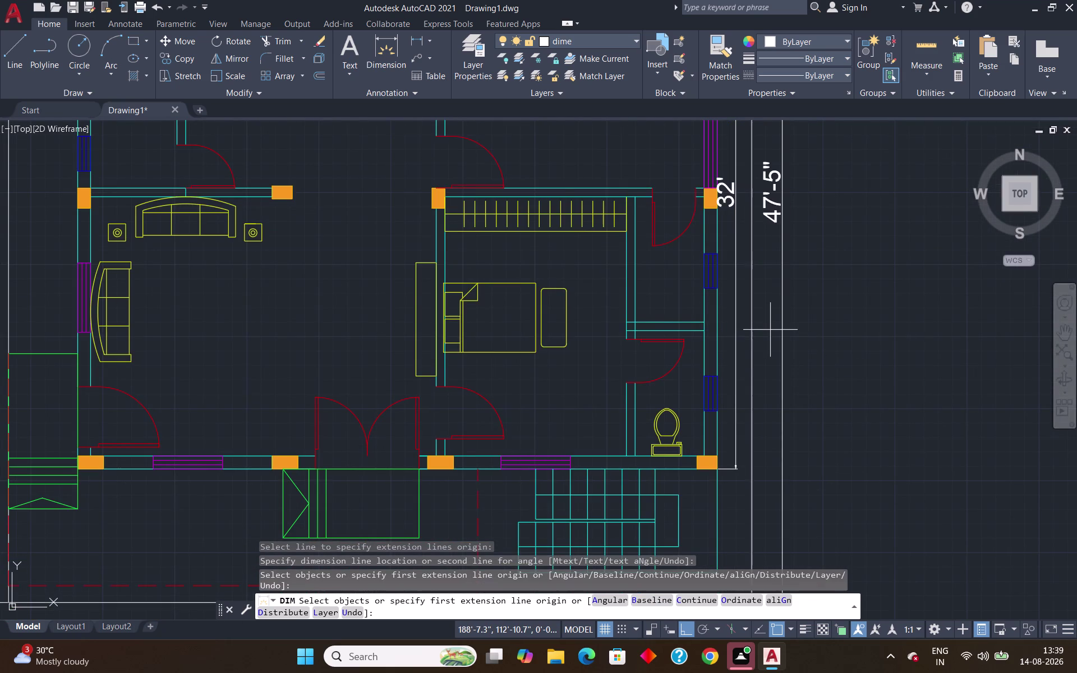
scroll(down, 3)
scroll(up, 3)
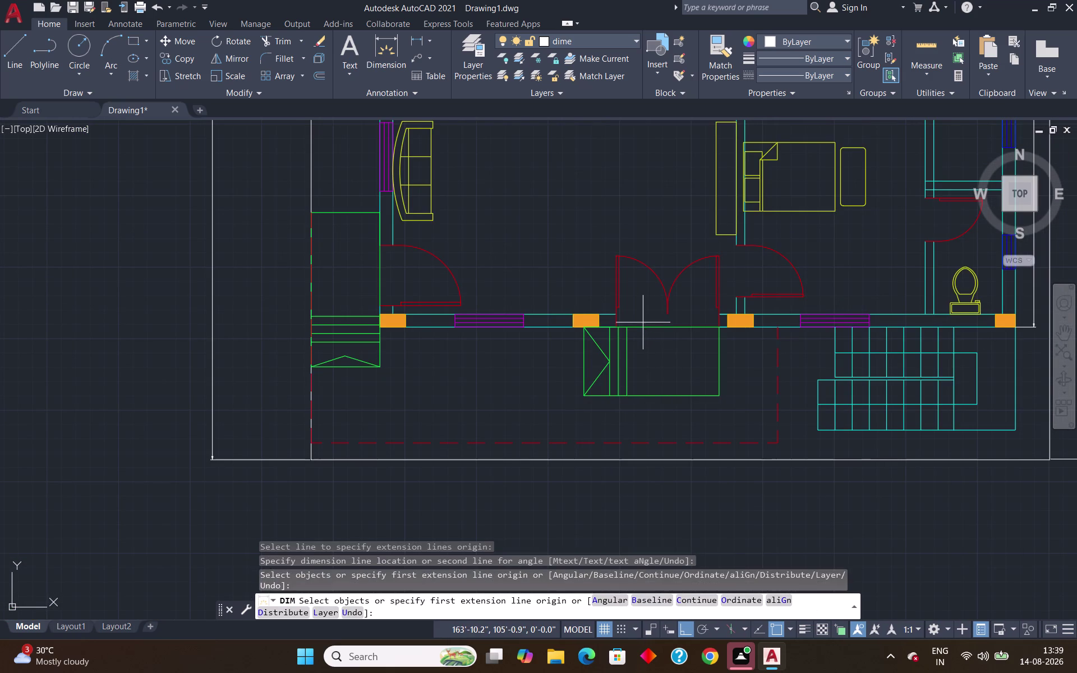
scroll(down, 3)
scroll(down, 3)
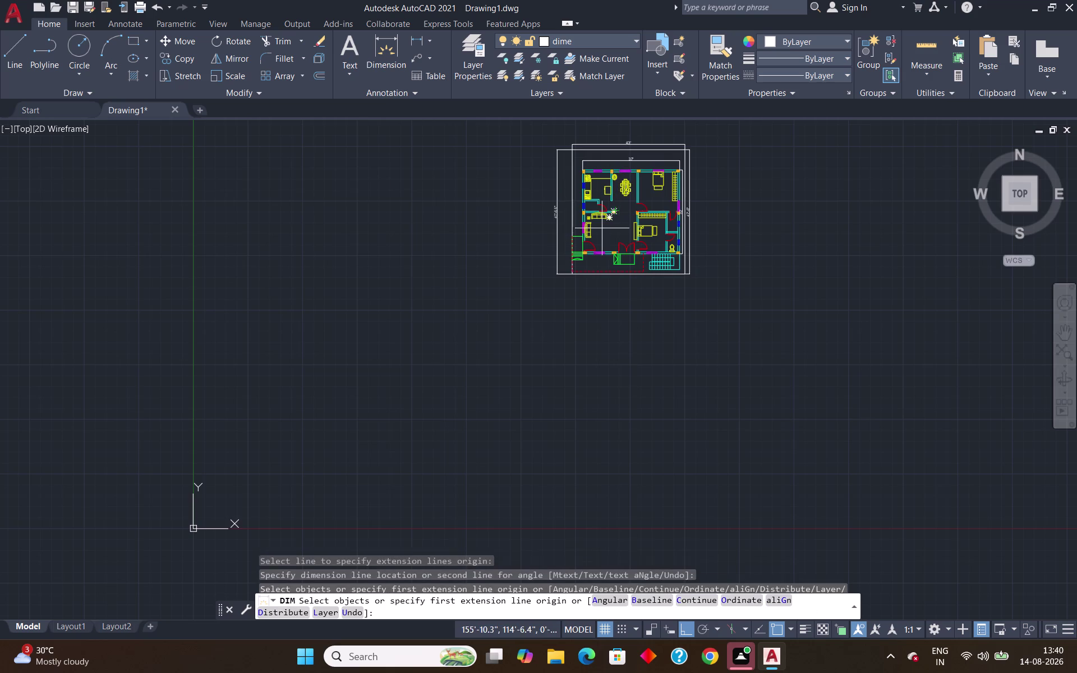
scroll(up, 3)
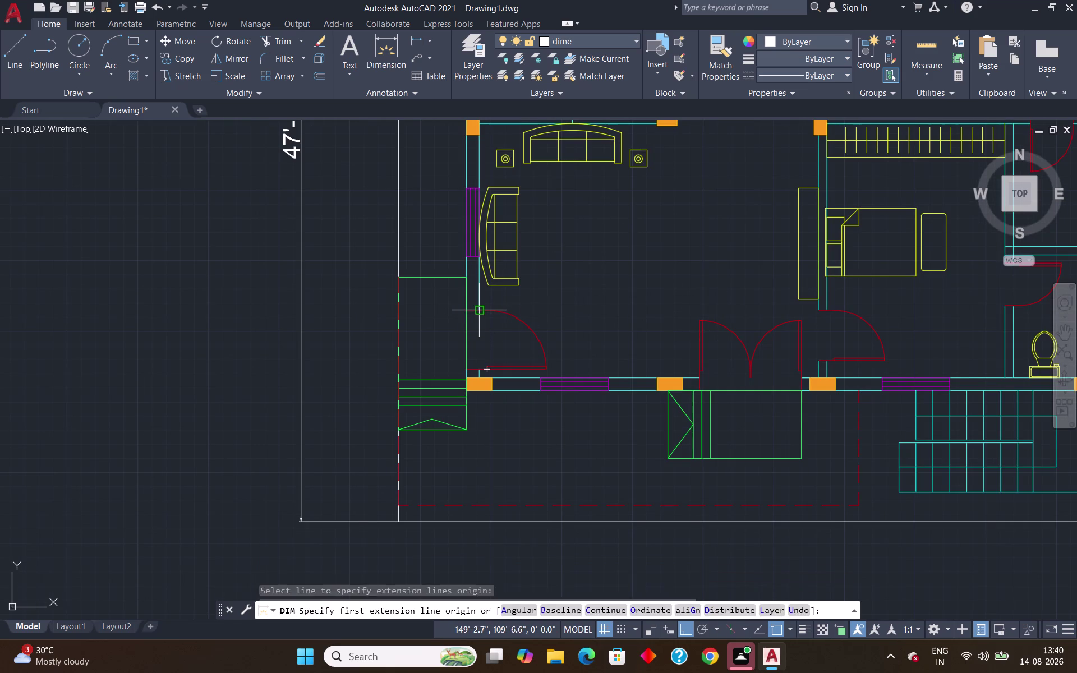
Dimension the living room's width as 20'.
click(476, 312)
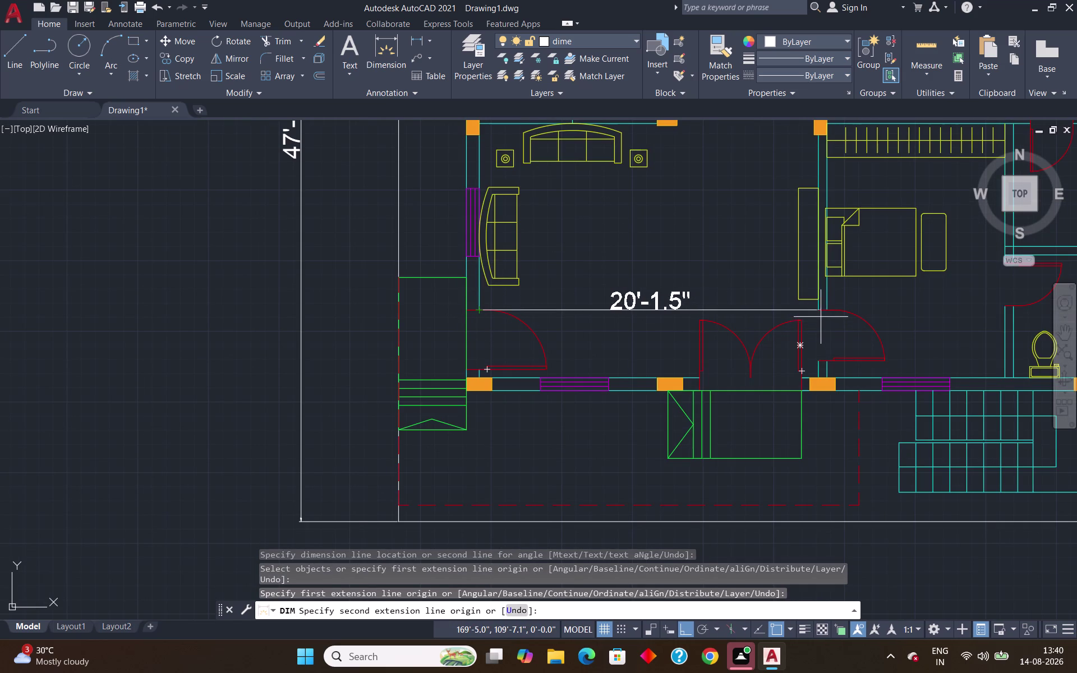
click(820, 309)
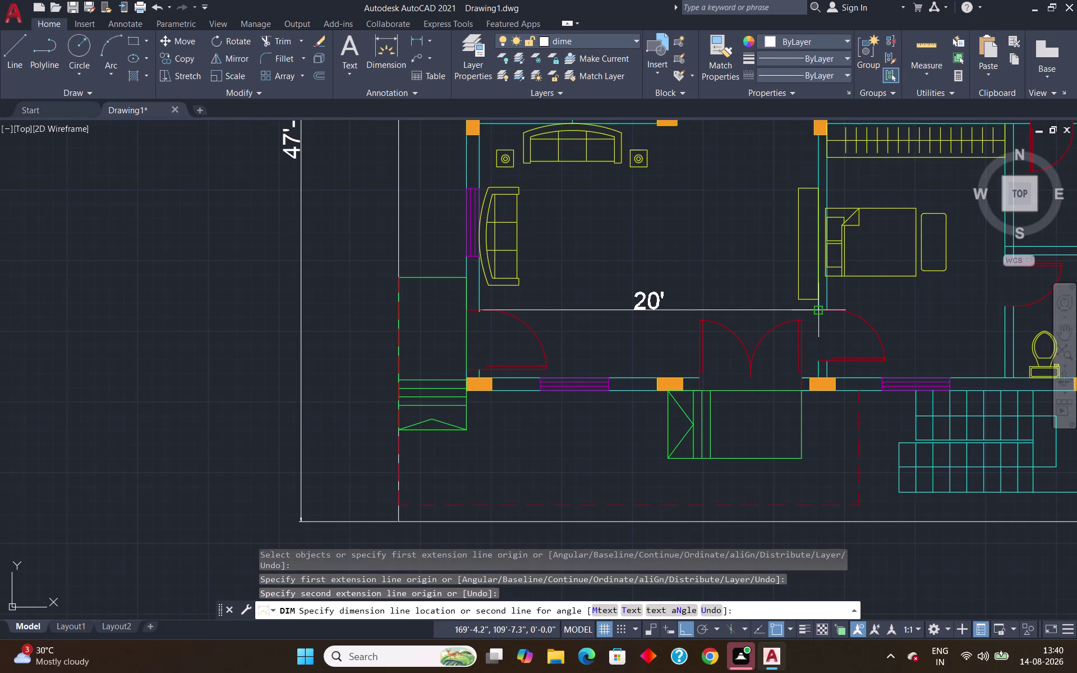
click(772, 298)
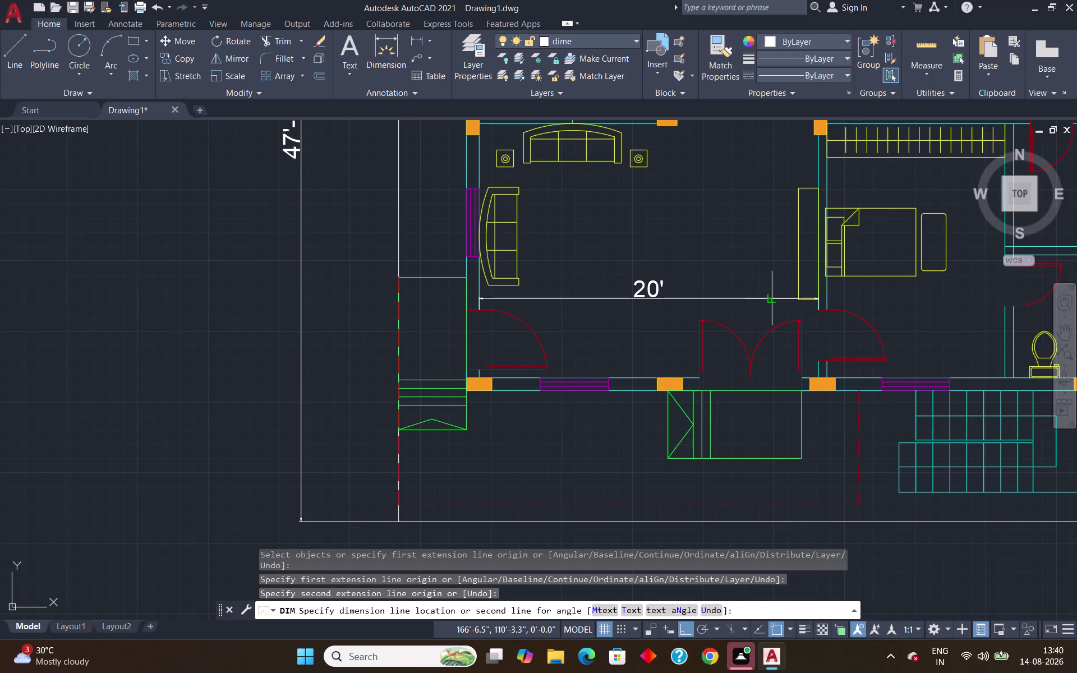
scroll(down, 3)
scroll(down, 3)
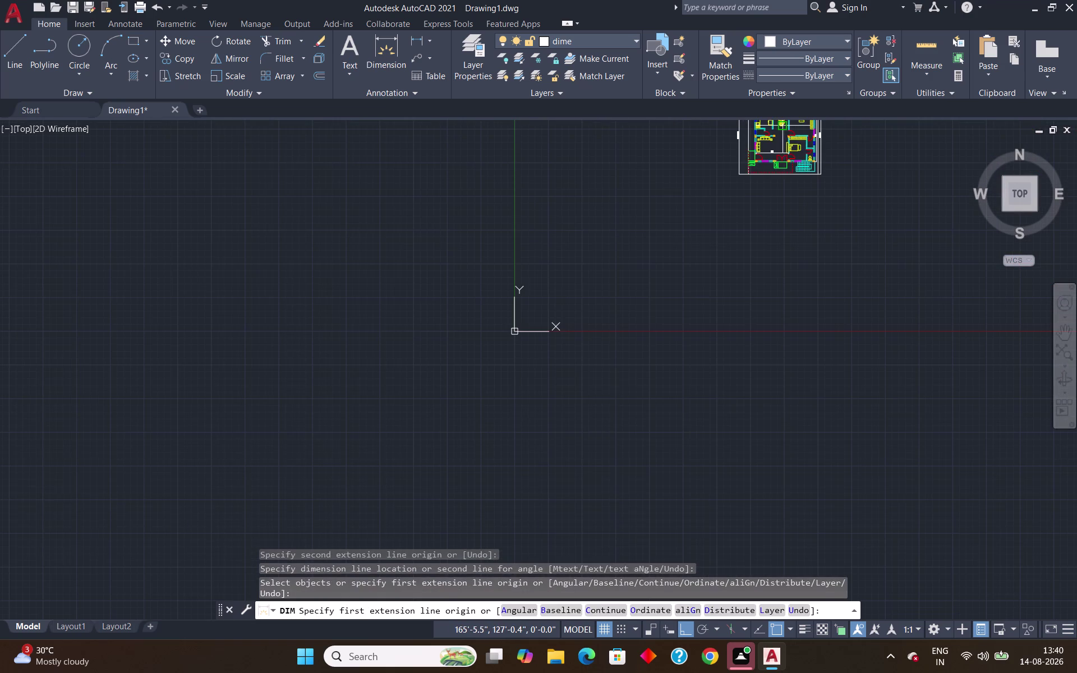
scroll(up, 3)
scroll(up, 3)
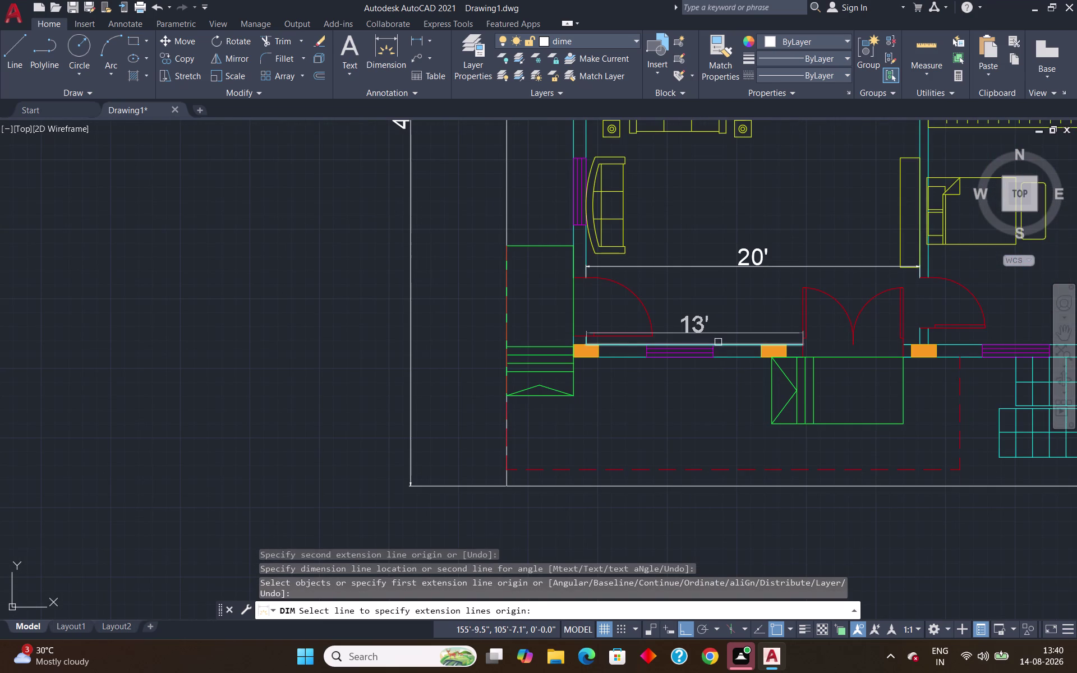
scroll(up, 3)
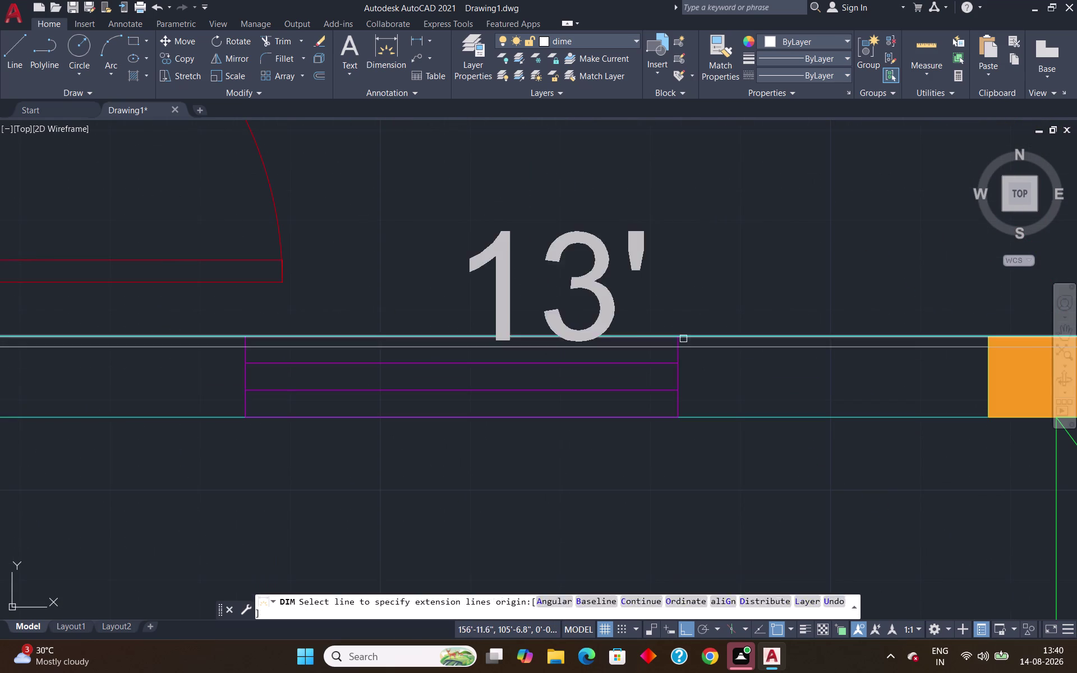
Add the living room's 15' wall dimension.
click(681, 335)
scroll(down, 3)
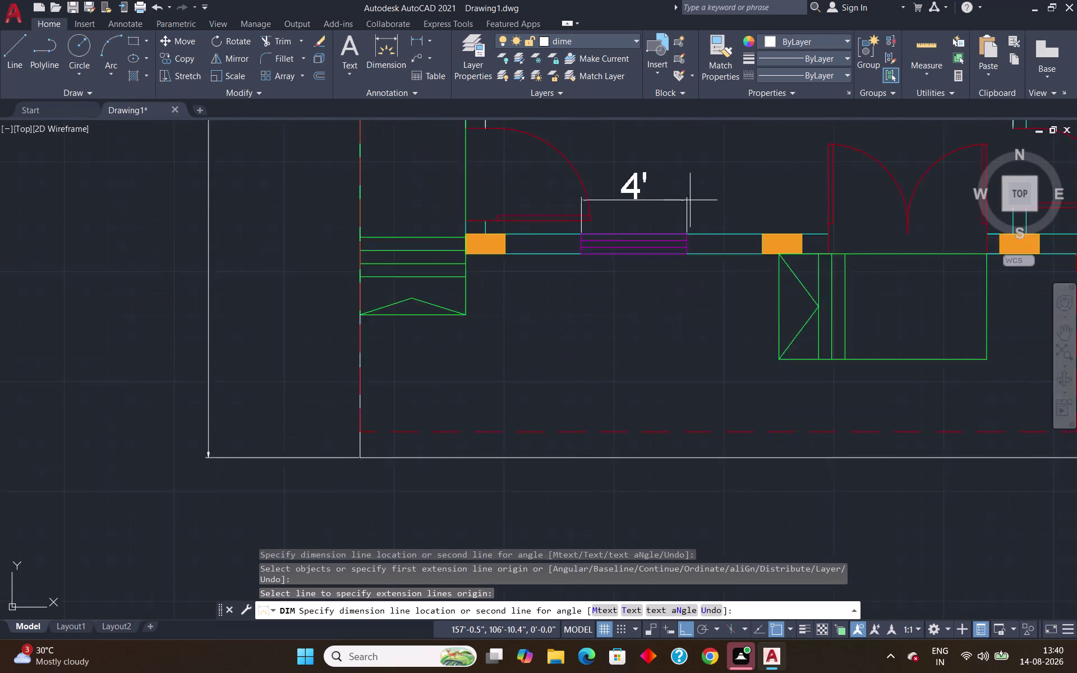
scroll(down, 3)
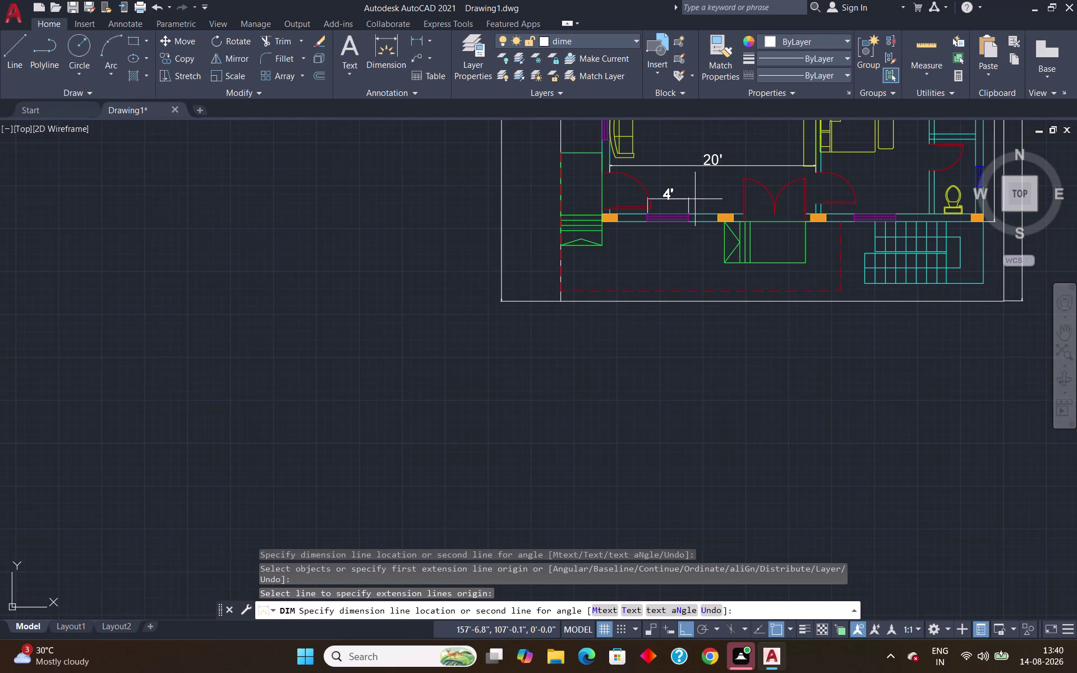
scroll(down, 3)
scroll(up, 3)
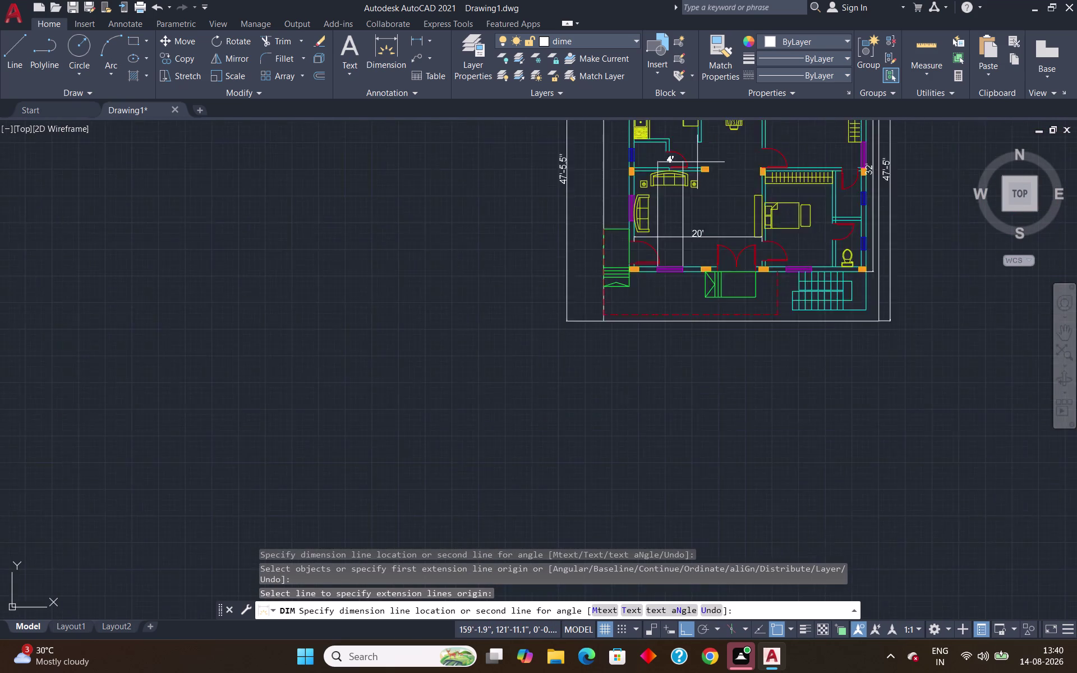
scroll(up, 3)
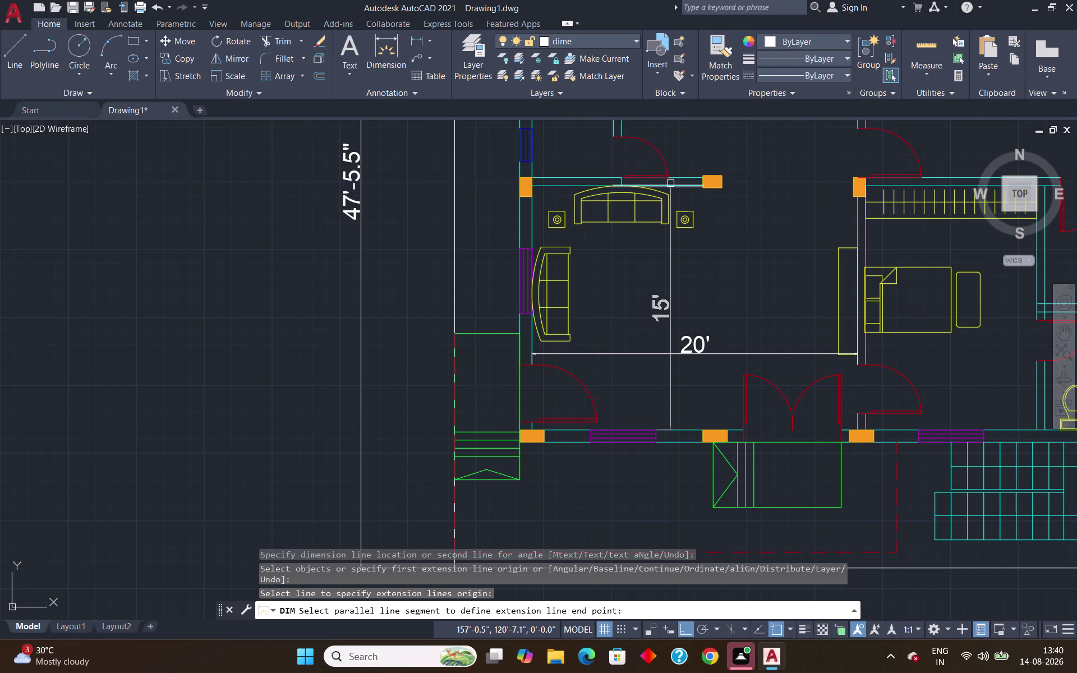
click(670, 184)
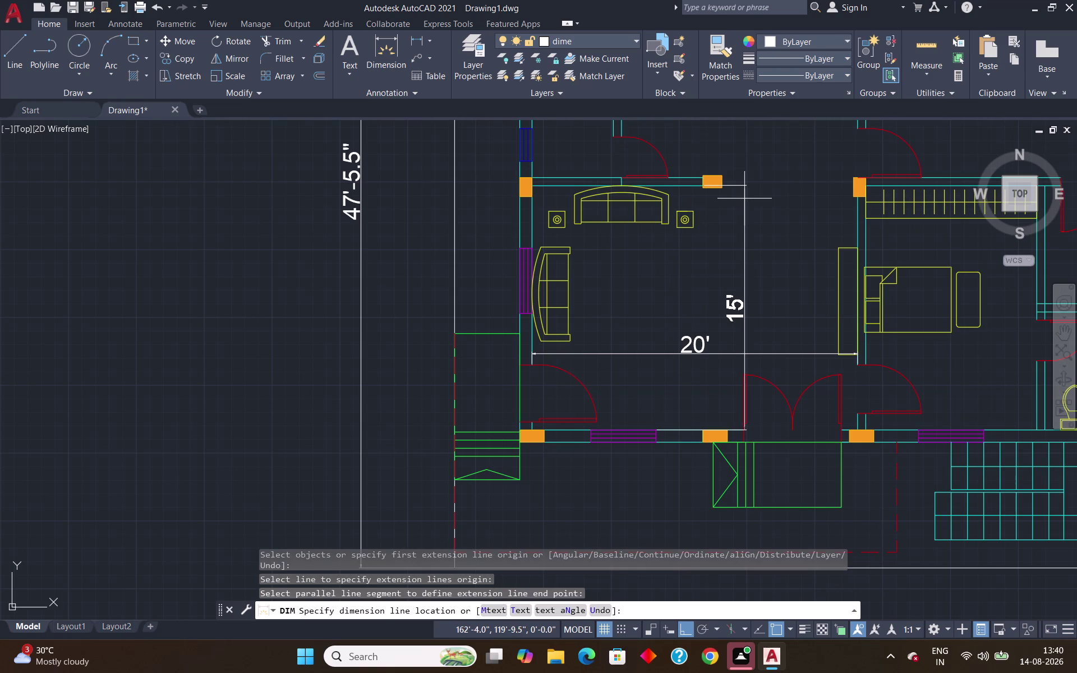
click(736, 199)
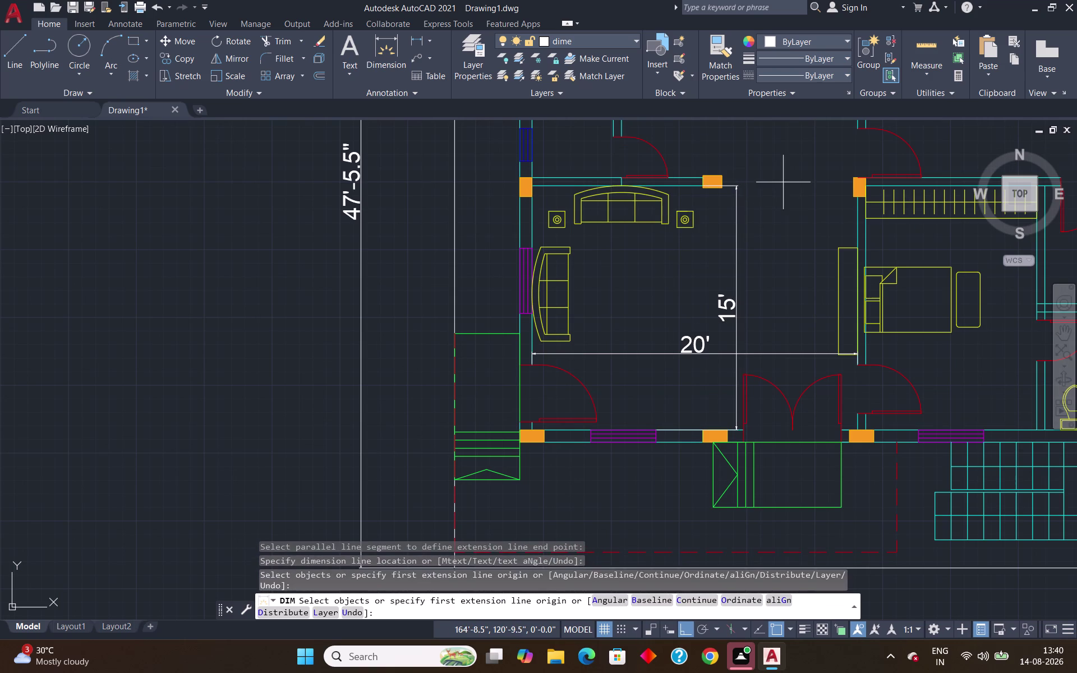
Pan to the kitchen and dimension its 10' width.
scroll(down, 3)
middle_drag(783, 183, 596, 397)
scroll(up, 3)
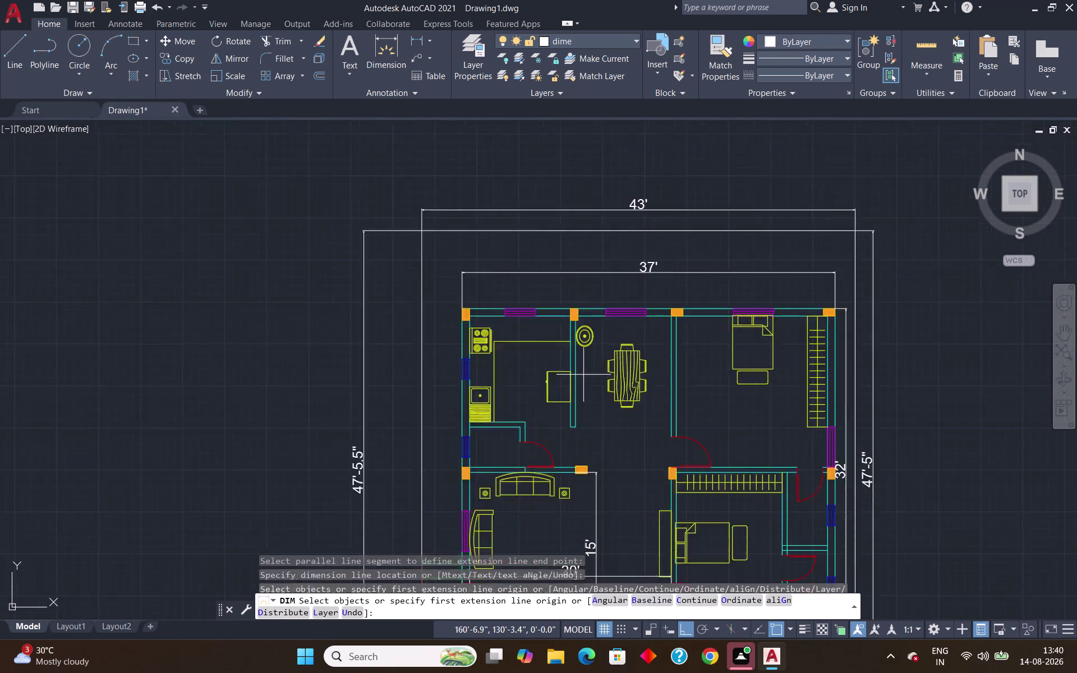
scroll(up, 3)
scroll(down, 3)
scroll(up, 3)
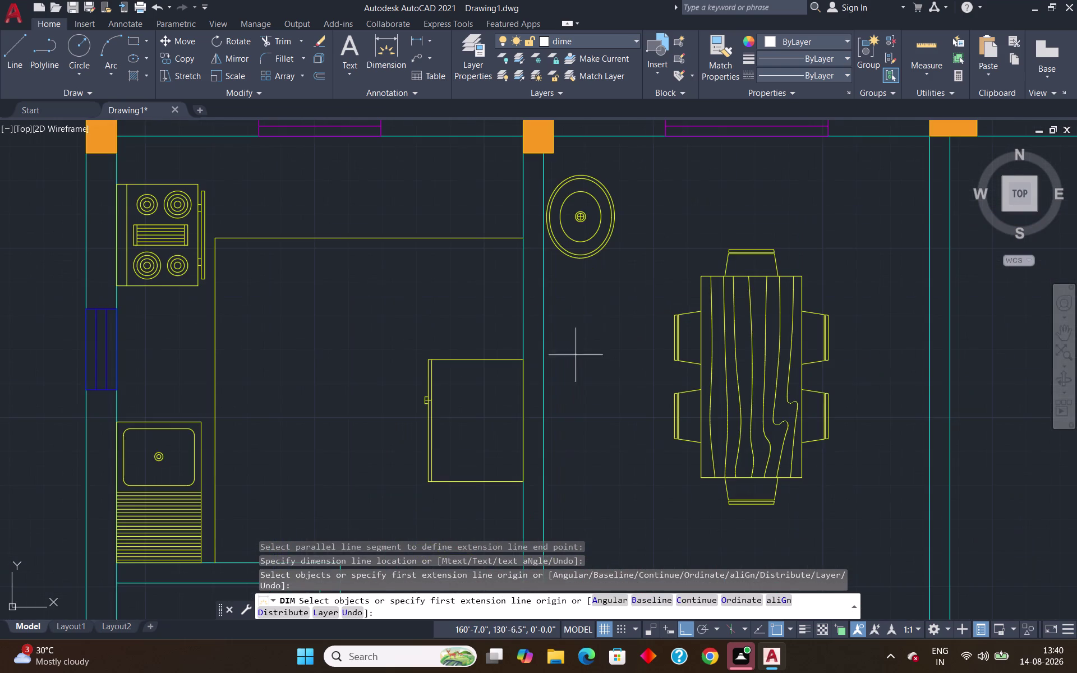
scroll(down, 3)
scroll(up, 3)
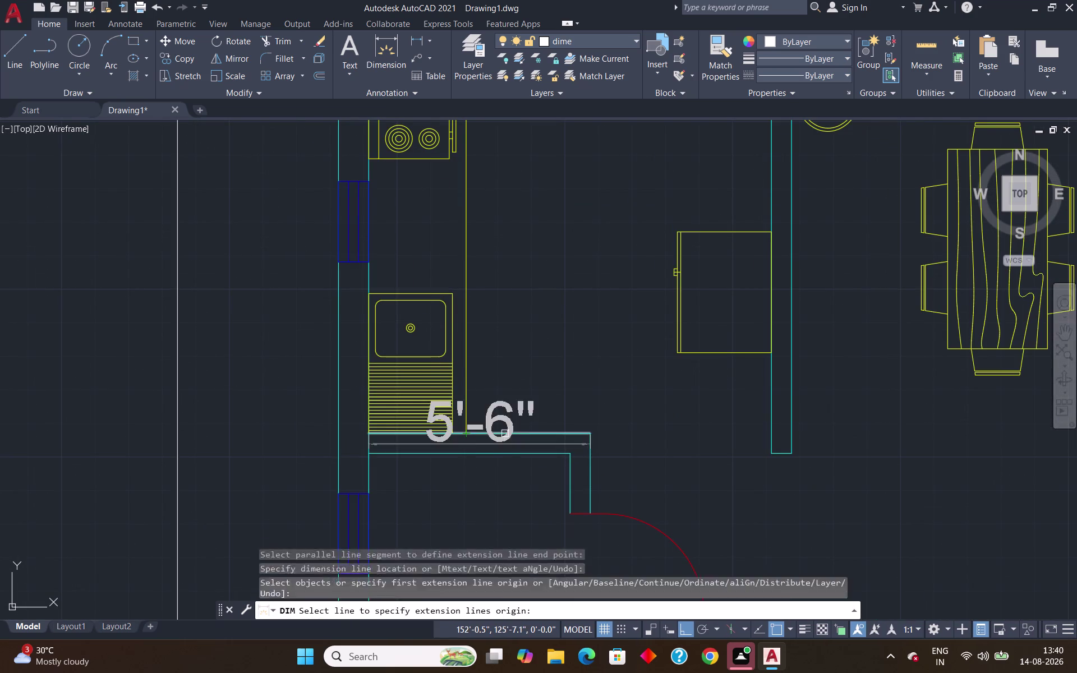
scroll(down, 3)
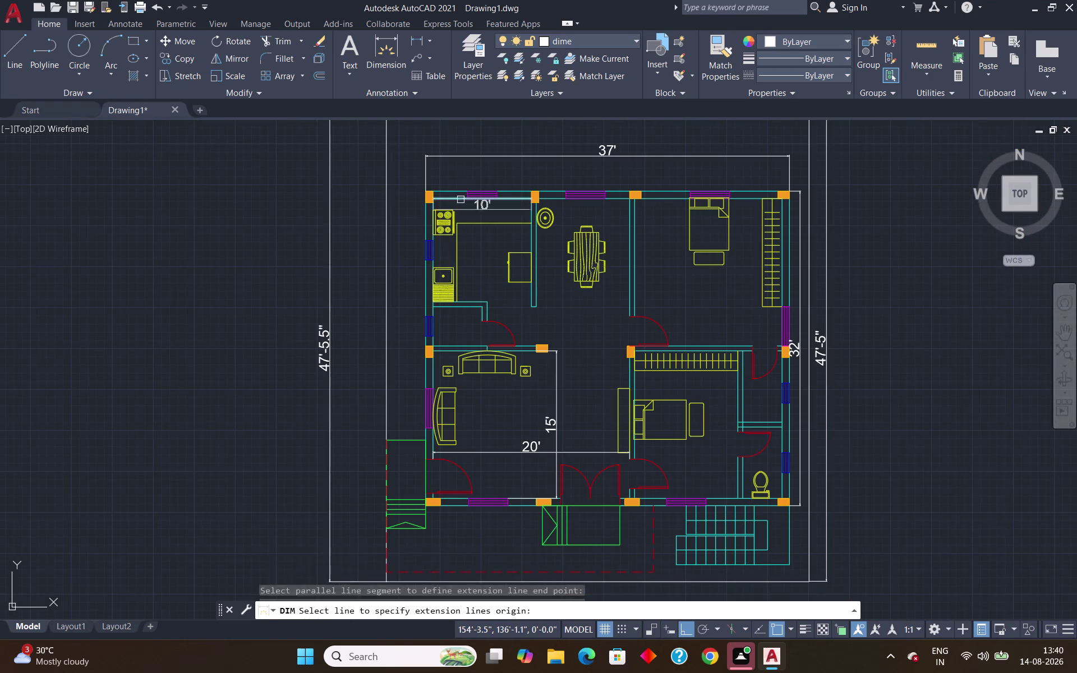
scroll(up, 3)
click(375, 208)
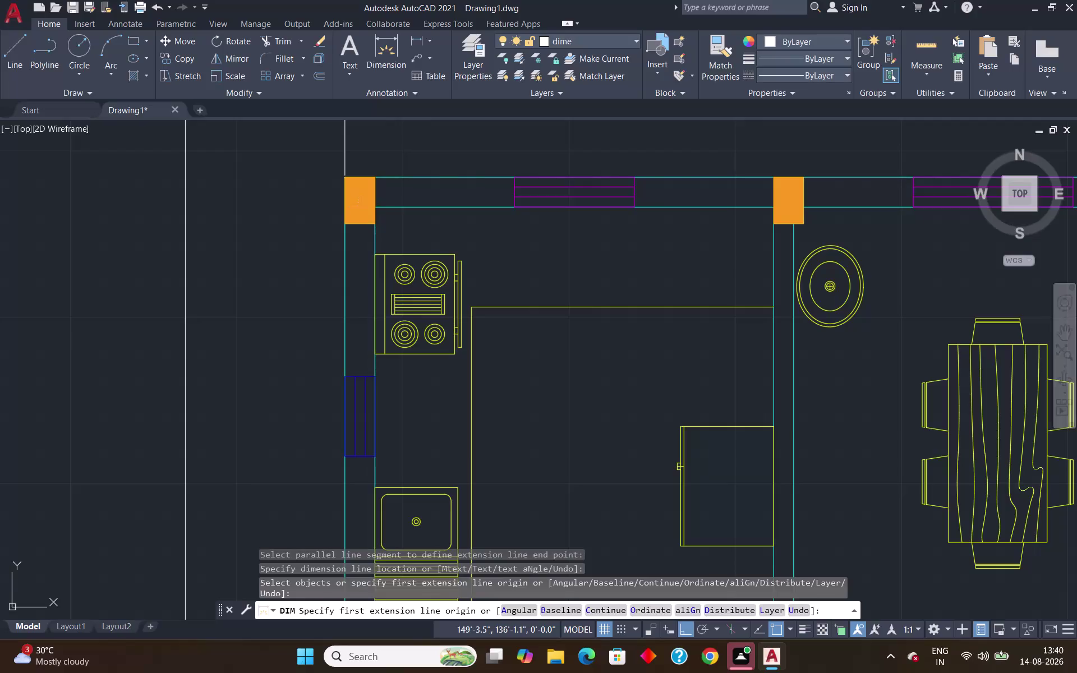
click(777, 208)
click(758, 241)
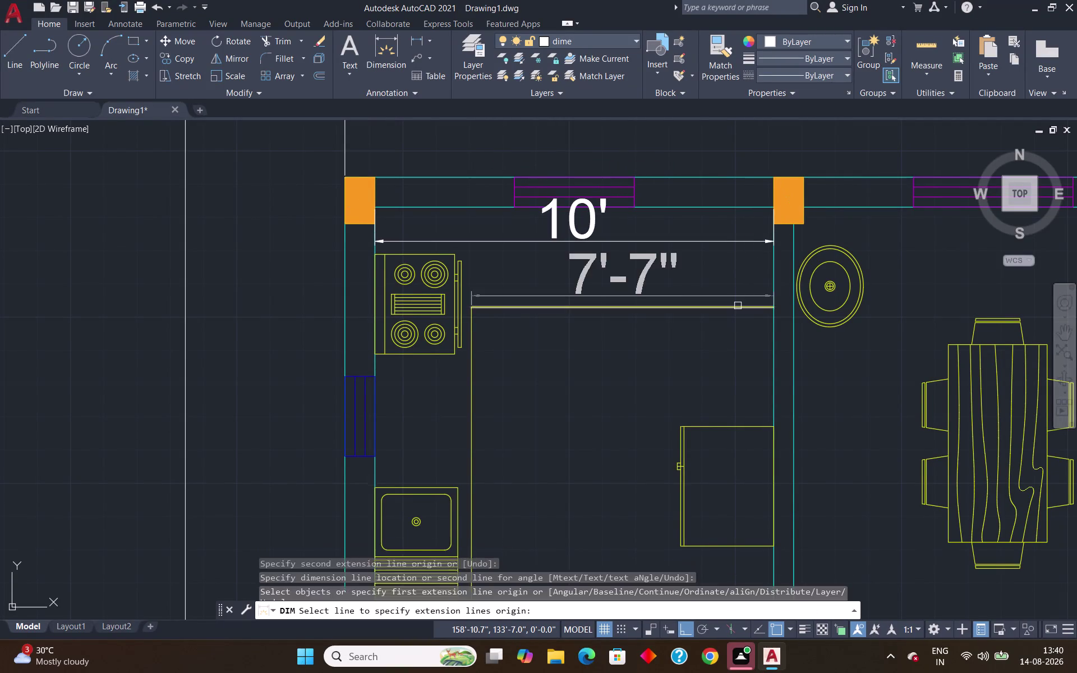
scroll(down, 3)
scroll(up, 3)
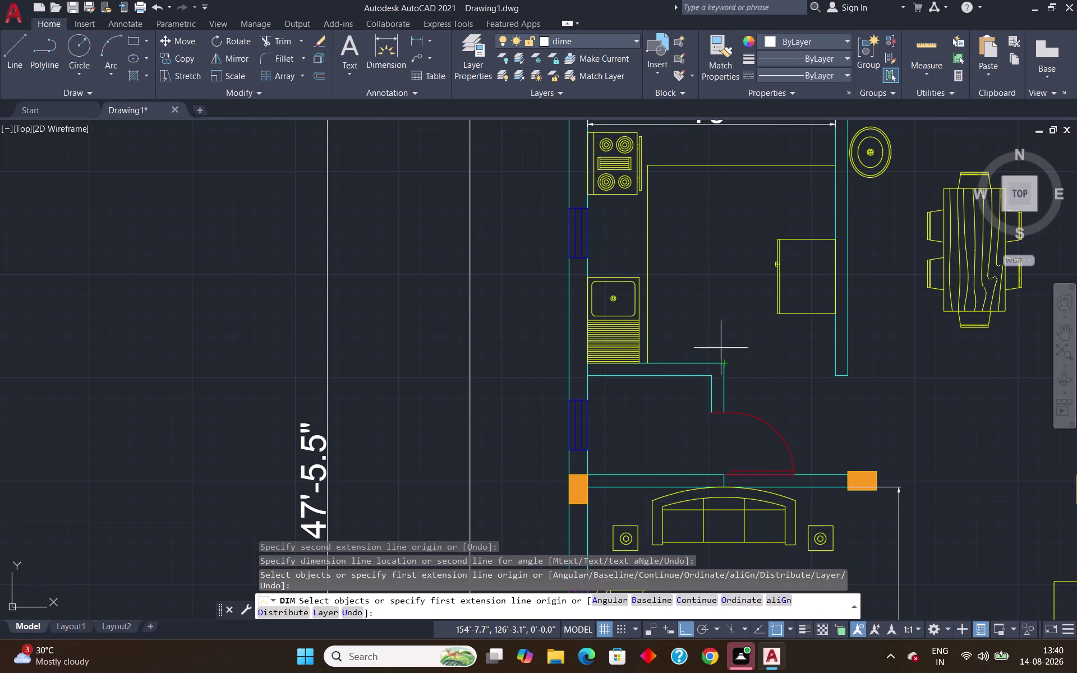
Dimension the kitchen's 10'-6" depth.
click(724, 362)
scroll(down, 3)
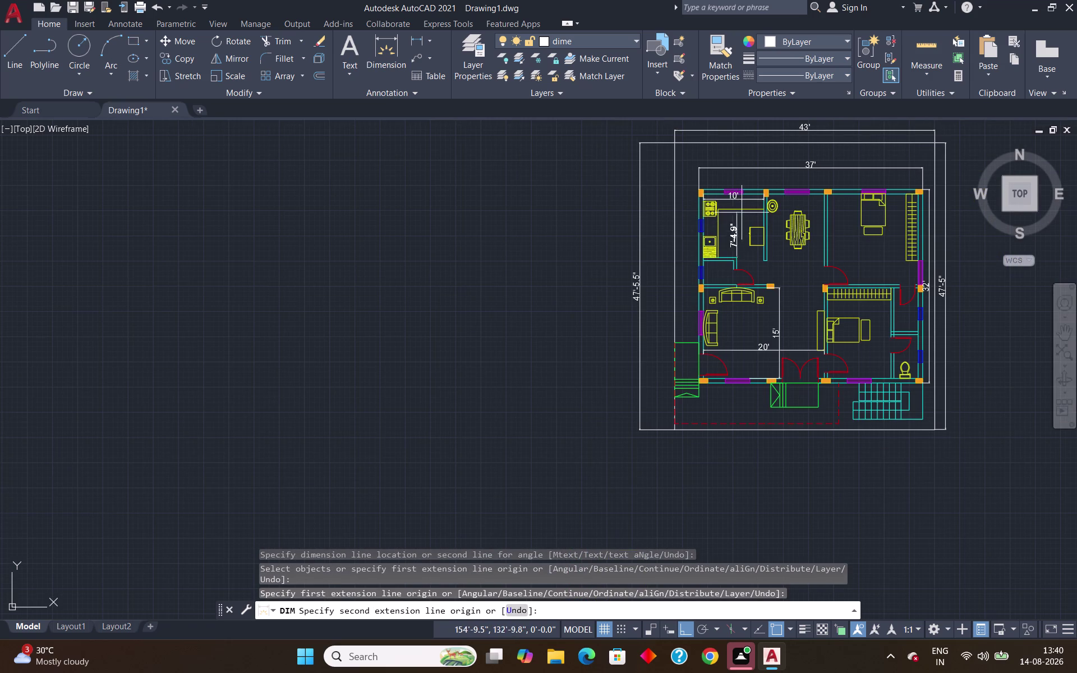
scroll(up, 3)
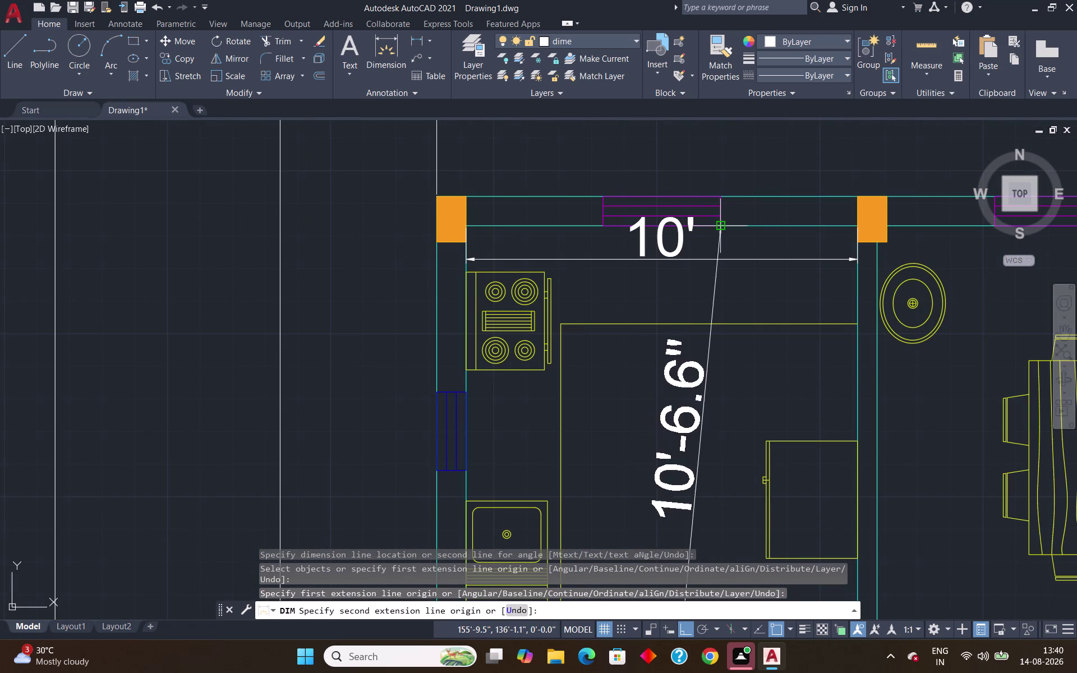
click(681, 225)
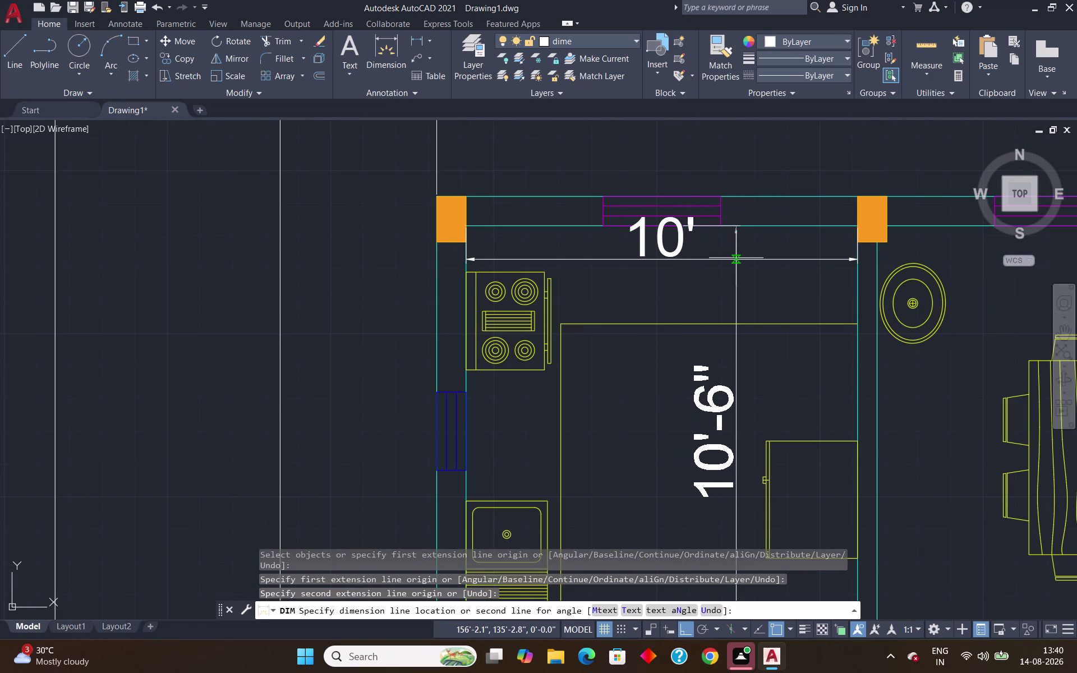
click(732, 256)
scroll(down, 3)
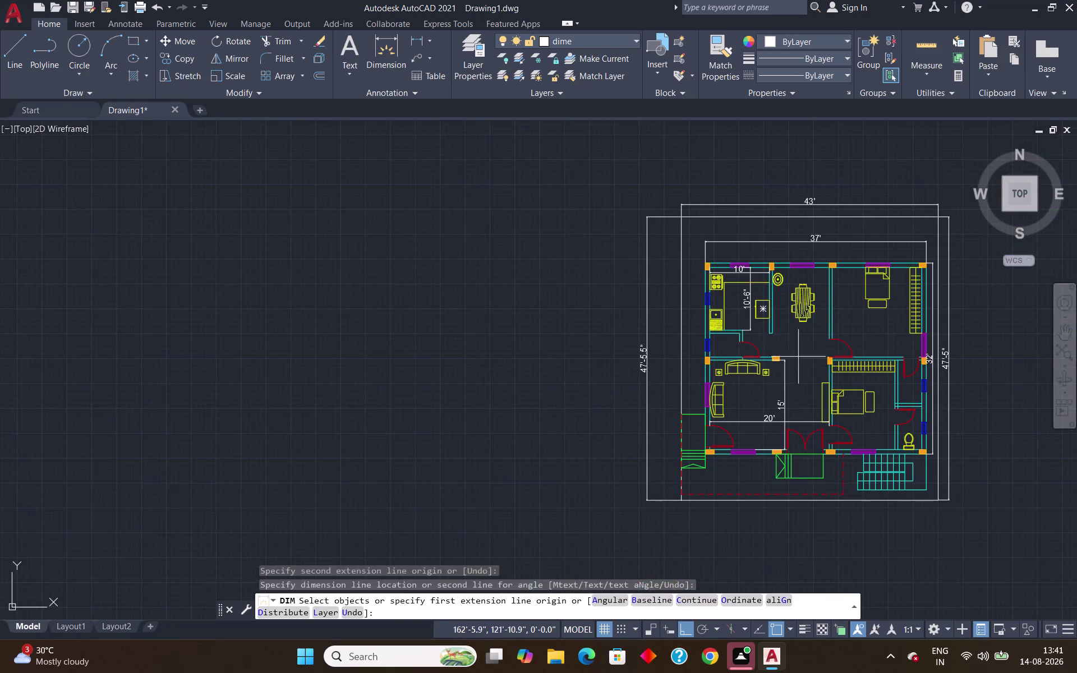
scroll(up, 3)
scroll(down, 3)
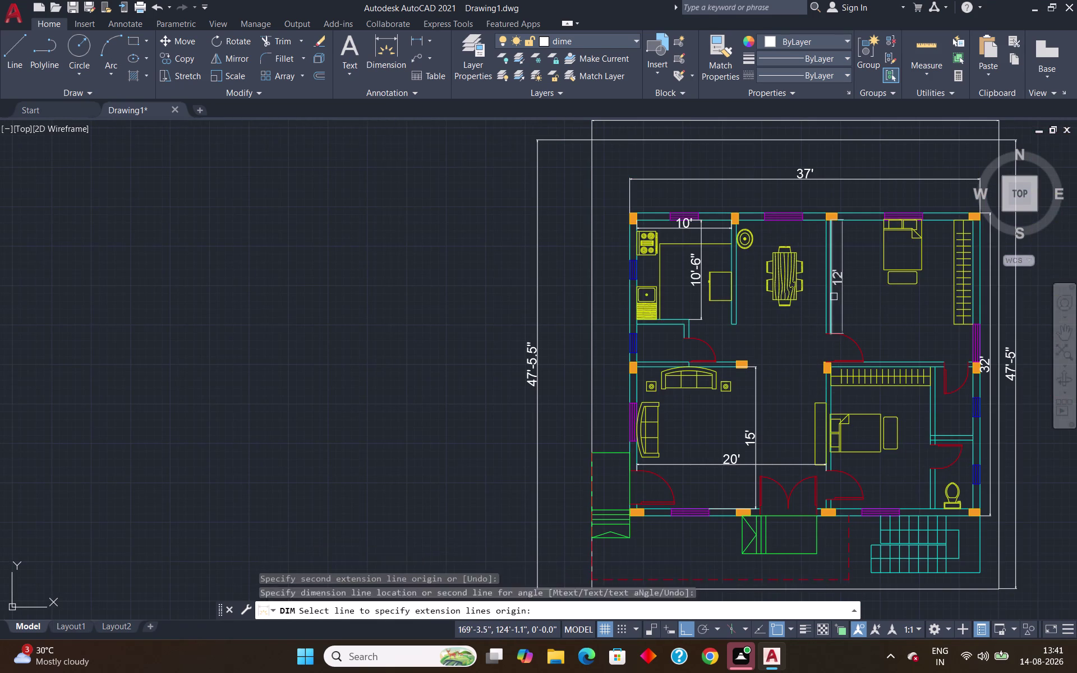
Dimension the upper-right bedroom's width at 15'.
scroll(up, 3)
scroll(up, 3)
scroll(down, 3)
scroll(up, 3)
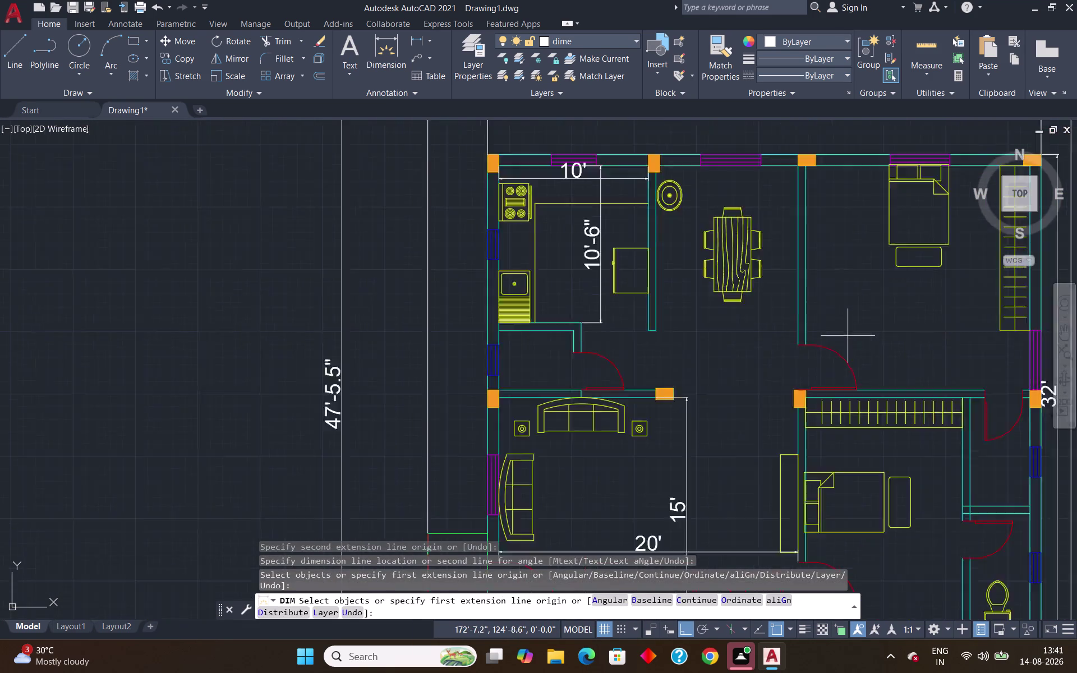
scroll(up, 3)
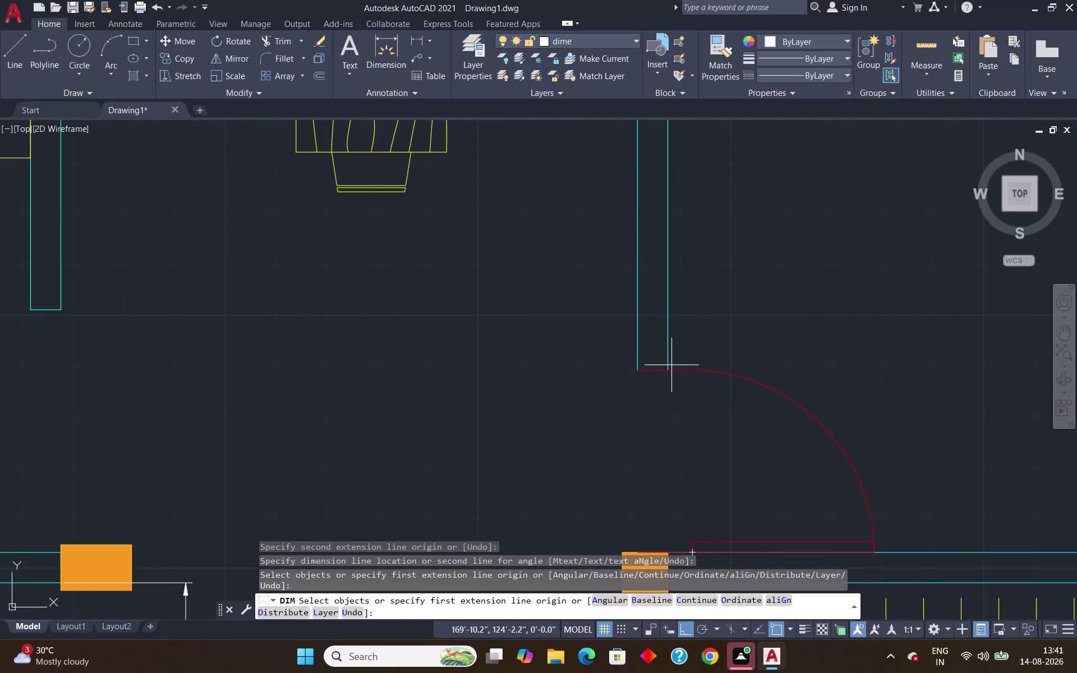
click(668, 367)
scroll(down, 3)
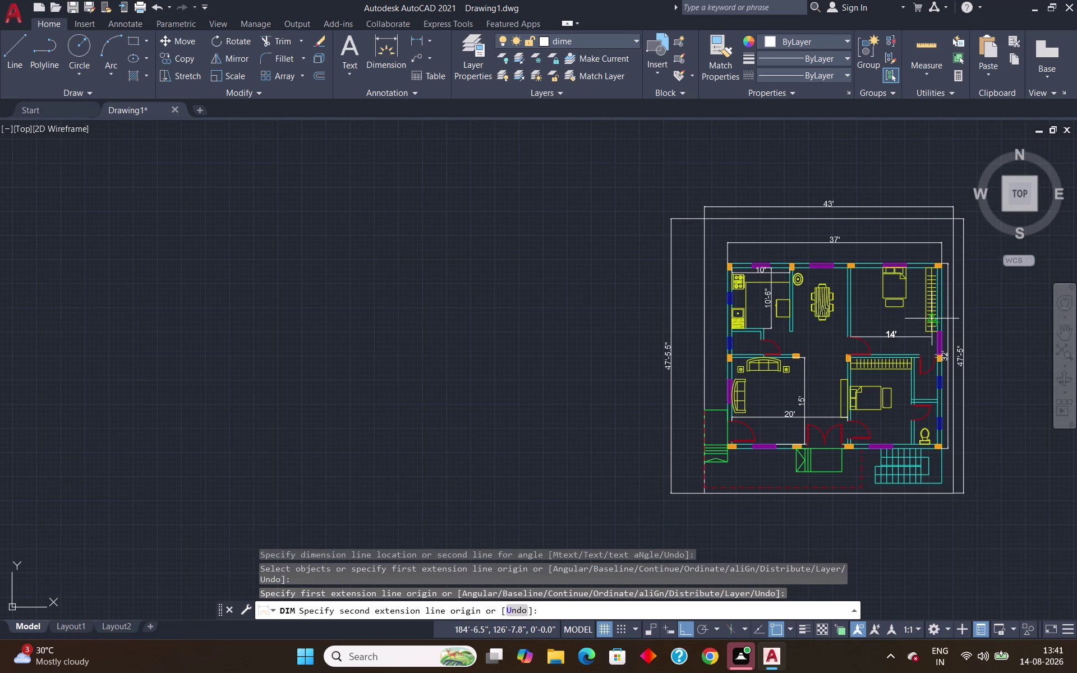
scroll(up, 3)
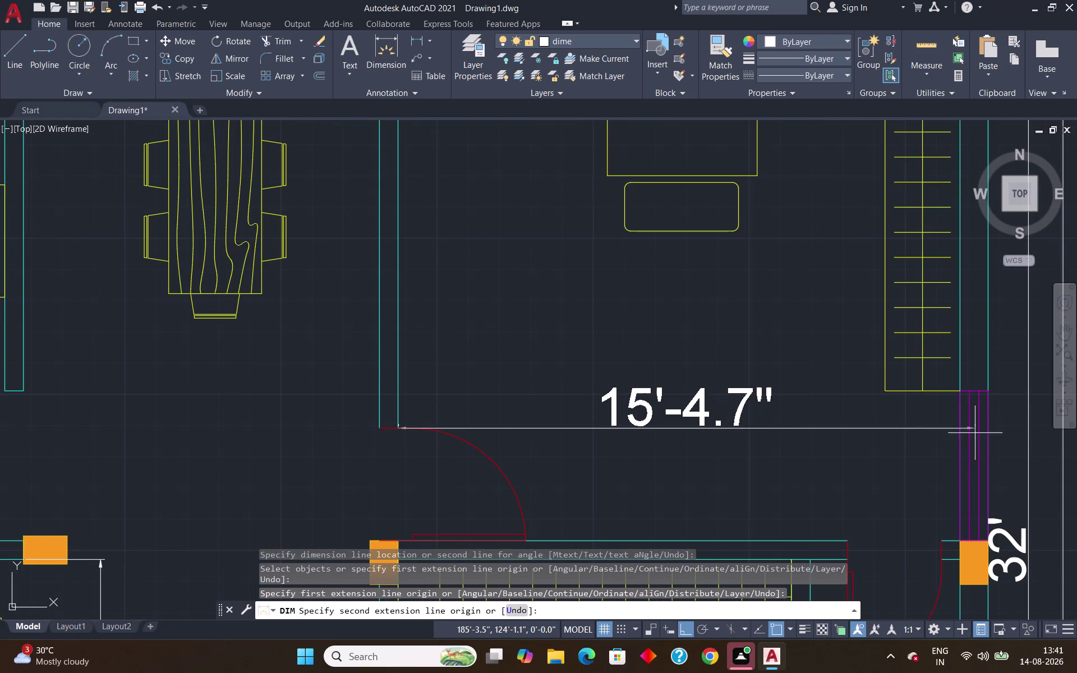
click(959, 429)
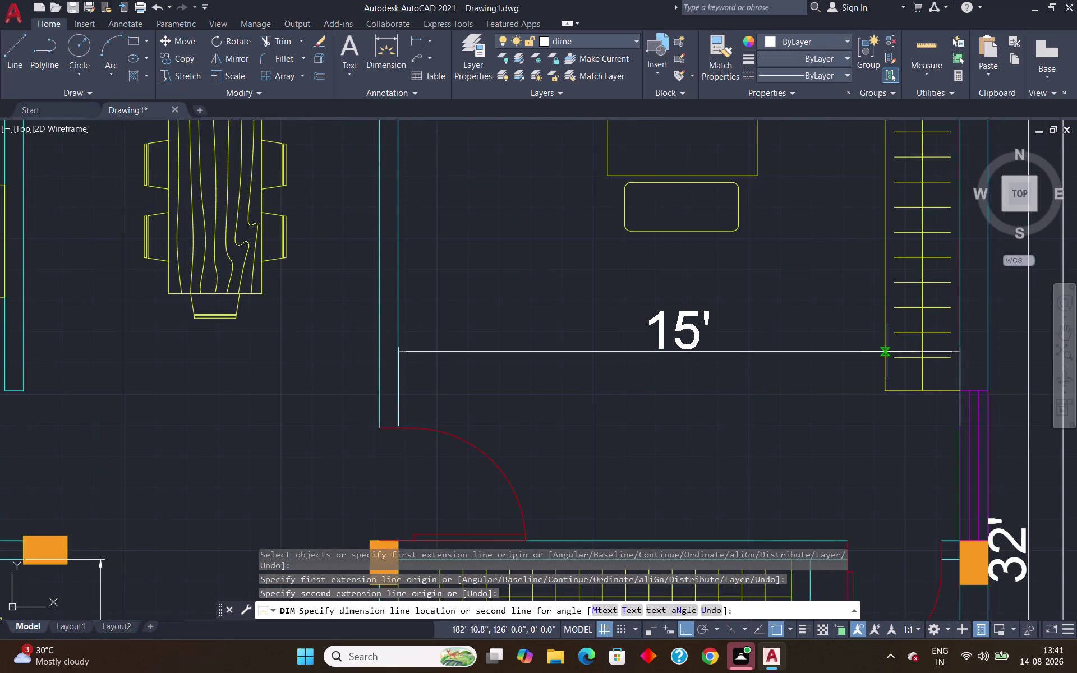
click(857, 296)
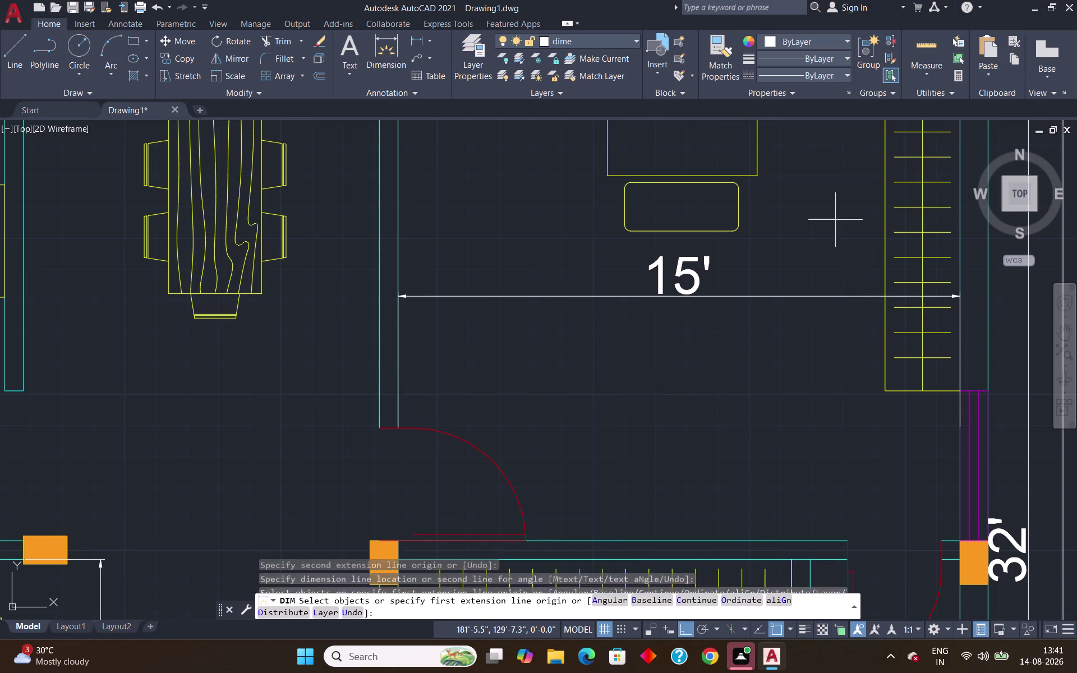
Cancel a first depth attempt, then add the bedroom's 15' vertical depth dimension.
scroll(down, 3)
scroll(up, 3)
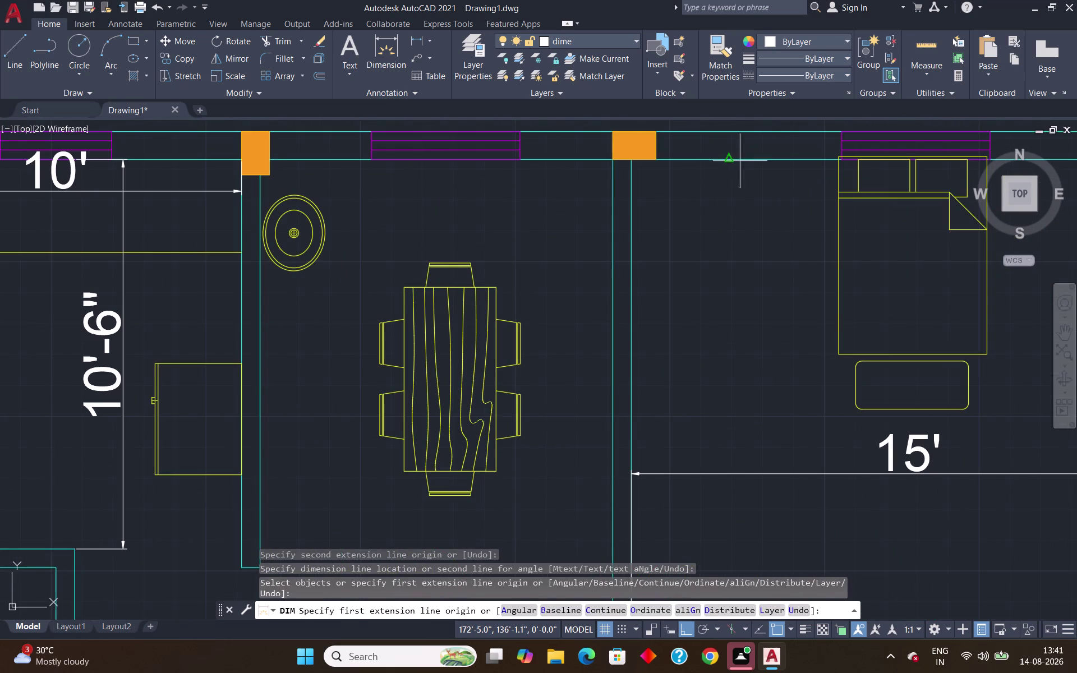
click(655, 158)
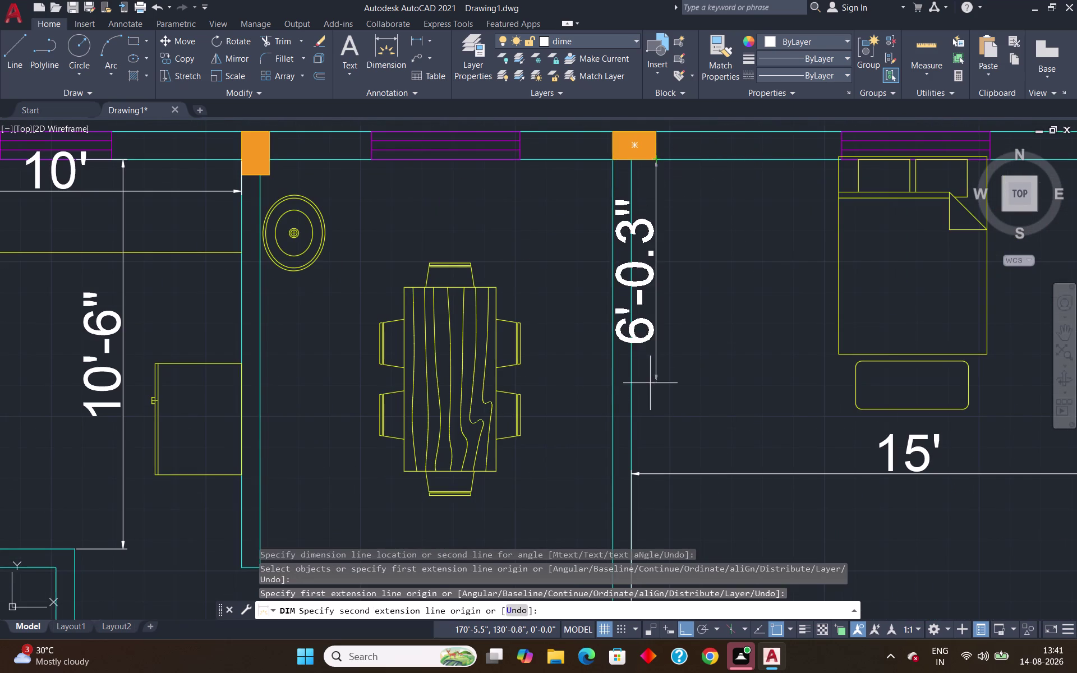
scroll(down, 3)
scroll(up, 3)
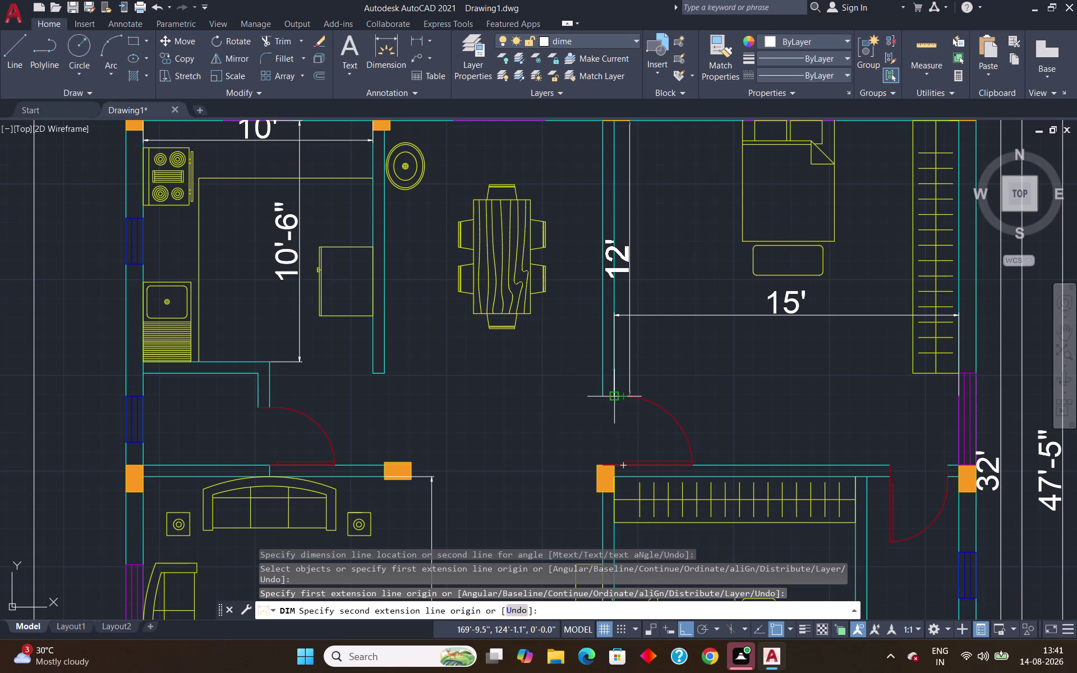
scroll(down, 3)
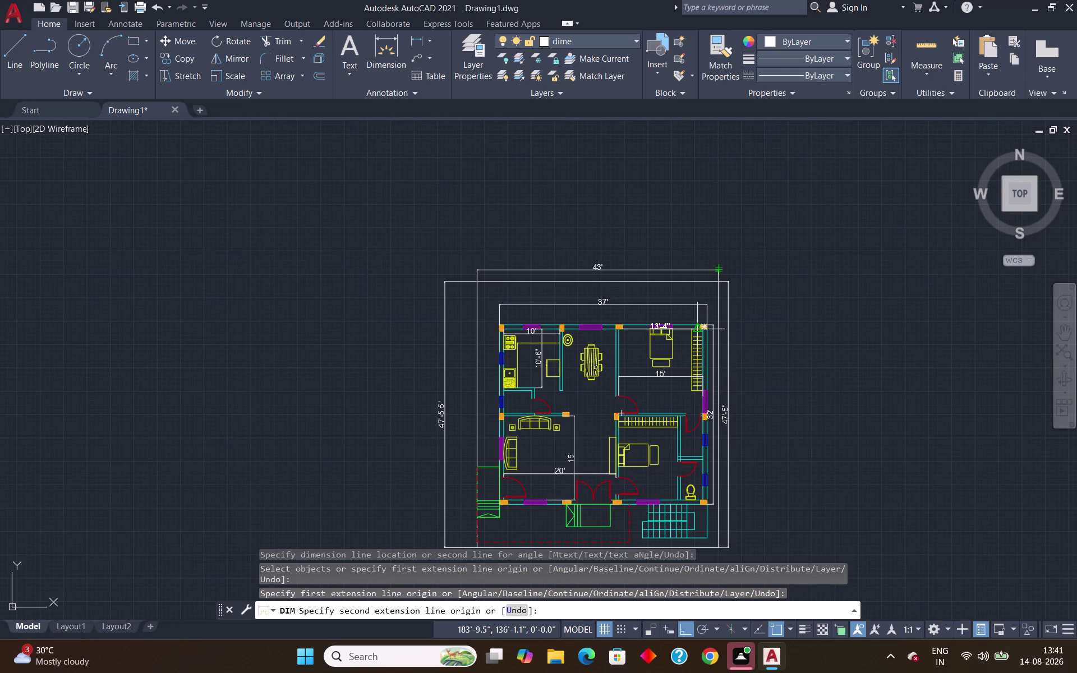
scroll(up, 3)
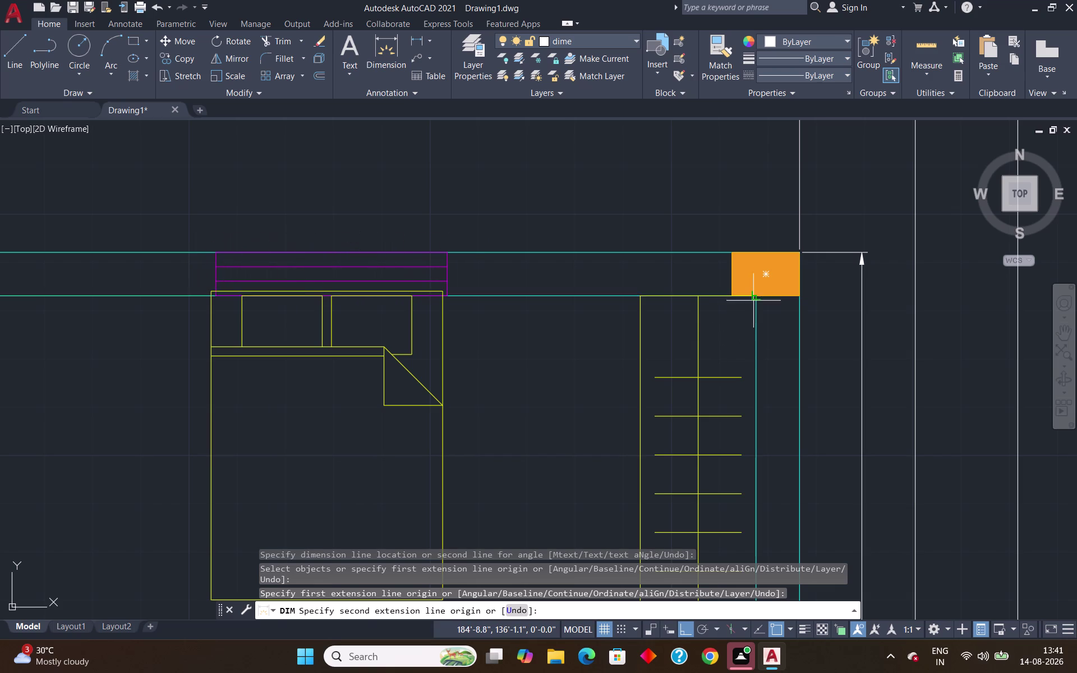
scroll(down, 3)
key(Escape)
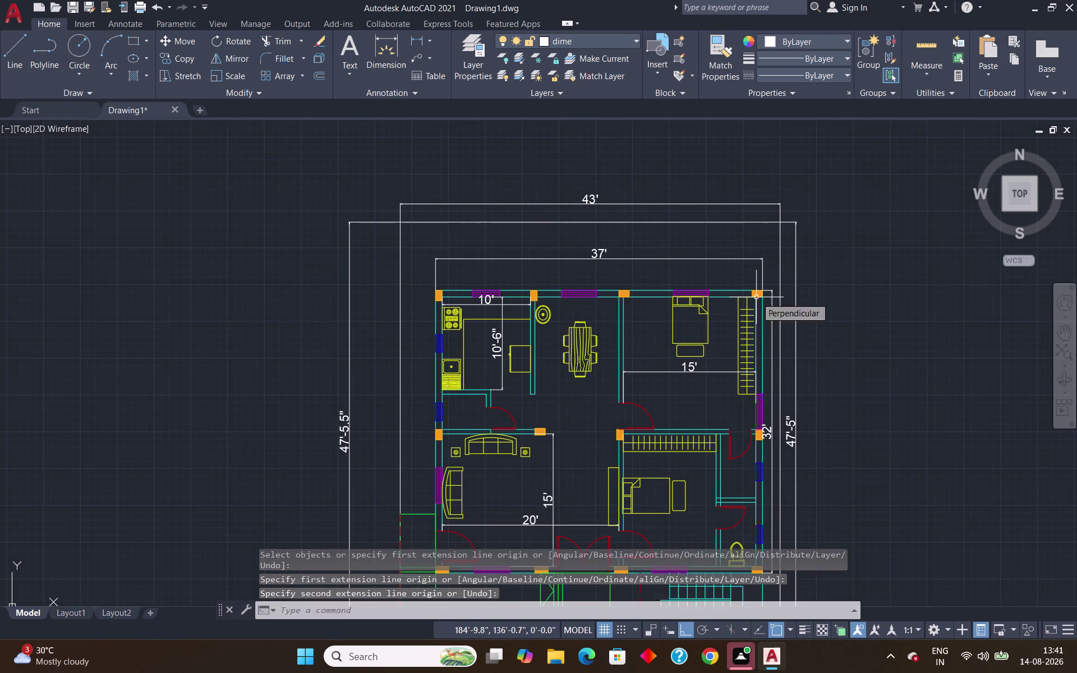
drag(389, 53, 394, 65)
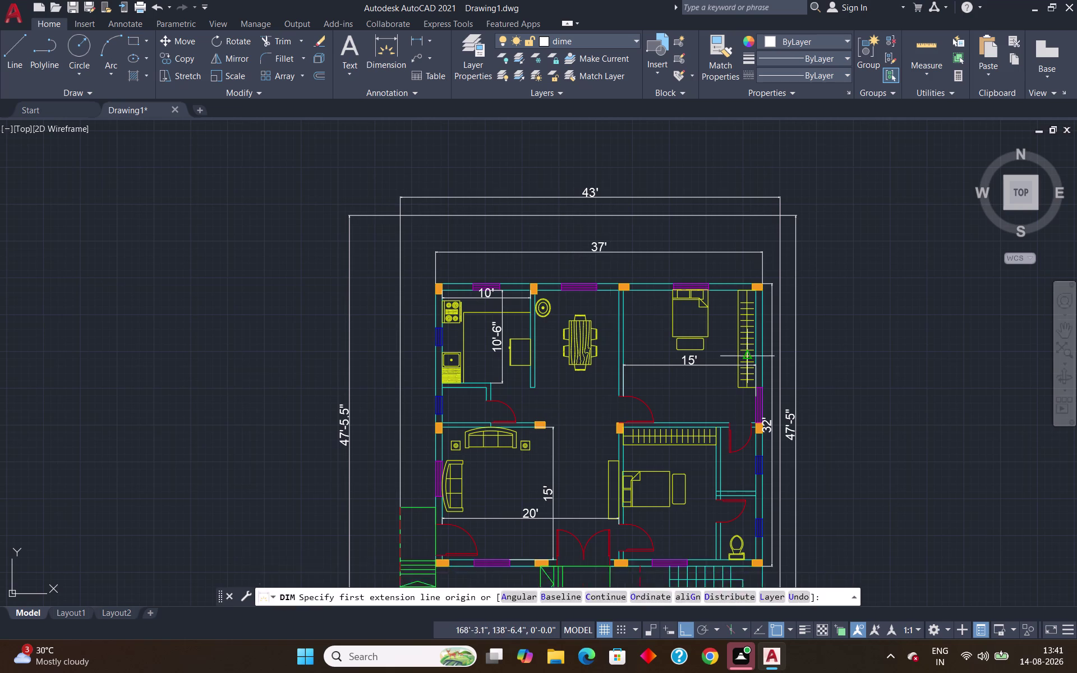
scroll(up, 3)
scroll(down, 3)
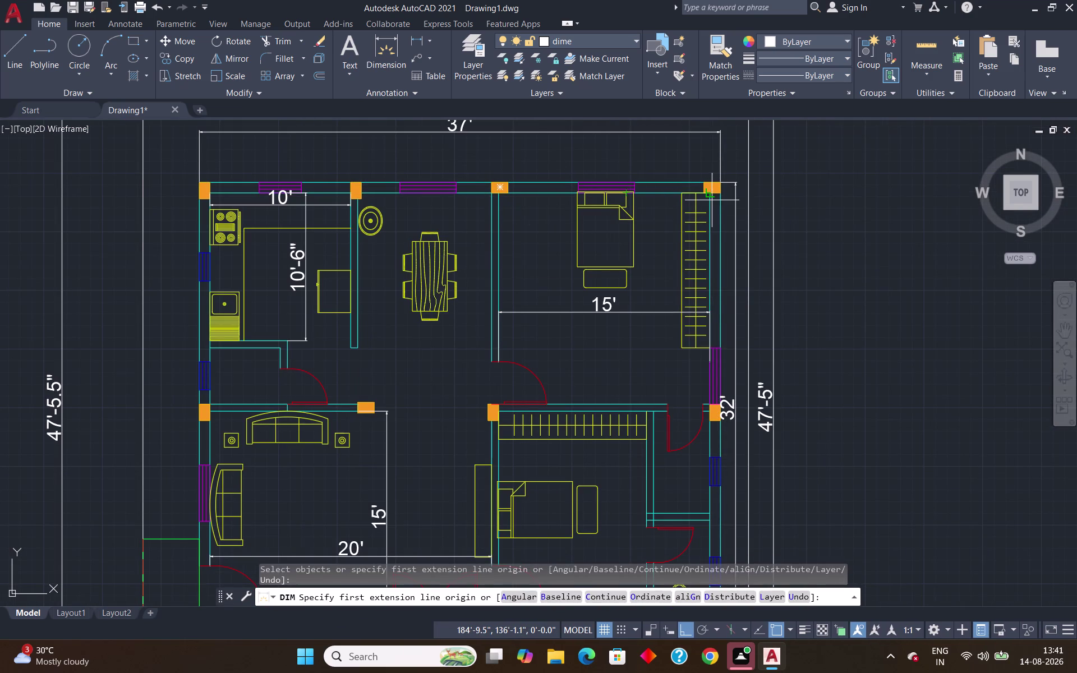
scroll(up, 3)
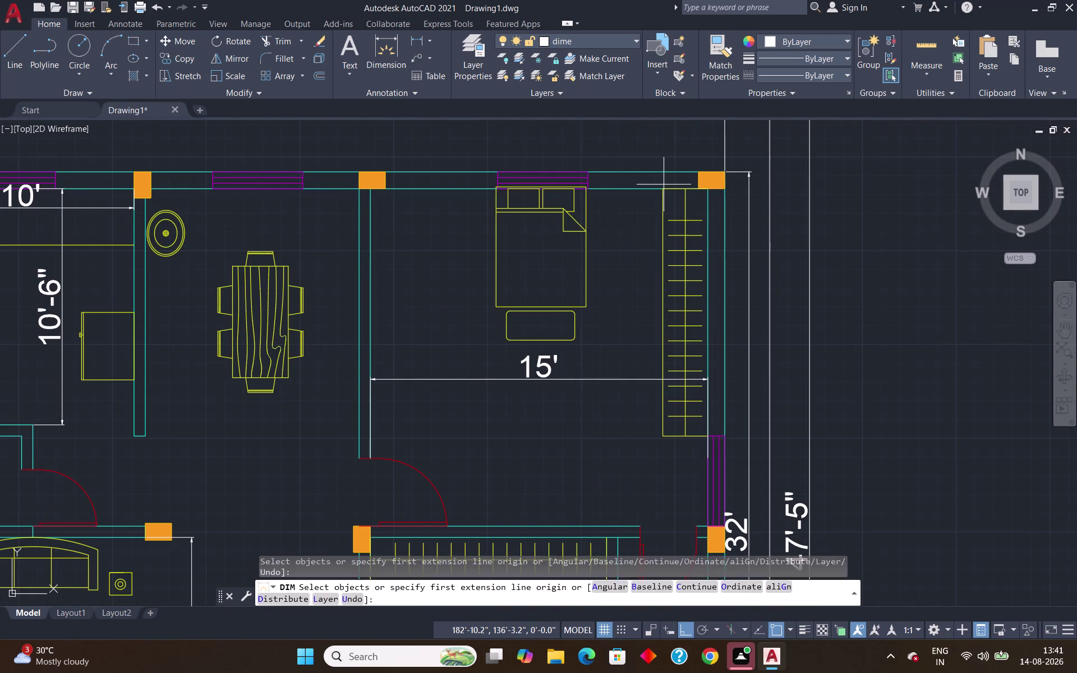
click(663, 187)
scroll(down, 3)
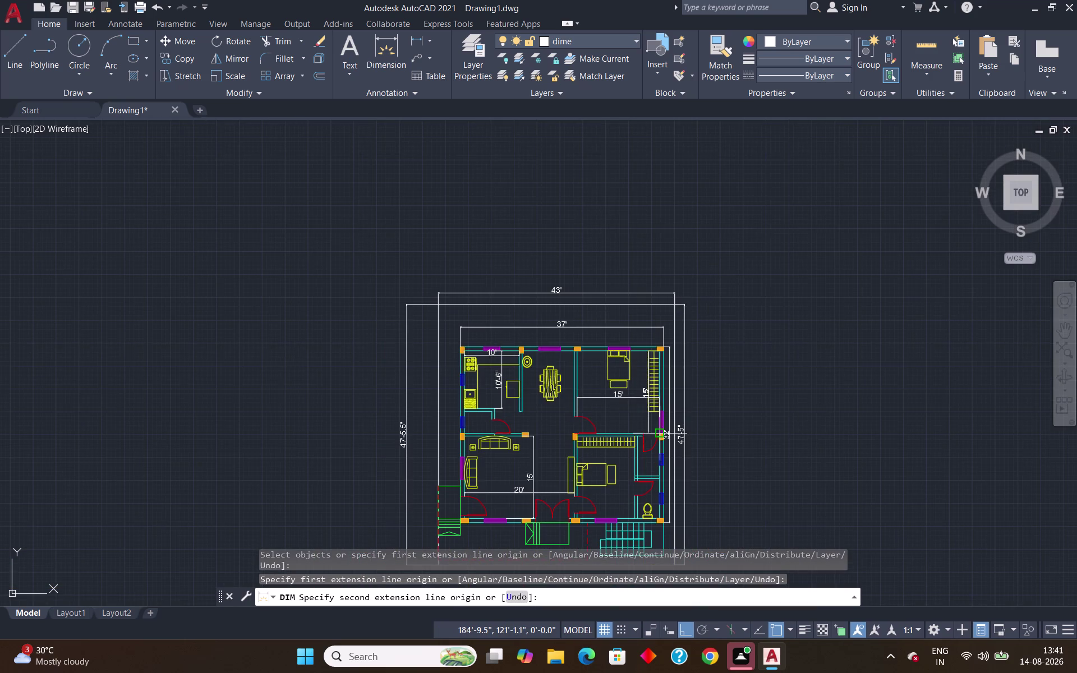
scroll(up, 3)
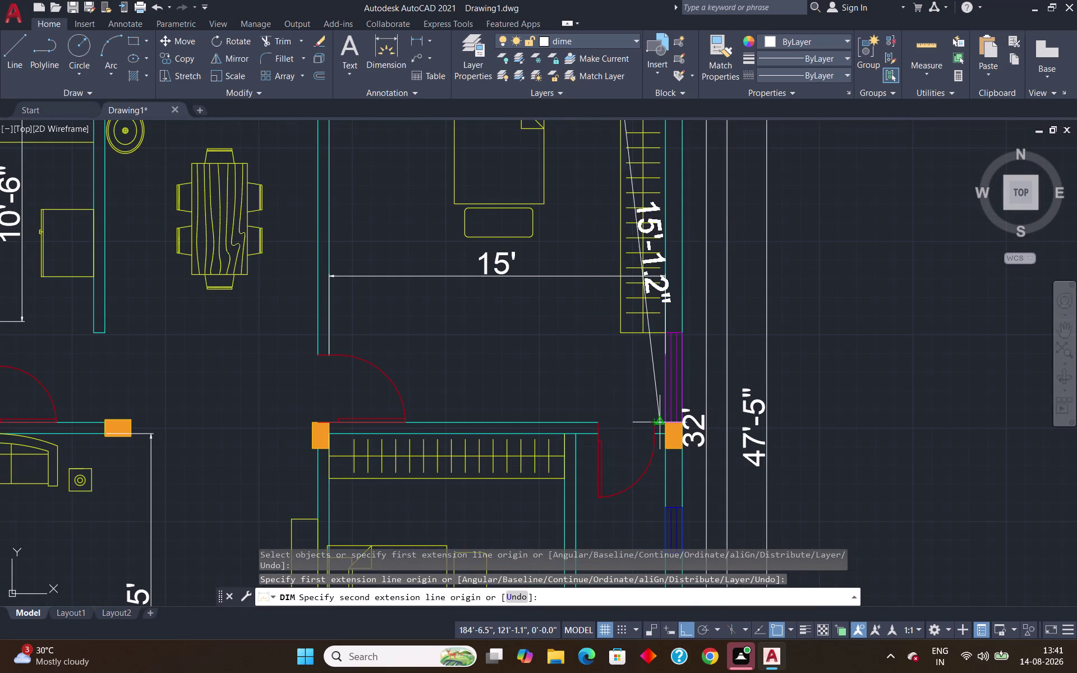
click(651, 425)
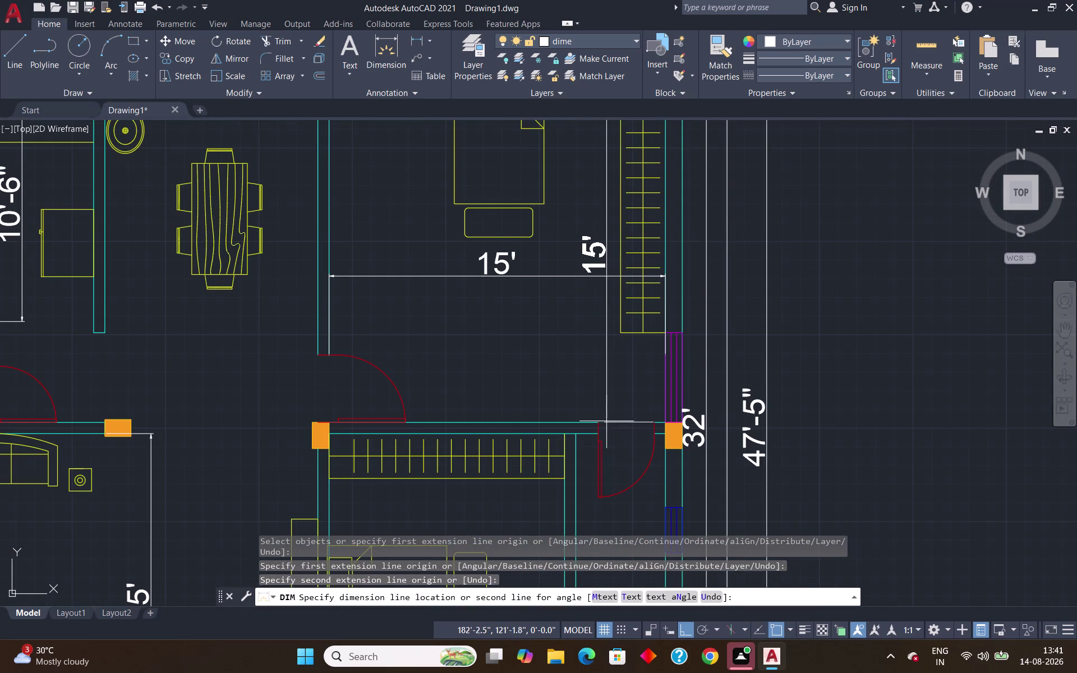
click(567, 386)
scroll(down, 3)
scroll(down, 3)
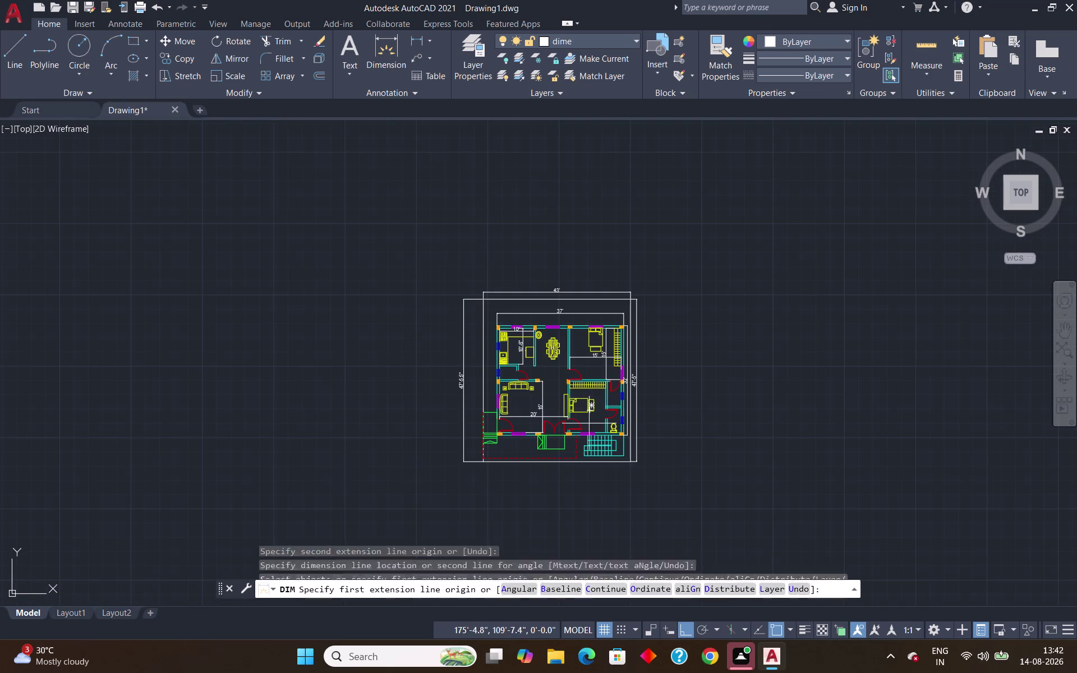
Dimension the toilet with a 7'-3" height and a 4' width.
scroll(up, 3)
scroll(down, 3)
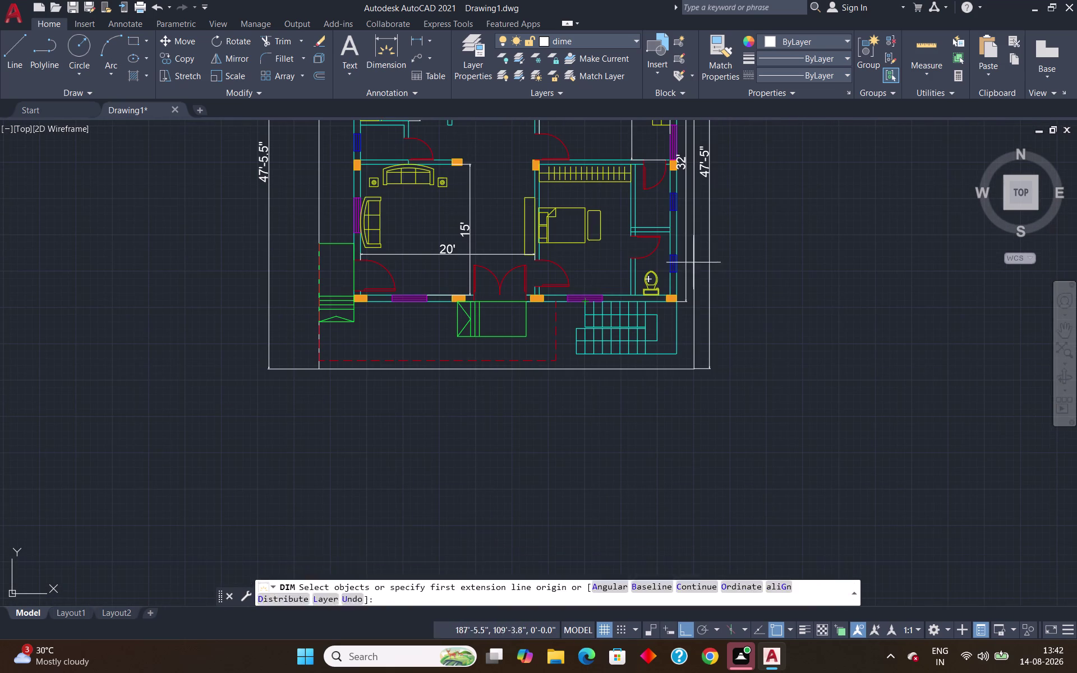
scroll(up, 3)
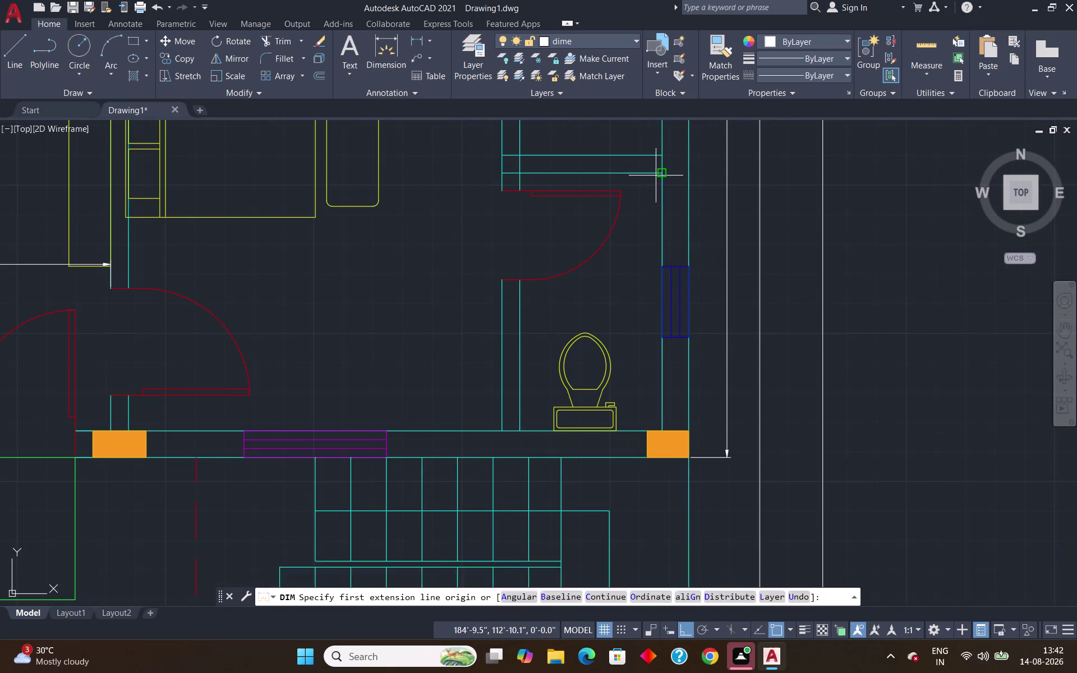
click(658, 174)
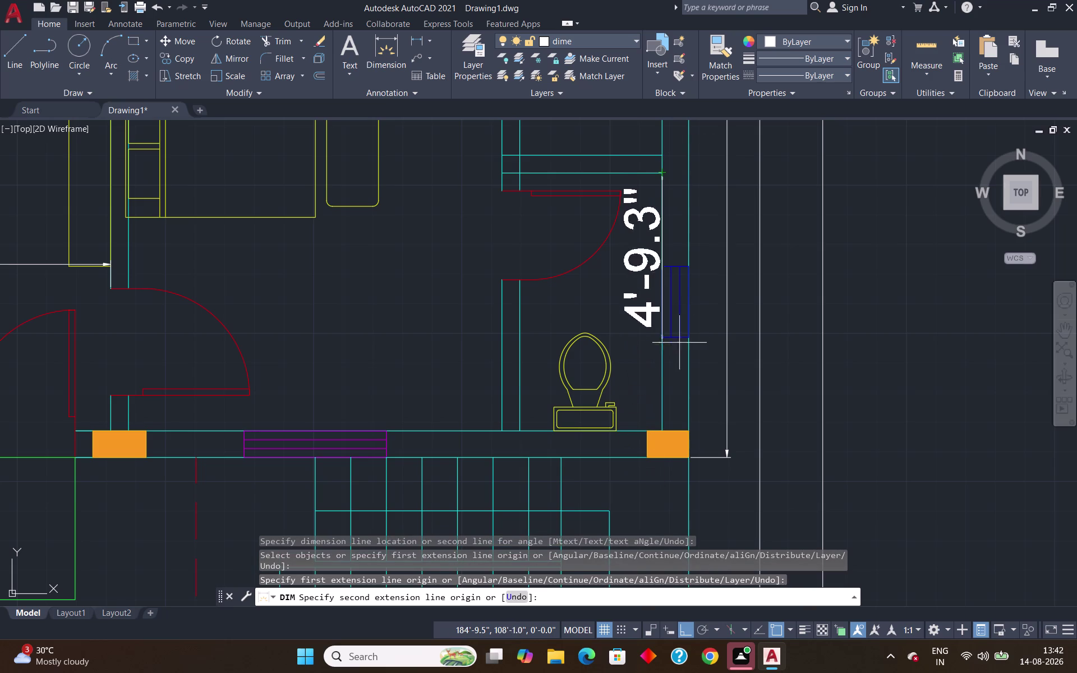
click(662, 427)
click(640, 413)
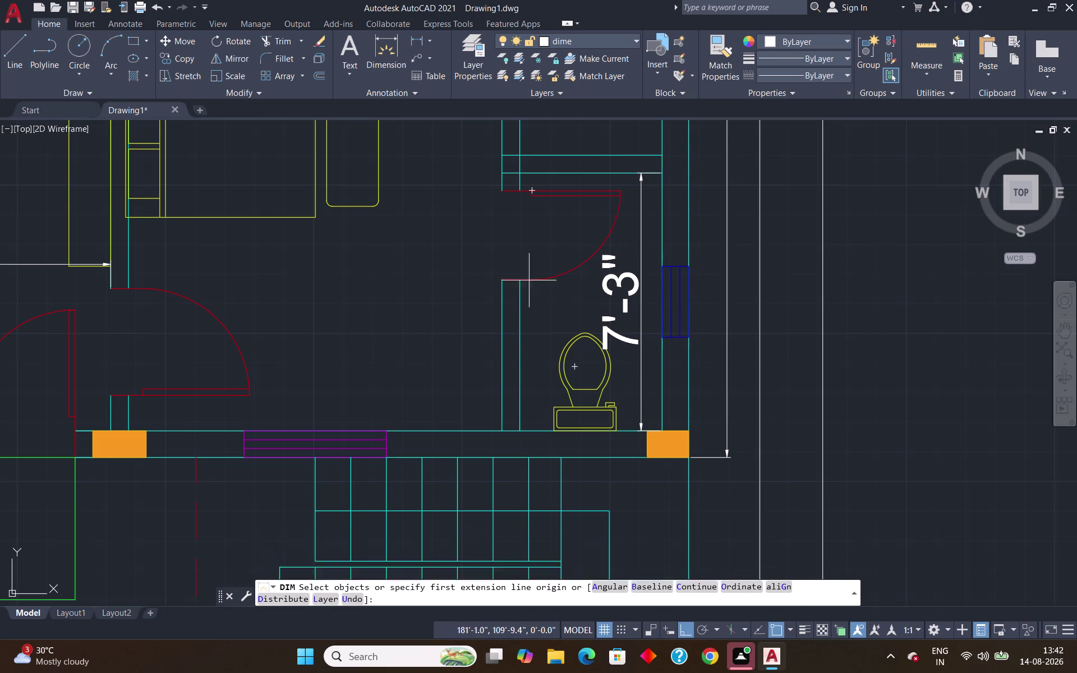
click(519, 175)
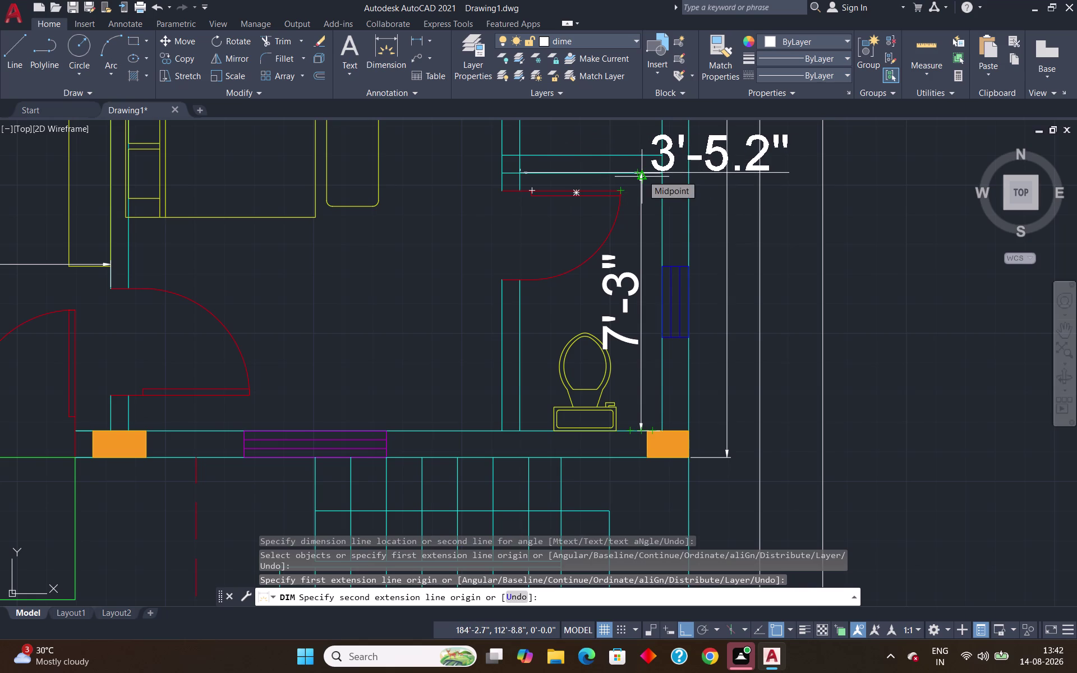
click(663, 174)
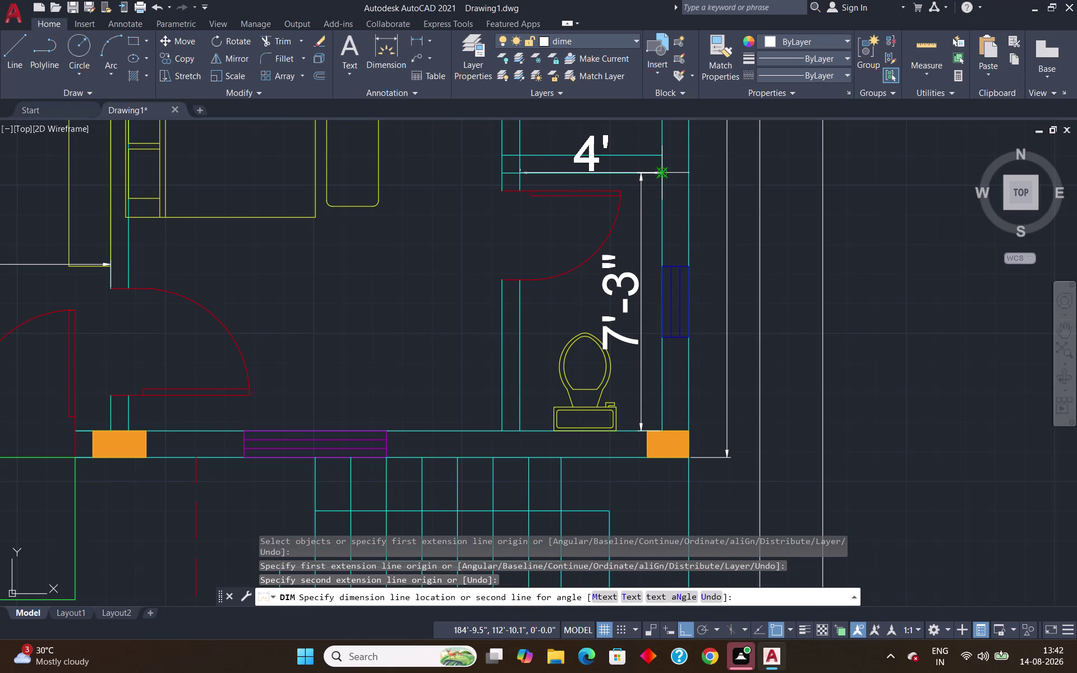
click(659, 184)
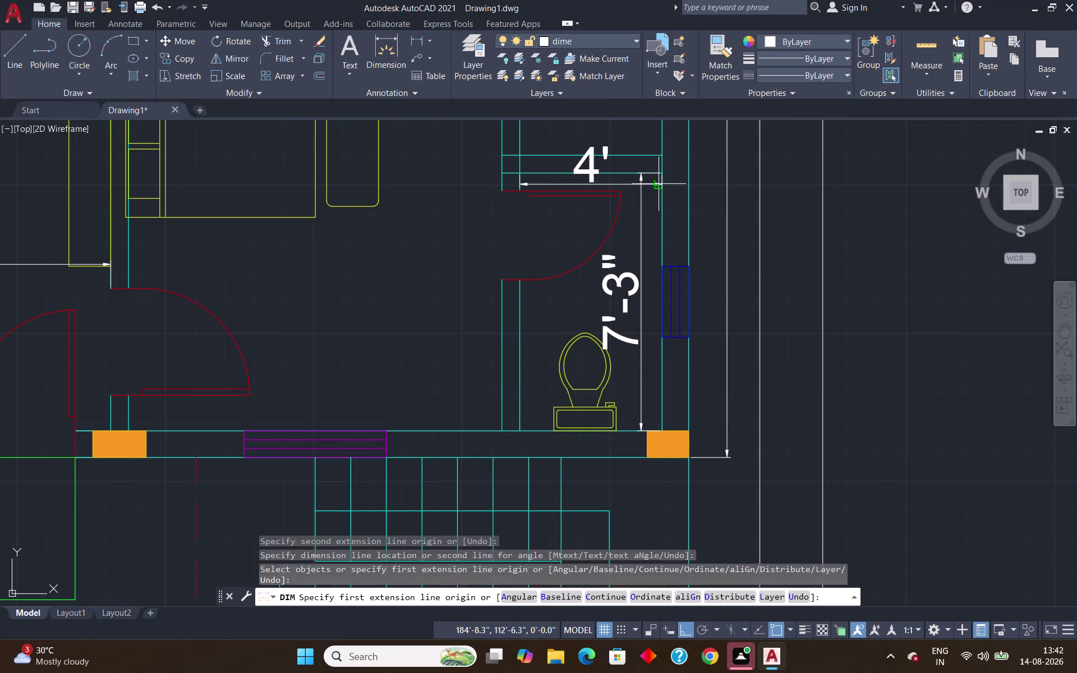
Add 4' width and 7'-3" height dimensions to the room above the toilet.
scroll(down, 3)
middle_drag(677, 153, 674, 172)
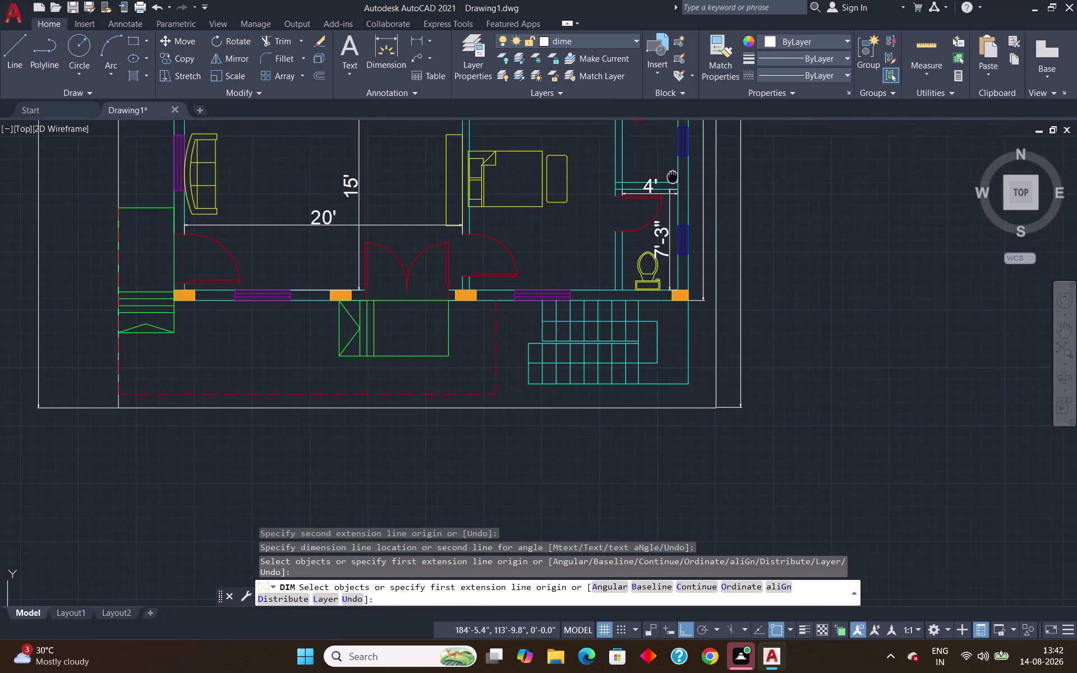
middle_drag(674, 173, 623, 346)
scroll(up, 3)
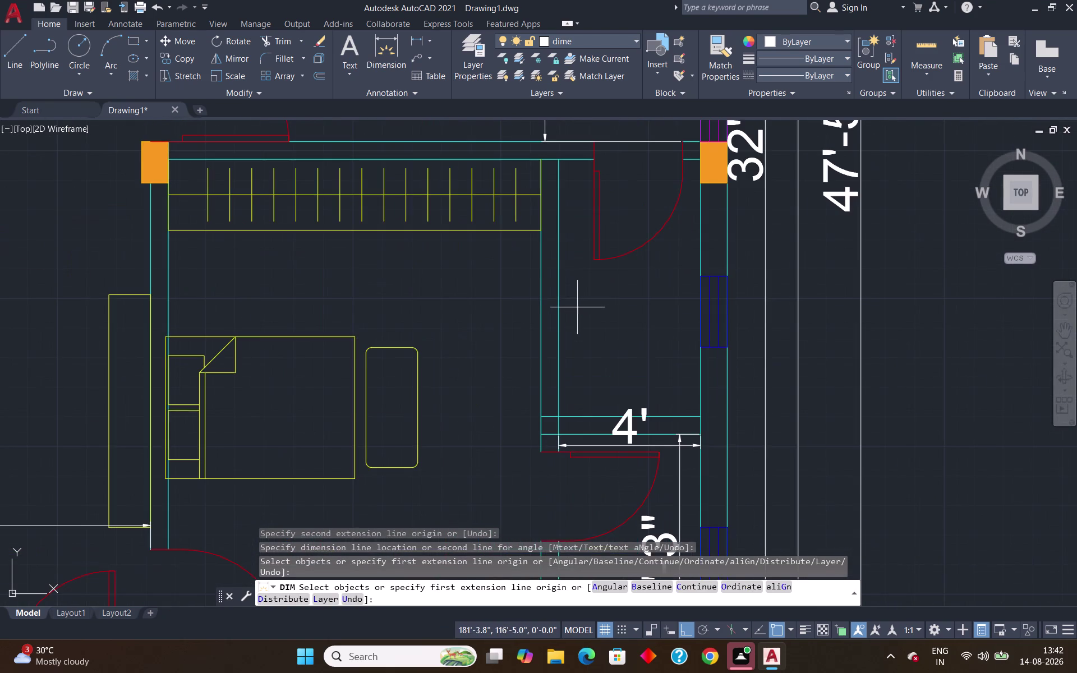
click(560, 305)
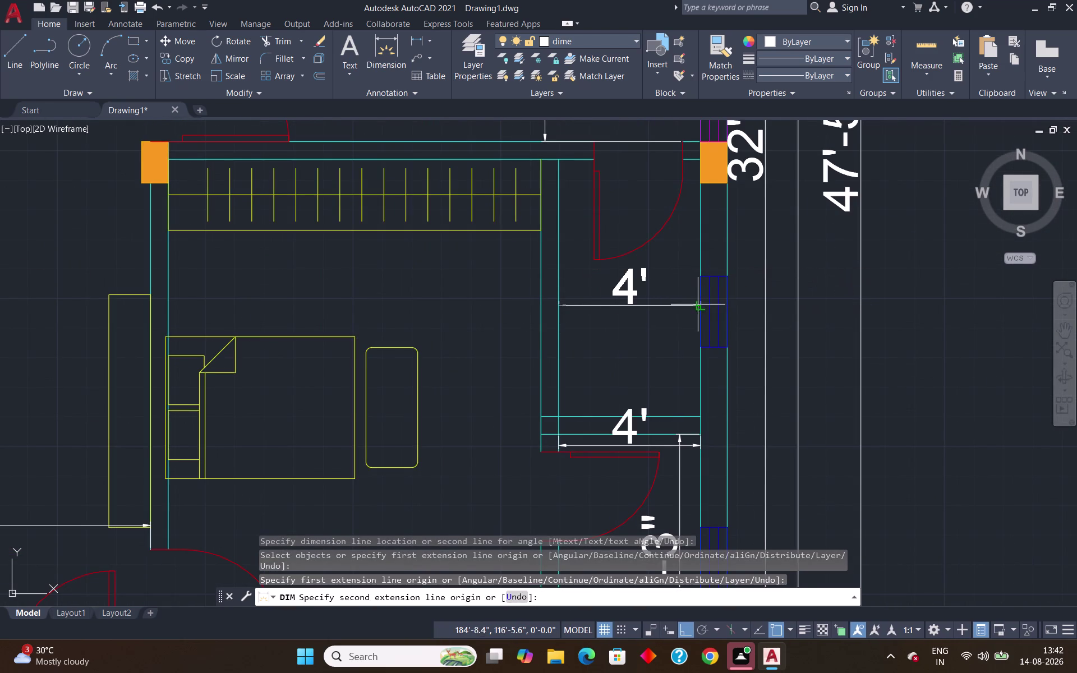
click(703, 304)
click(689, 353)
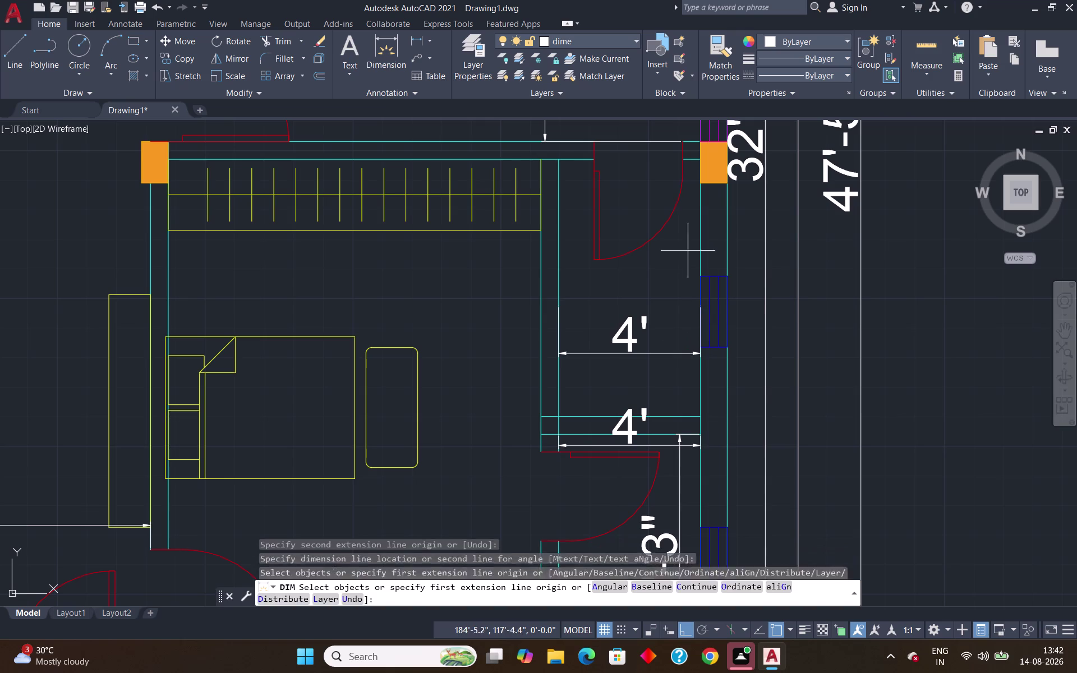
click(559, 160)
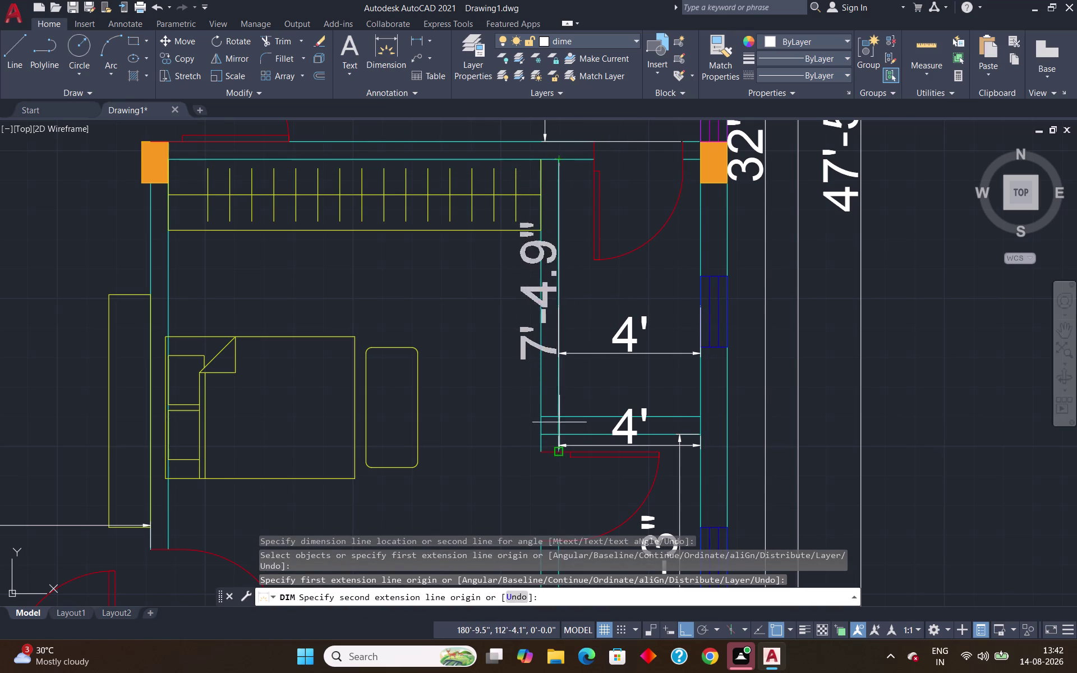
click(559, 416)
click(585, 407)
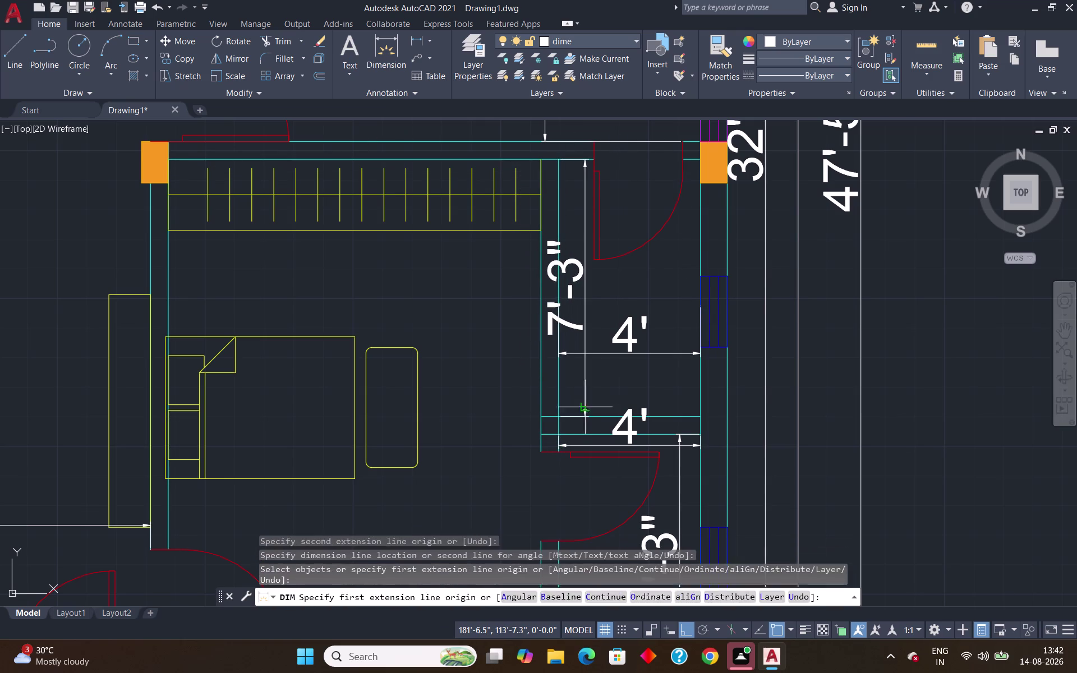
scroll(down, 3)
scroll(down, 3)
scroll(up, 3)
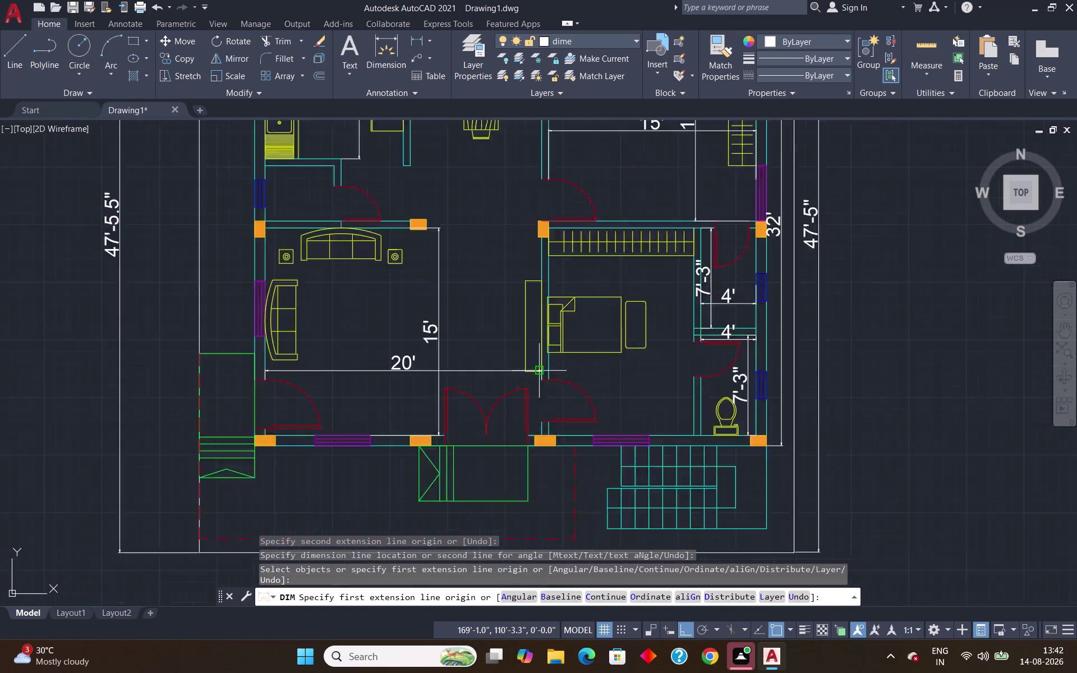
scroll(up, 3)
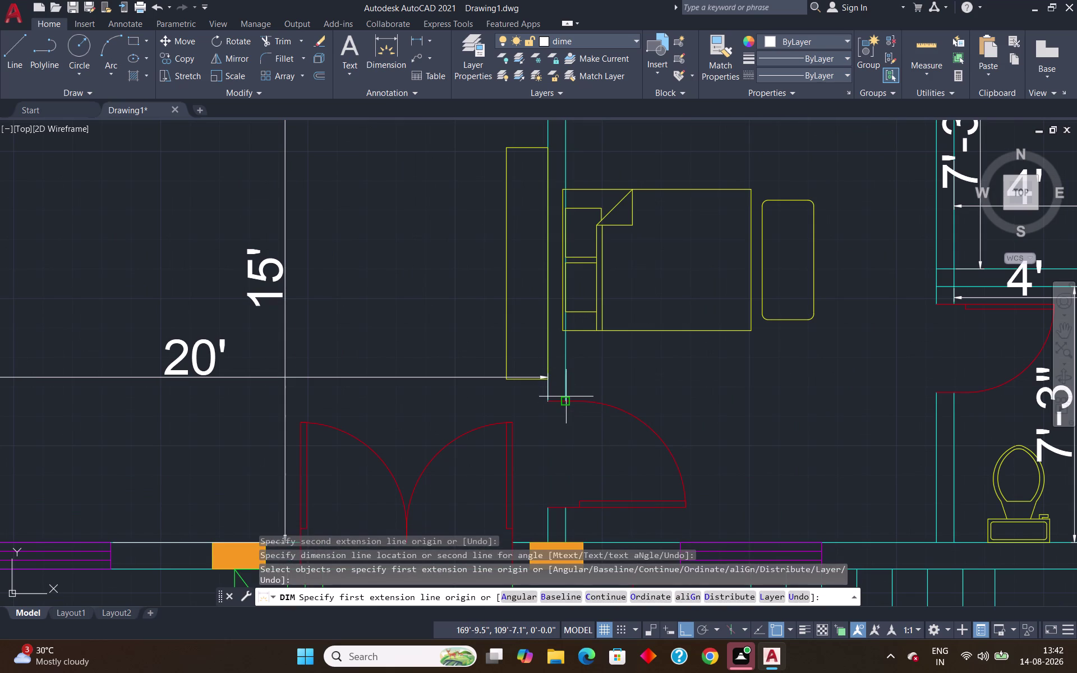
click(566, 396)
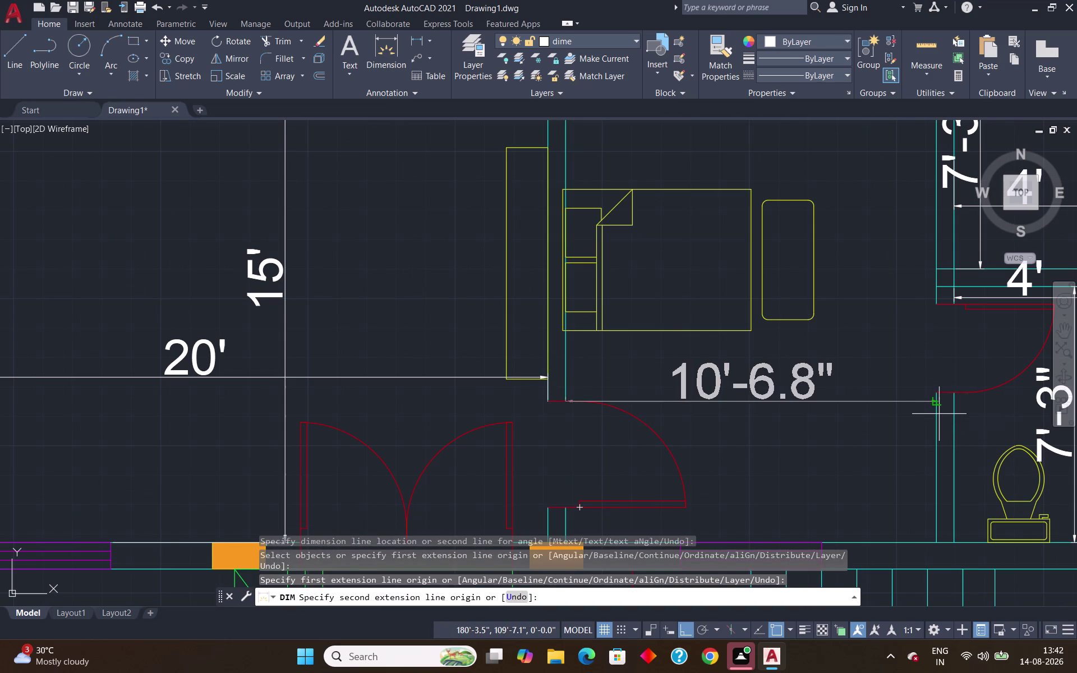
Place the 10'-6" width dimension across the lower-right bedroom.
scroll(up, 3)
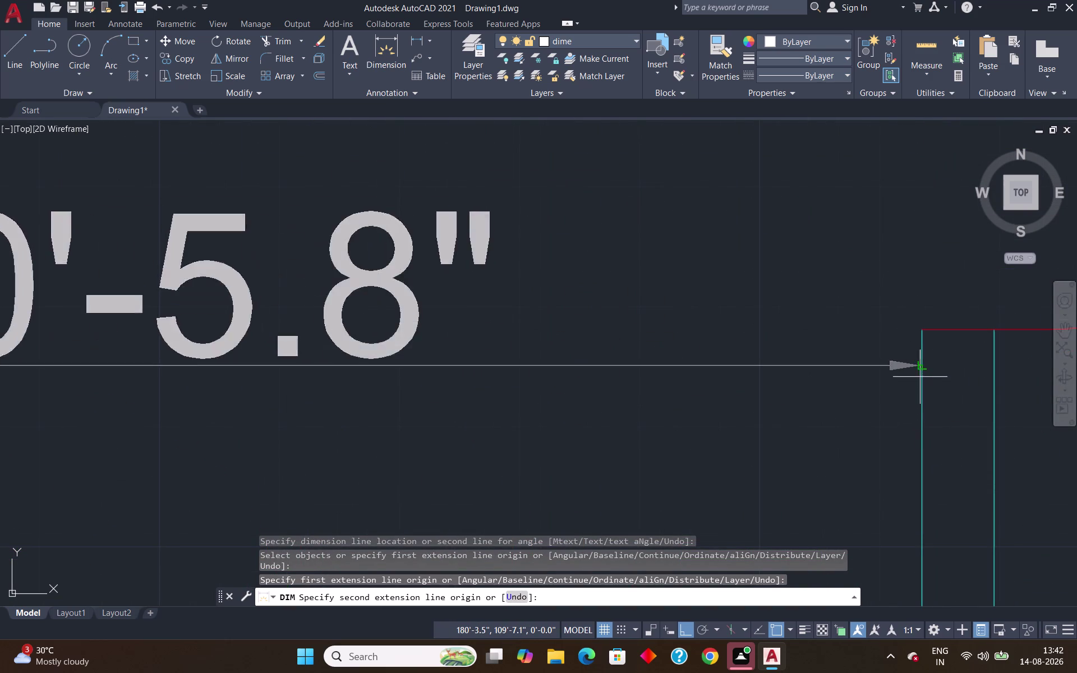
click(923, 363)
scroll(down, 3)
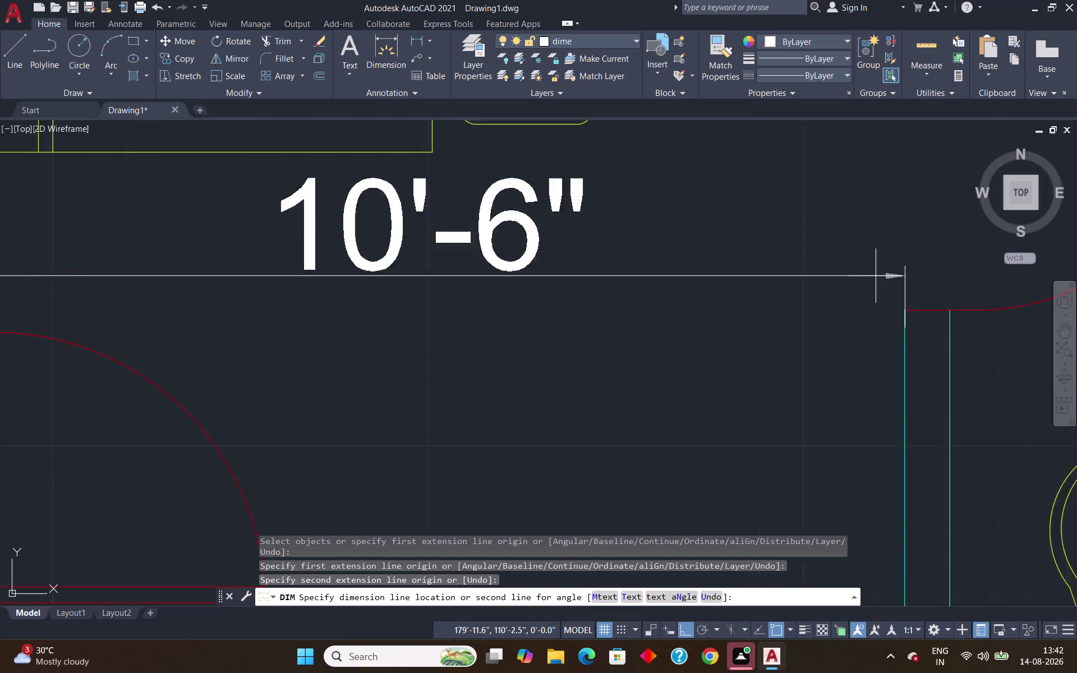
scroll(down, 3)
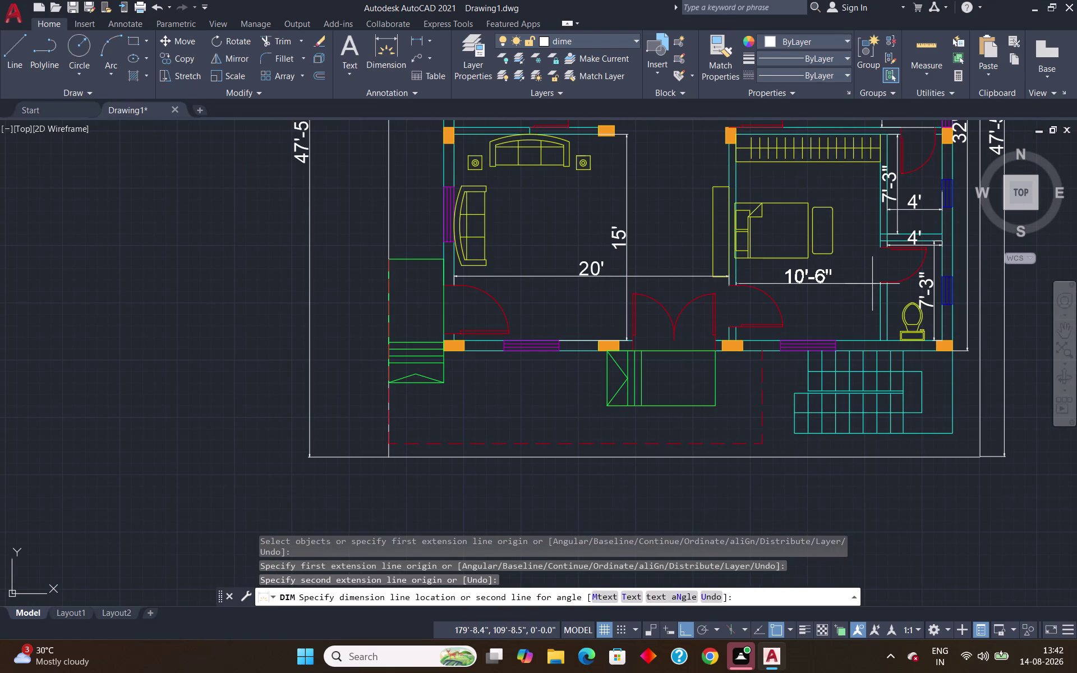
click(870, 281)
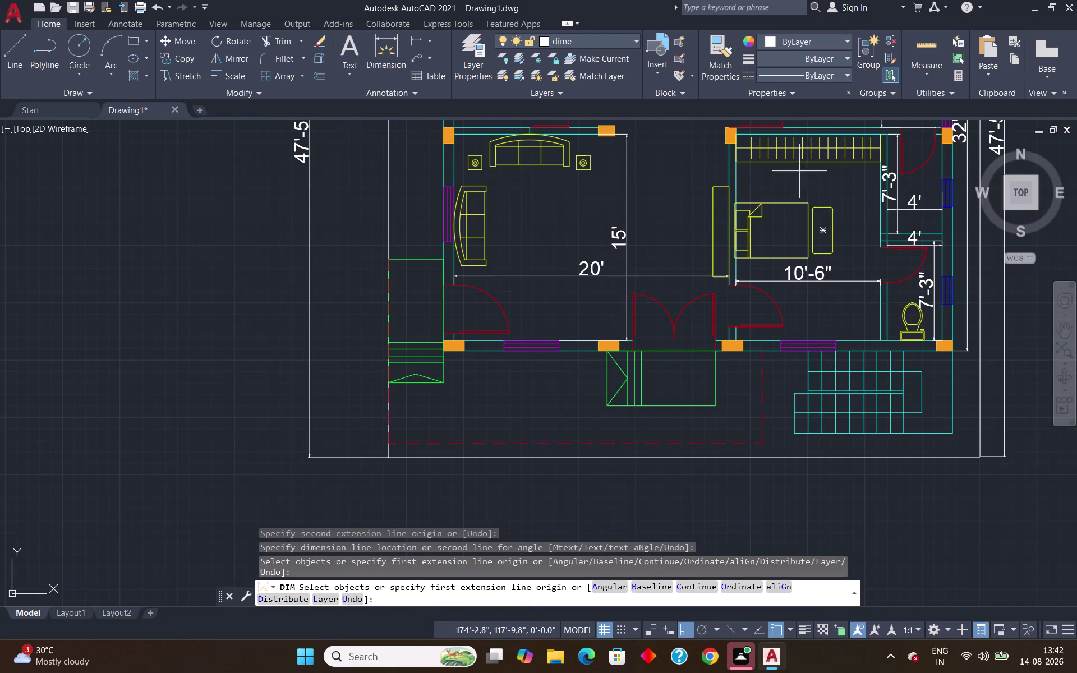
Start a vertical dimension beside the wardrobe, then cancel it.
scroll(up, 3)
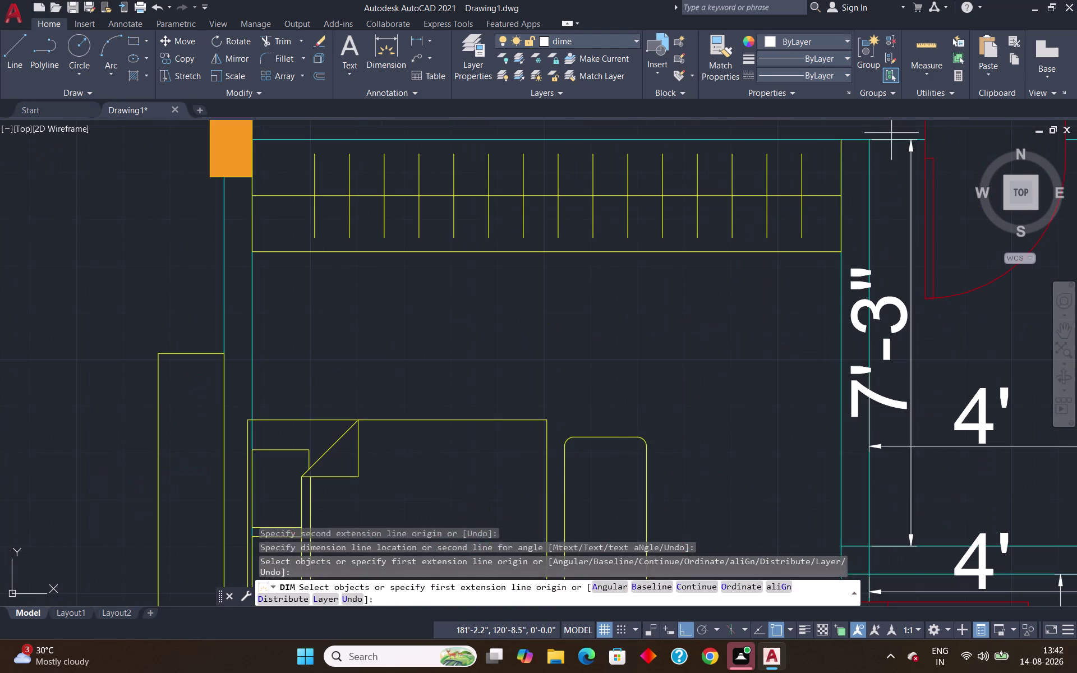
click(841, 140)
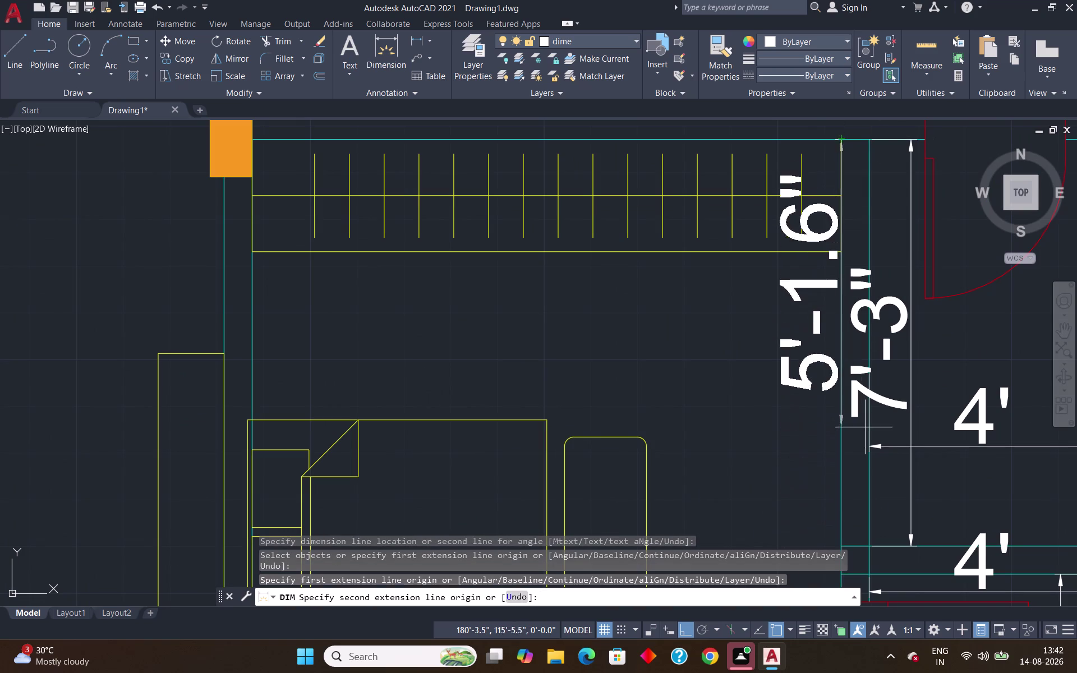
scroll(down, 3)
scroll(up, 3)
scroll(up, 3)
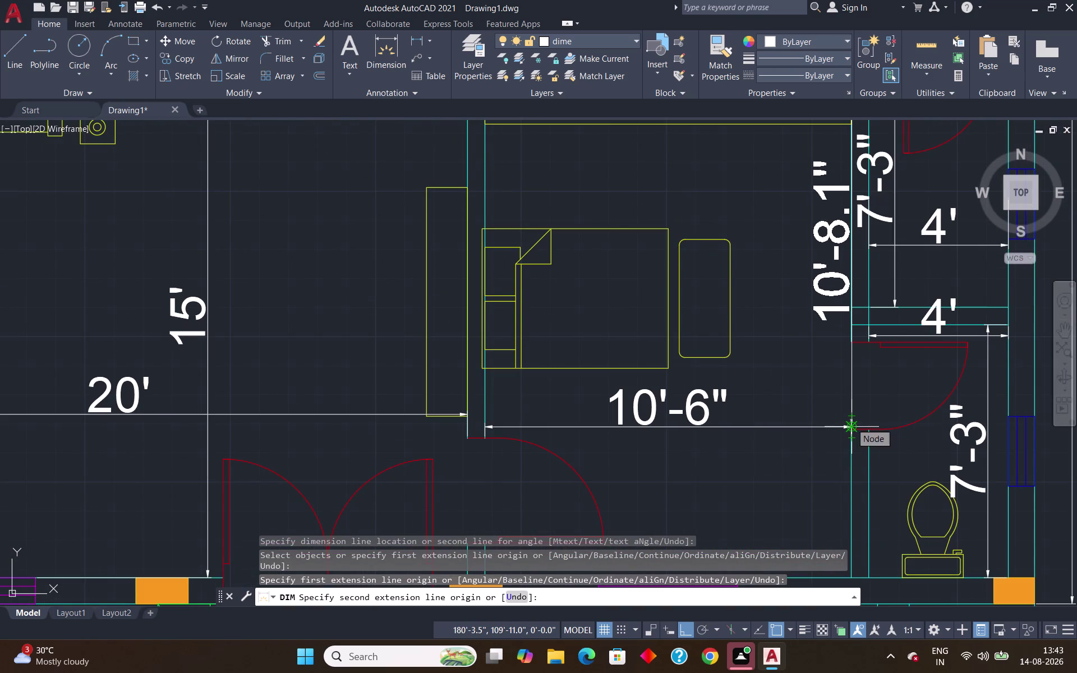
scroll(down, 3)
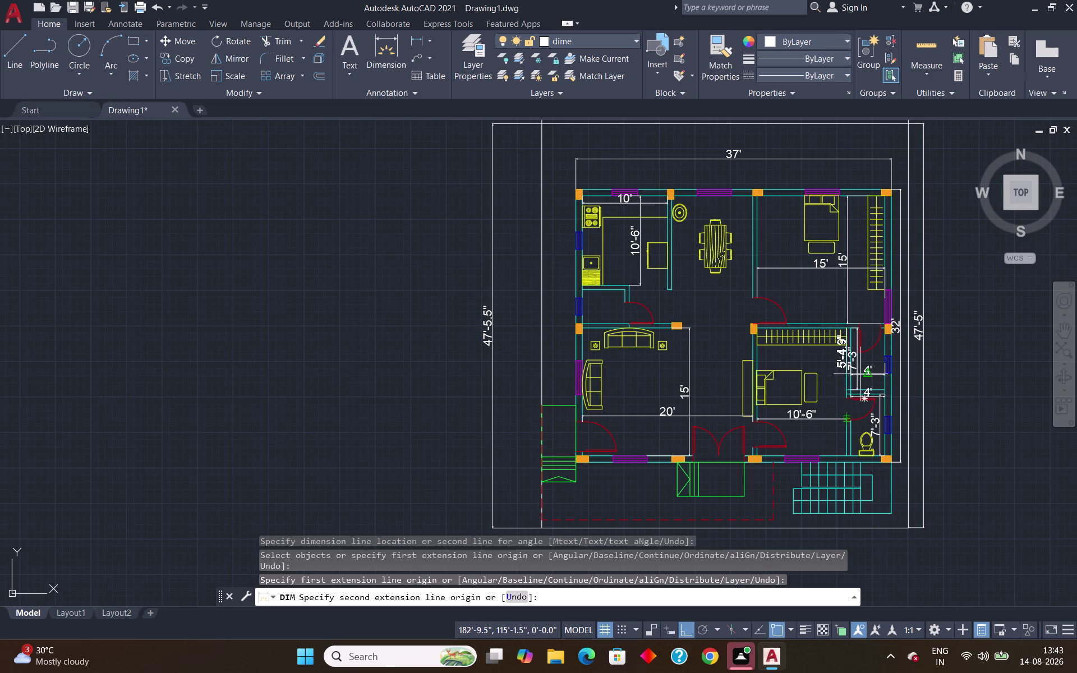
scroll(up, 3)
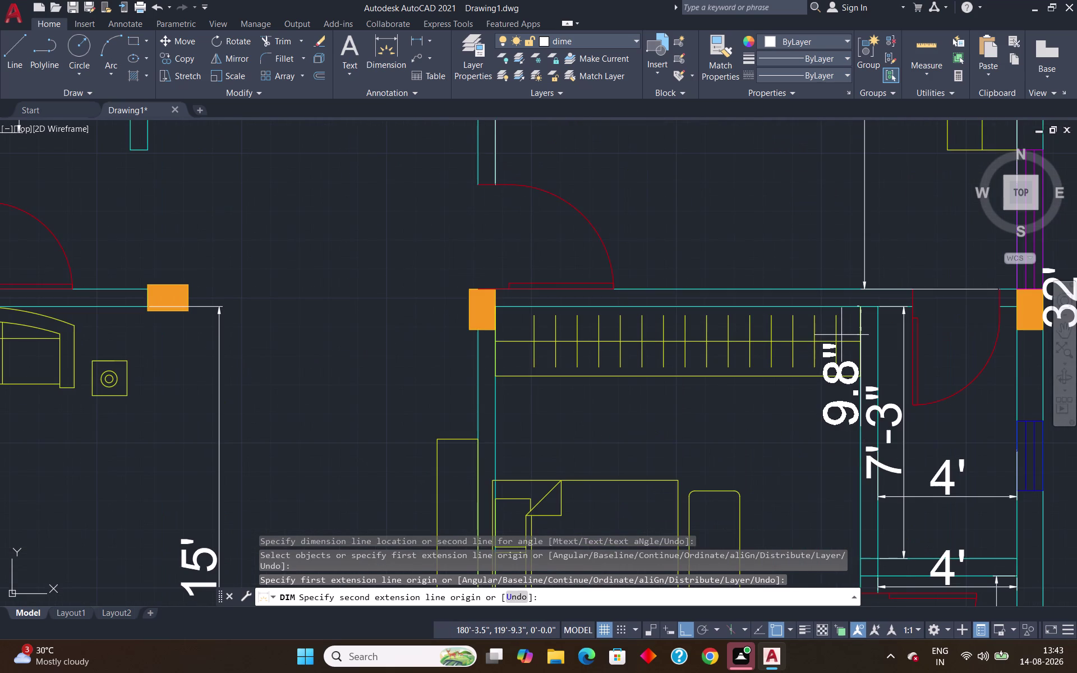
key(Escape)
click(382, 61)
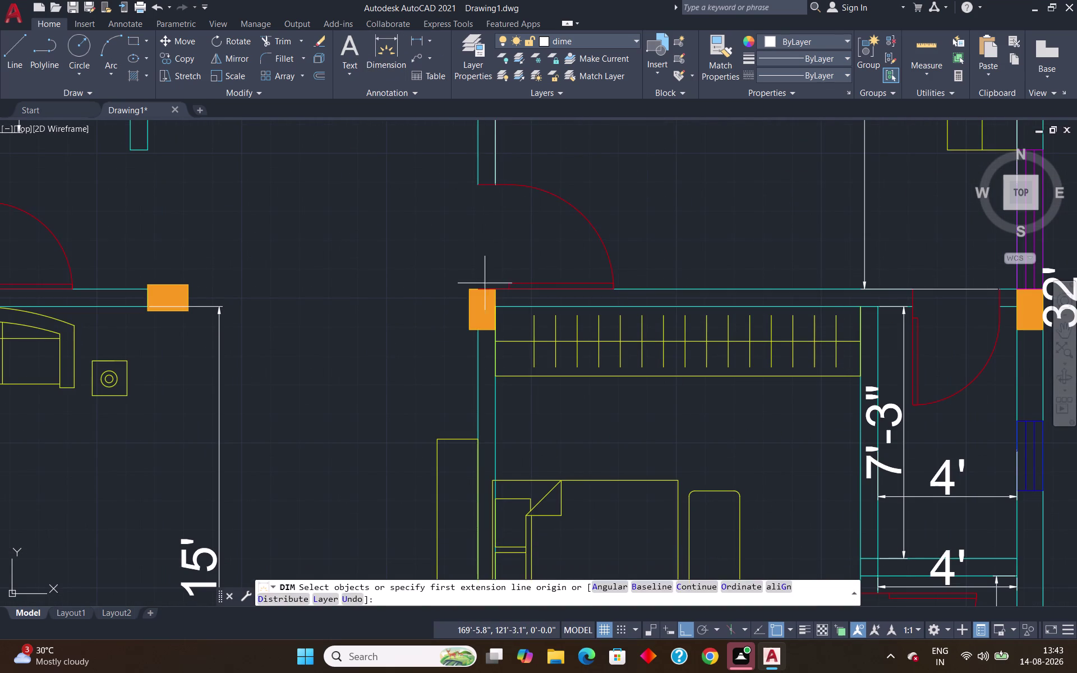
Cancel an unwanted 11' bedroom height dimension.
scroll(down, 3)
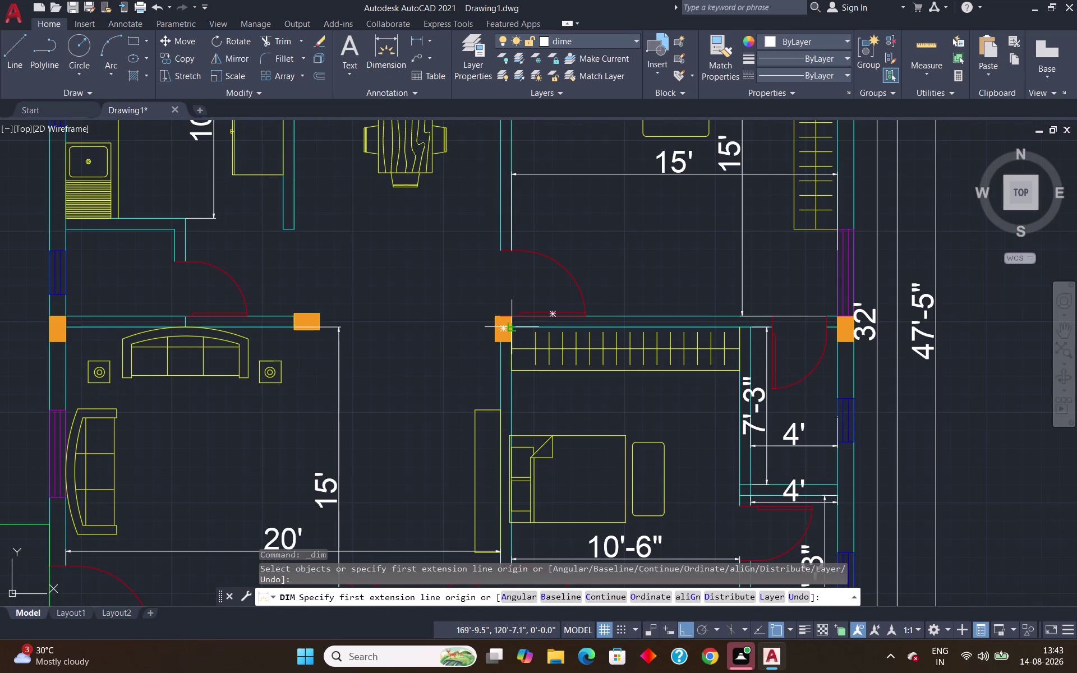
click(512, 328)
scroll(down, 3)
scroll(up, 3)
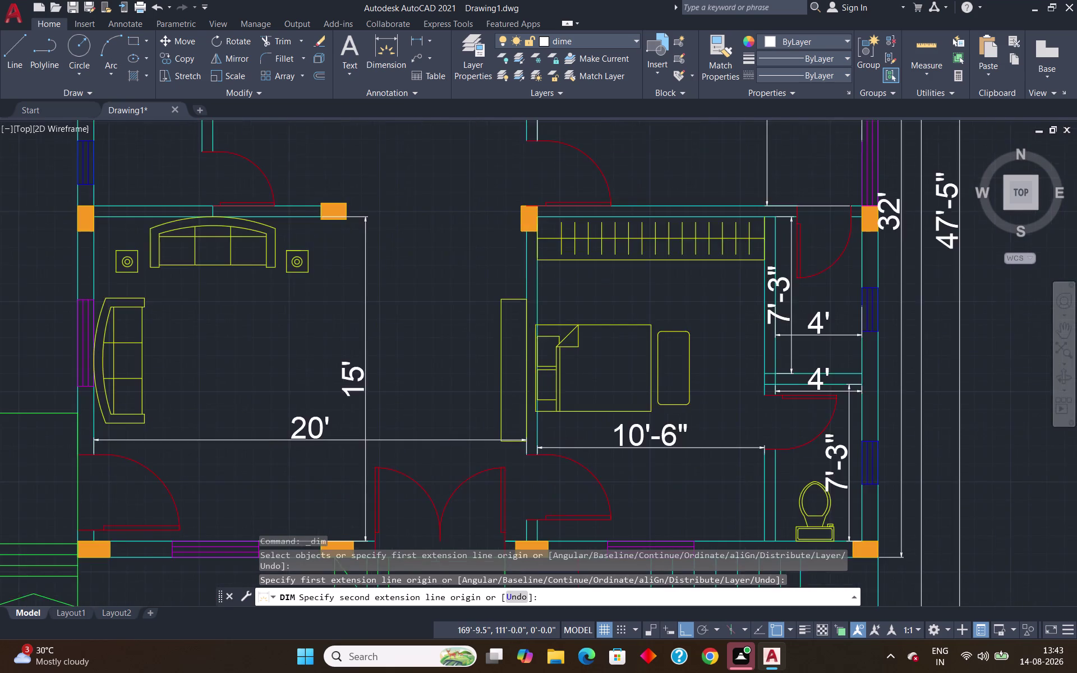
scroll(up, 3)
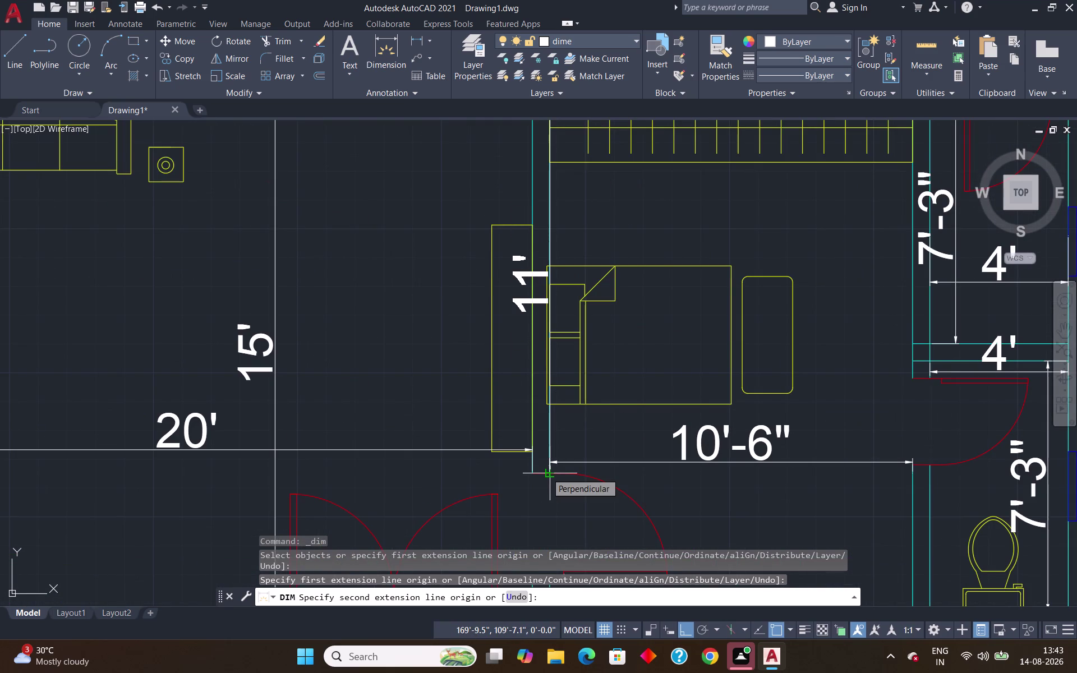
click(546, 472)
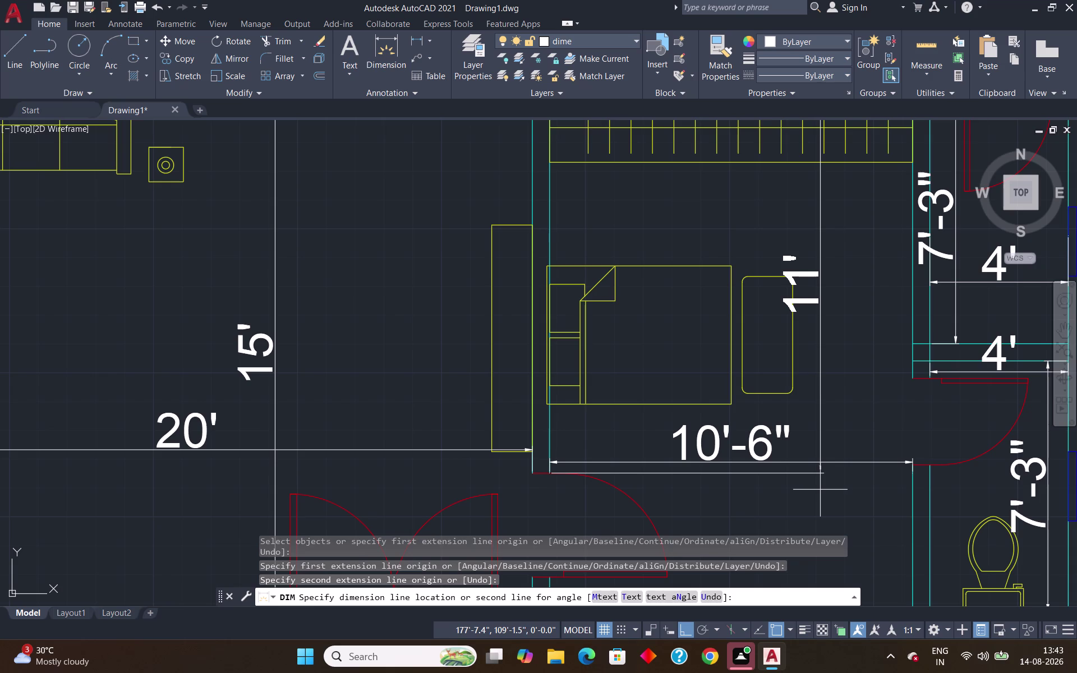
scroll(down, 3)
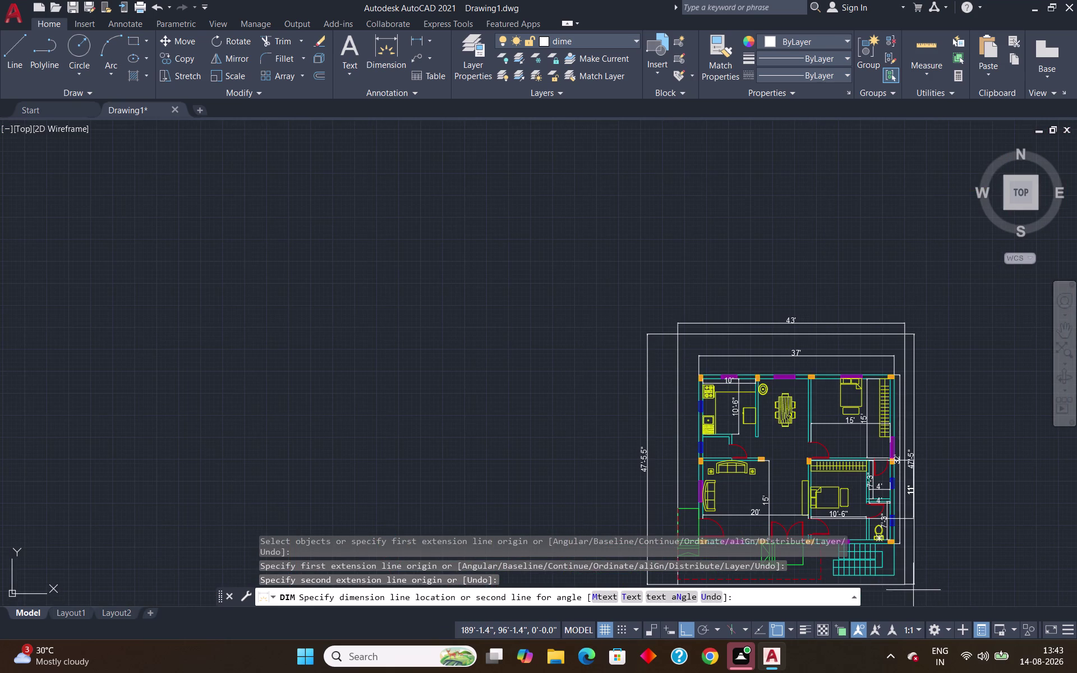
middle_drag(913, 590, 798, 453)
scroll(up, 3)
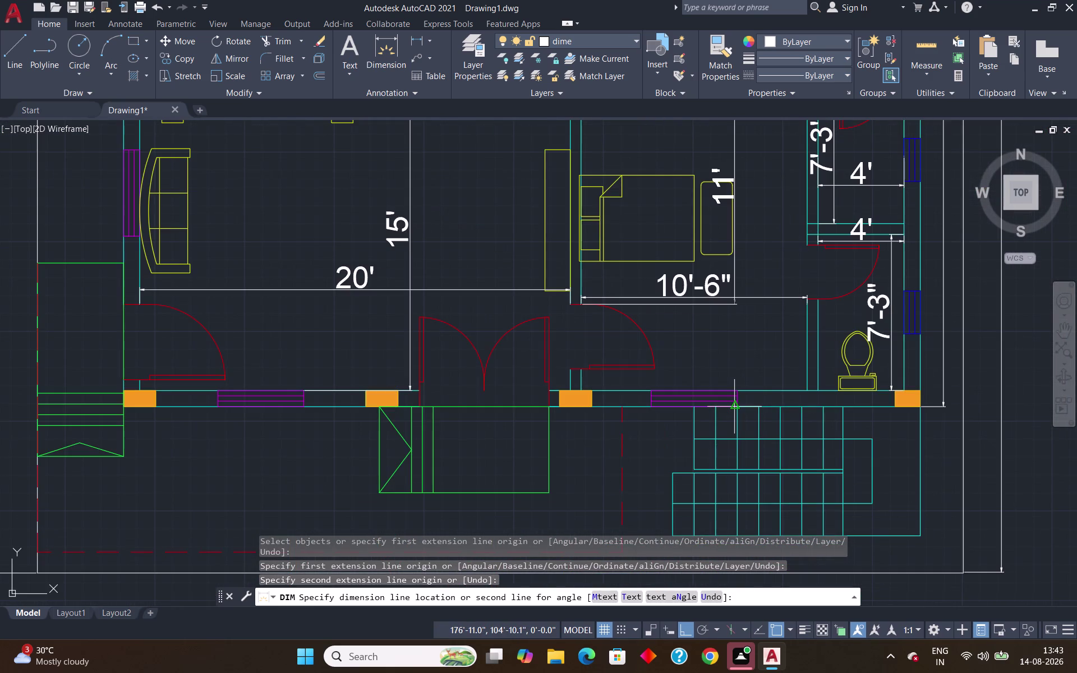
key(Escape)
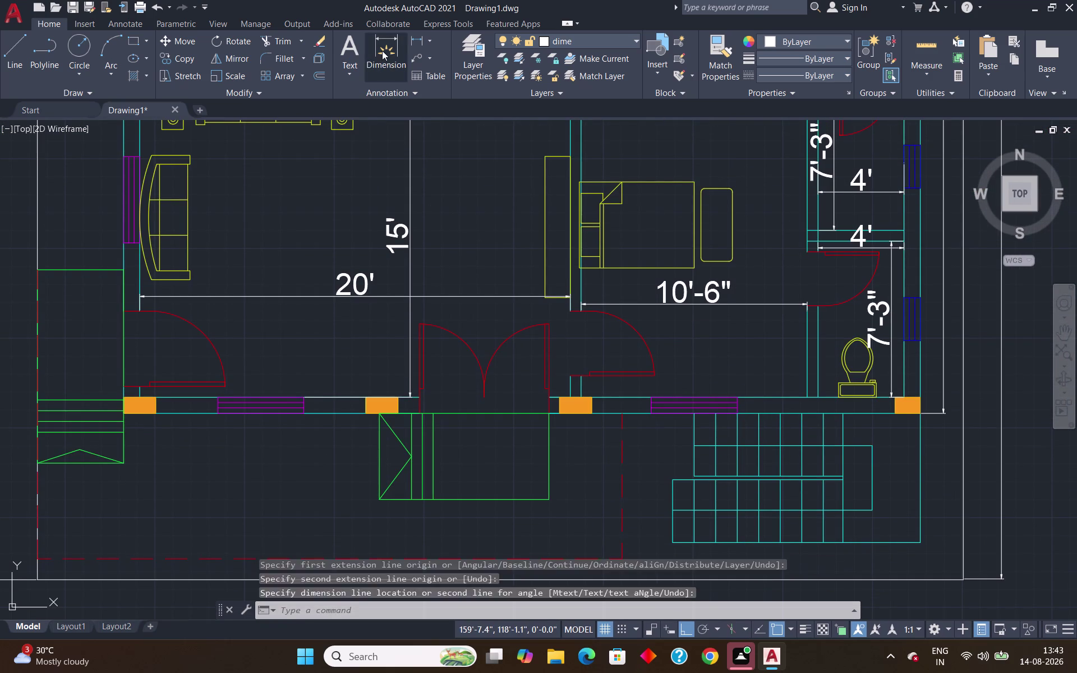
Start another depth dimension and cancel the misplaced 14'-11" result.
click(382, 50)
scroll(down, 3)
scroll(up, 3)
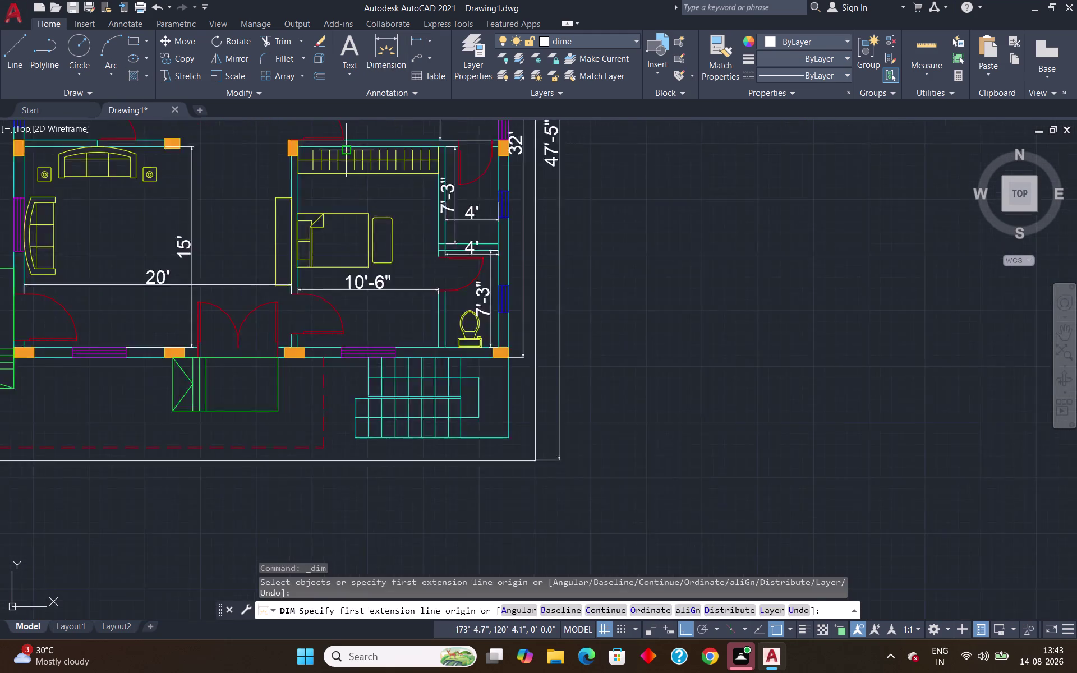
scroll(up, 3)
click(268, 144)
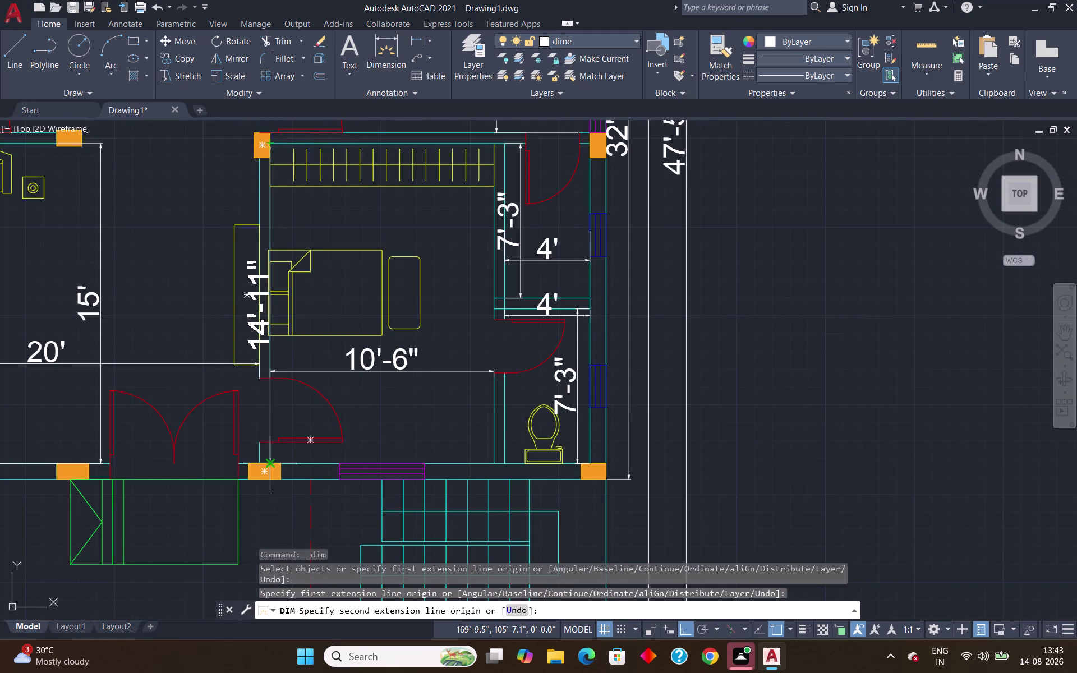
scroll(up, 3)
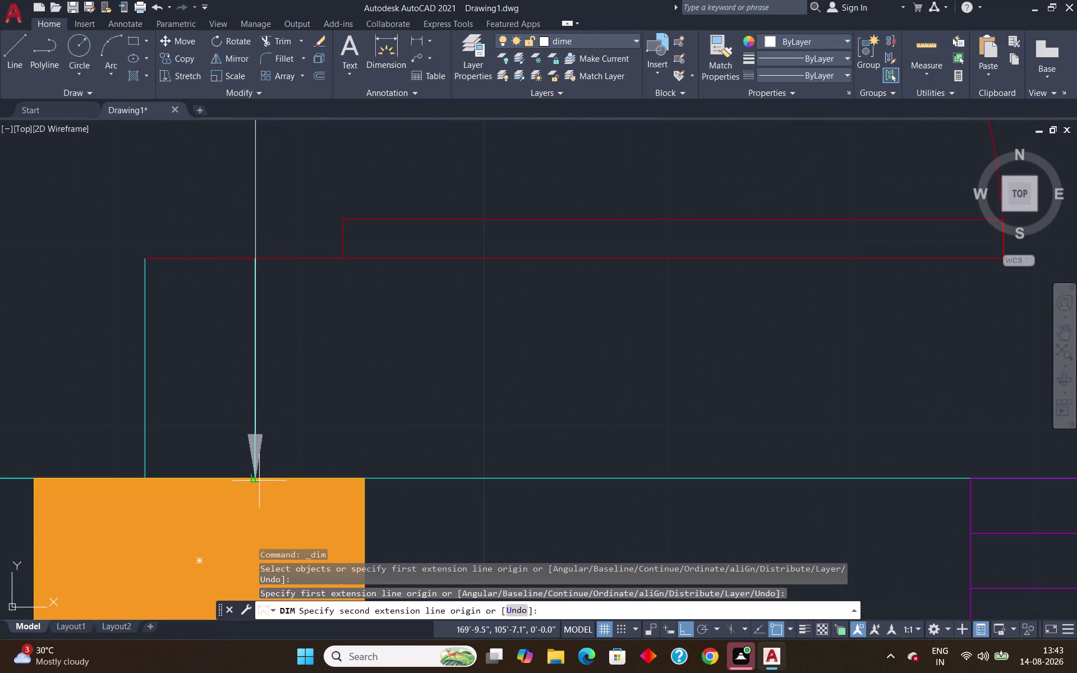
scroll(down, 3)
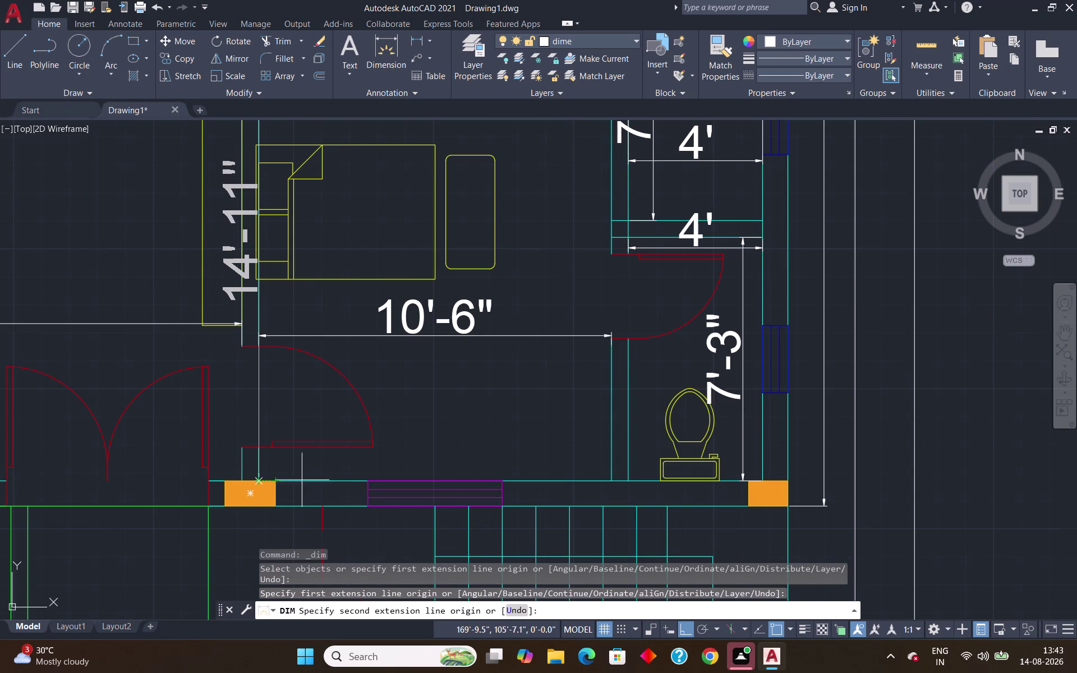
key(Escape)
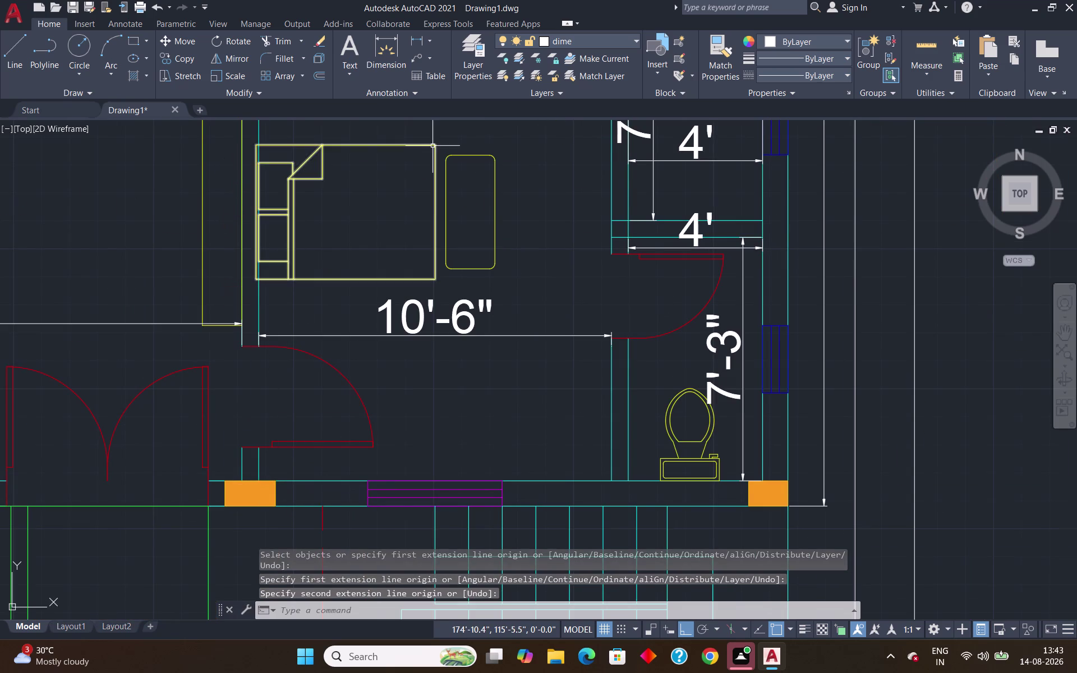
Dimension the lower-right bedroom's depth at 15' from top to bottom wall.
scroll(down, 3)
click(389, 59)
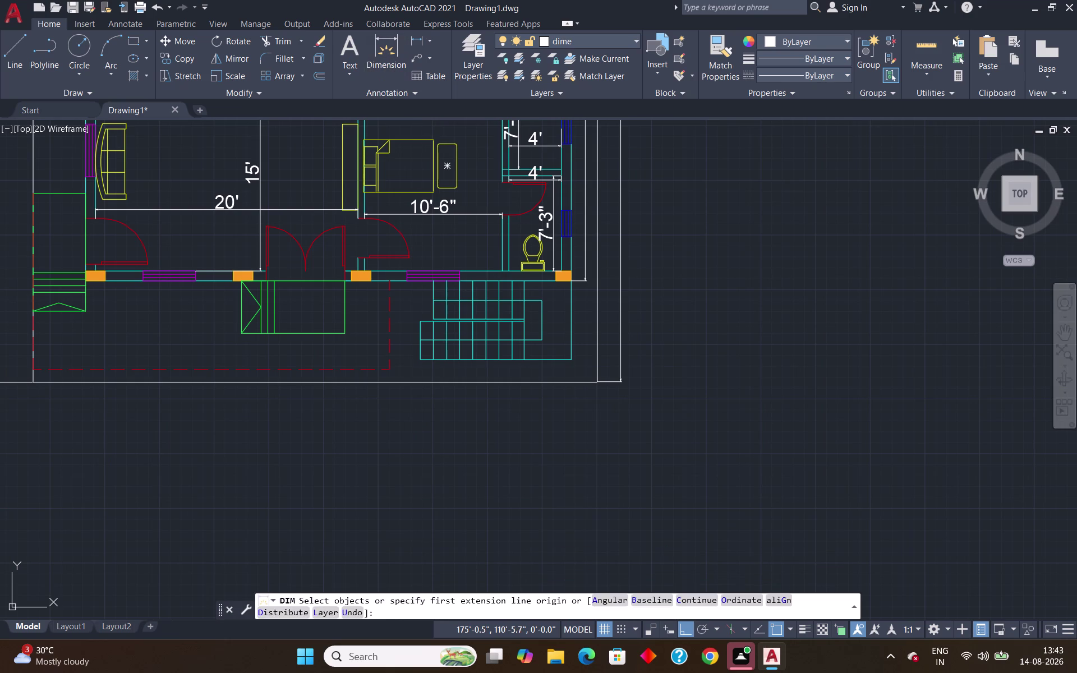
scroll(down, 3)
middle_drag(453, 207, 421, 290)
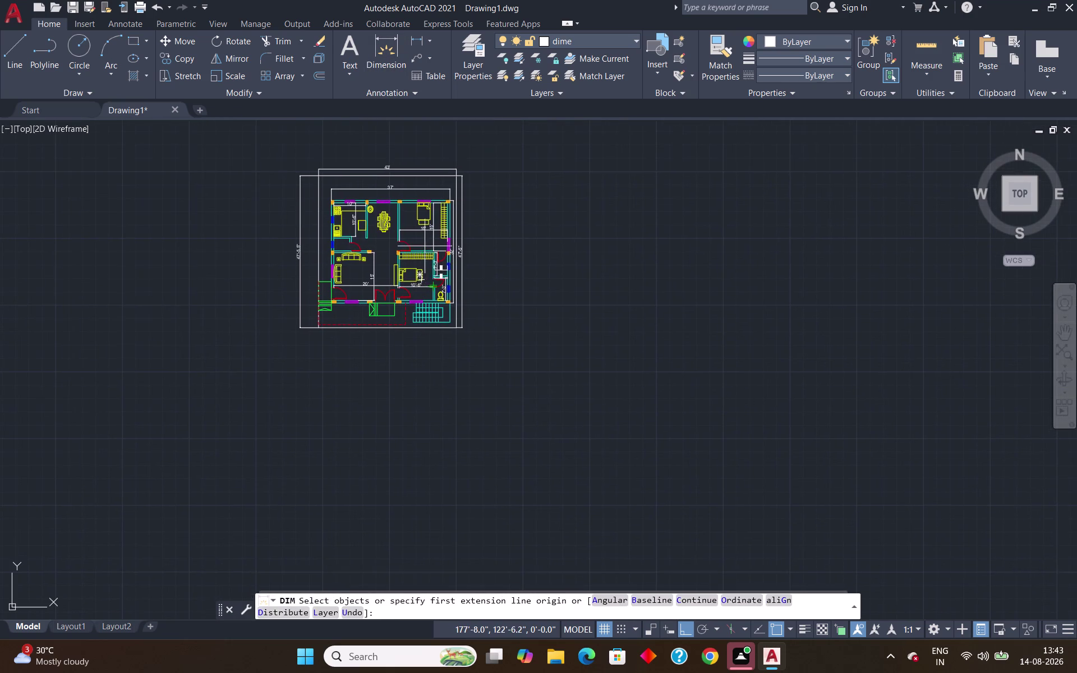
scroll(up, 3)
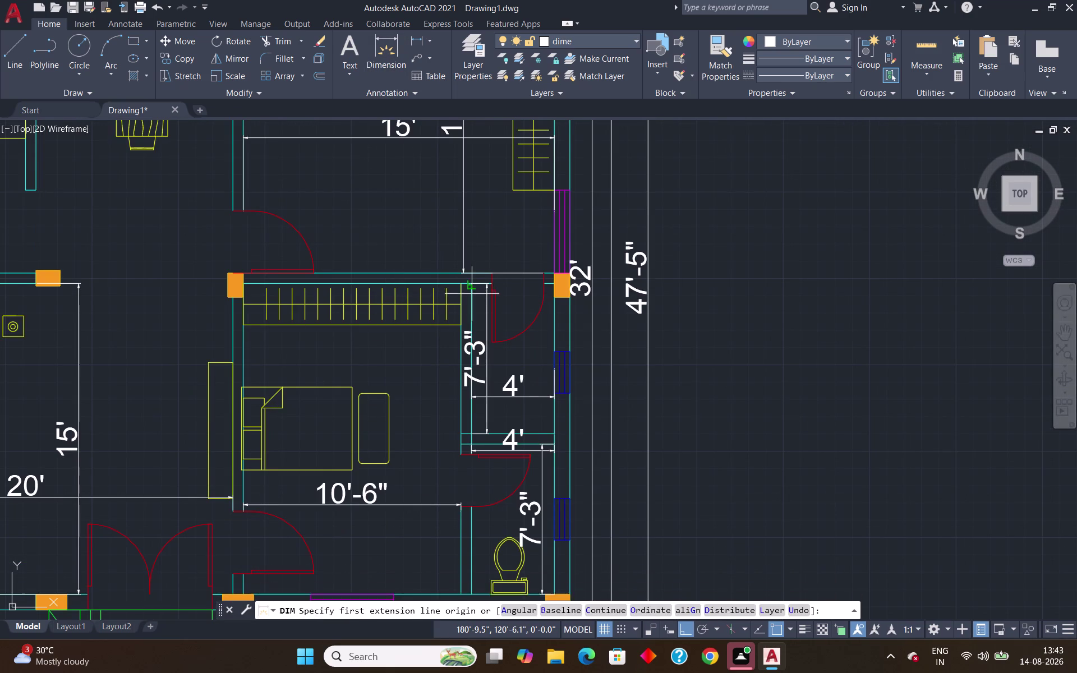
scroll(up, 3)
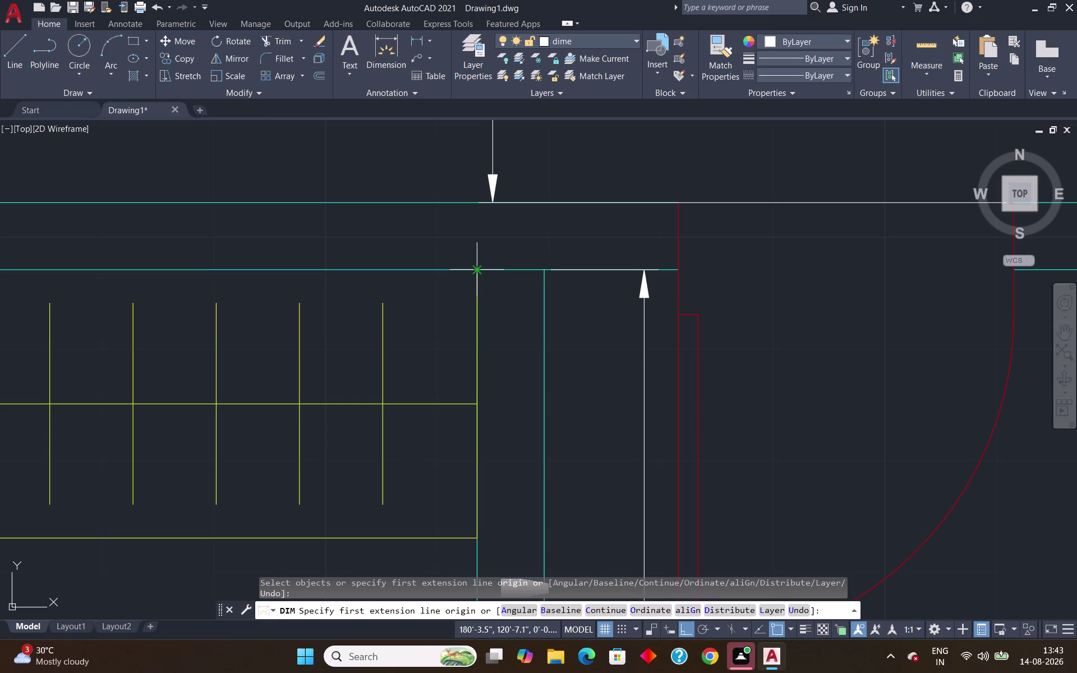
click(474, 269)
scroll(down, 3)
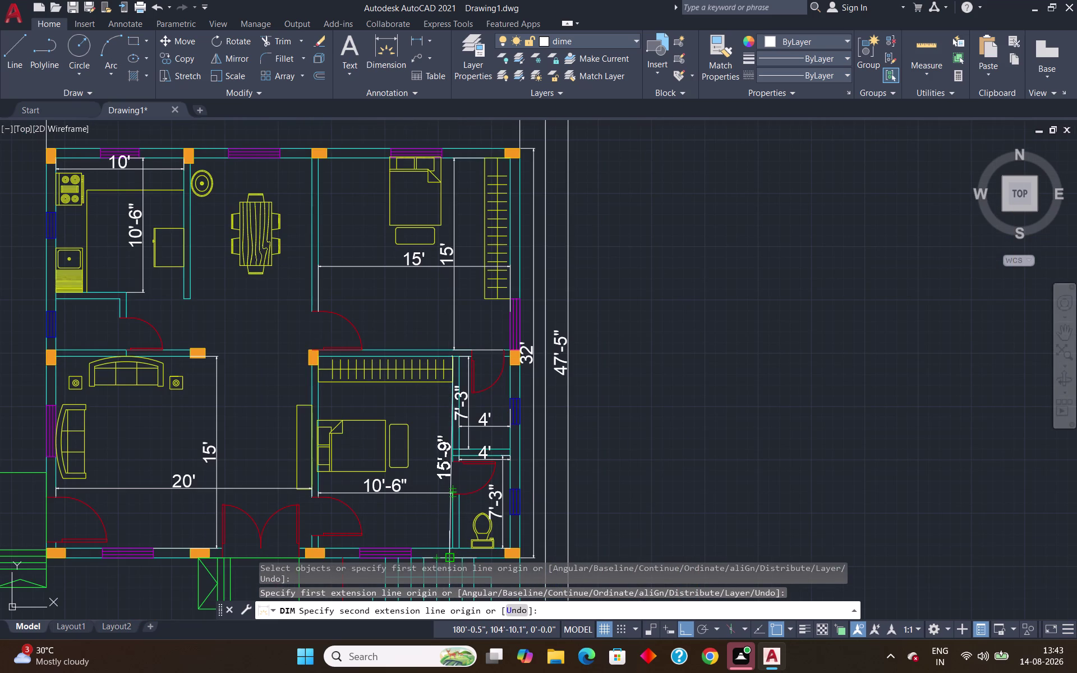
scroll(up, 3)
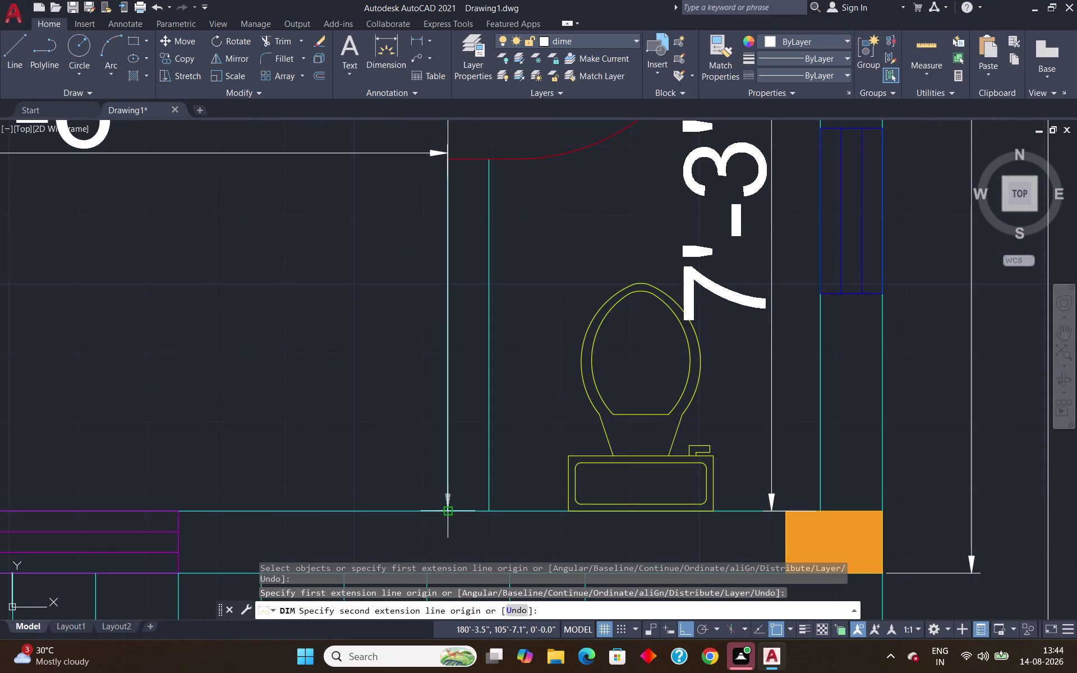
click(448, 513)
scroll(down, 3)
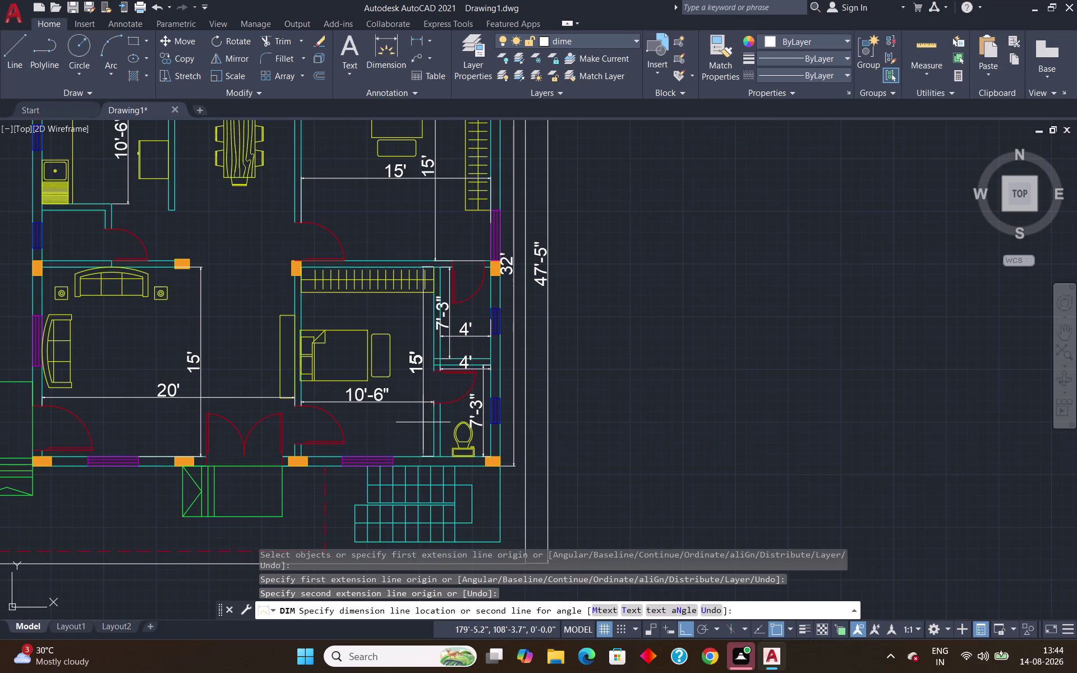
click(411, 393)
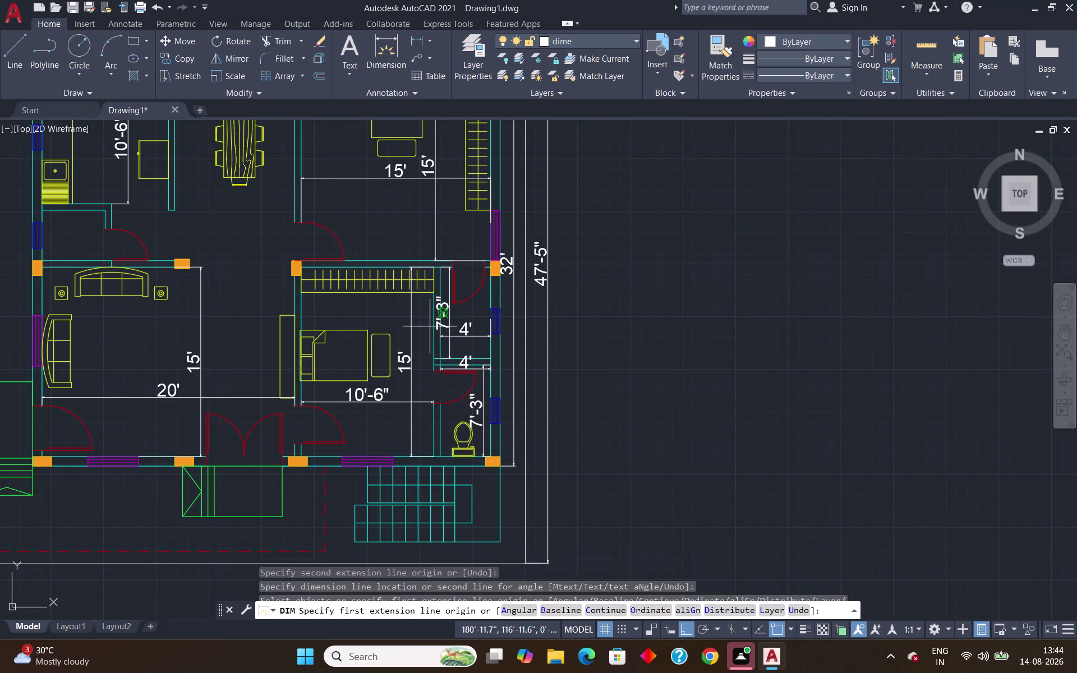
scroll(down, 3)
Add 6'-9" and 4' vertical dimensions to the front porch.
scroll(up, 3)
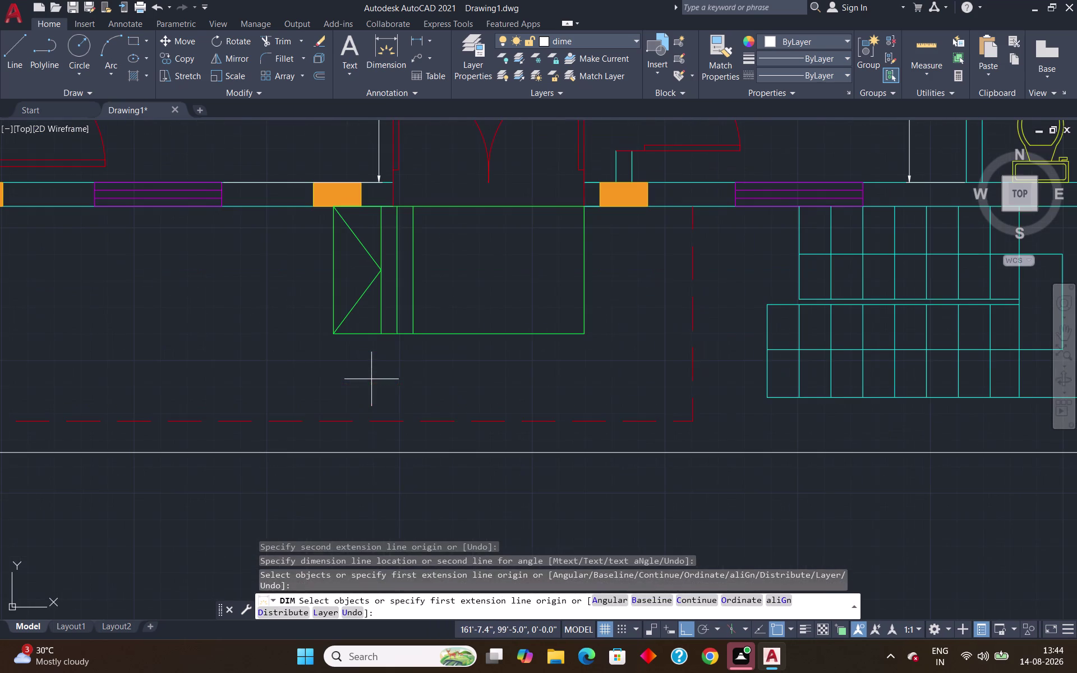
click(689, 206)
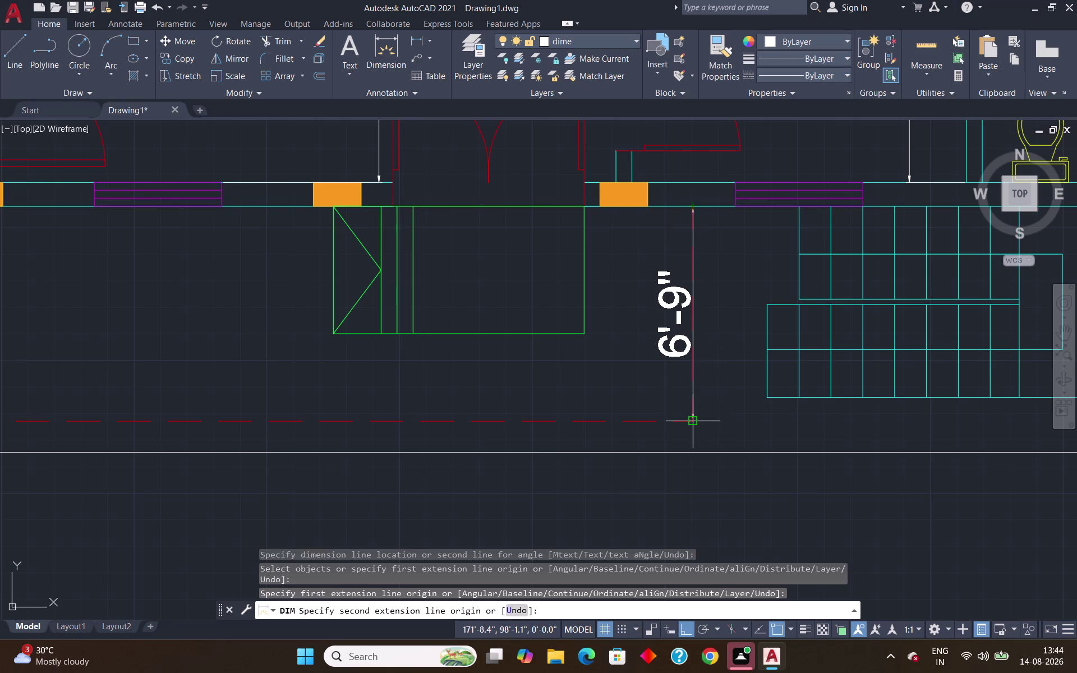
click(689, 421)
click(715, 420)
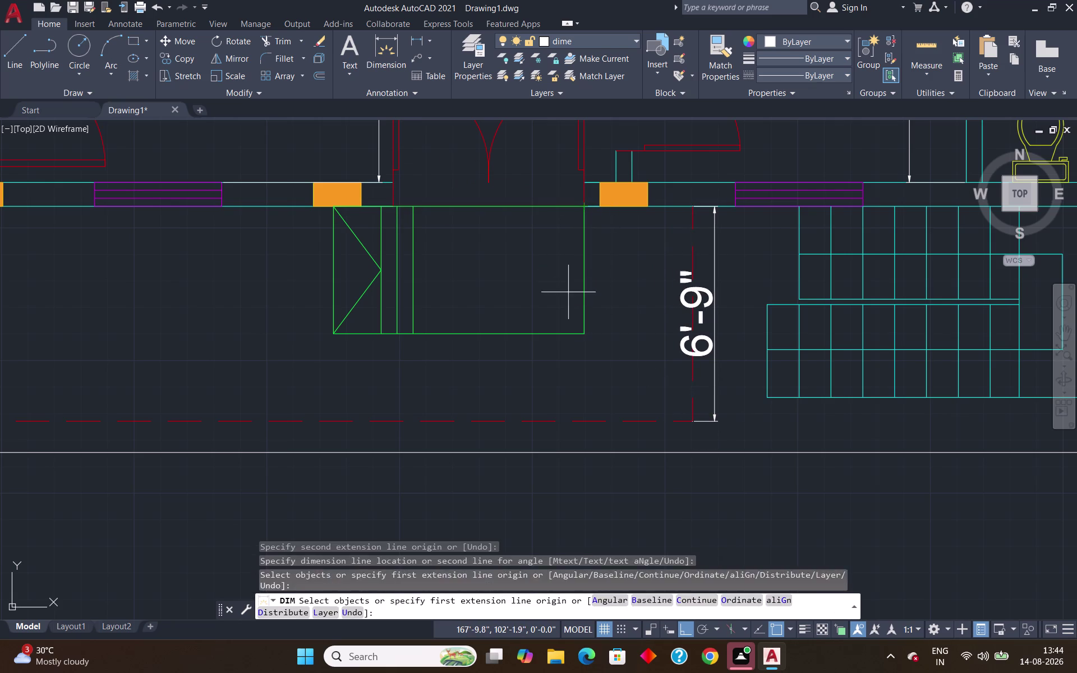
click(581, 336)
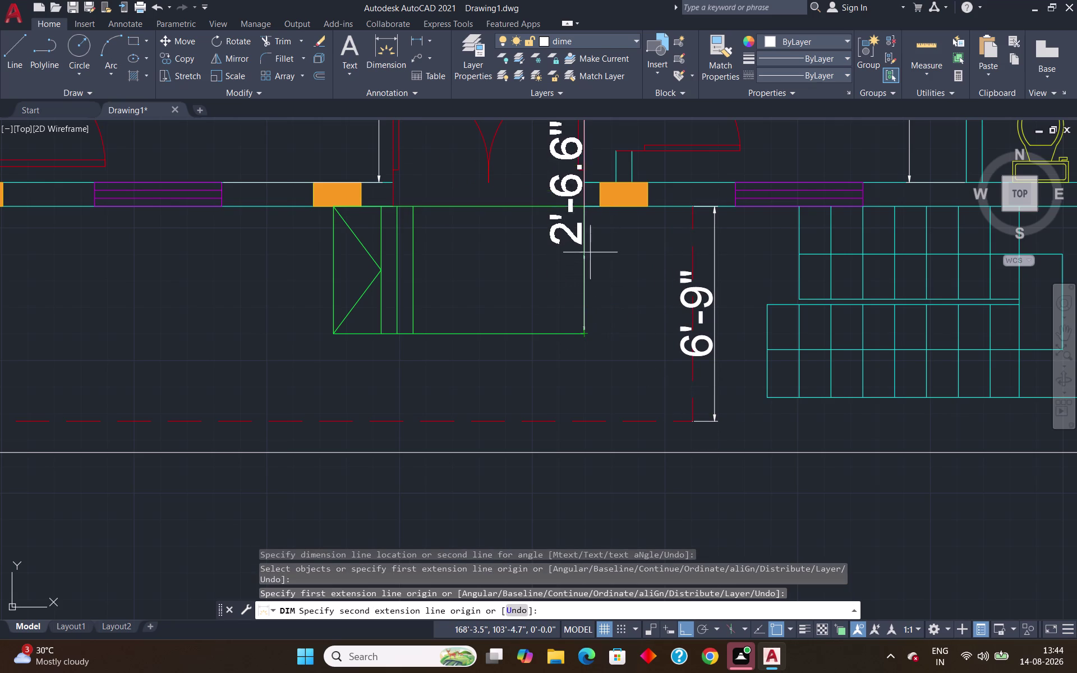
click(583, 207)
click(613, 224)
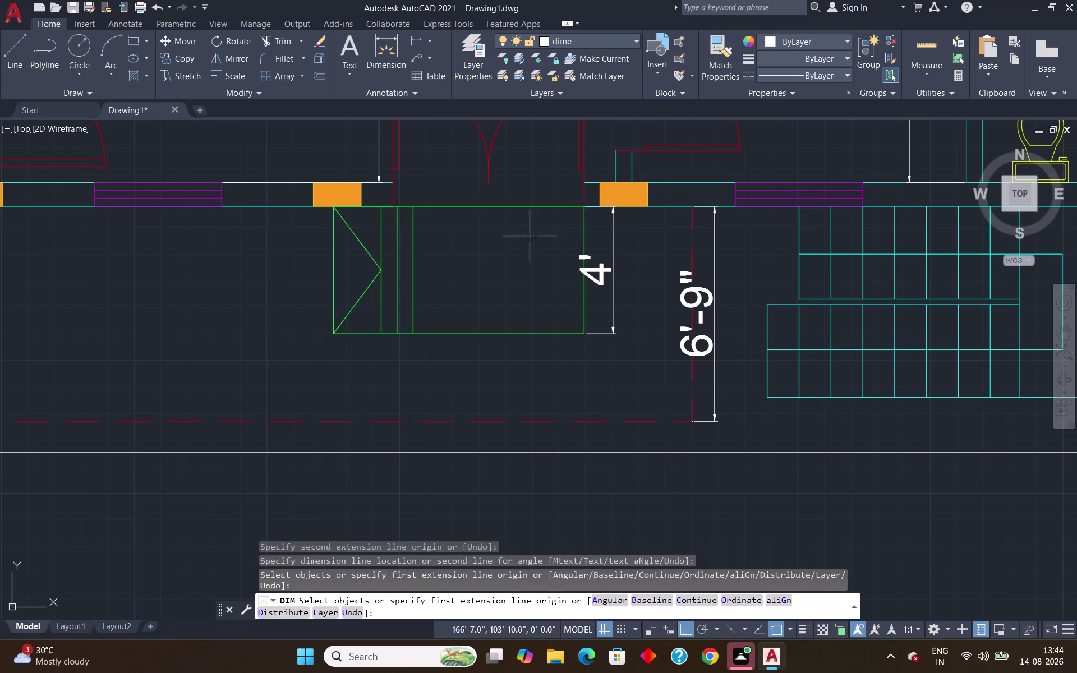
Measure the left entrance steps across their corners for a 4' dimension.
scroll(down, 3)
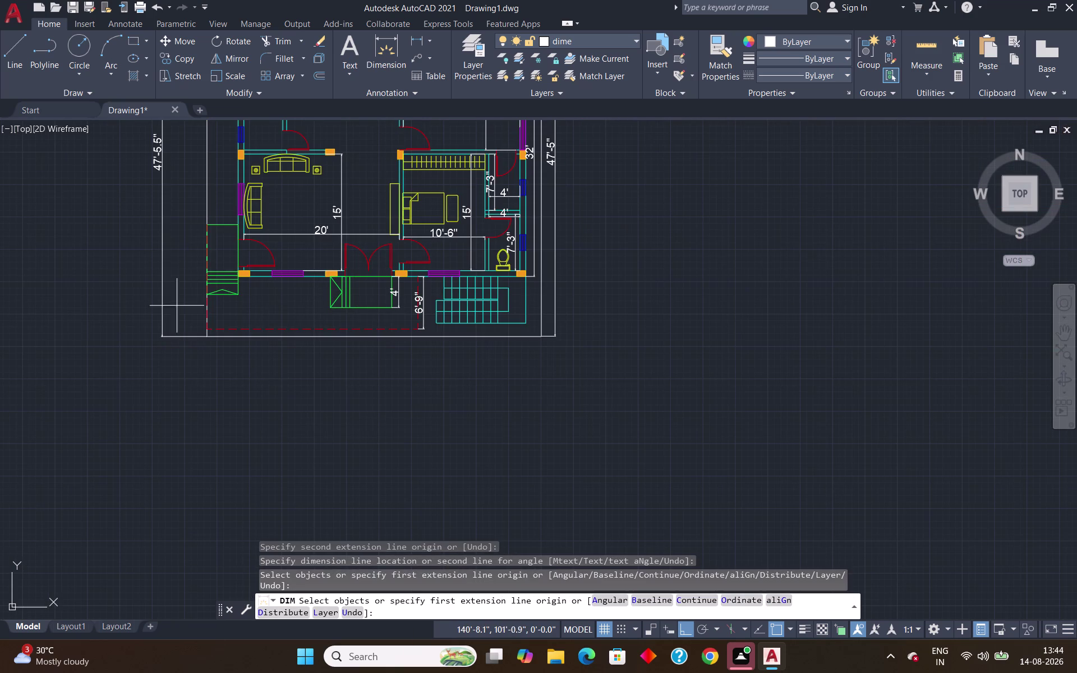
scroll(up, 3)
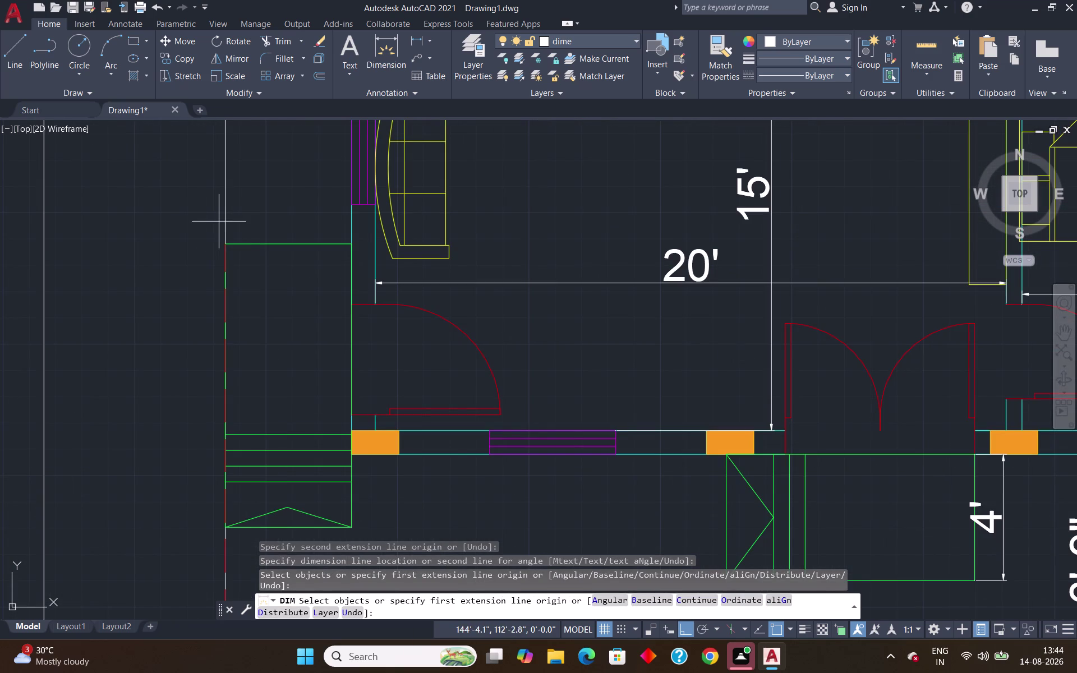
click(223, 246)
click(351, 247)
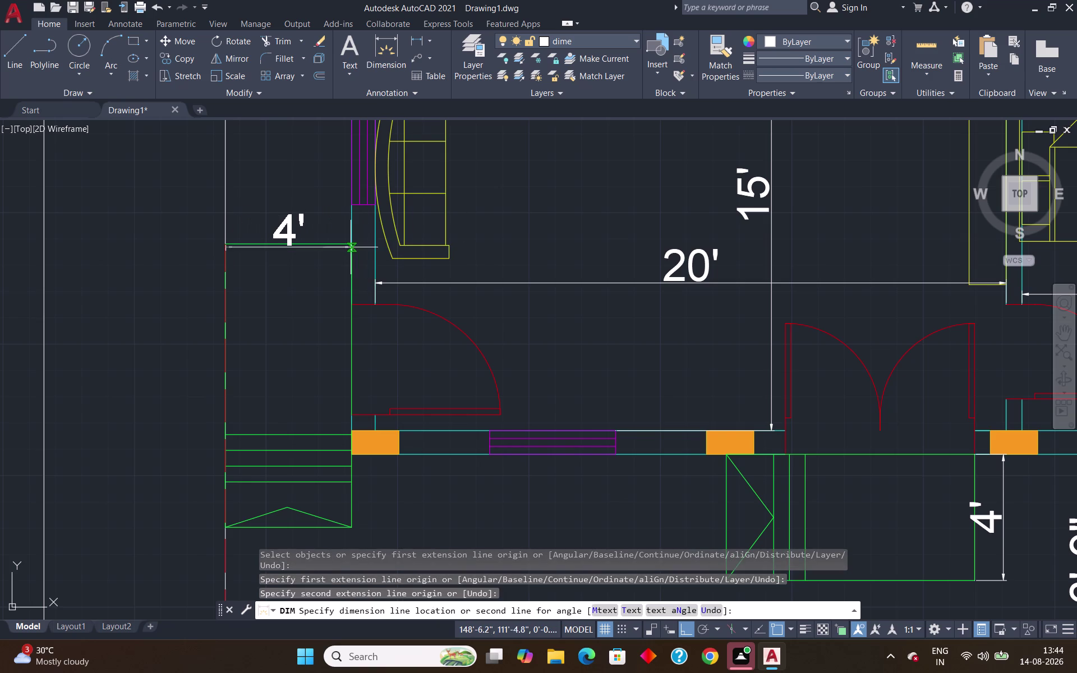